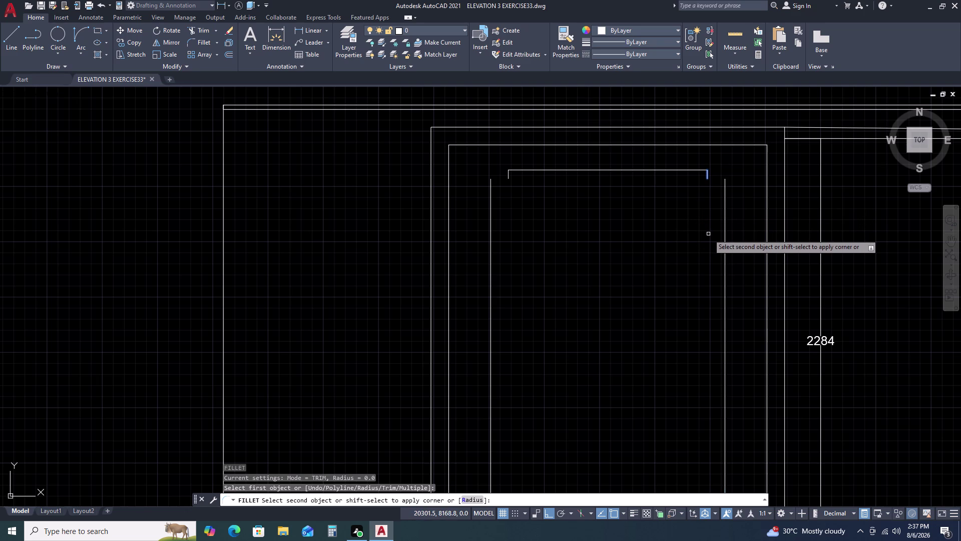
Cancel the corner fillet, then draw a trial two-point circle at the top line's end and delete it.
key(Escape)
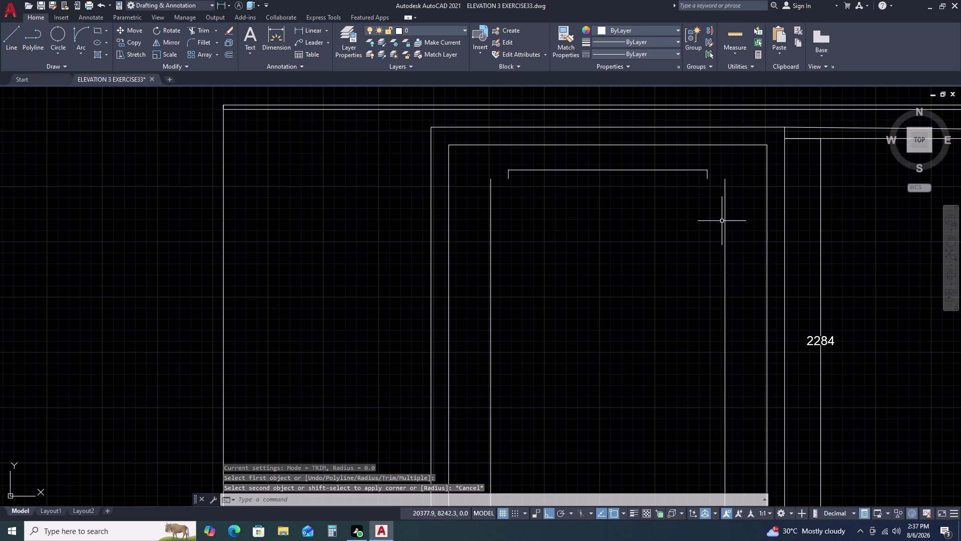
click(57, 35)
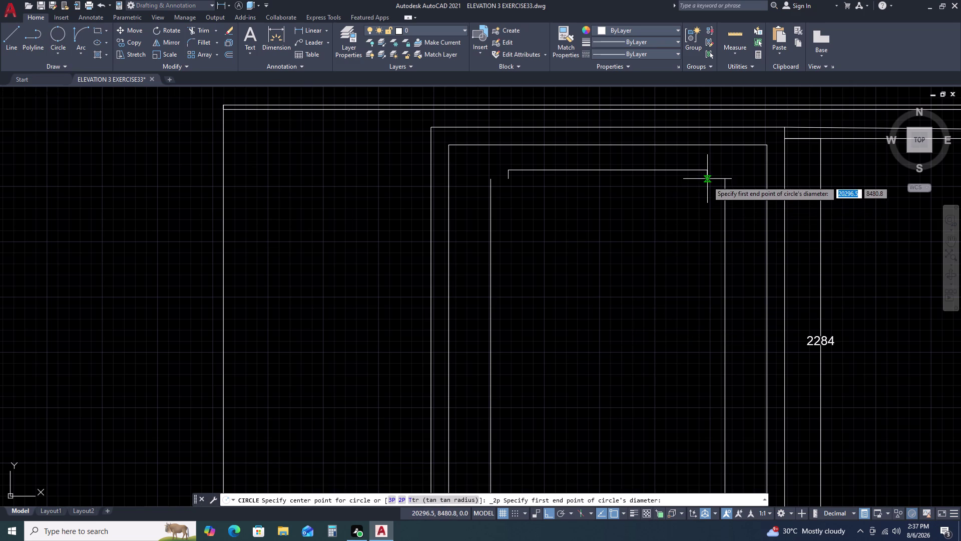
click(708, 181)
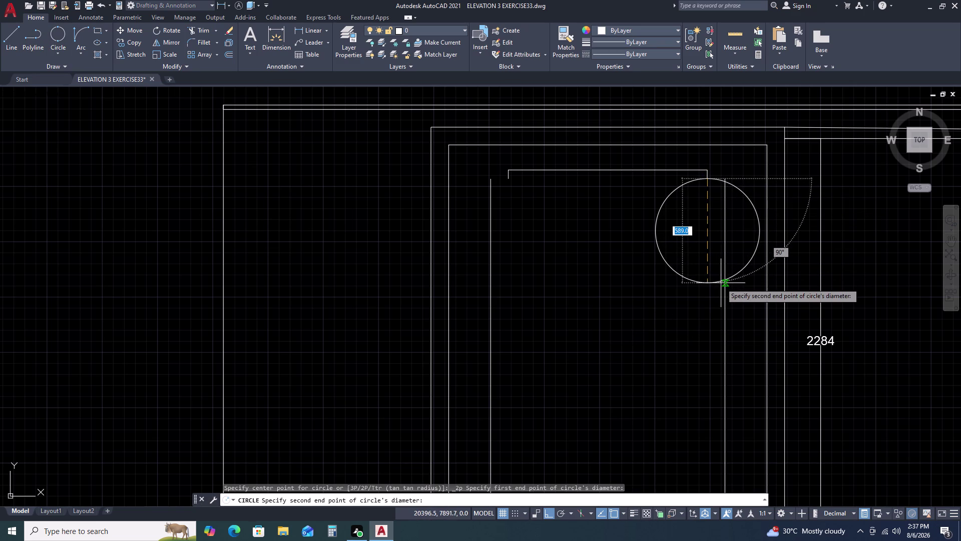
click(699, 290)
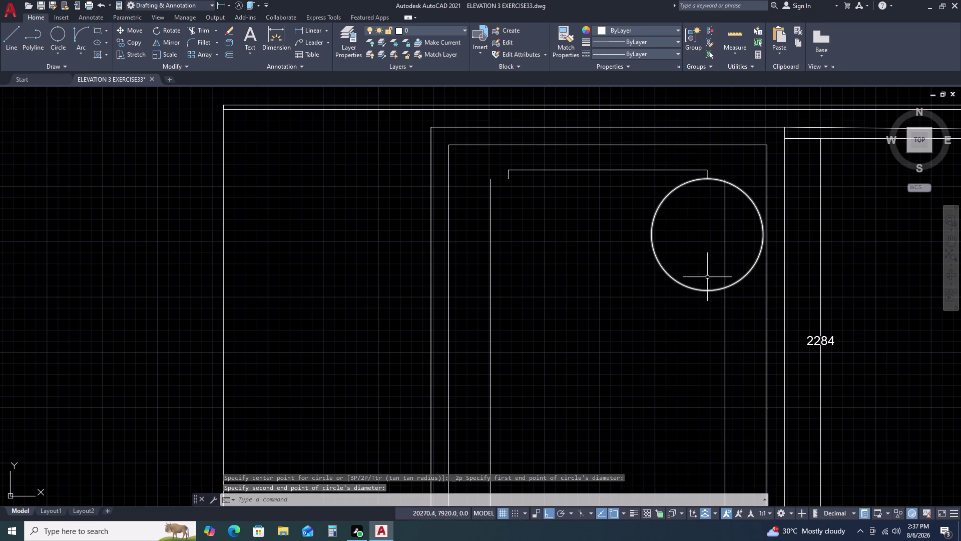
click(746, 188)
click(741, 196)
key(Delete)
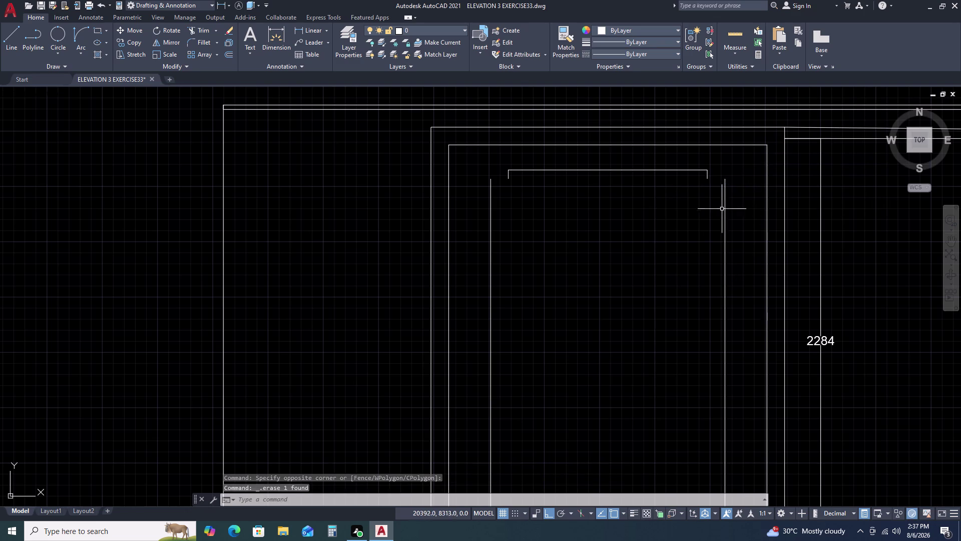
Draw a Start-End-Direction arc curving down from the top line's right endpoint.
click(81, 48)
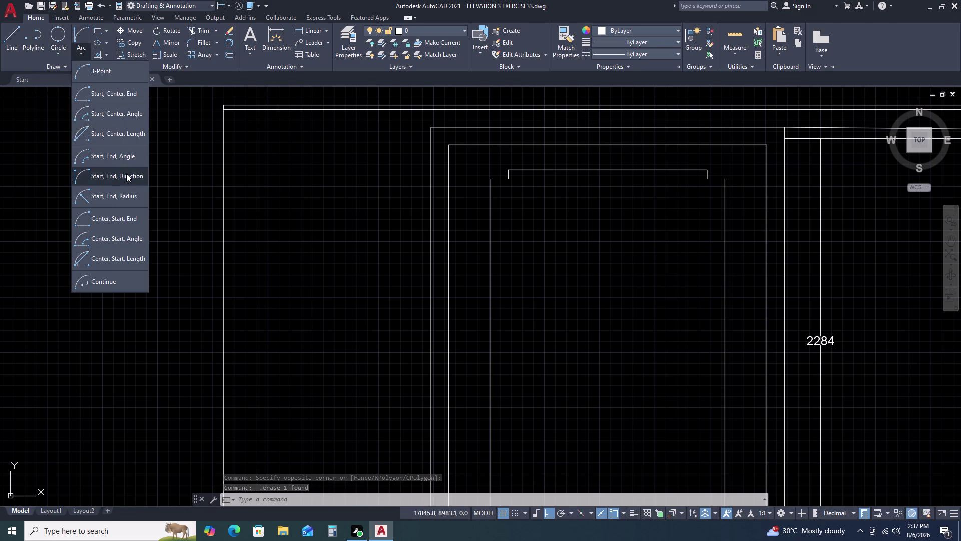
click(126, 173)
click(706, 180)
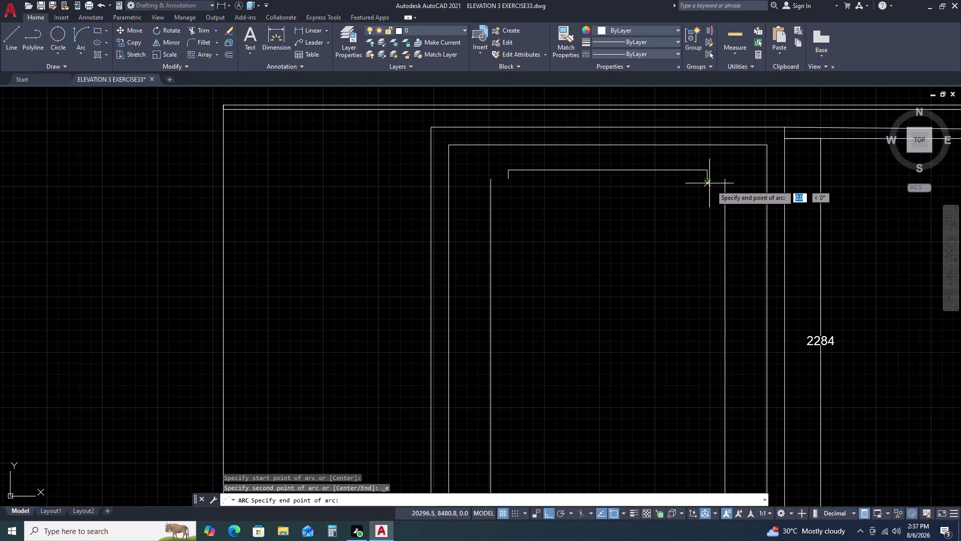
click(741, 255)
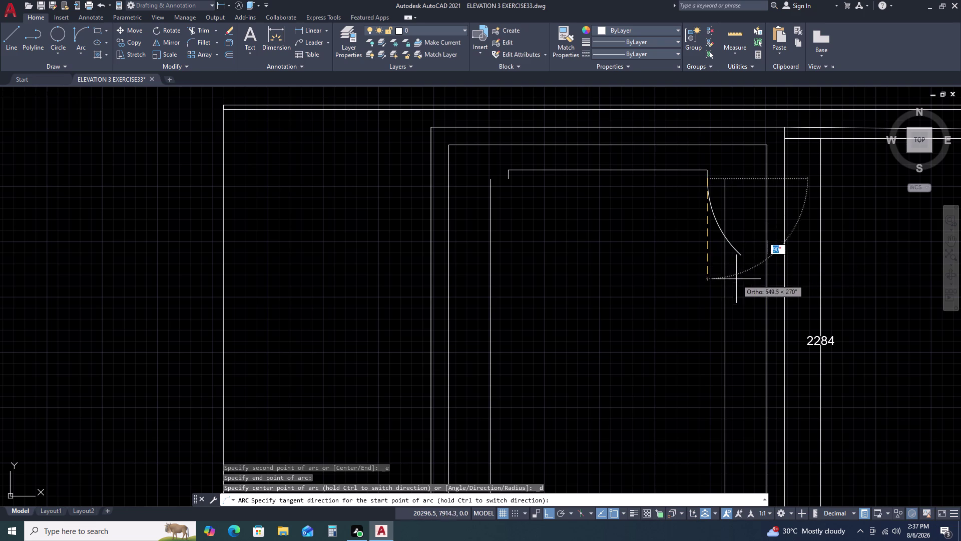
click(678, 298)
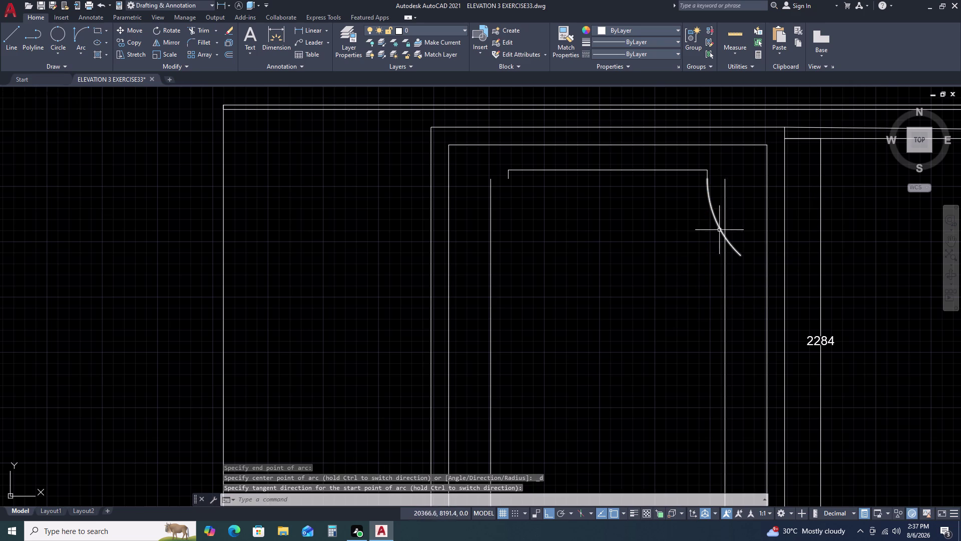
scroll(down, 3)
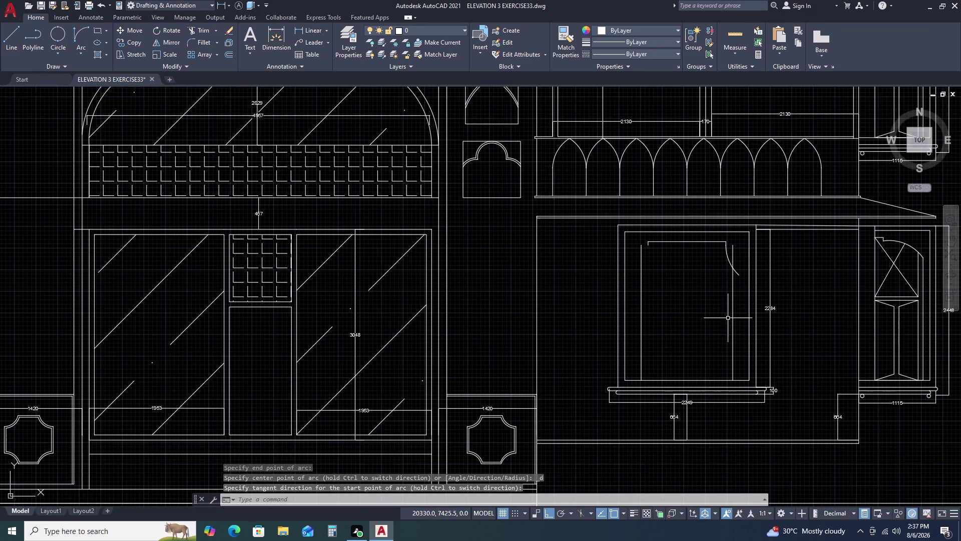
Erase the two stray vertical guide lines beside the niche panel.
middle_click(727, 318)
middle_drag(723, 302, 723, 287)
middle_drag(722, 273, 718, 250)
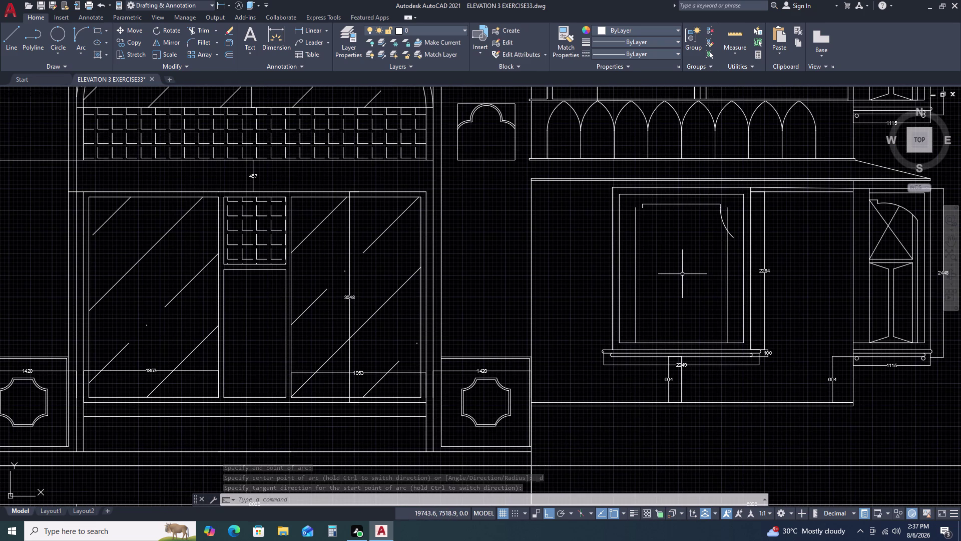
click(741, 252)
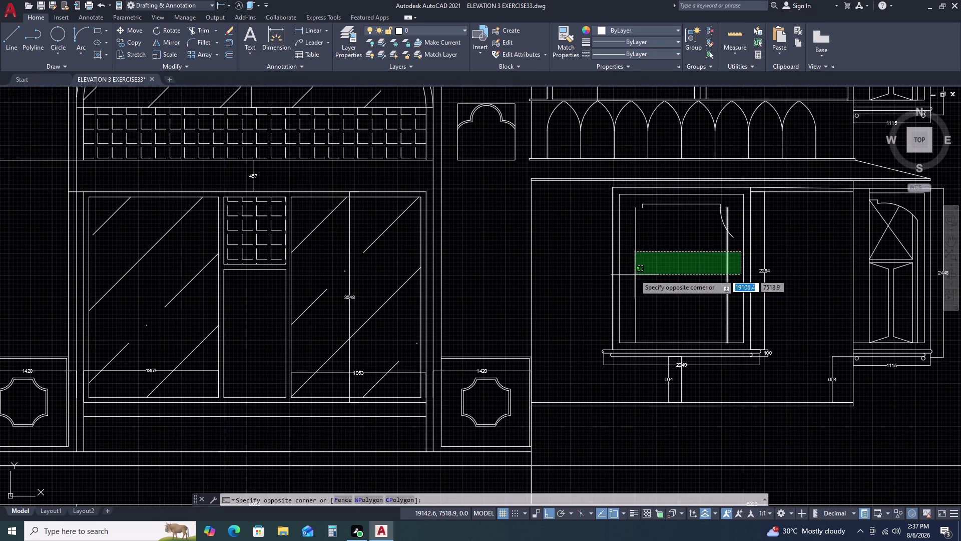
click(632, 276)
key(Delete)
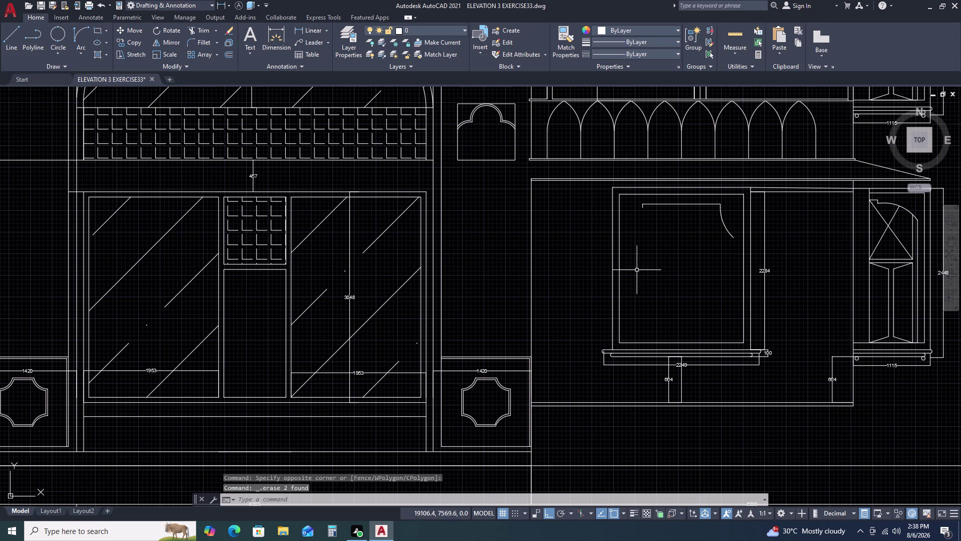
Offset the niche panel rectangle 150 units inward.
click(619, 267)
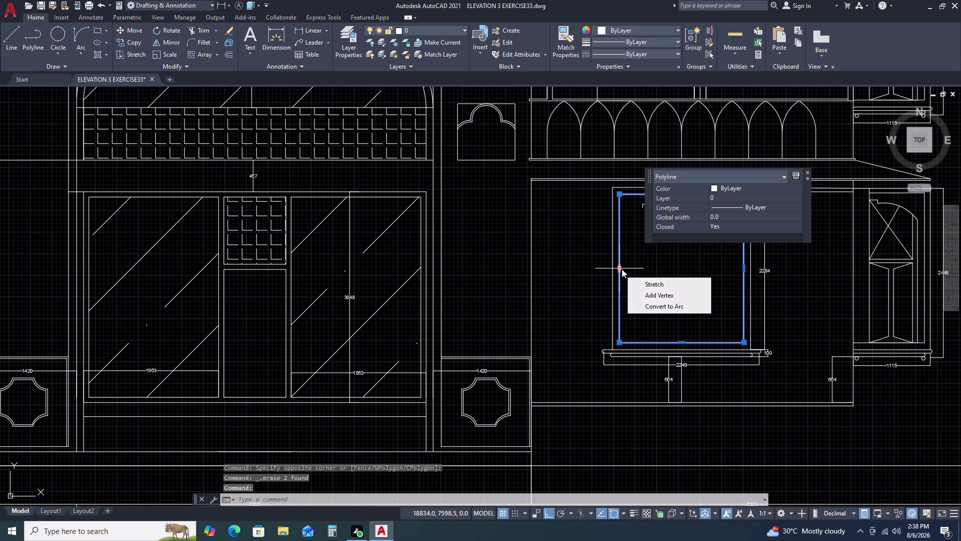
key(o)
key(space)
key(Escape)
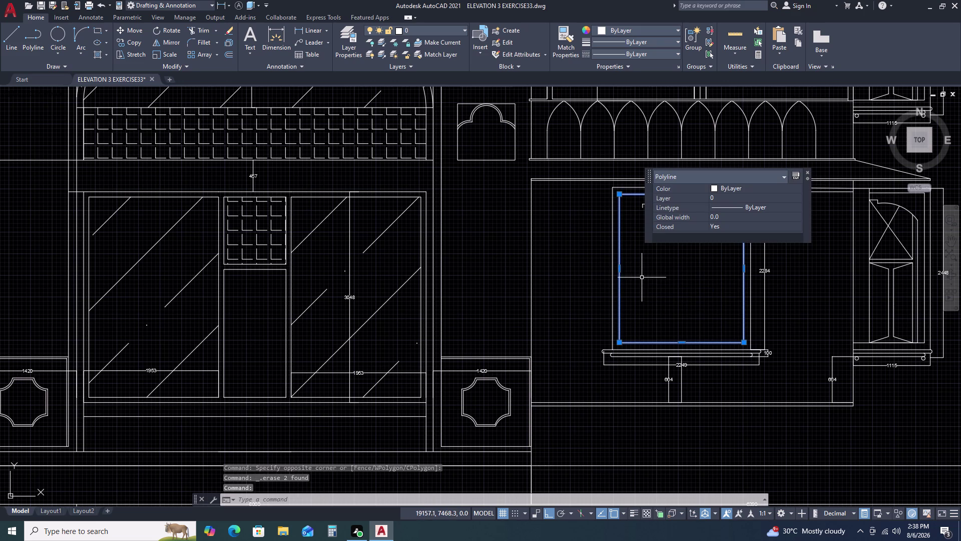
text(O)
key(space)
text(1)
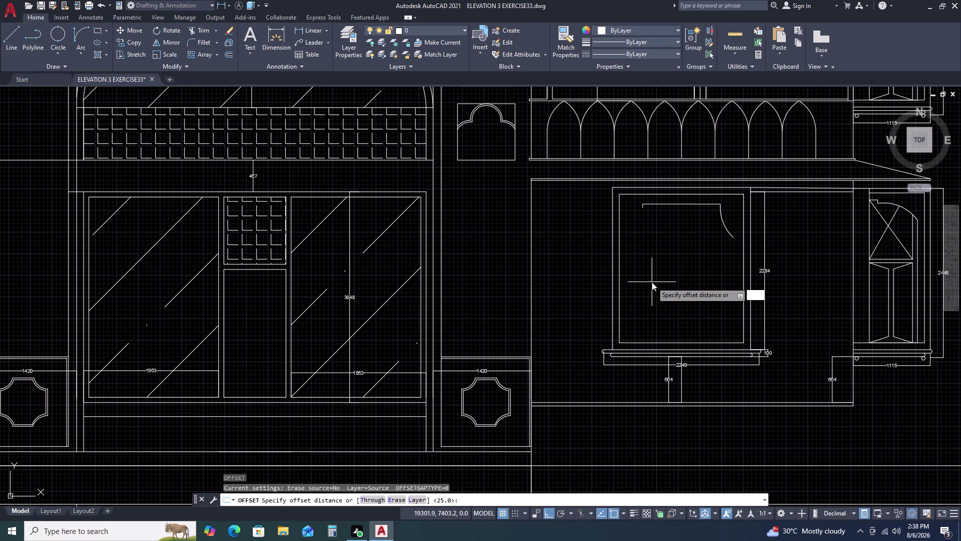
text(5)
key(o)
key(BackSpace)
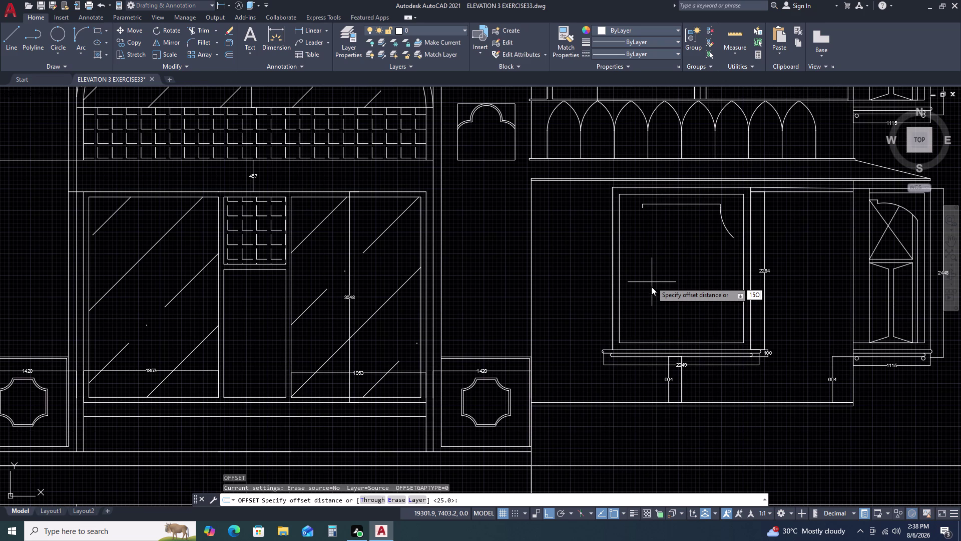
text(0)
key(space)
click(653, 282)
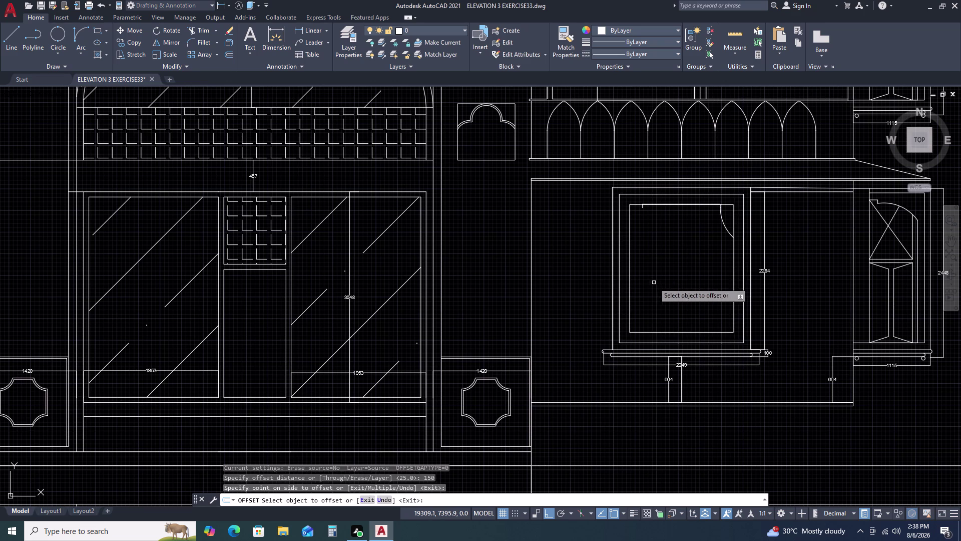
key(Escape)
scroll(up, 3)
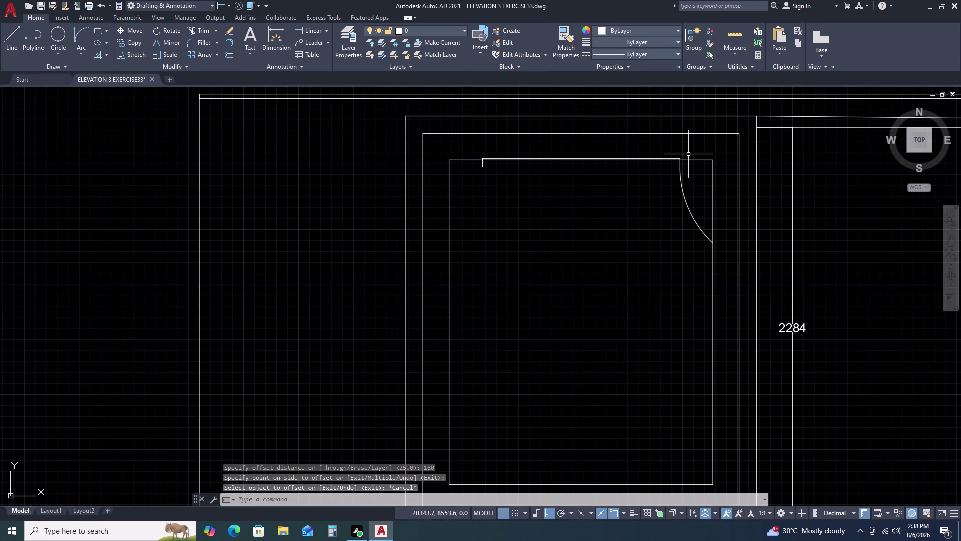
Explode the inner rectangle and erase its top edge.
click(699, 159)
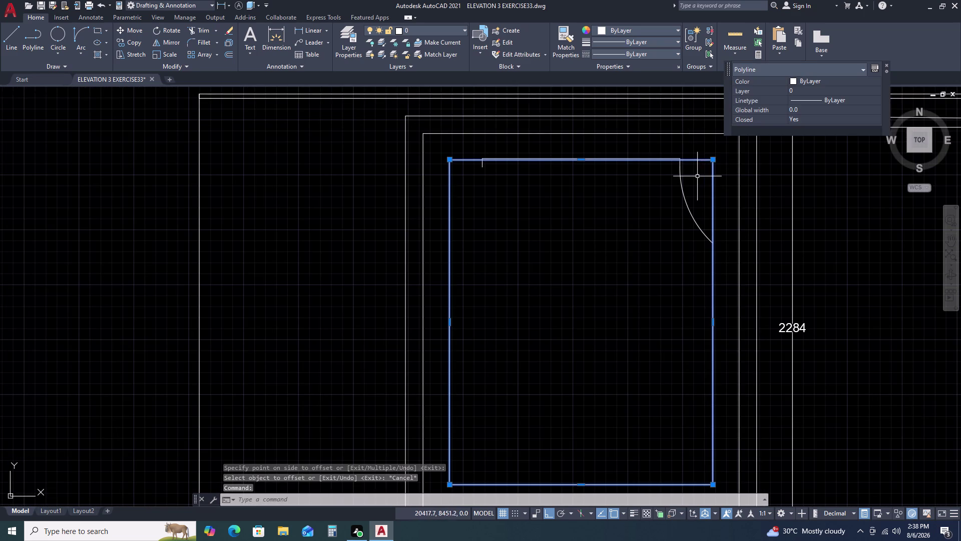
text(X)
key(space)
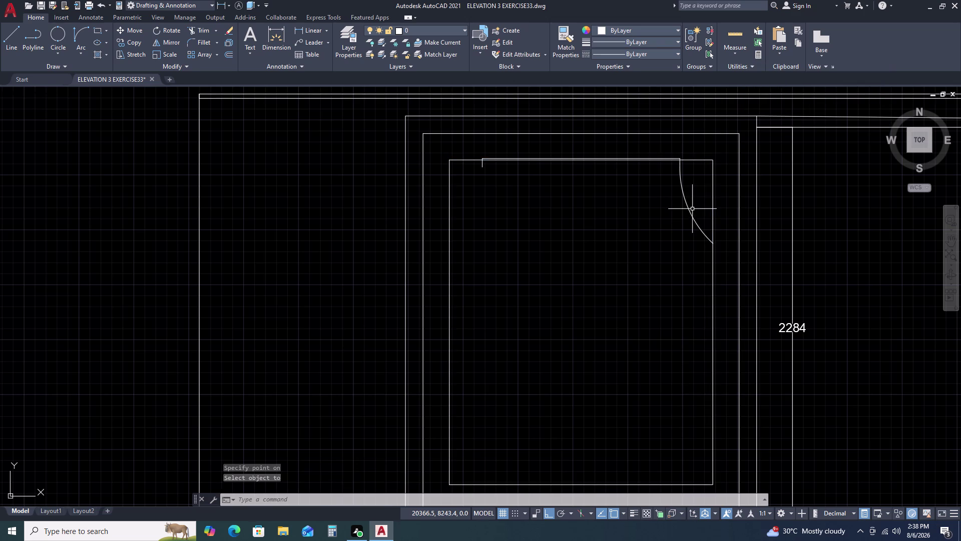
double_click(701, 160)
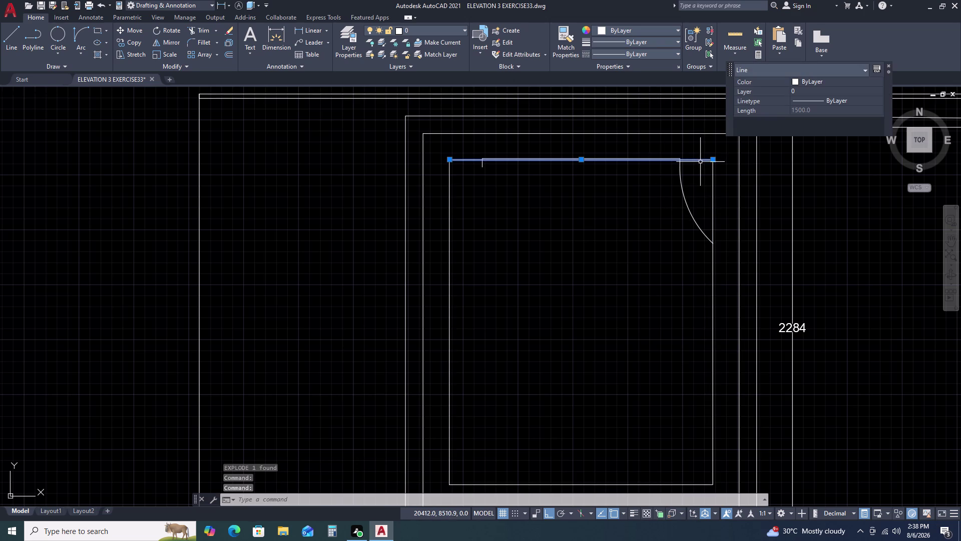
key(Delete)
Trim the inner outline's right side line above the cusp arc.
double_click(715, 177)
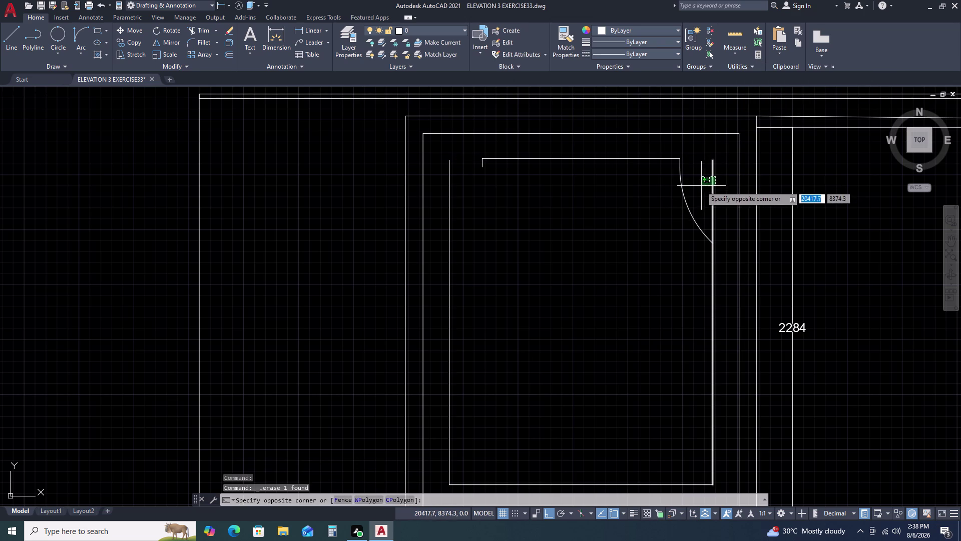
scroll(down, 3)
middle_click(706, 193)
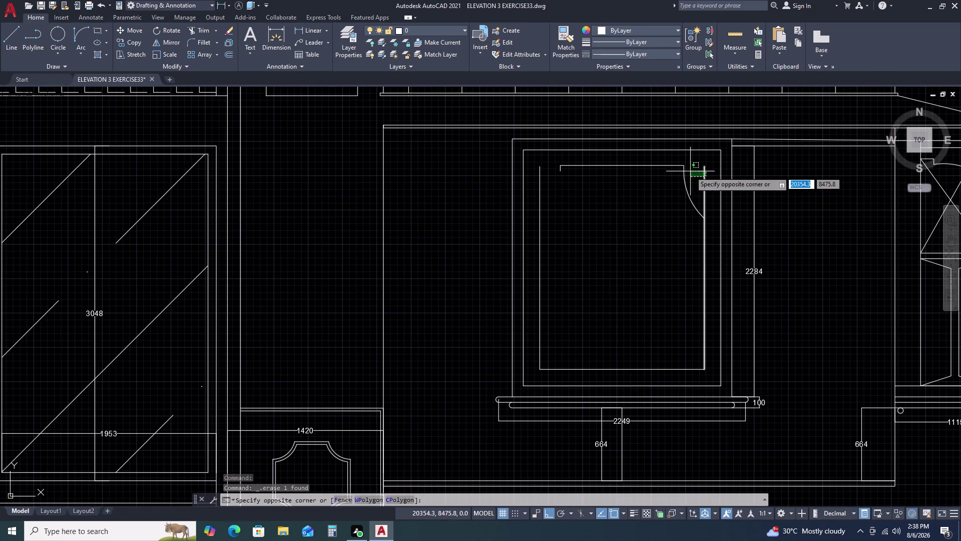
key(Escape)
key(Escape)
text(T)
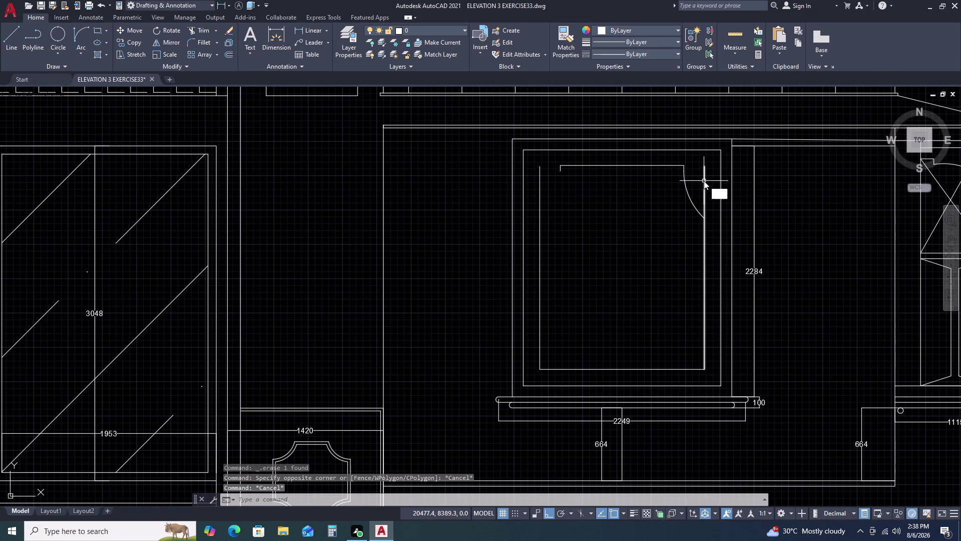
text(R)
key(space)
double_click(703, 181)
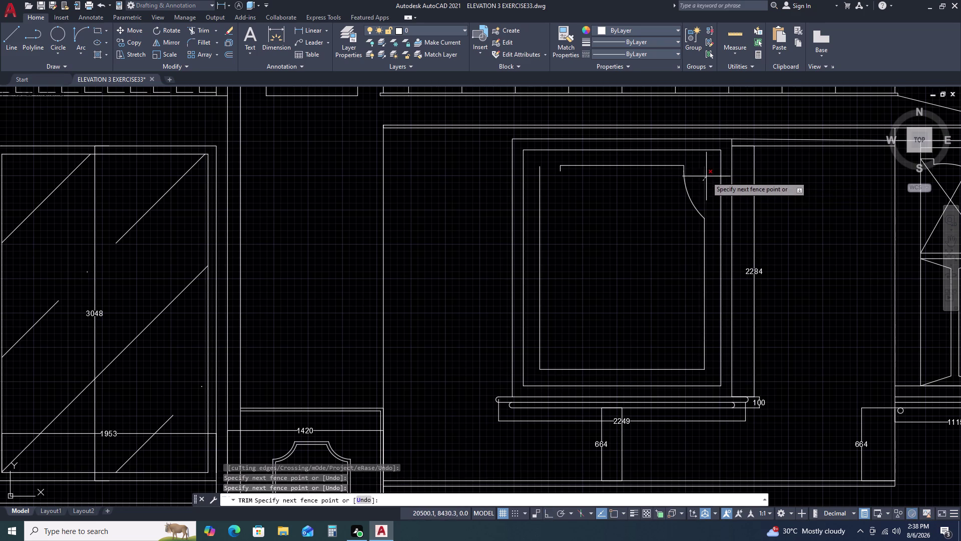
click(706, 175)
key(Escape)
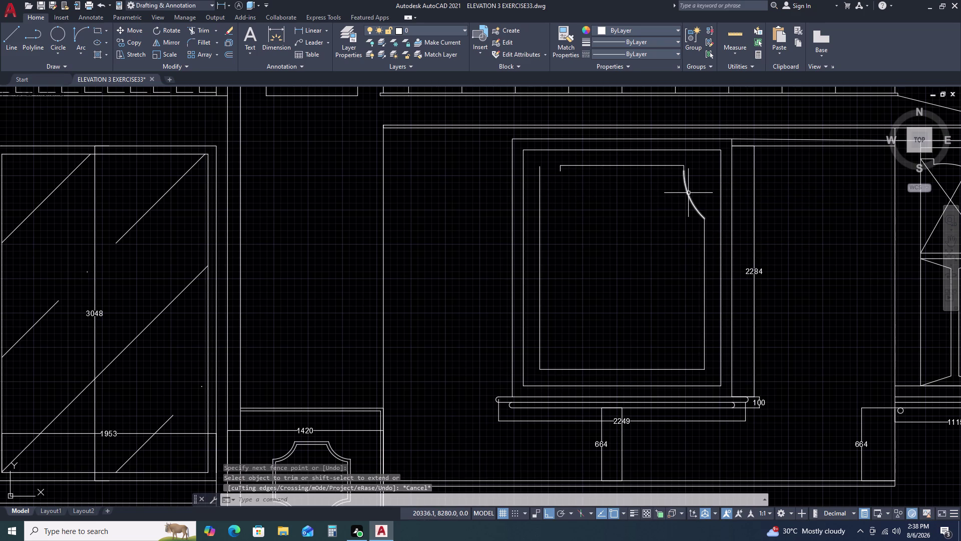
Grip-stretch the cusp arc's midpoint so the arc bulges outward.
click(688, 193)
scroll(up, 3)
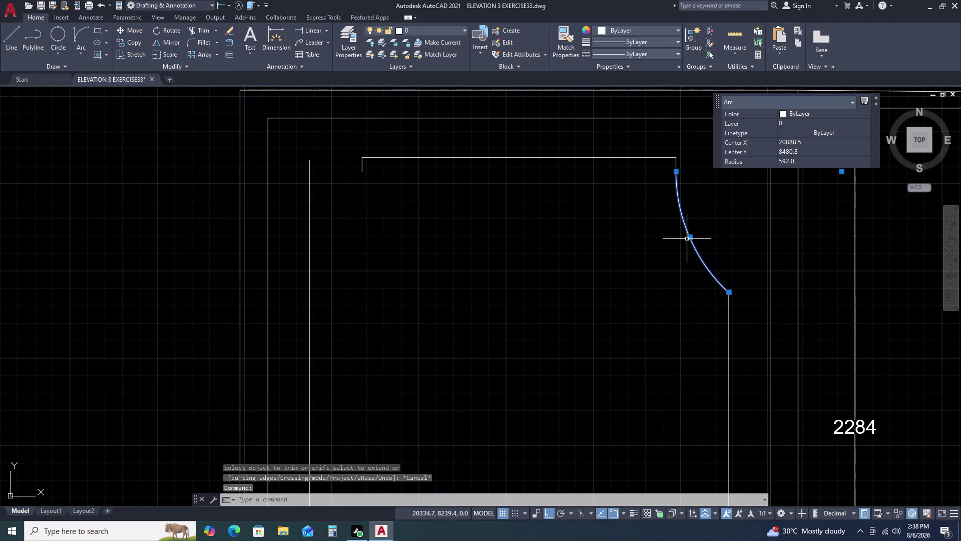
double_click(691, 236)
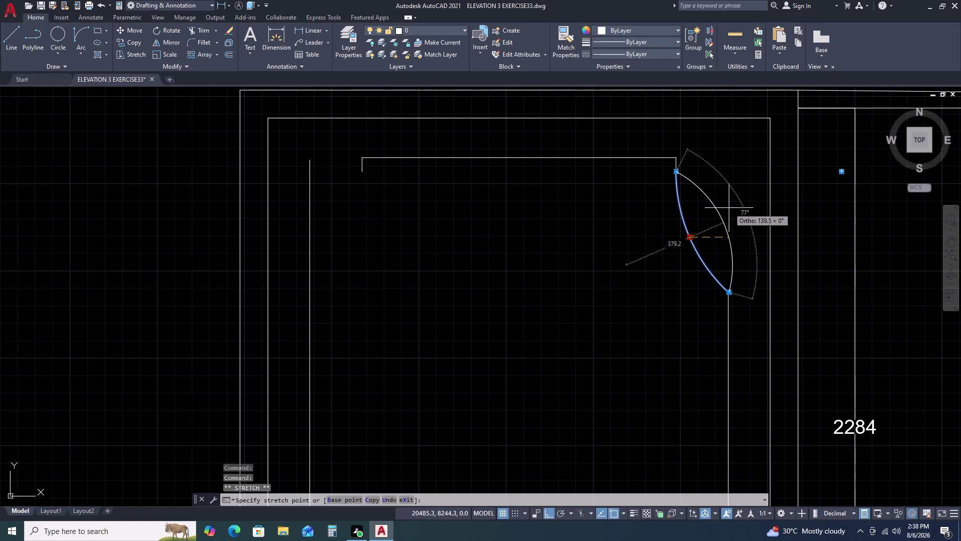
double_click(729, 177)
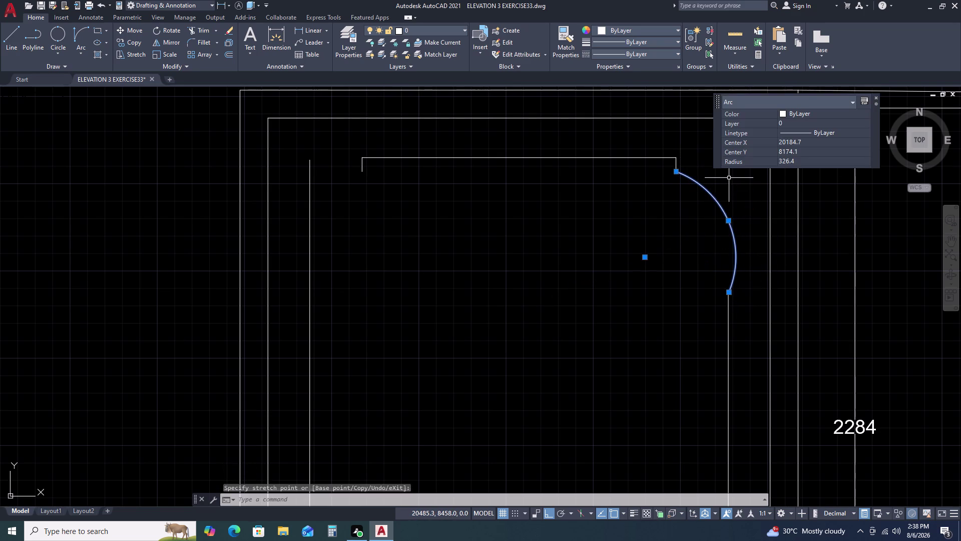
scroll(down, 3)
key(Escape)
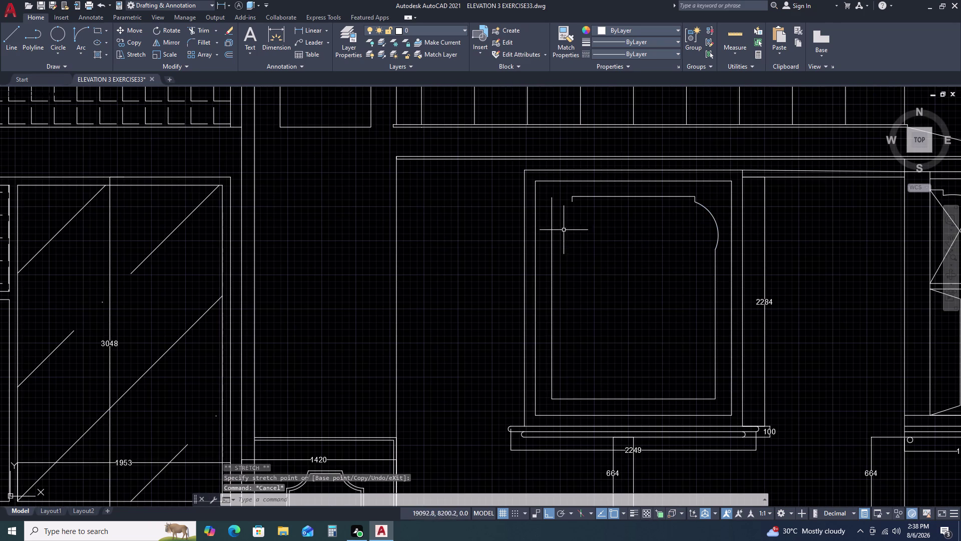
Erase the old top guide lines inside the niche panel.
double_click(660, 197)
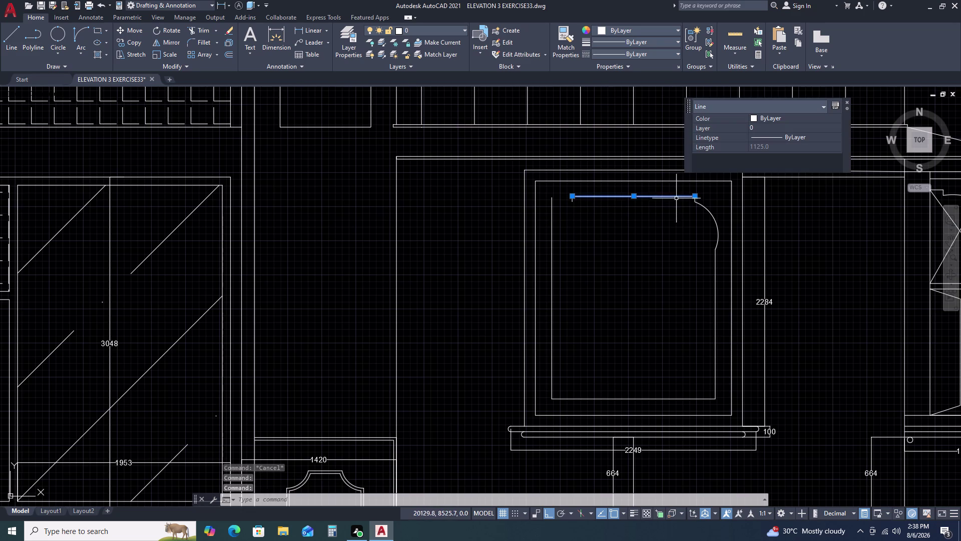
key(Delete)
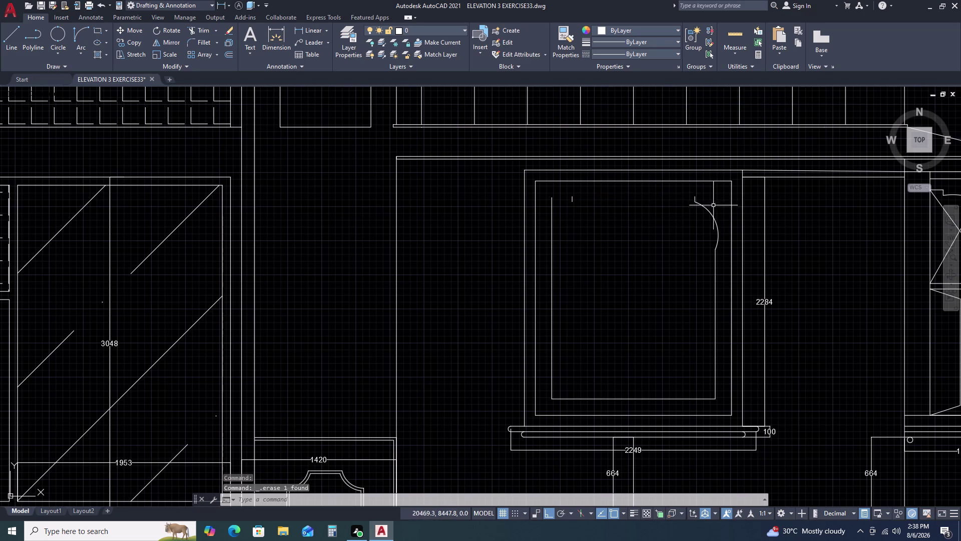
double_click(694, 196)
key(Delete)
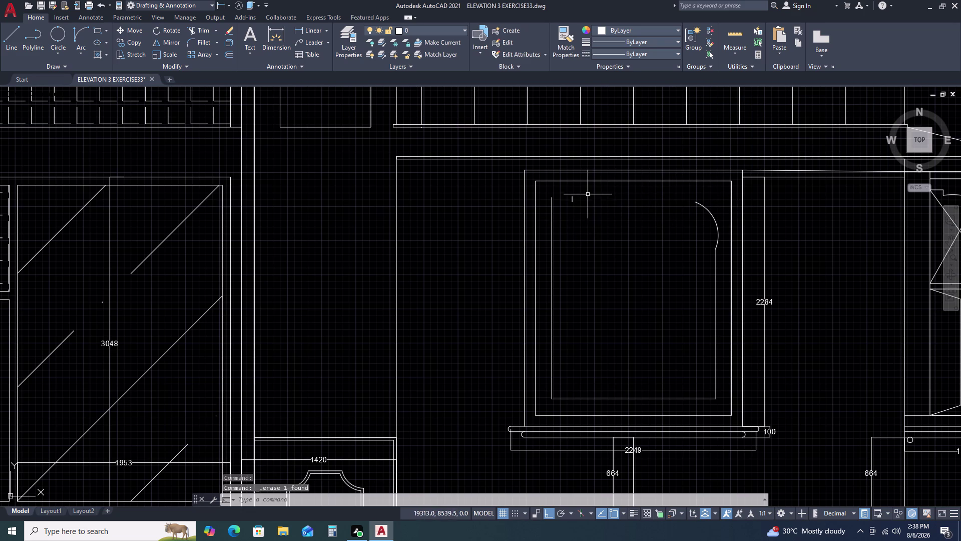
double_click(577, 196)
click(569, 208)
key(Delete)
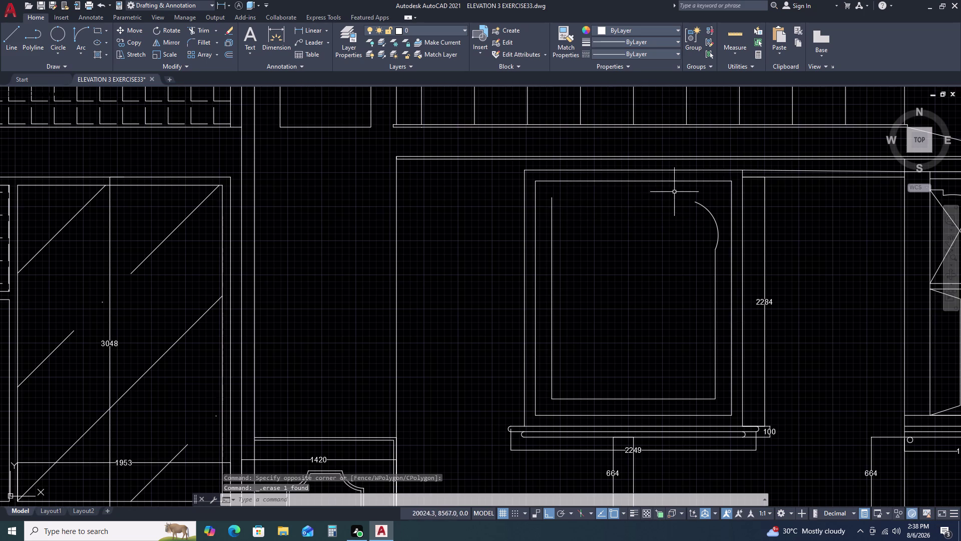
double_click(633, 178)
triple_click(622, 191)
key(Escape)
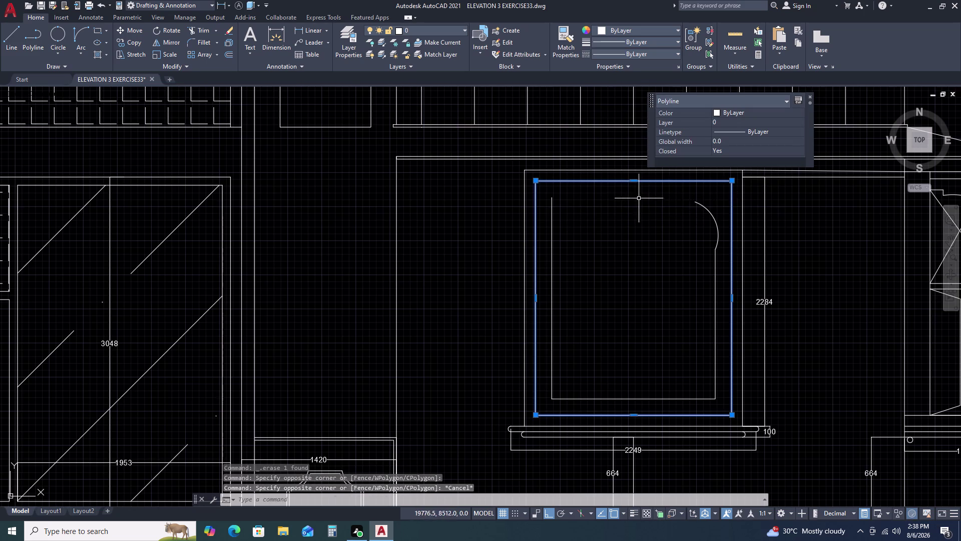
key(Escape)
Draw a new 1000-unit horizontal line across the niche's upper area.
text(L)
key(space)
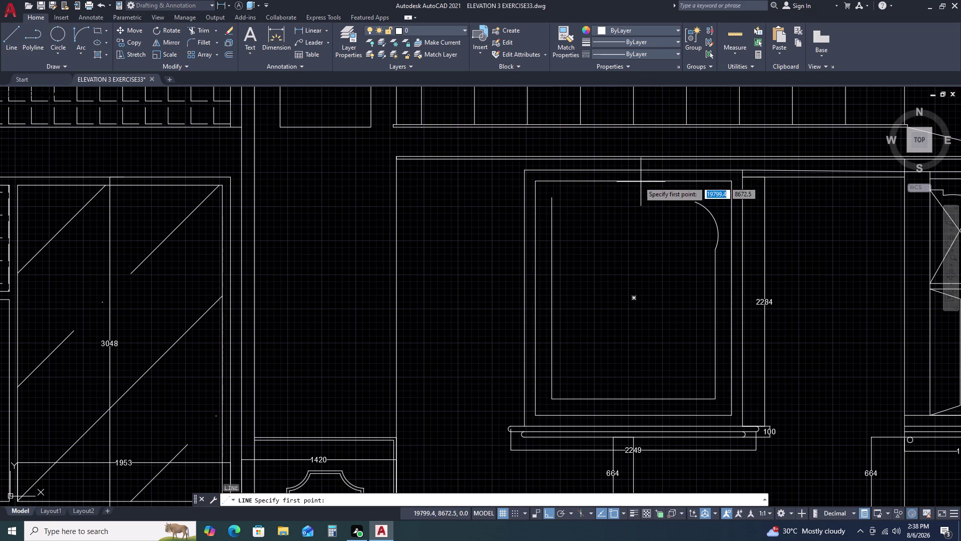
double_click(634, 179)
double_click(637, 214)
key(Escape)
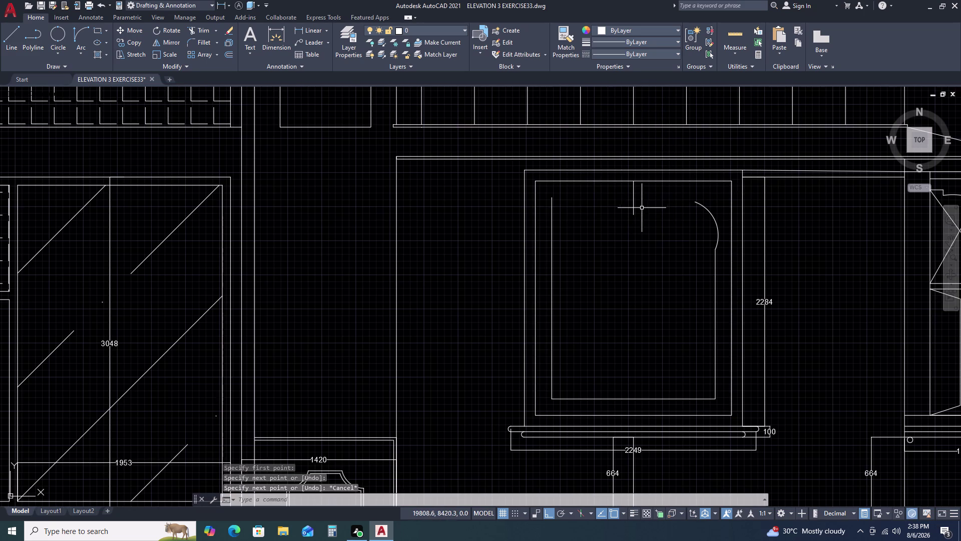
key(l)
key(space)
click(610, 204)
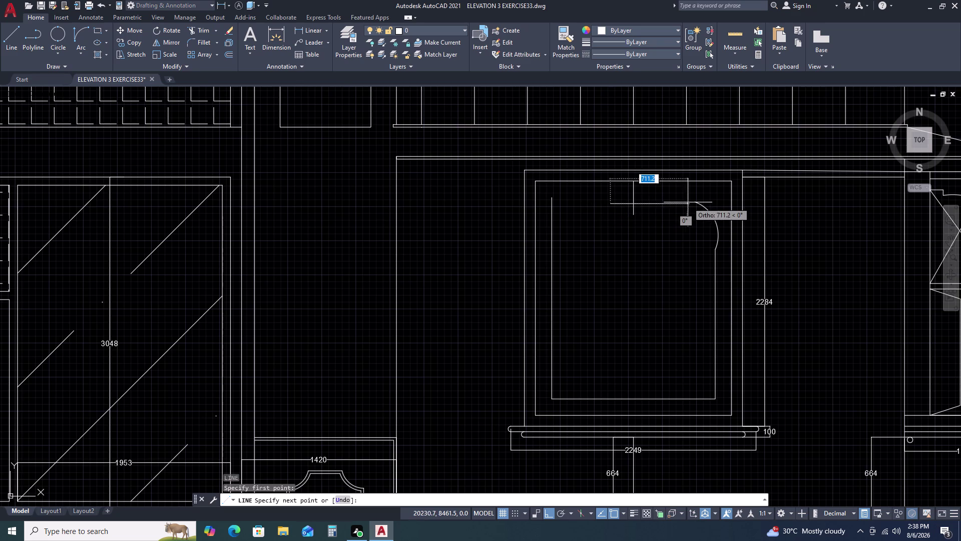
text(1000)
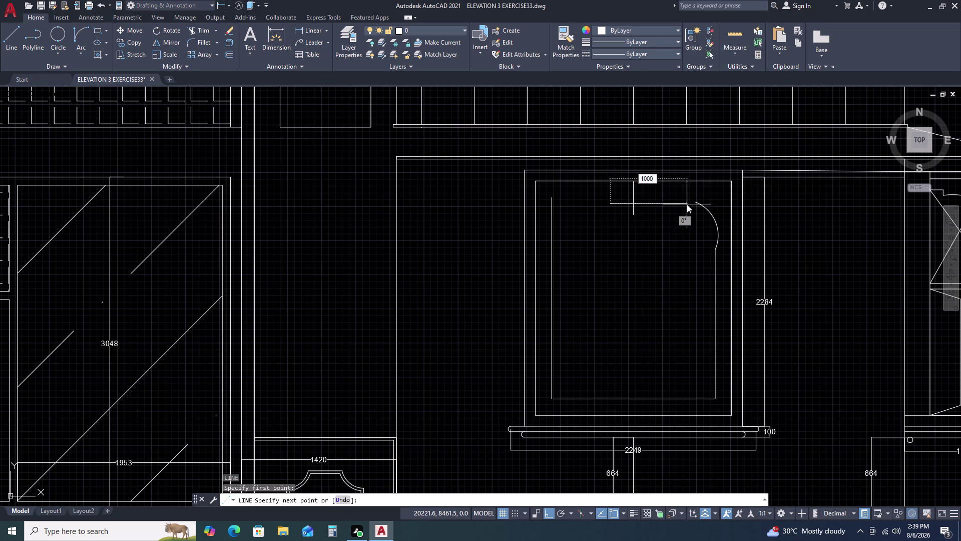
key(space)
key(Escape)
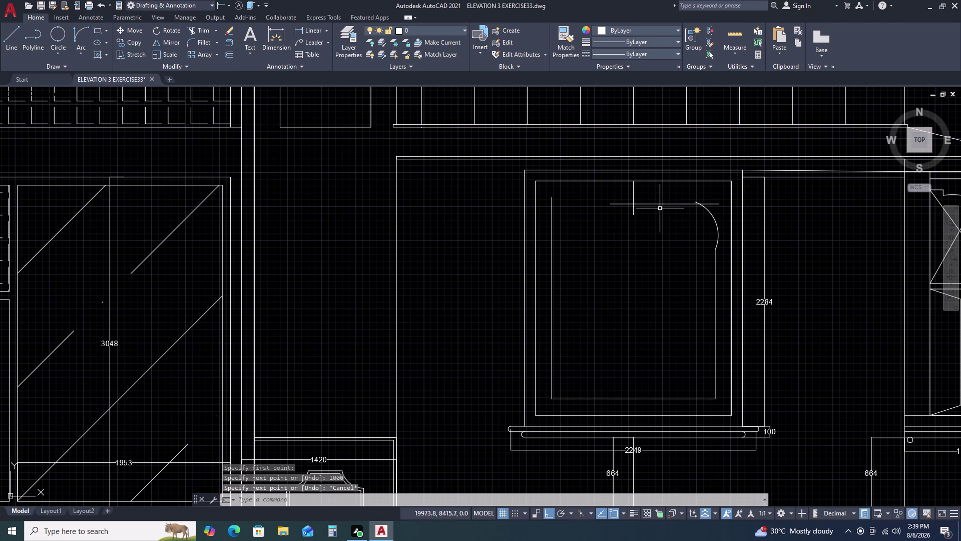
Select the new 1000-long line and start moving it with M.
double_click(663, 201)
click(658, 211)
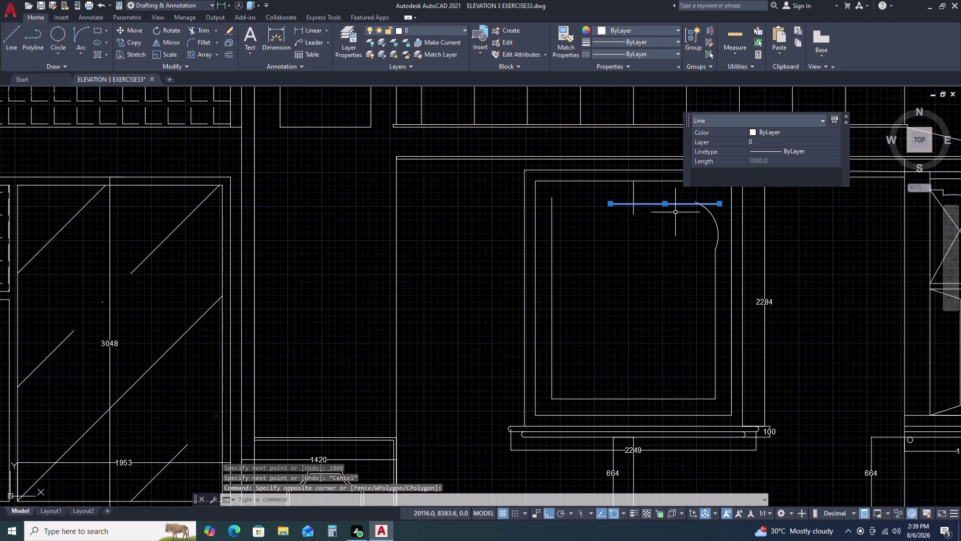
text(M)
key(space)
Place the moved line, then draw a 75-unit vertical line from its midpoint.
double_click(666, 206)
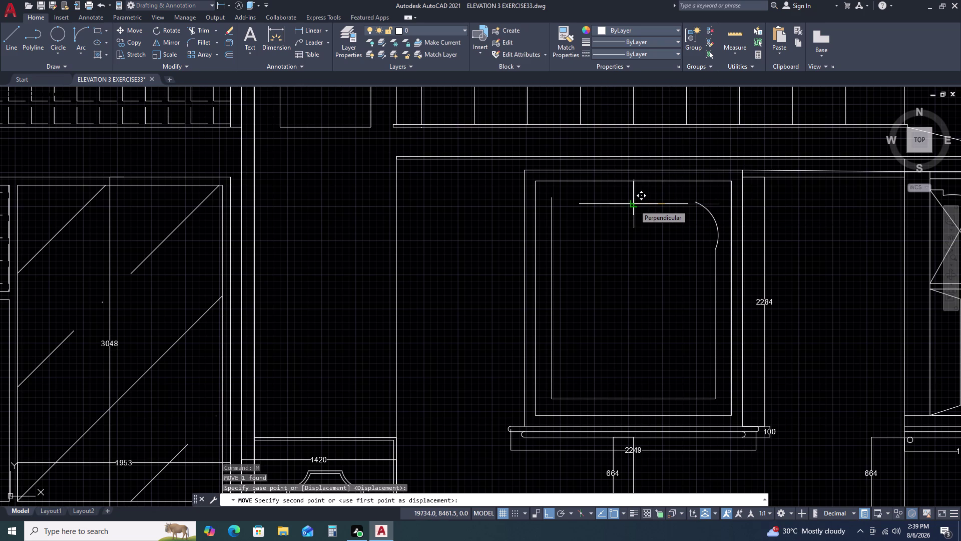
double_click(635, 205)
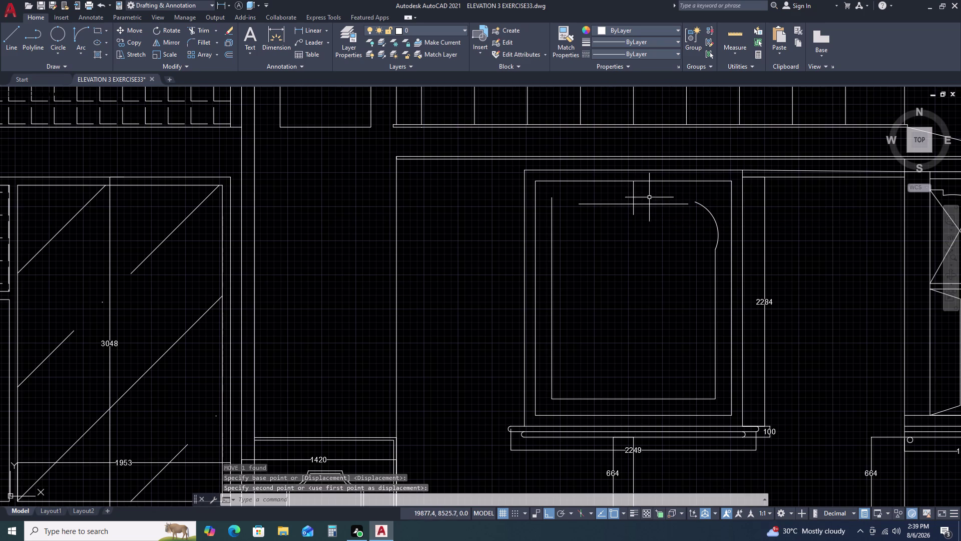
text(L)
key(space)
double_click(636, 180)
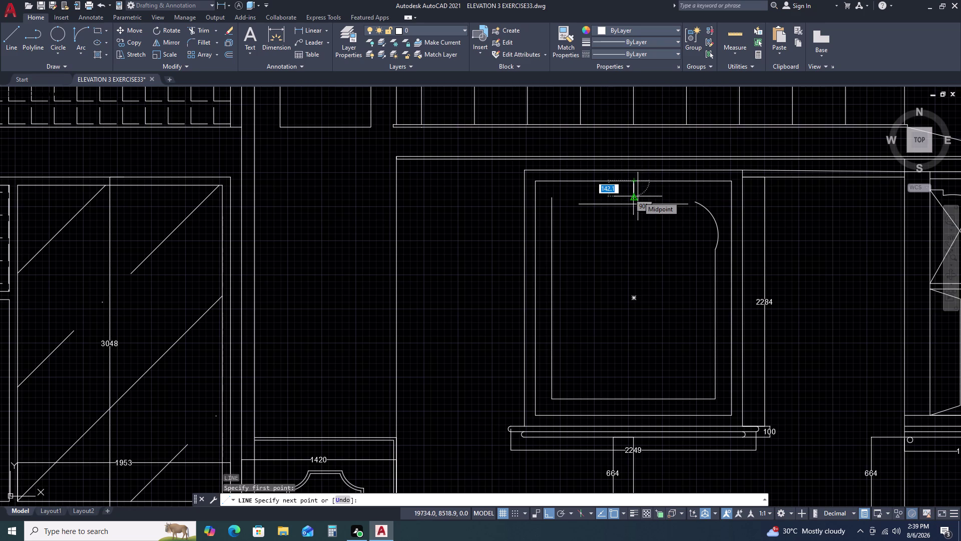
key(7)
key(5)
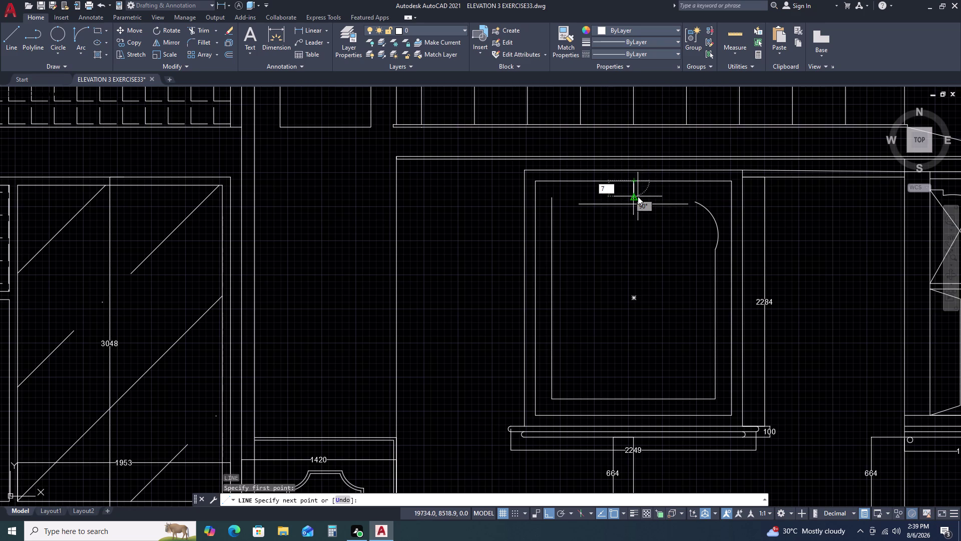
key(space)
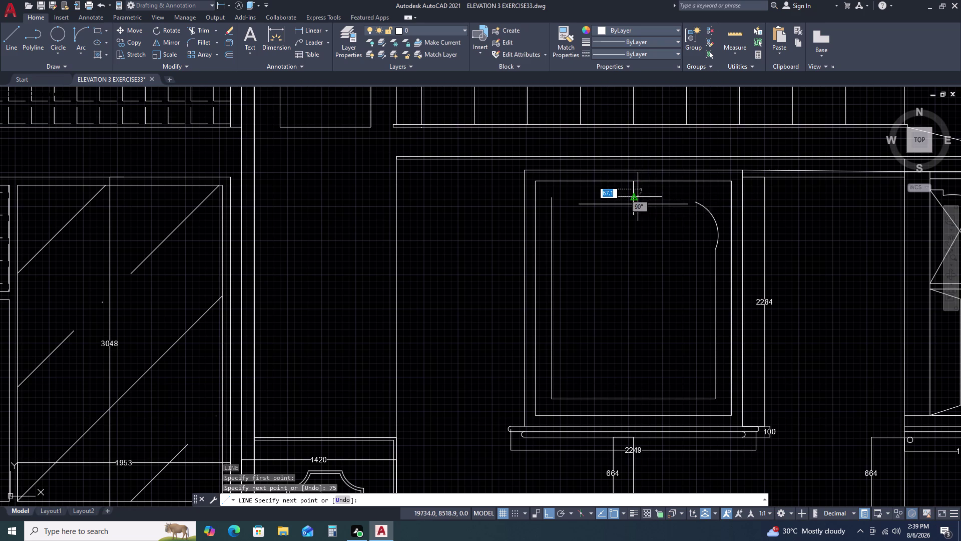
key(Escape)
click(661, 193)
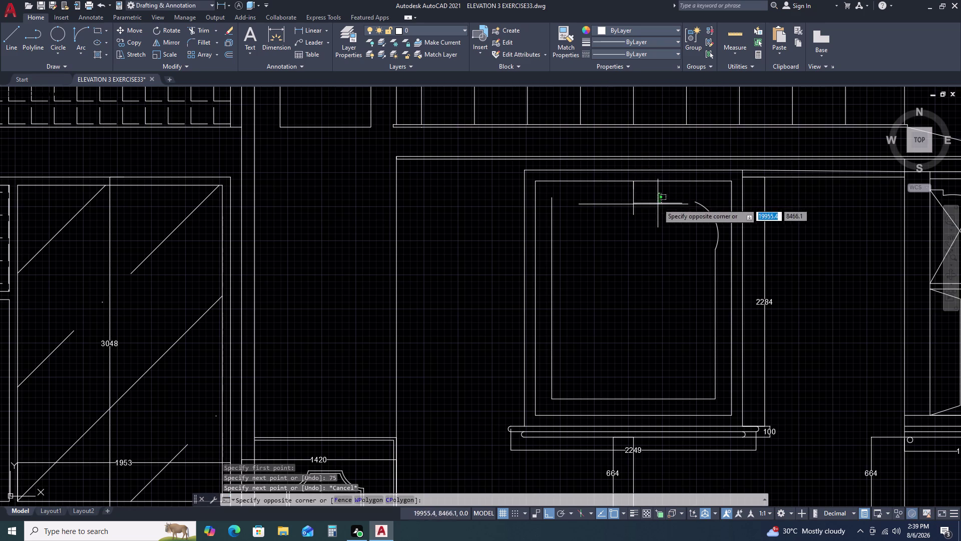
click(656, 210)
key(comma)
key(space)
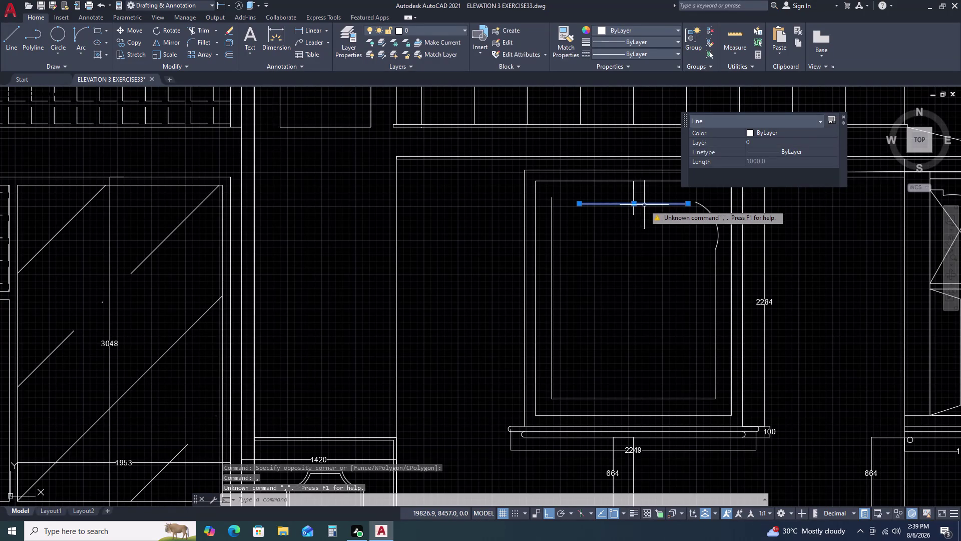
key(Escape)
Move the 1000-long top line 75 units higher.
double_click(652, 203)
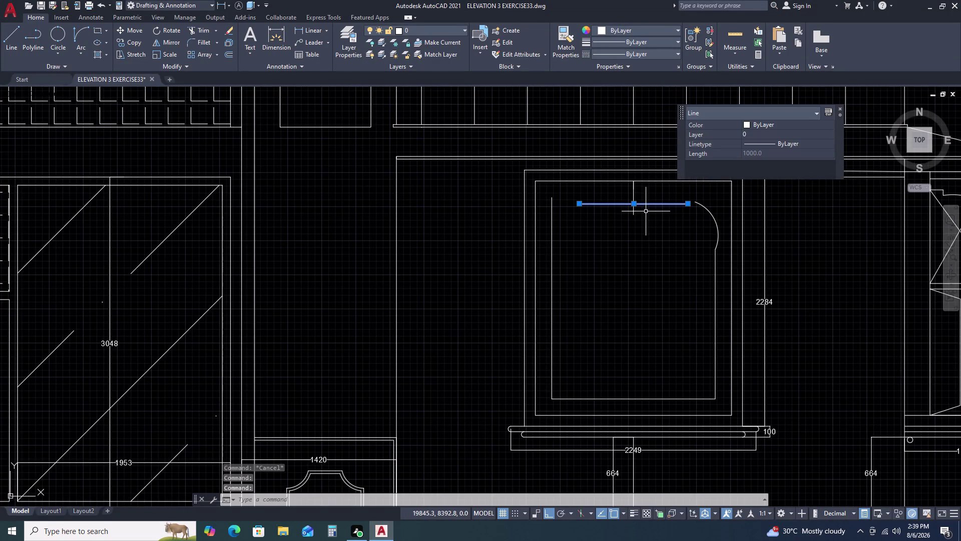
text(M)
key(space)
click(632, 205)
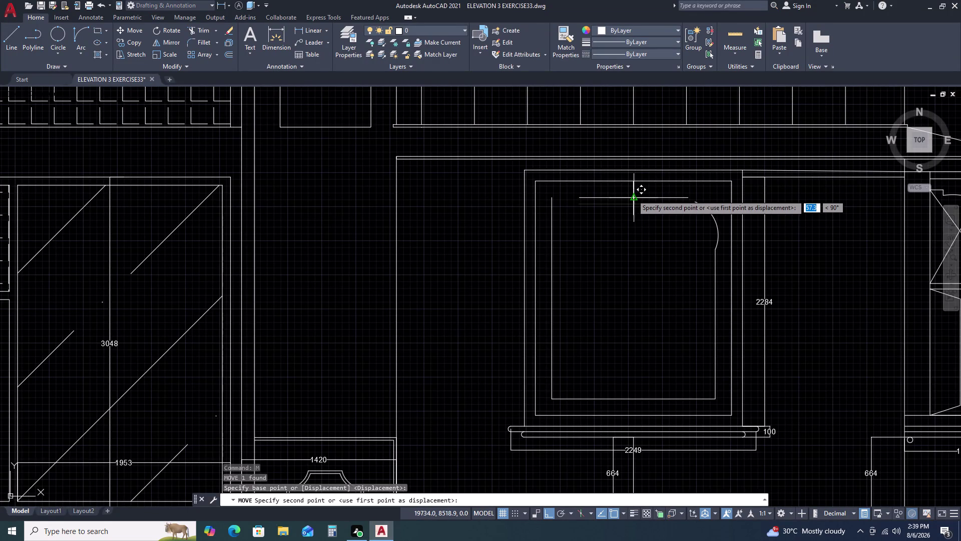
click(632, 191)
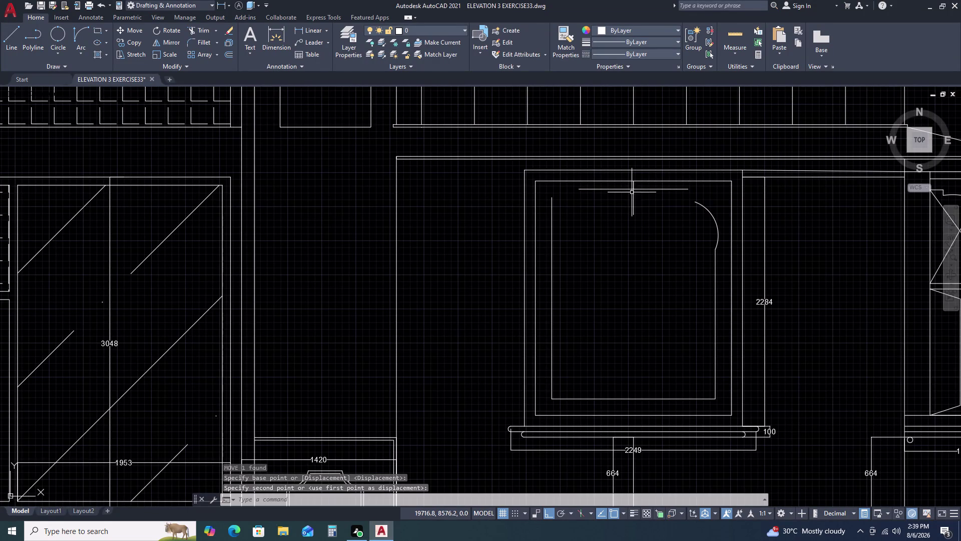
key(Escape)
Delete a stray line and the short vertical guide line.
scroll(up, 3)
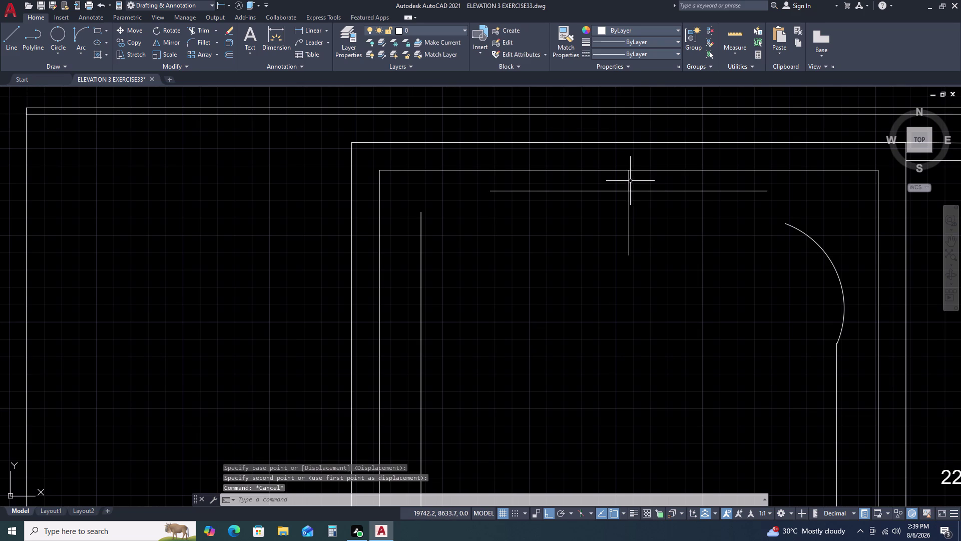
click(629, 182)
key(Delete)
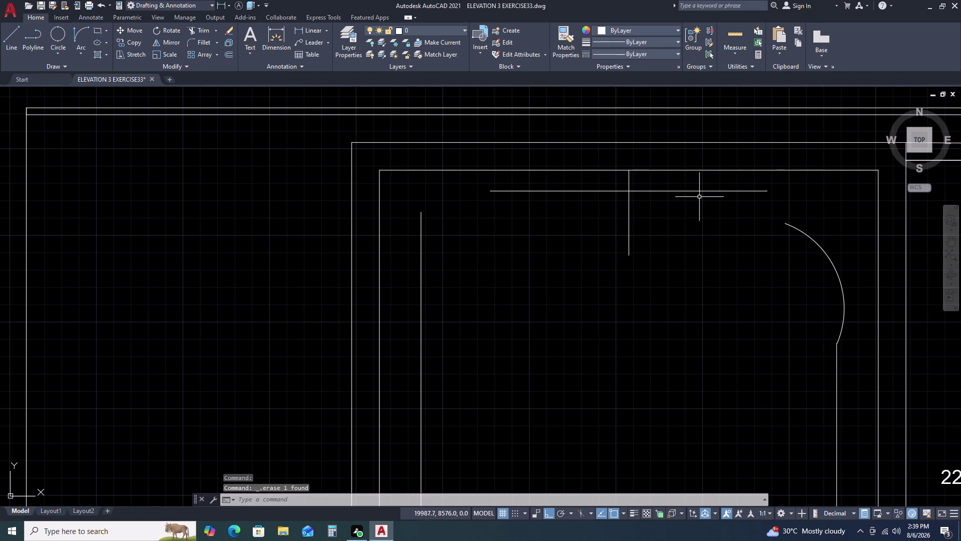
scroll(down, 3)
click(664, 204)
click(643, 216)
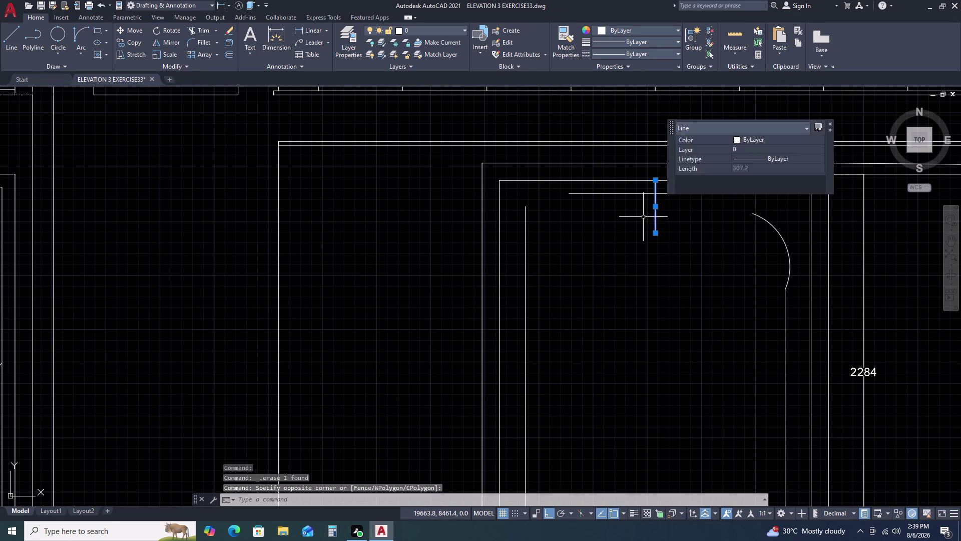
key(Delete)
scroll(down, 3)
middle_drag(725, 240, 718, 241)
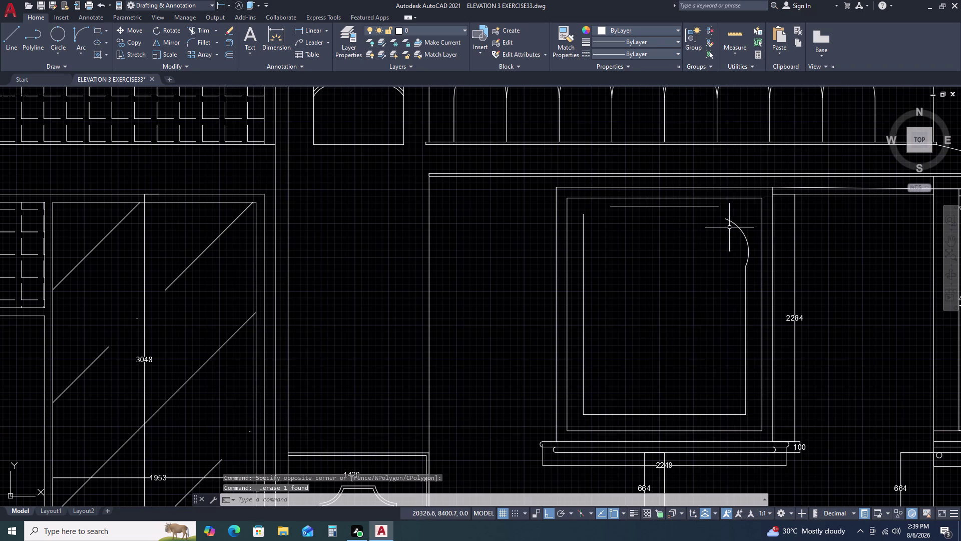
Draw 75-unit vertical legs down from both ends of the top line.
key(l)
key(space)
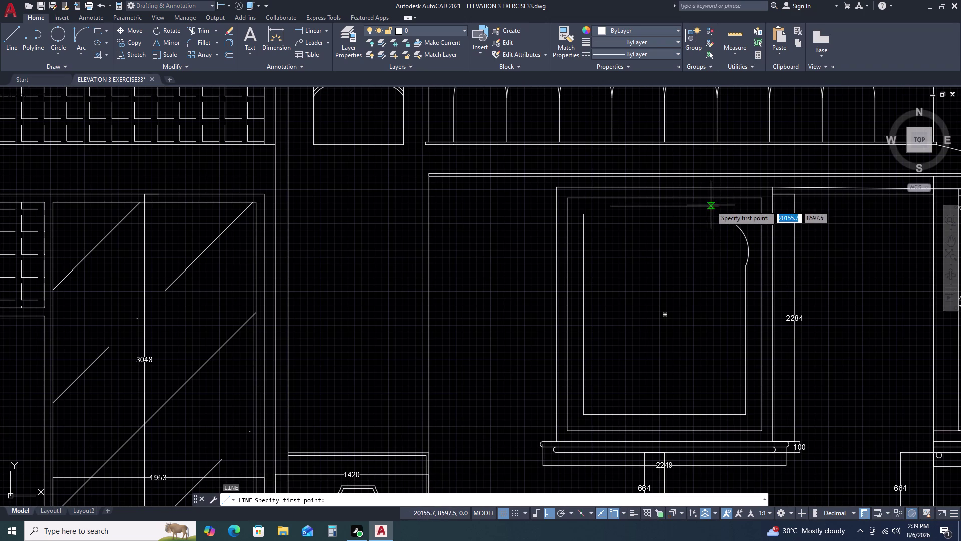
click(717, 205)
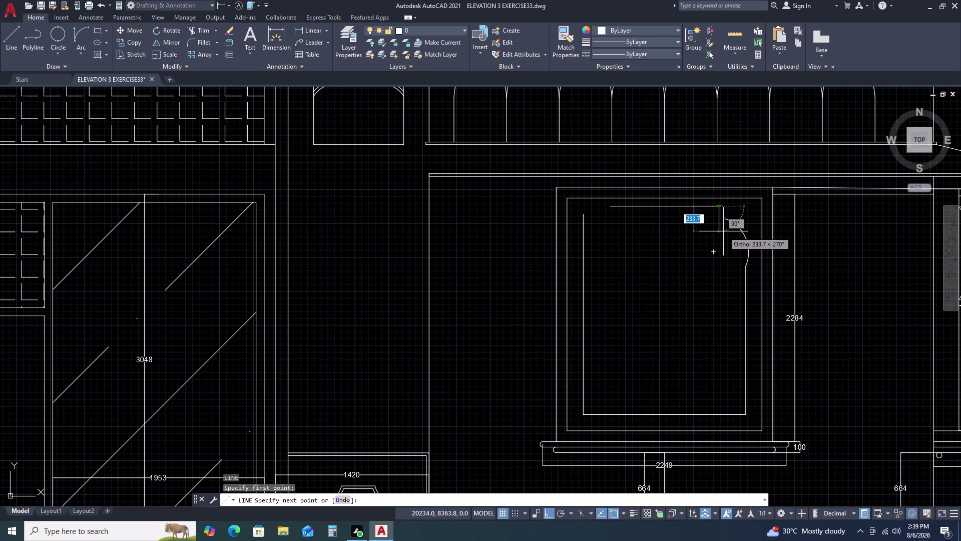
text(75)
key(space)
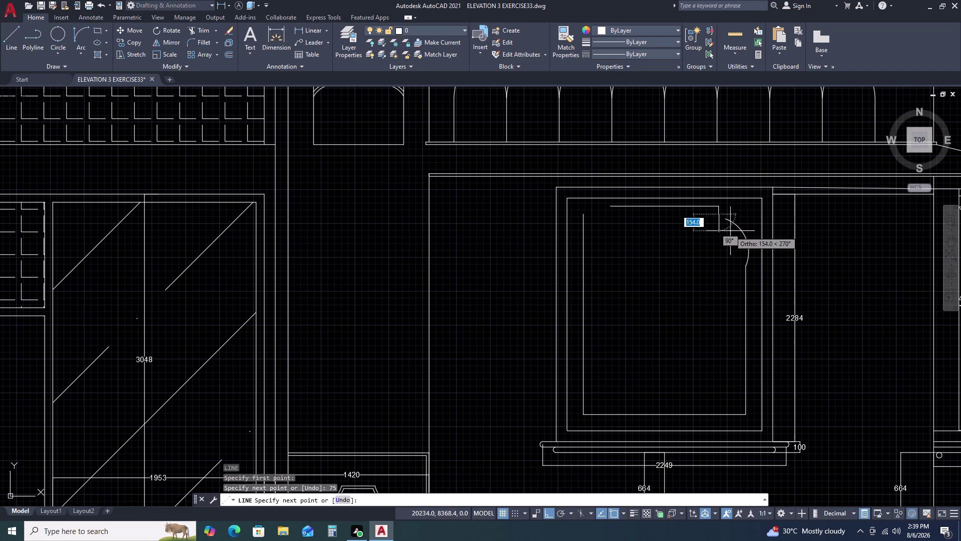
key(Escape)
key(space)
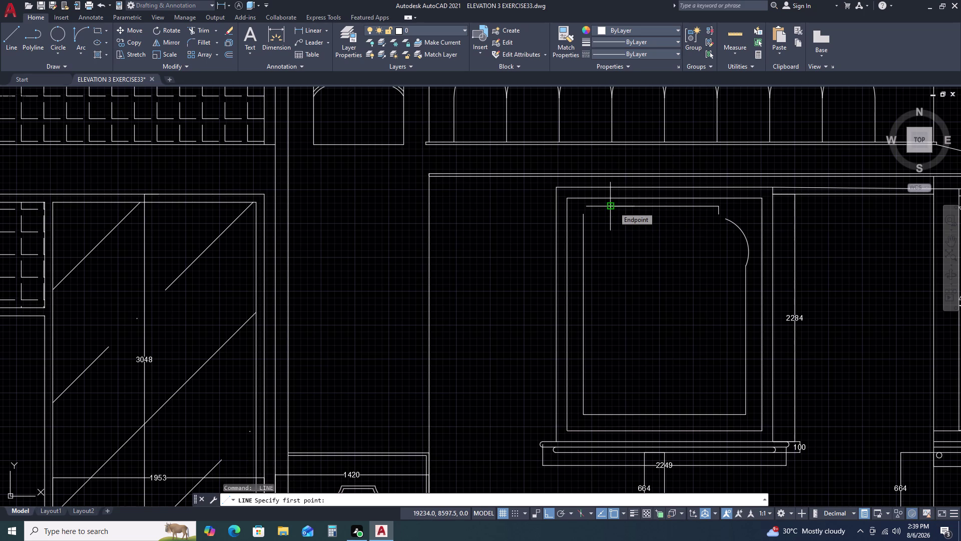
click(613, 207)
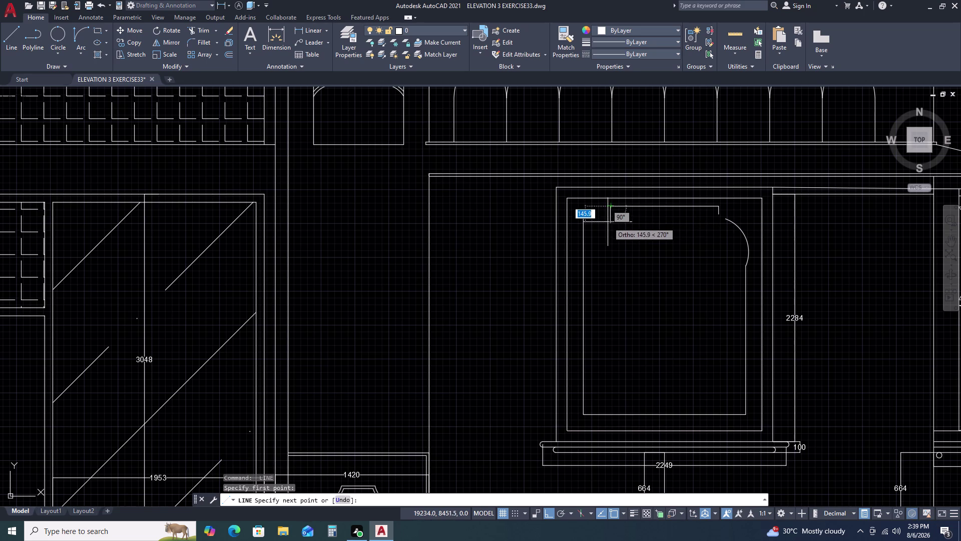
text(7)
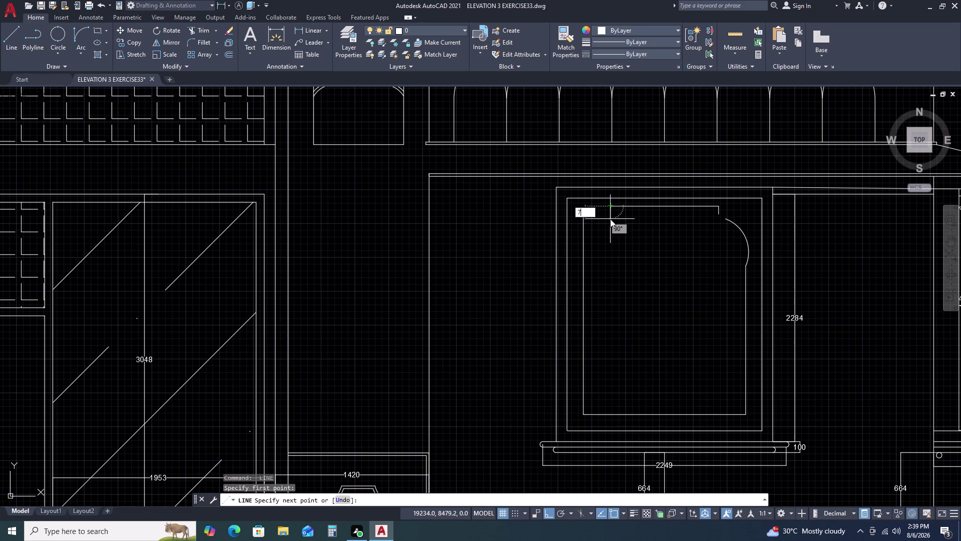
text(5)
key(space)
key(Escape)
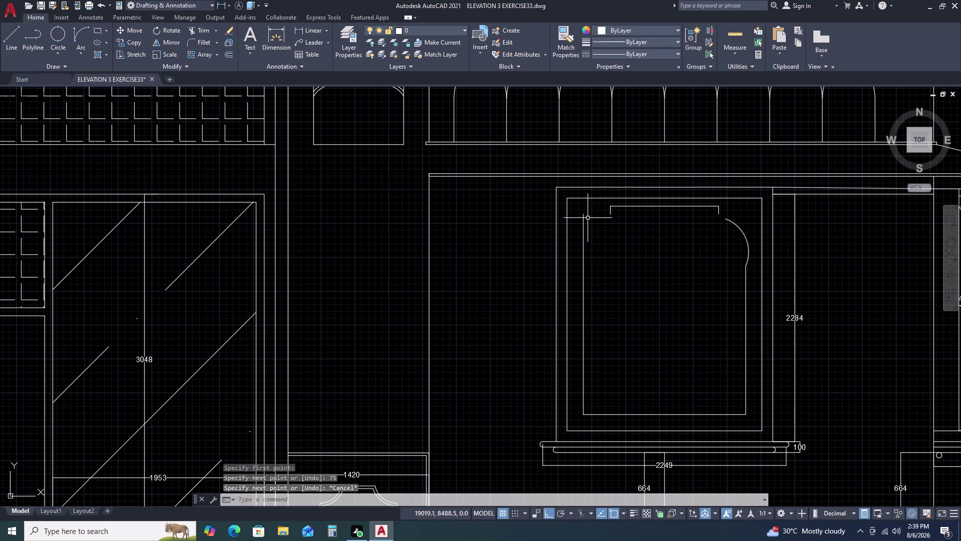
Window-select the three short lines at the top of the inner panel.
drag(719, 206, 711, 207)
click(604, 202)
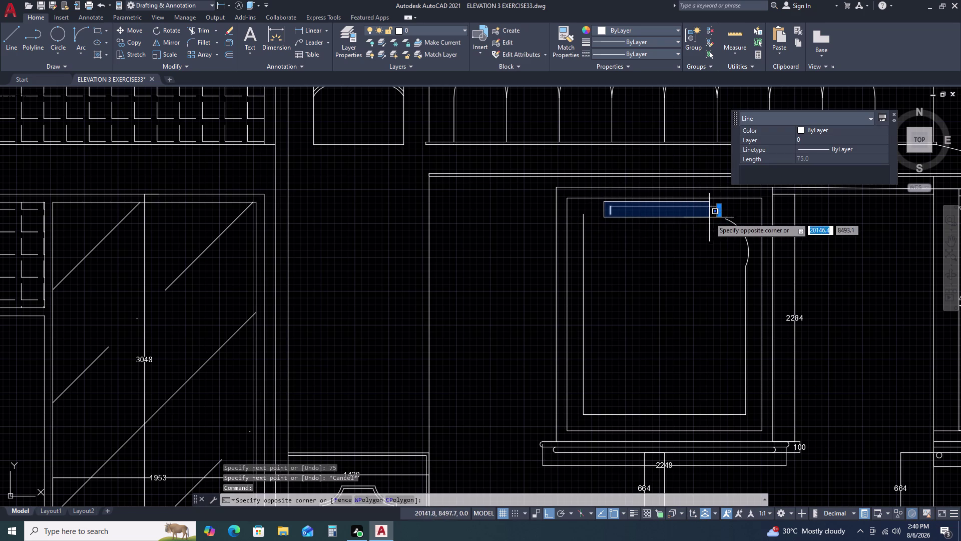
click(737, 221)
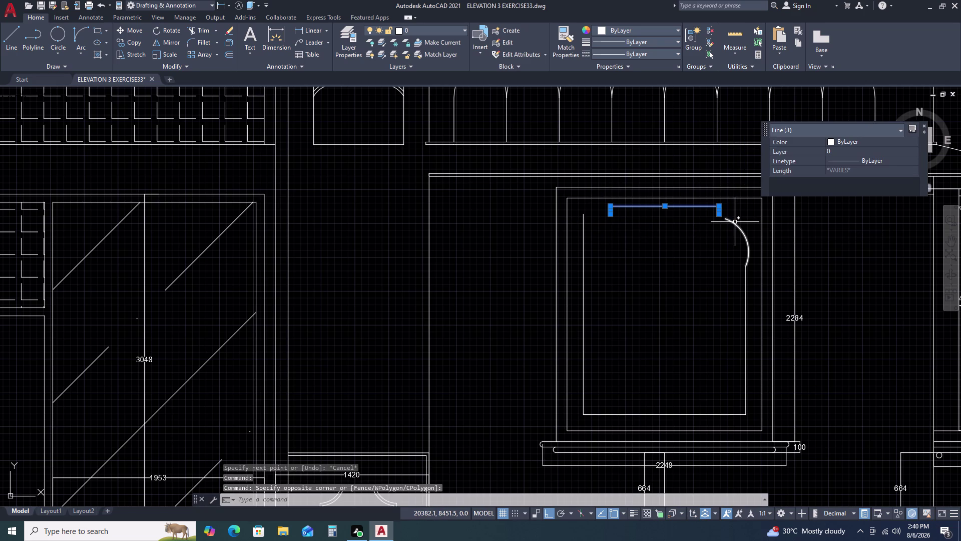
Scale the three short top lines down about the top line's midpoint.
text(SC)
key(space)
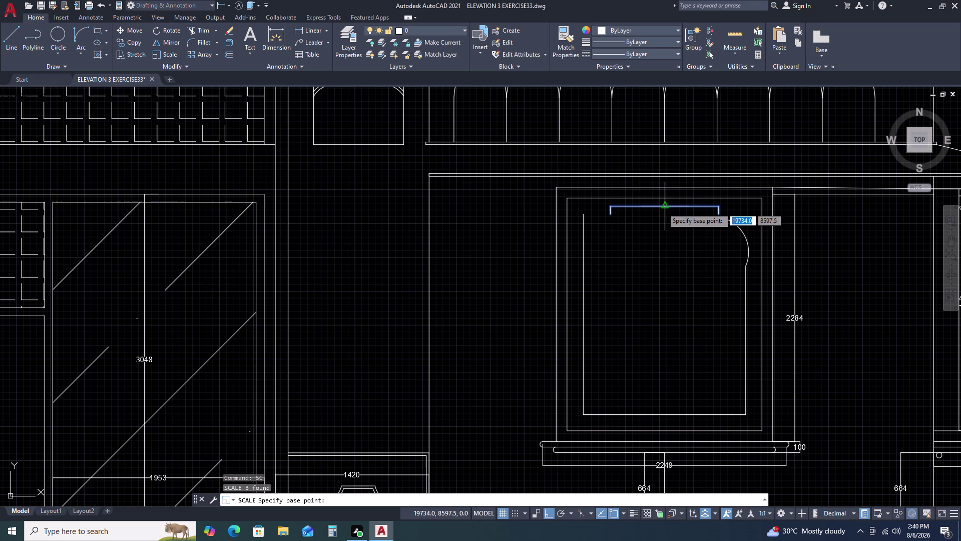
double_click(662, 208)
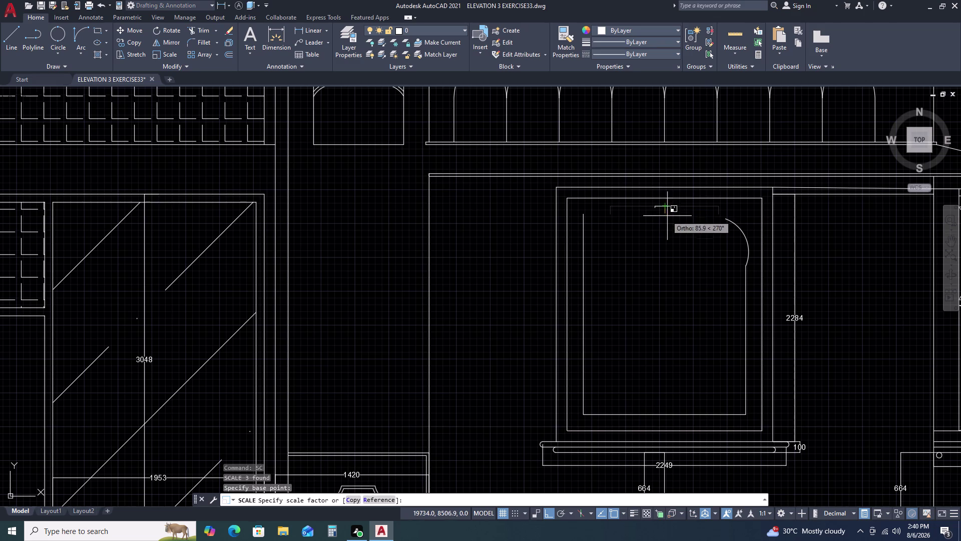
click(668, 255)
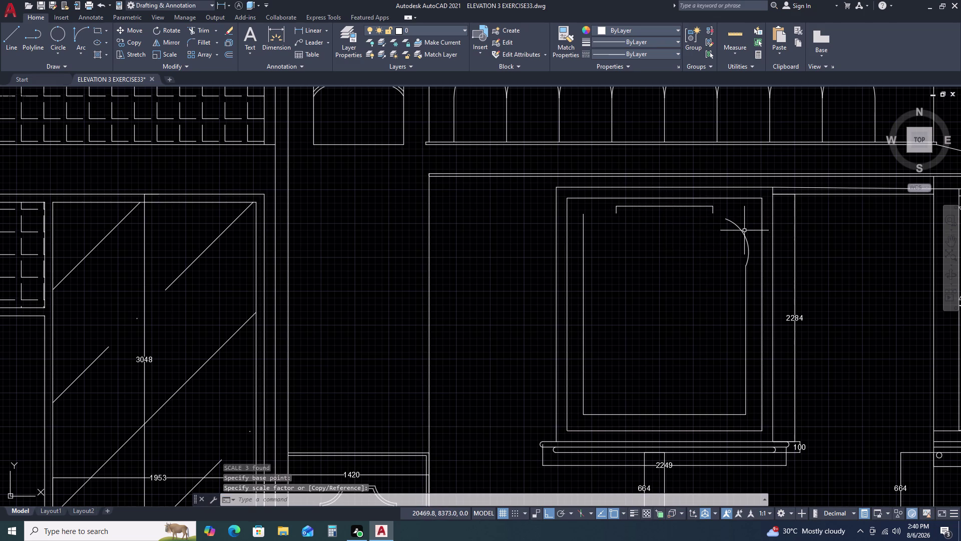
Select the corner arc and try dragging its end-point grip, then cancel.
click(744, 230)
drag(743, 230, 738, 230)
click(720, 235)
double_click(731, 226)
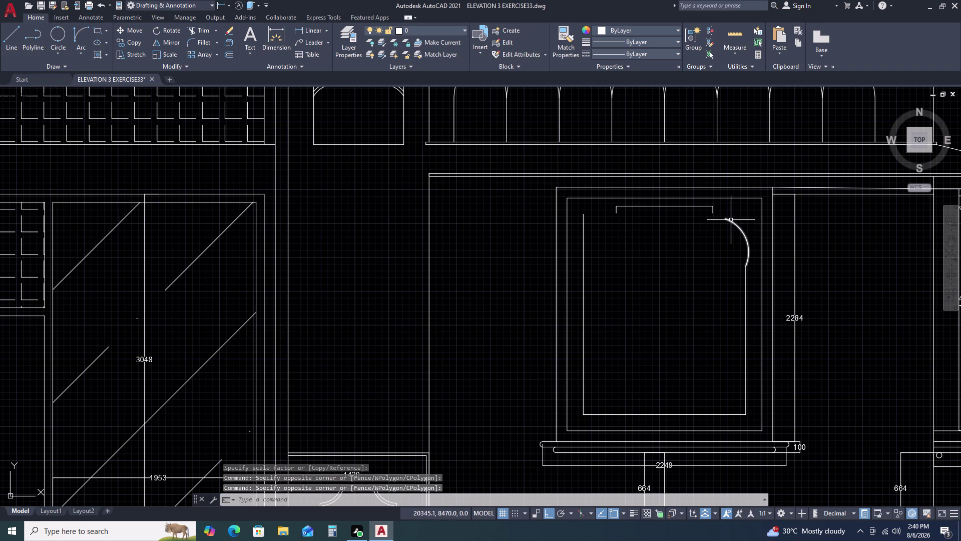
click(731, 220)
click(727, 219)
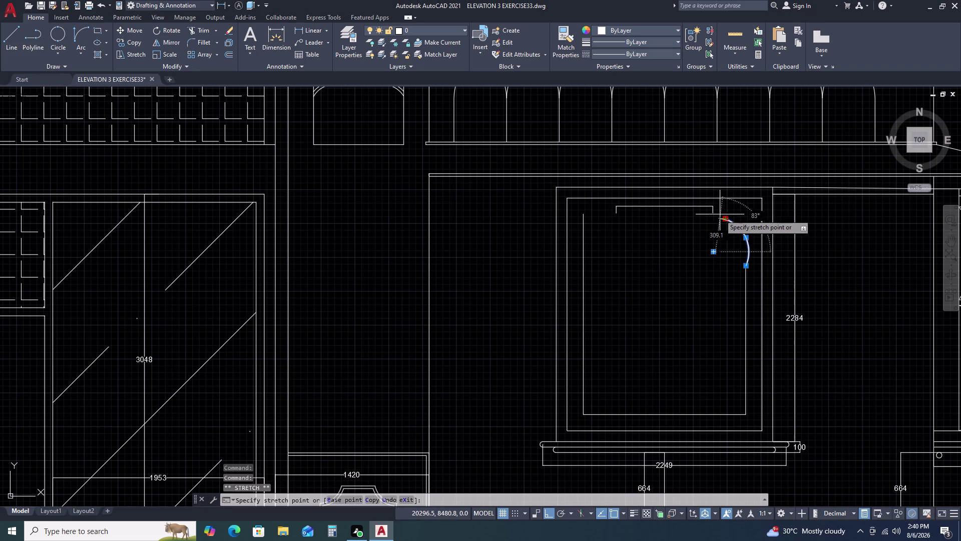
click(716, 213)
key(Escape)
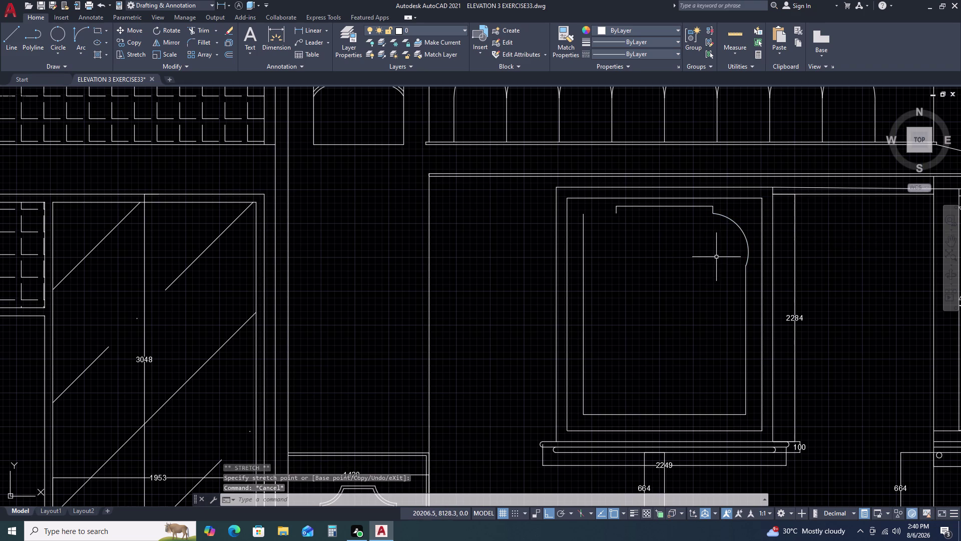
scroll(down, 3)
middle_drag(725, 286, 723, 222)
middle_click(721, 215)
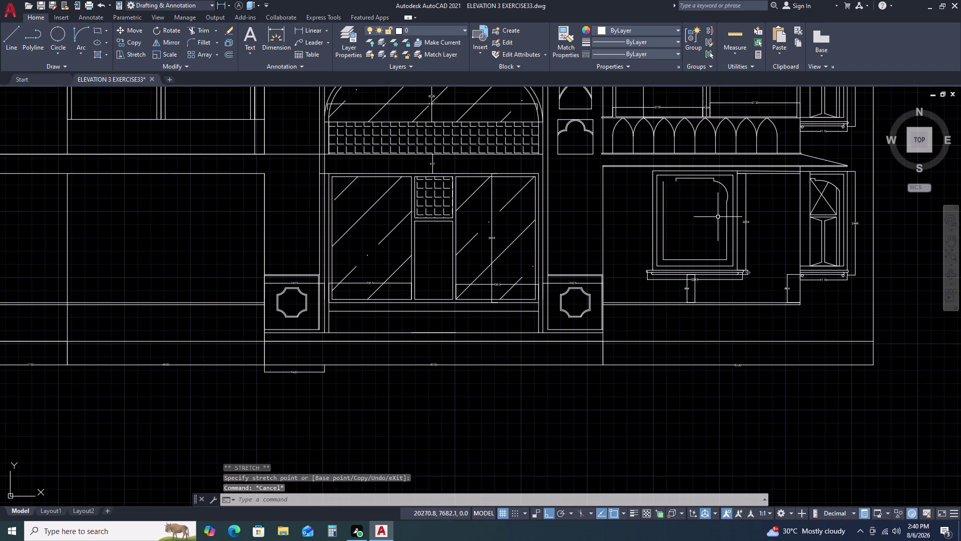
scroll(up, 3)
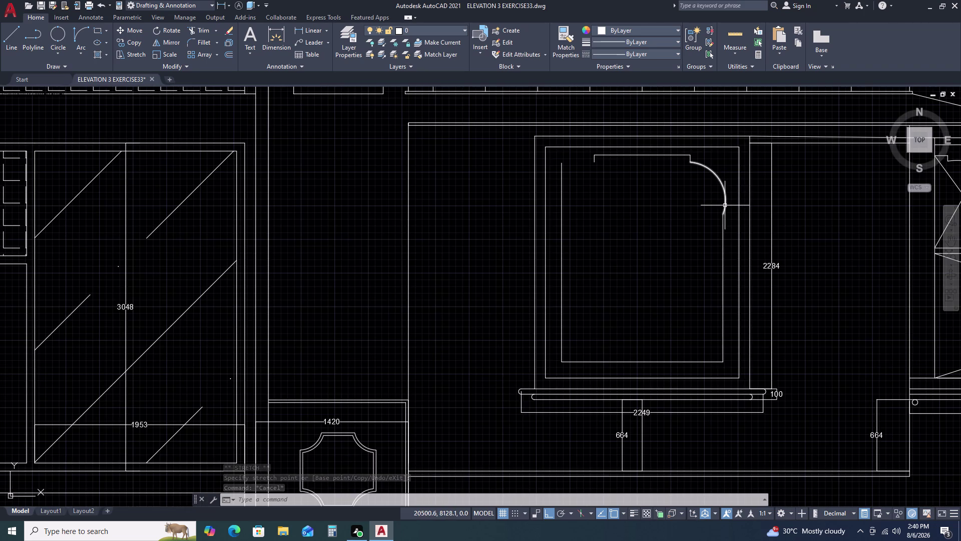
Retry the arc's lower grip, cancel, then erase the corner cusp arc.
click(725, 205)
click(723, 216)
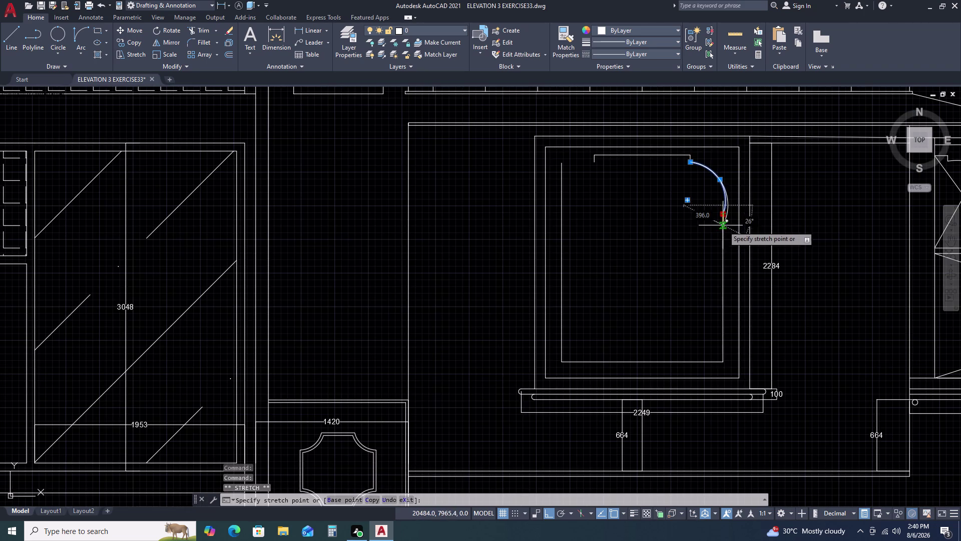
key(Escape)
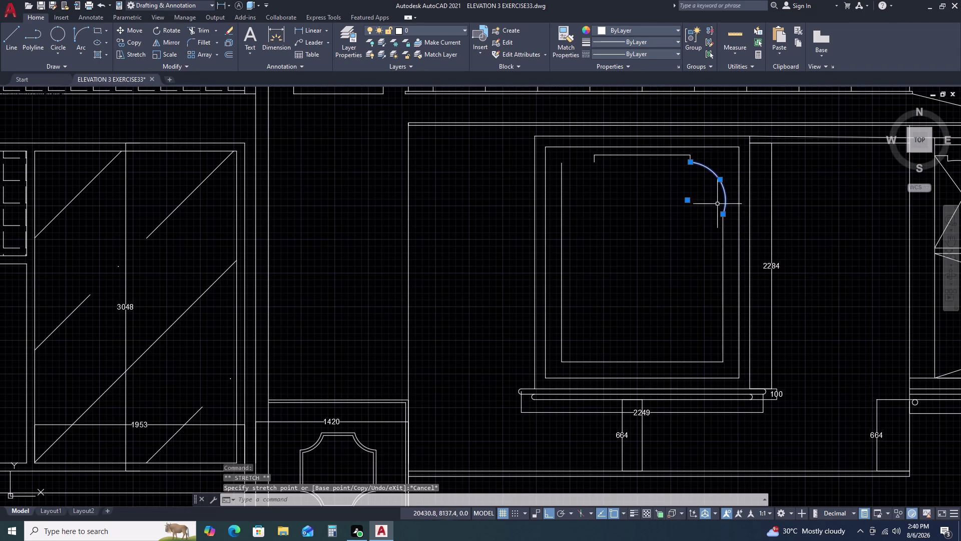
key(Escape)
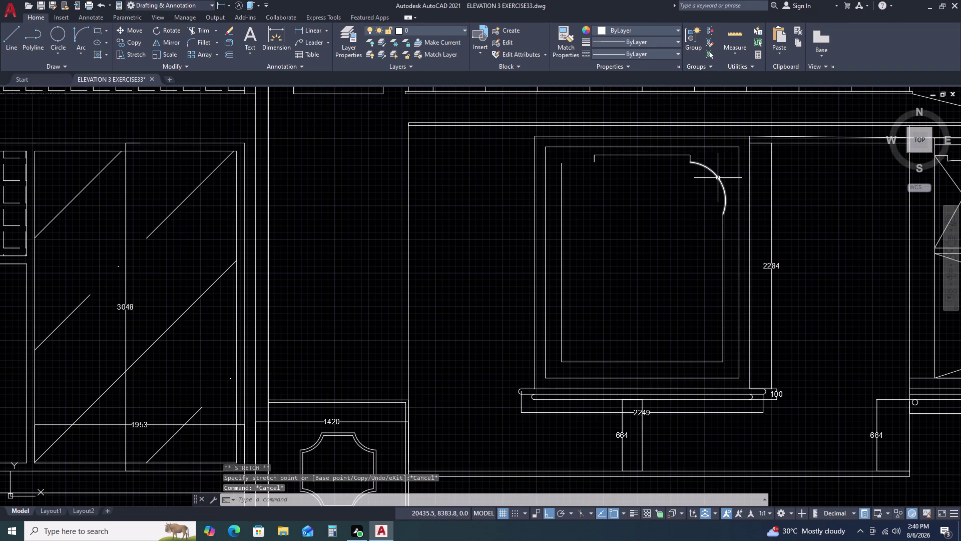
click(718, 177)
key(Delete)
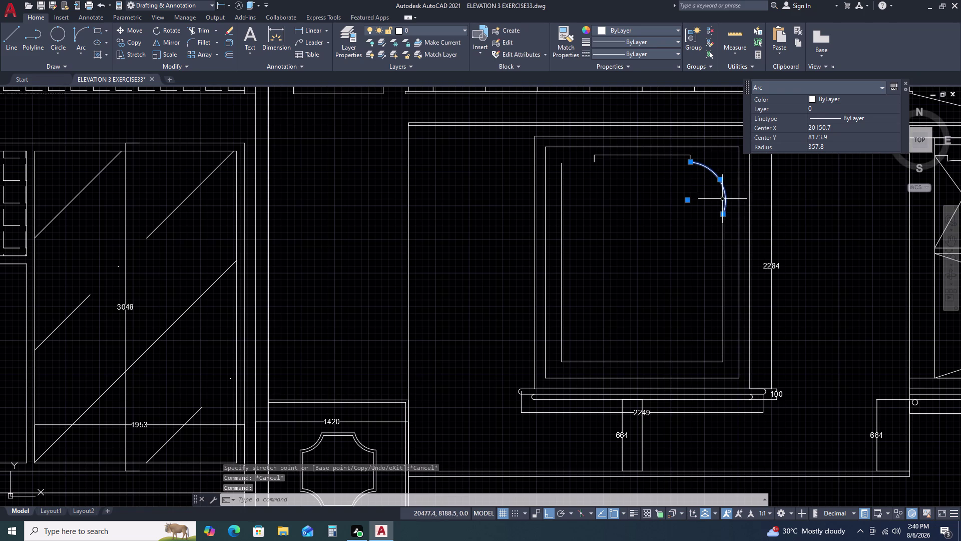
key(Delete)
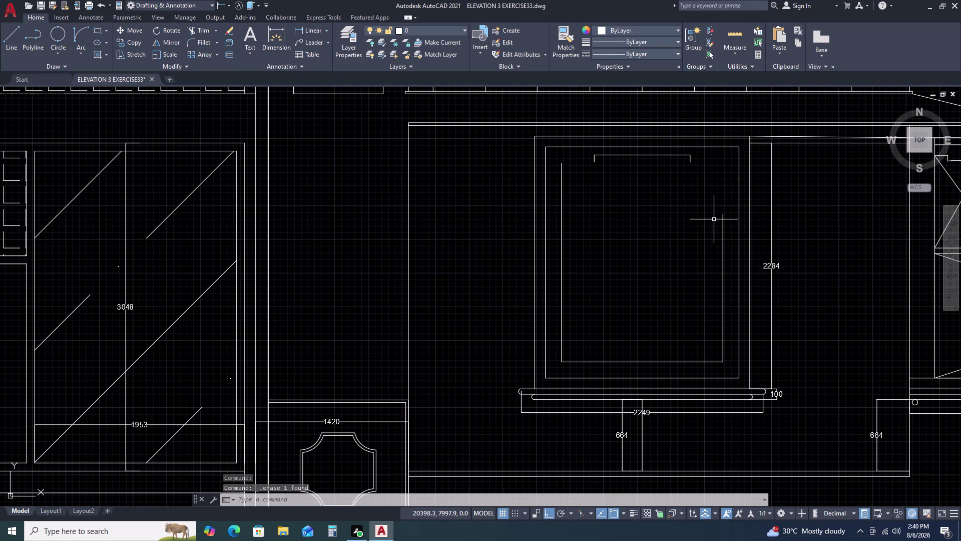
Draw a line from the top line's right end across and down the right side.
key(l)
key(space)
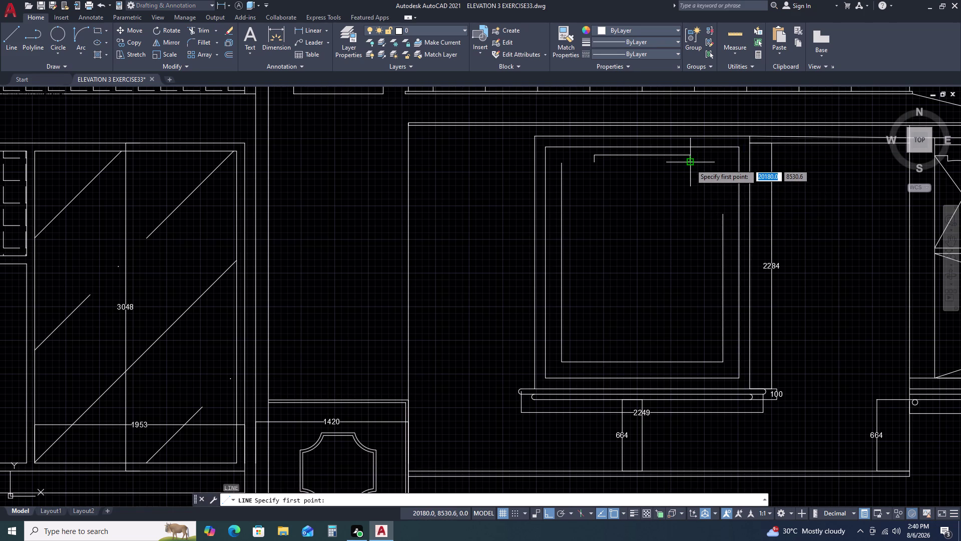
click(690, 163)
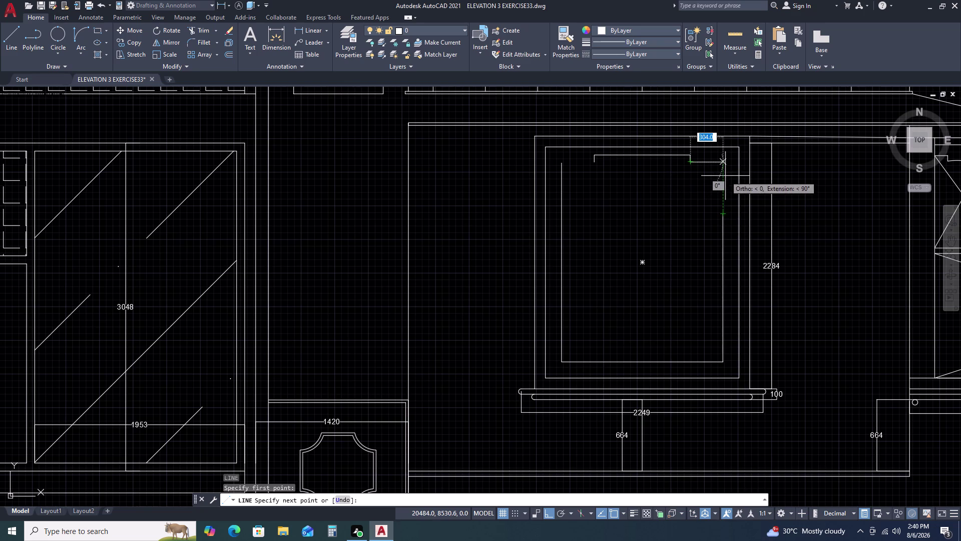
click(723, 162)
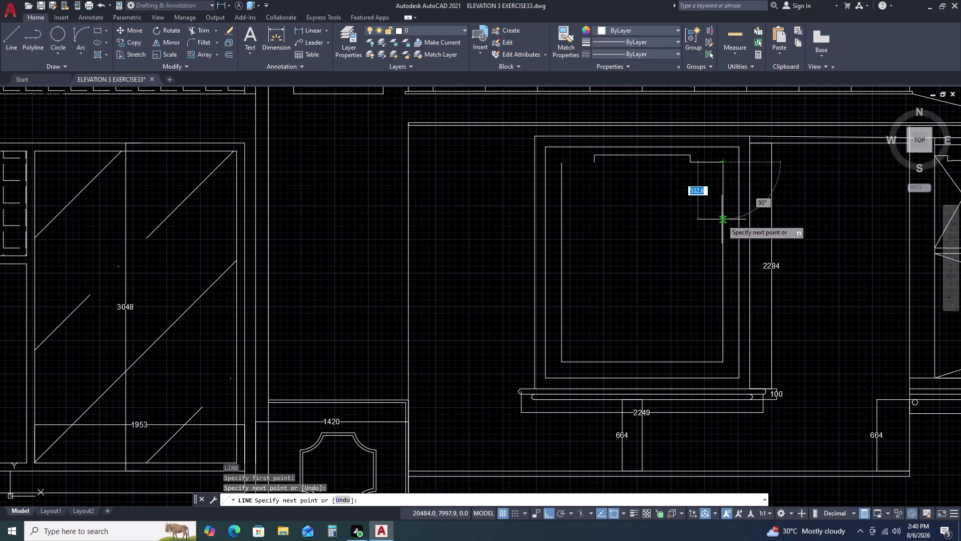
click(722, 219)
key(Escape)
Draw a connecting line from the top line's left end to the left side edge.
key(space)
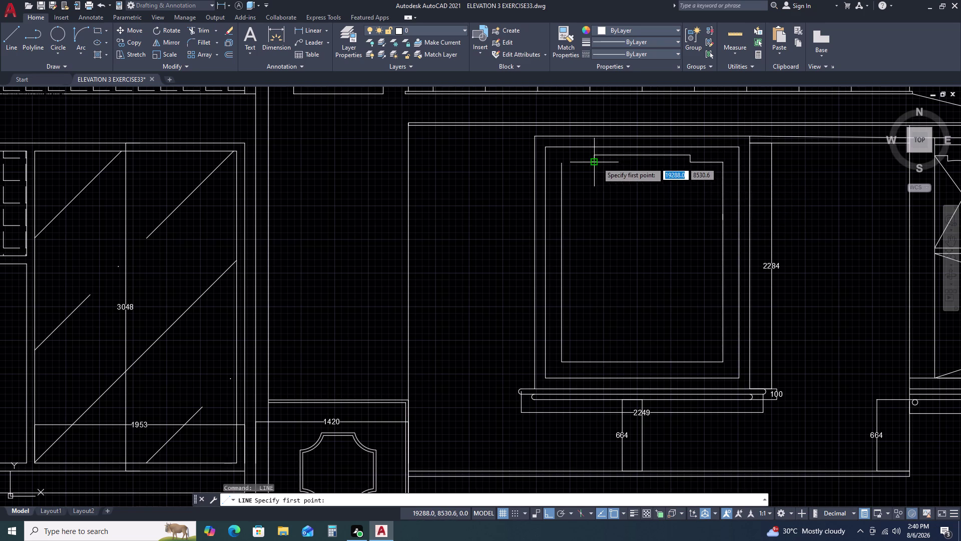
double_click(598, 163)
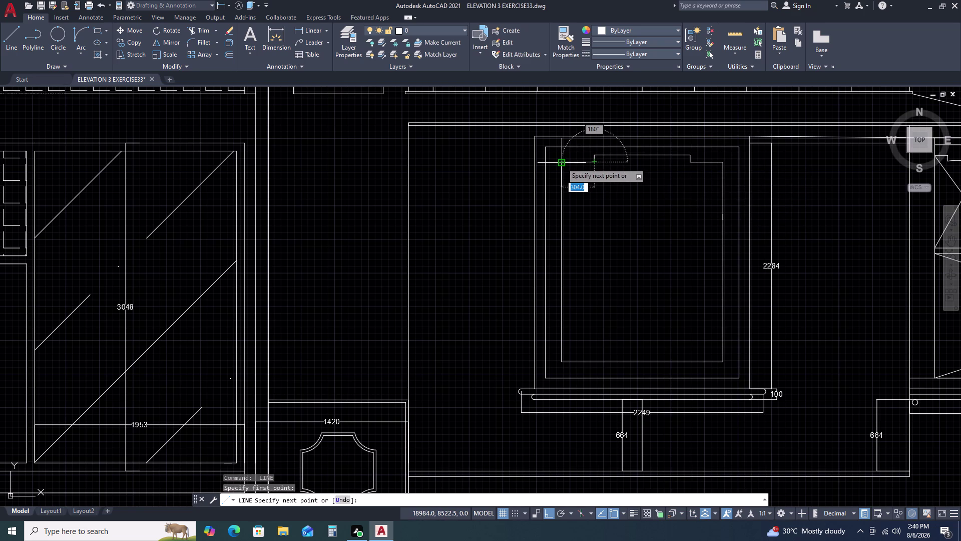
triple_click(561, 163)
key(Escape)
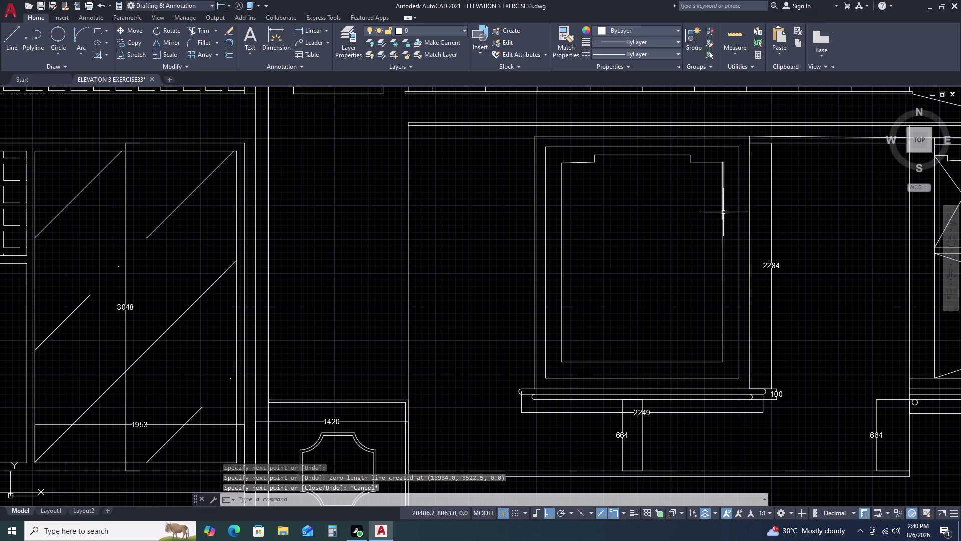
Erase the stray extra line and extend the right side up to the top line.
double_click(724, 211)
key(Delete)
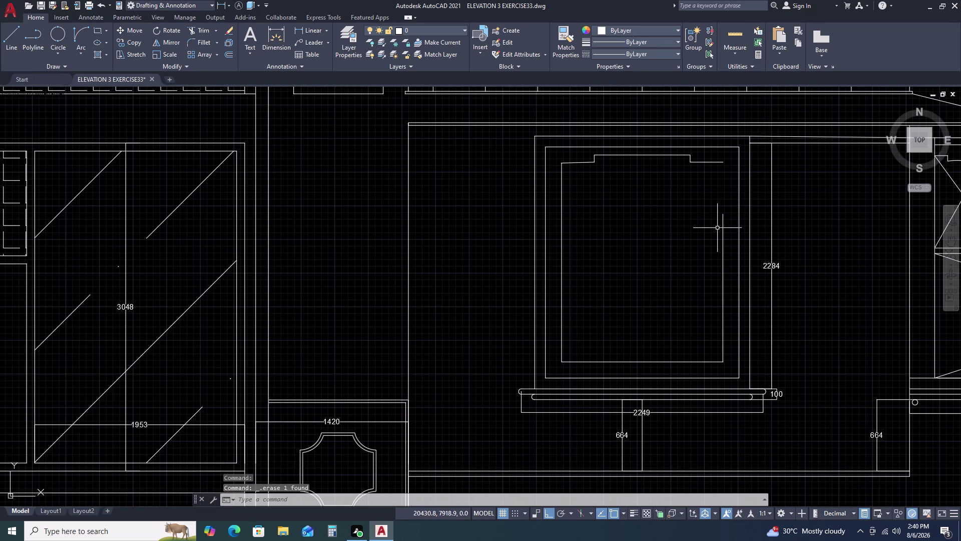
text(EX)
key(space)
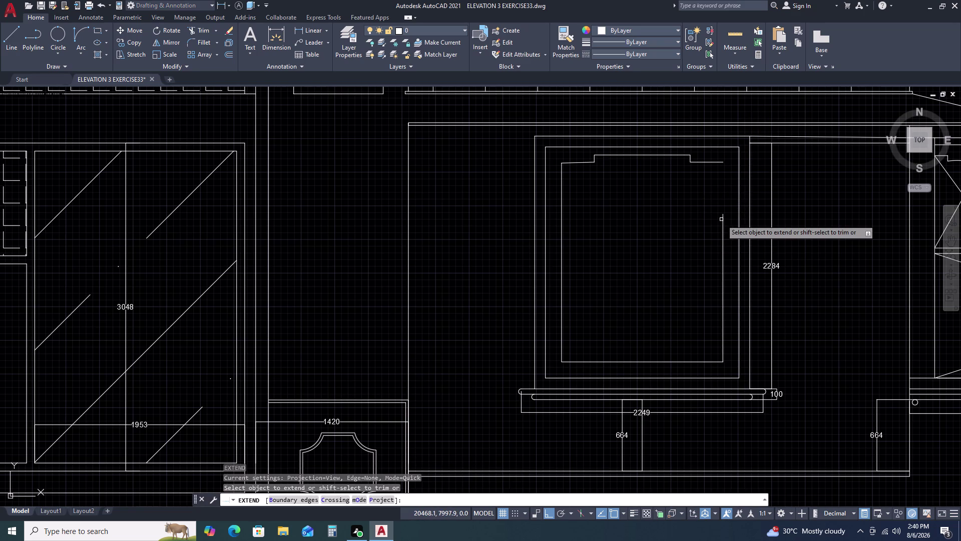
double_click(722, 220)
key(Escape)
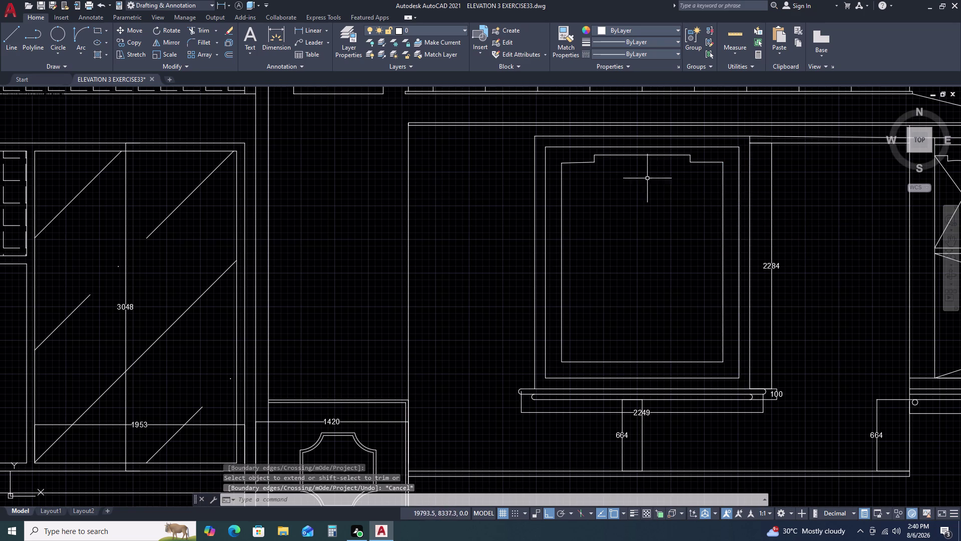
scroll(up, 3)
Start FILLET and set its radius to 200.
text(F)
key(space)
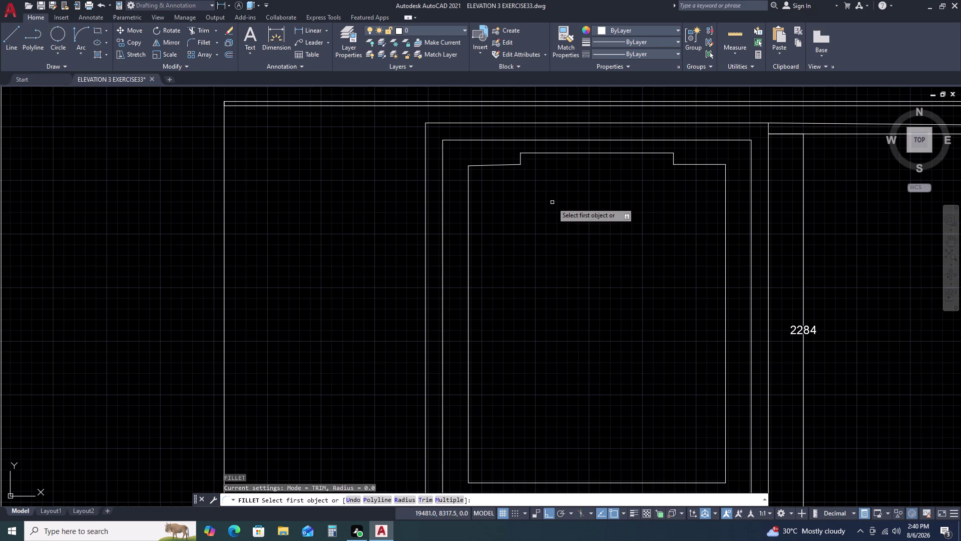
key(r)
key(space)
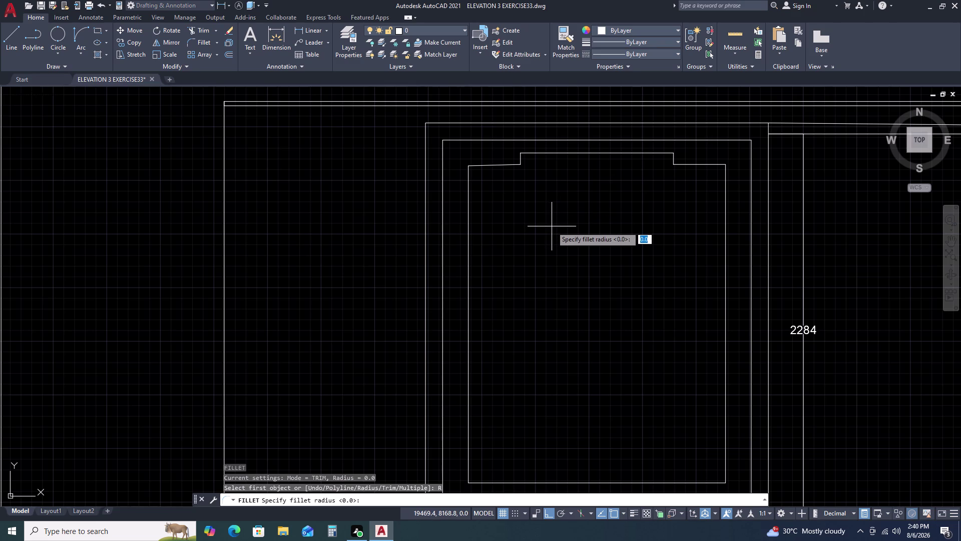
key(1)
key(BackSpace)
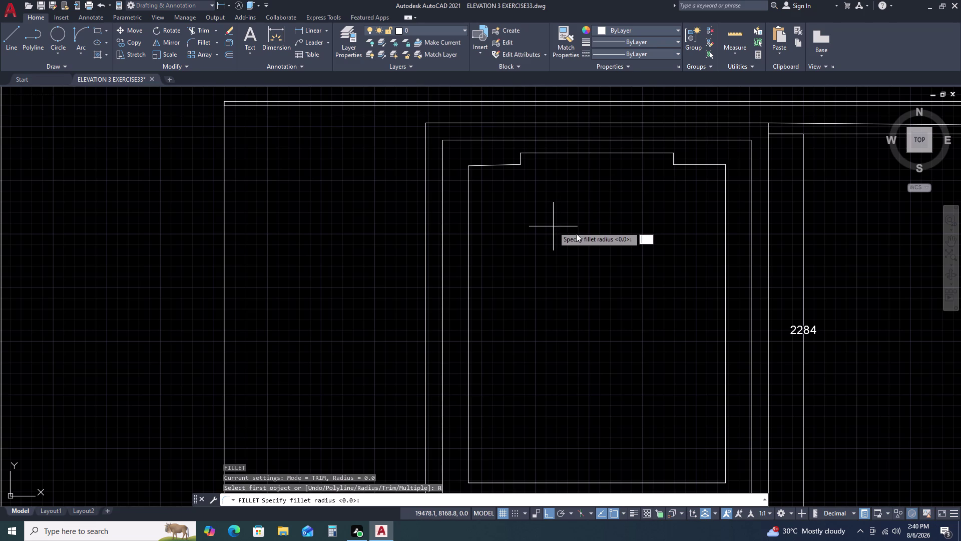
key(2)
key(0)
key(0)
key(space)
Fillet the niche's upper left corner, then the upper right corner onto the side.
double_click(495, 165)
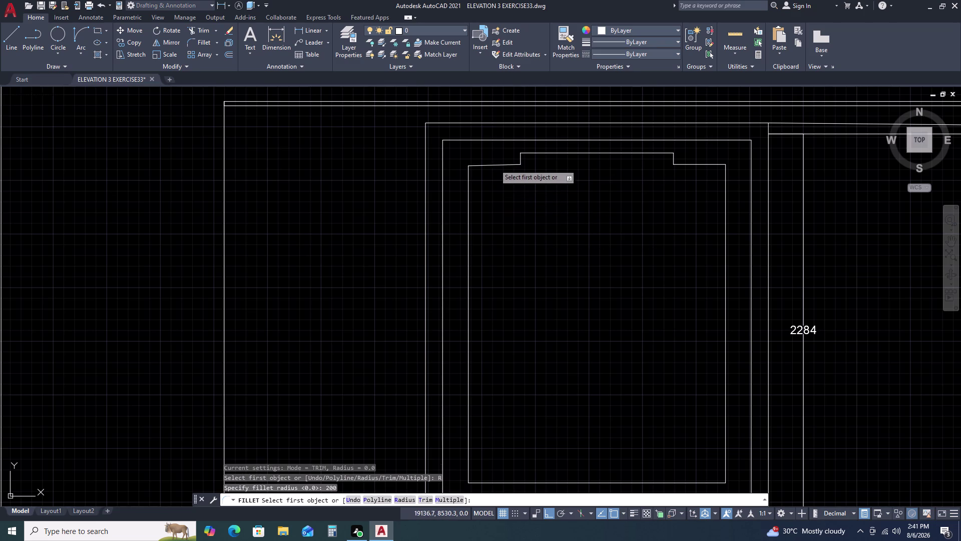
click(468, 224)
key(space)
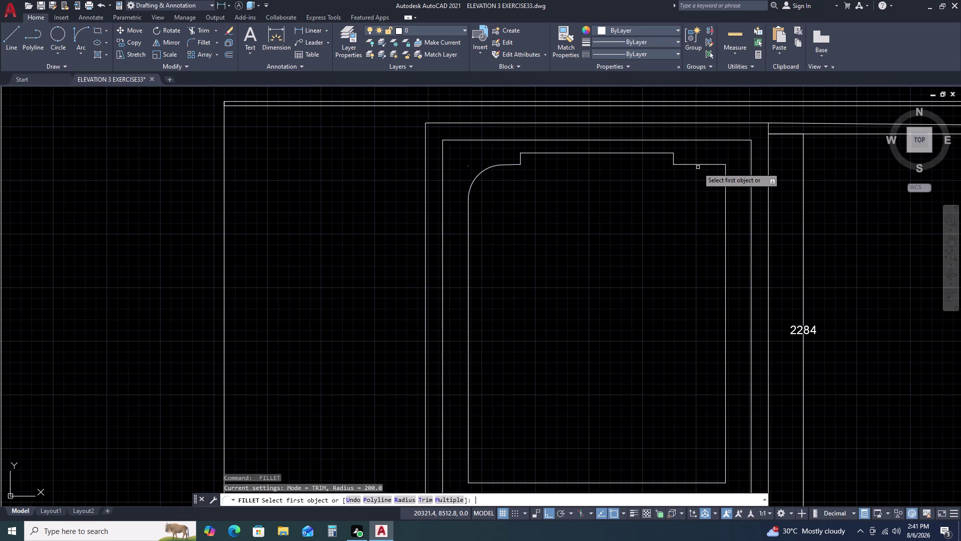
key(space)
key(space)
double_click(699, 164)
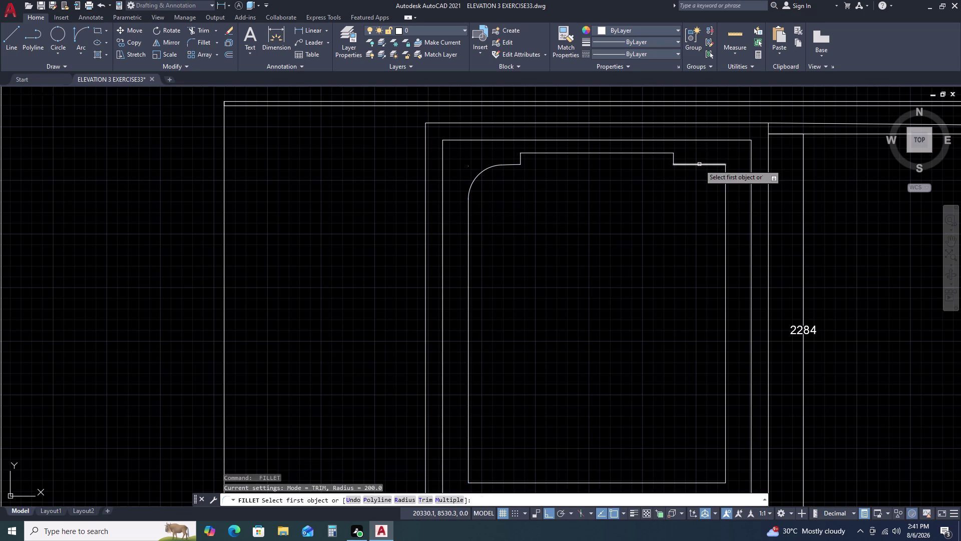
triple_click(726, 213)
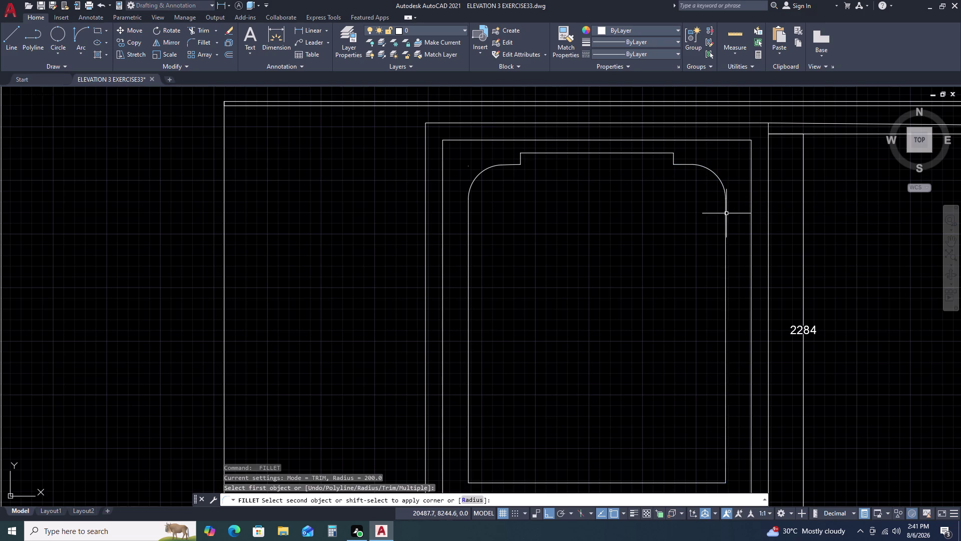
End filleting and pan and zoom onto the right-hand panel's upper section.
key(Escape)
scroll(down, 3)
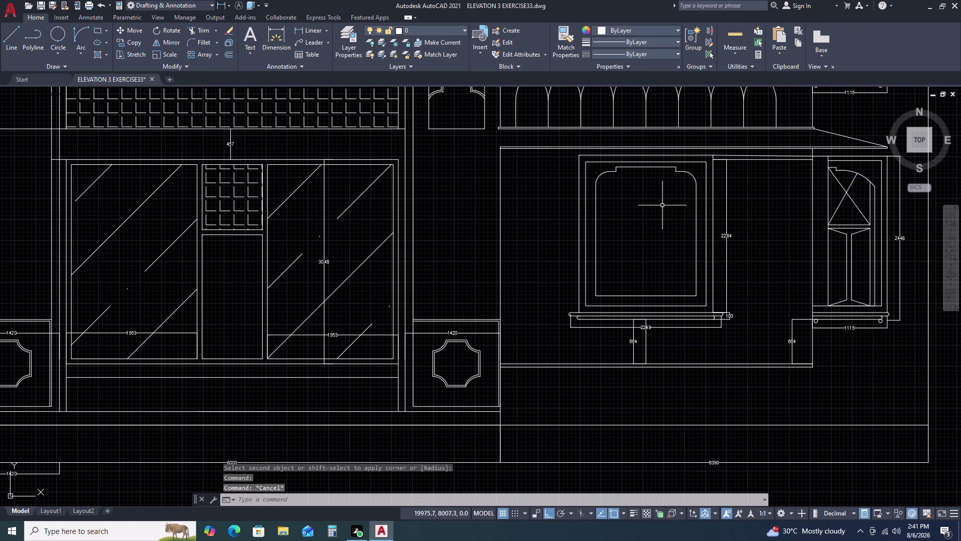
middle_drag(680, 237, 678, 183)
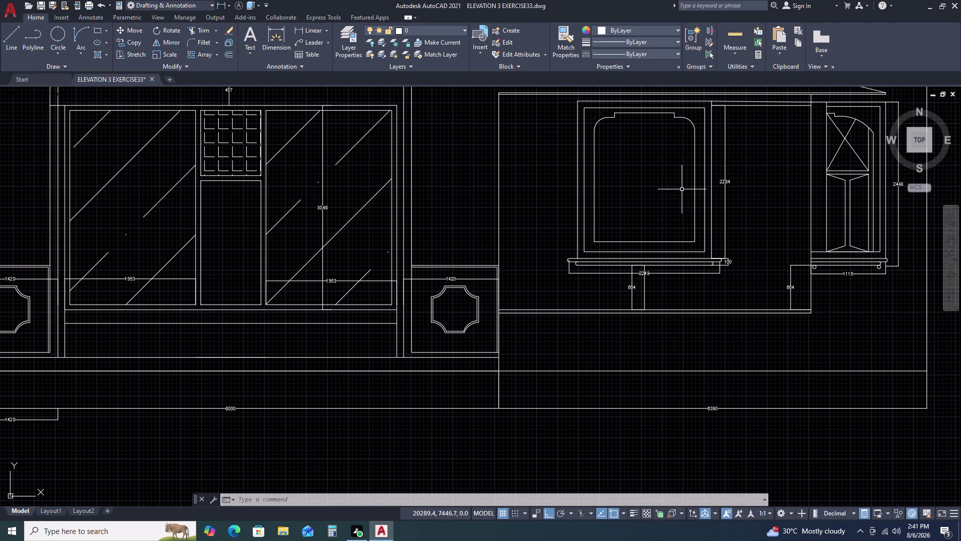
middle_drag(682, 188, 649, 210)
middle_click(641, 215)
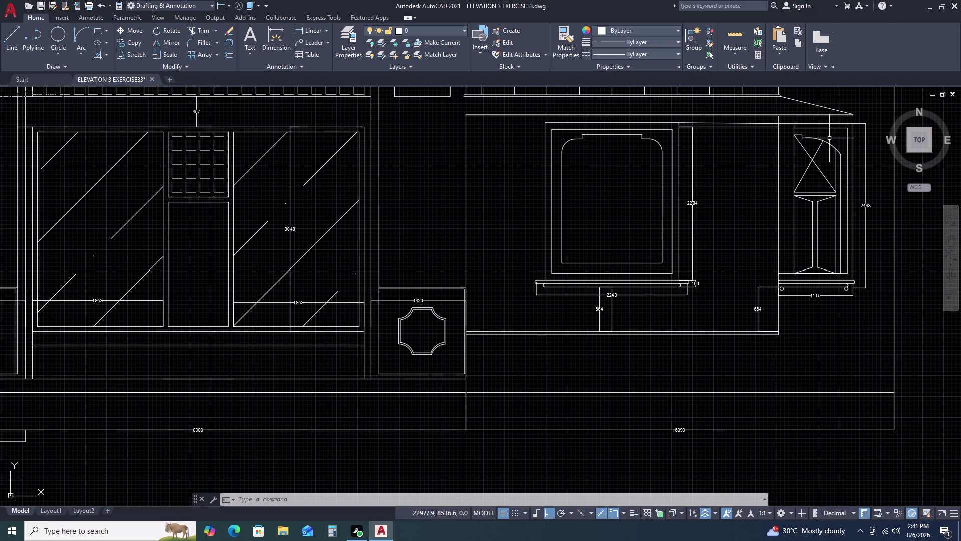
scroll(up, 3)
Erase the arc atop the upper box, then start two lines and abandon them.
click(828, 147)
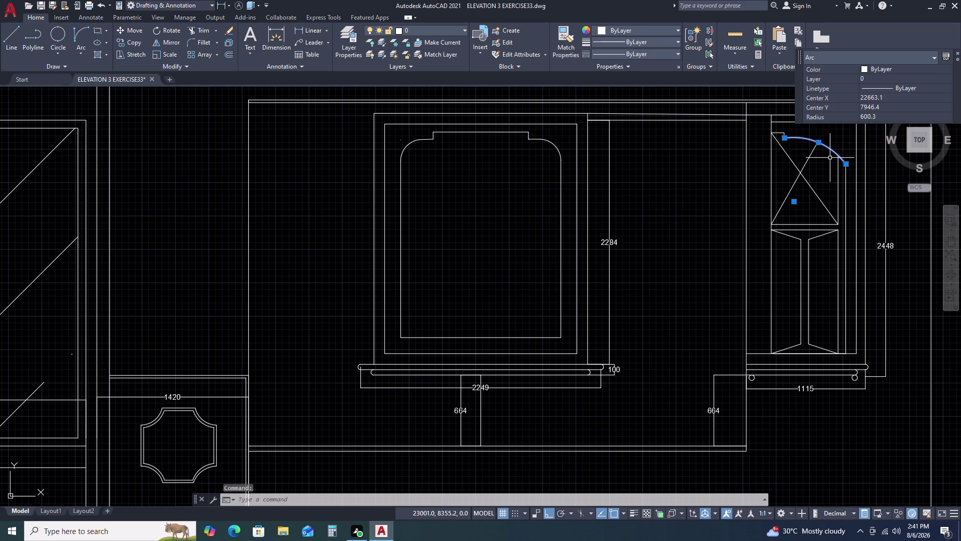
key(Delete)
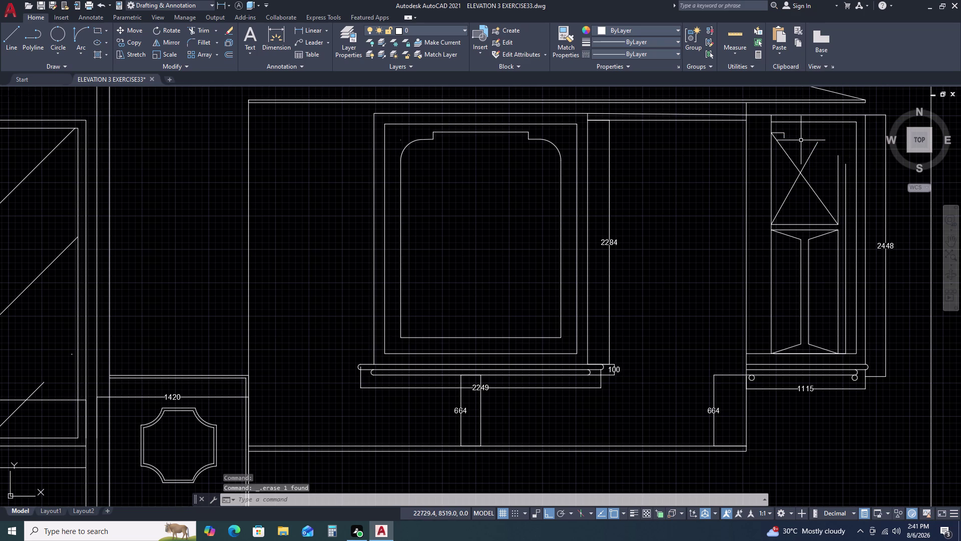
key(l)
key(space)
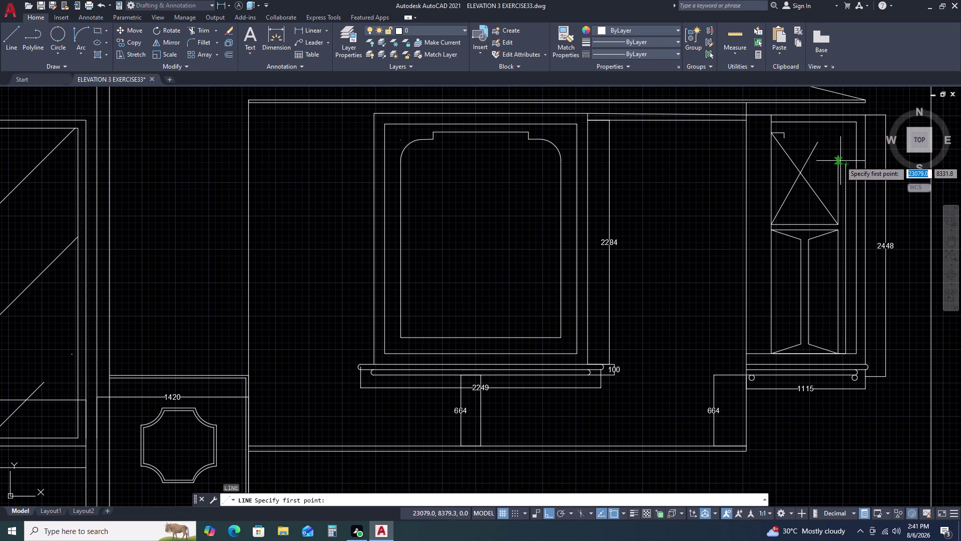
click(844, 168)
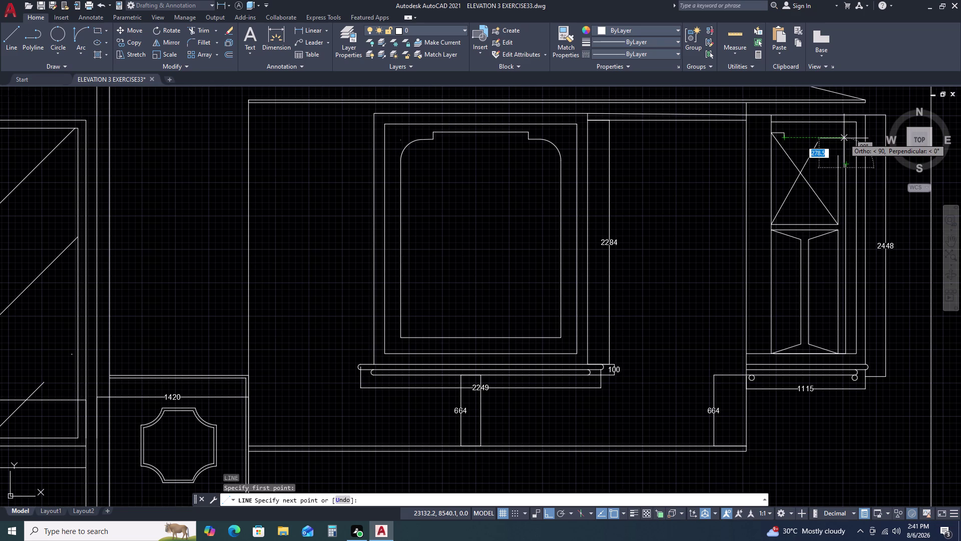
key(Escape)
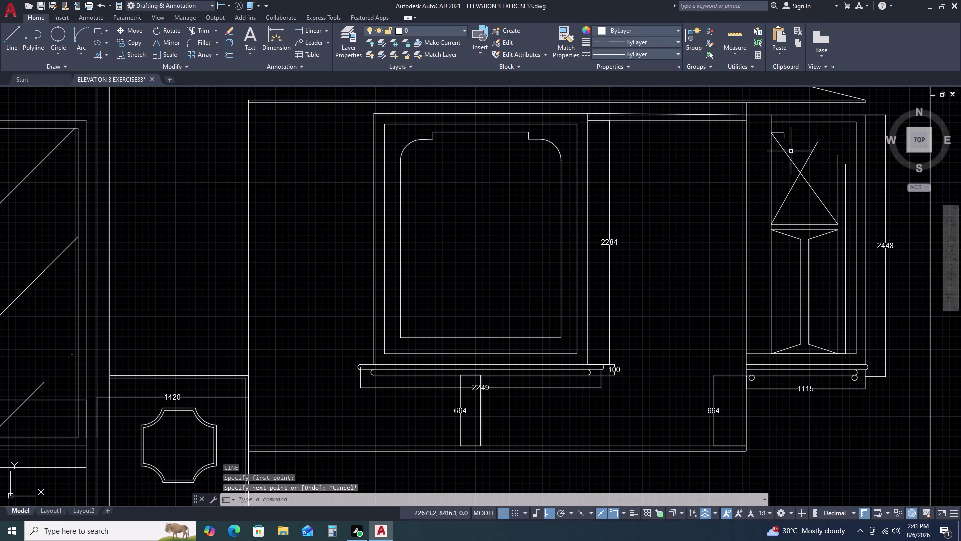
key(space)
click(784, 141)
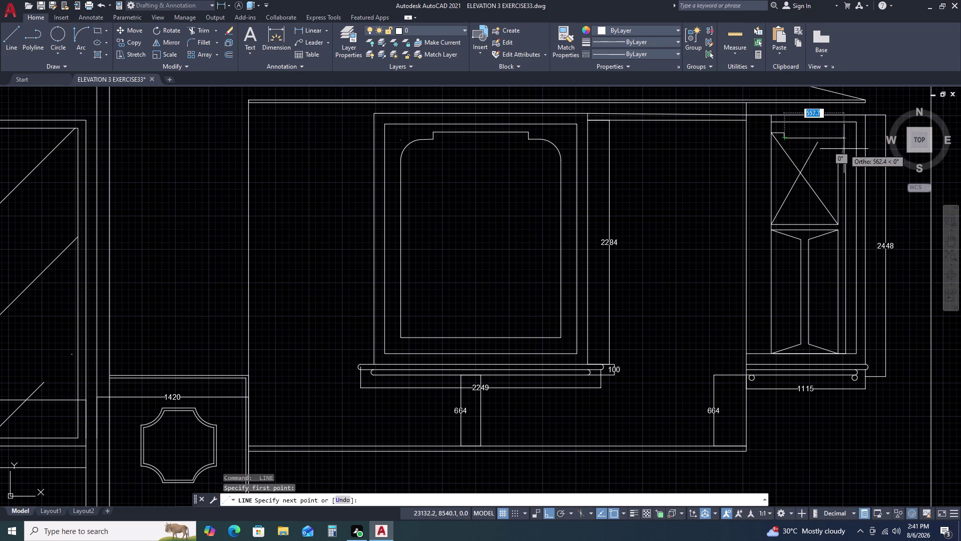
click(838, 136)
key(Escape)
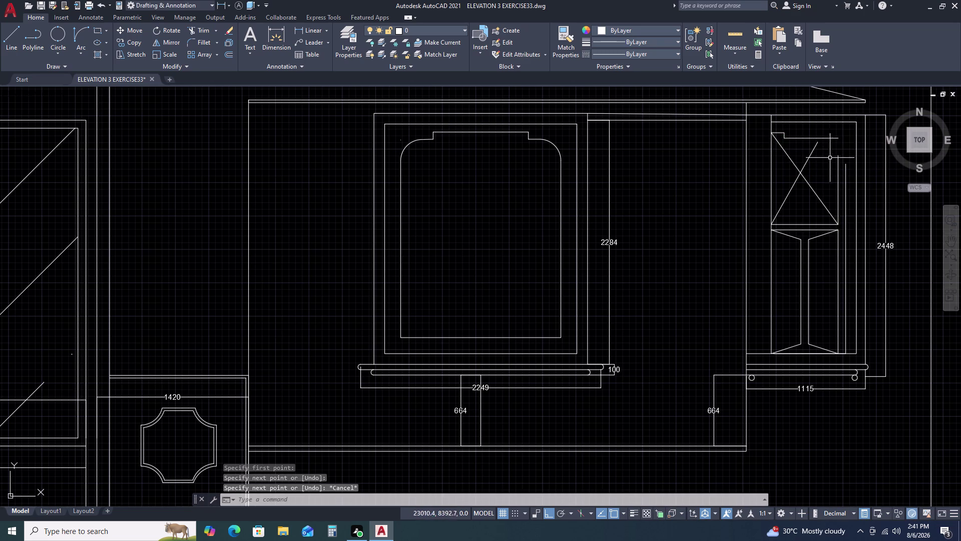
Extend the right edge and fillet the upper box's top-right corner.
text(E)
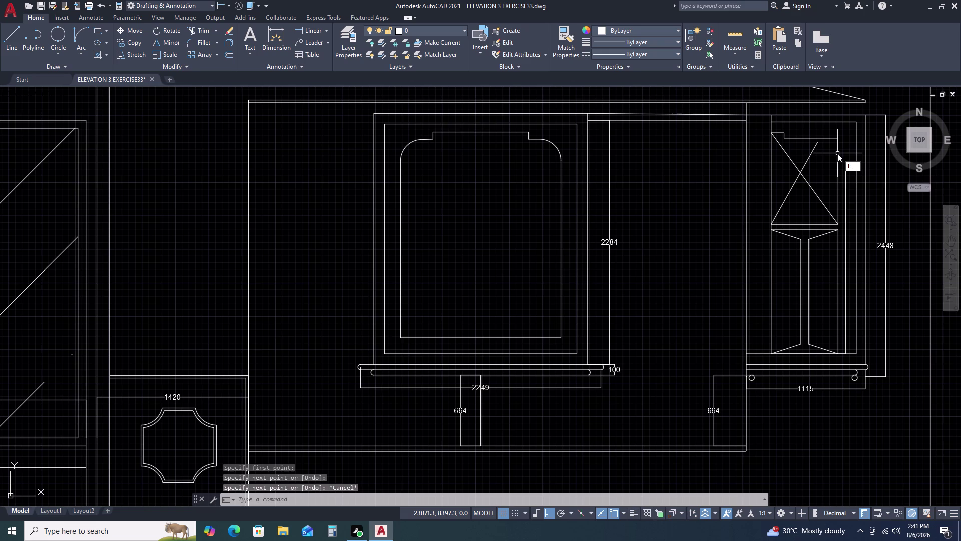
text(X)
key(space)
click(838, 159)
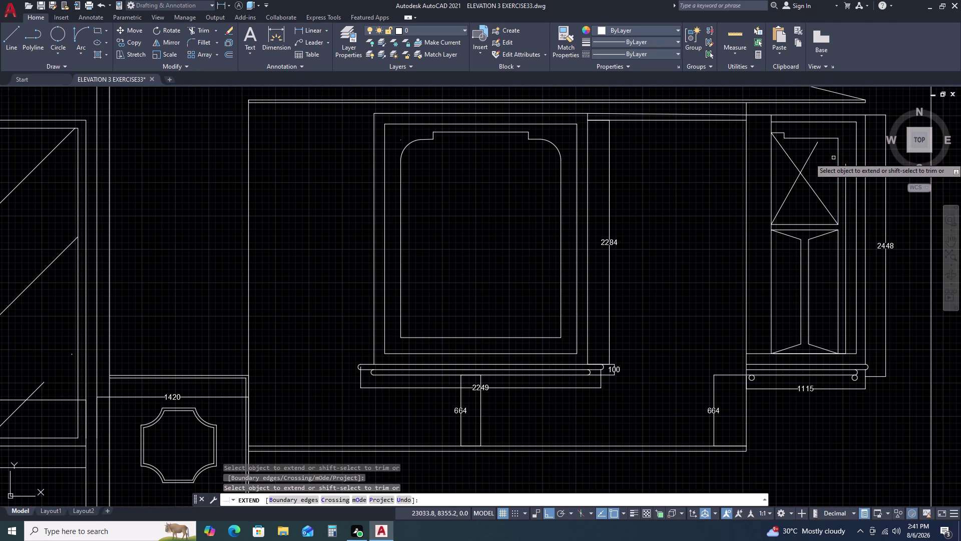
key(Escape)
text(F)
key(space)
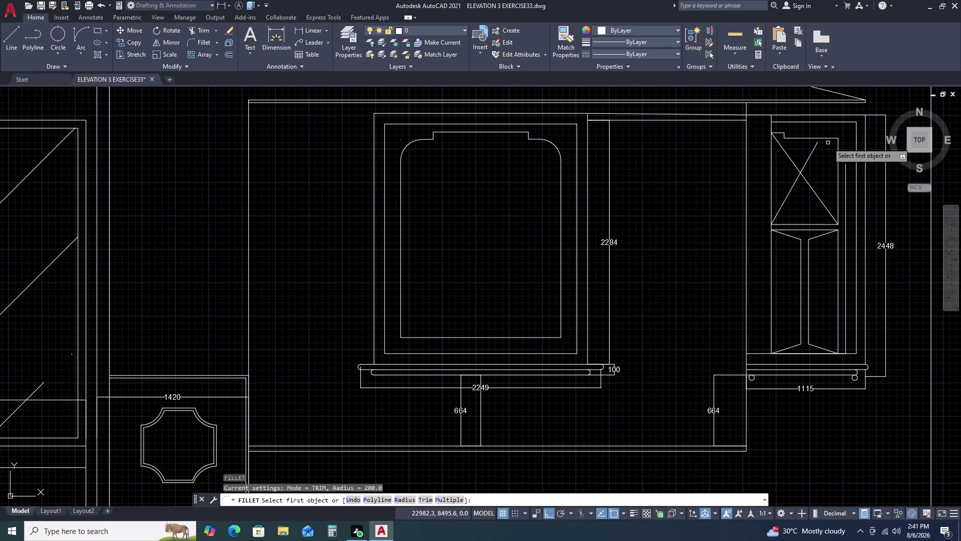
double_click(825, 138)
click(838, 157)
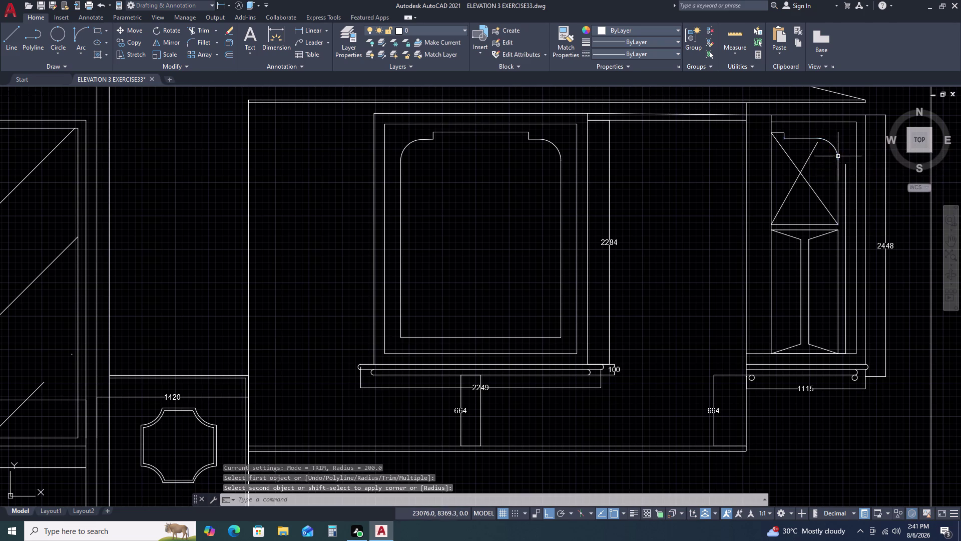
key(Escape)
Select and erase the unwanted cross diagonal in the upper box.
triple_click(806, 156)
double_click(808, 167)
double_click(811, 148)
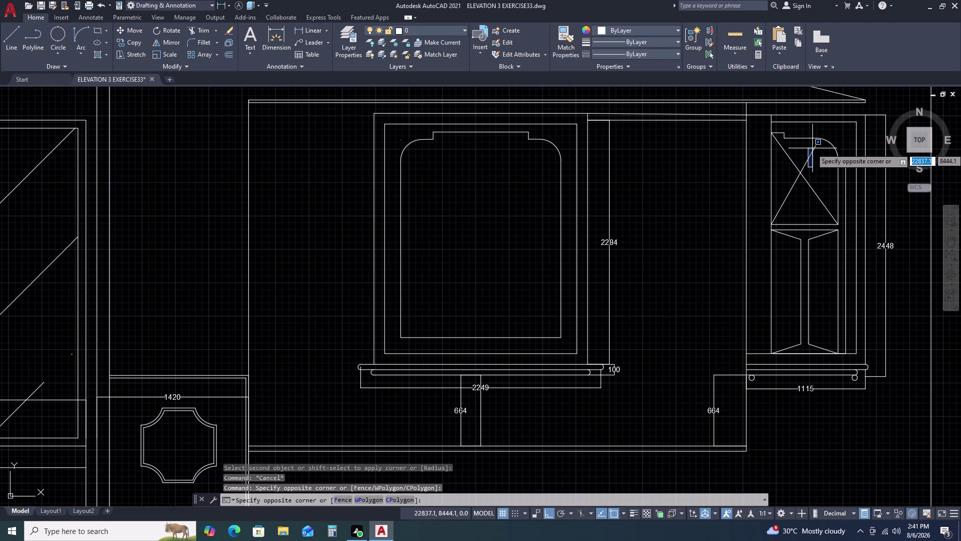
click(811, 155)
triple_click(815, 151)
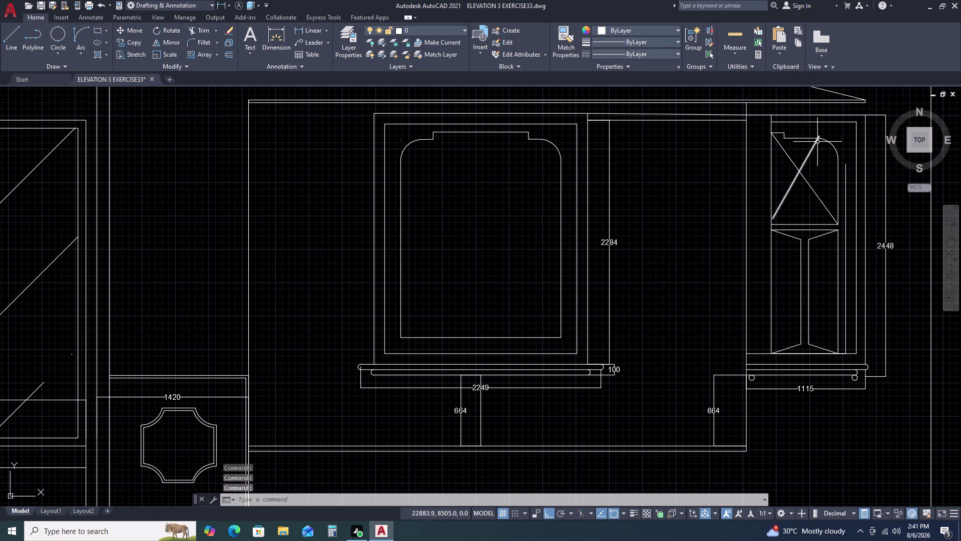
triple_click(805, 150)
double_click(805, 165)
key(Delete)
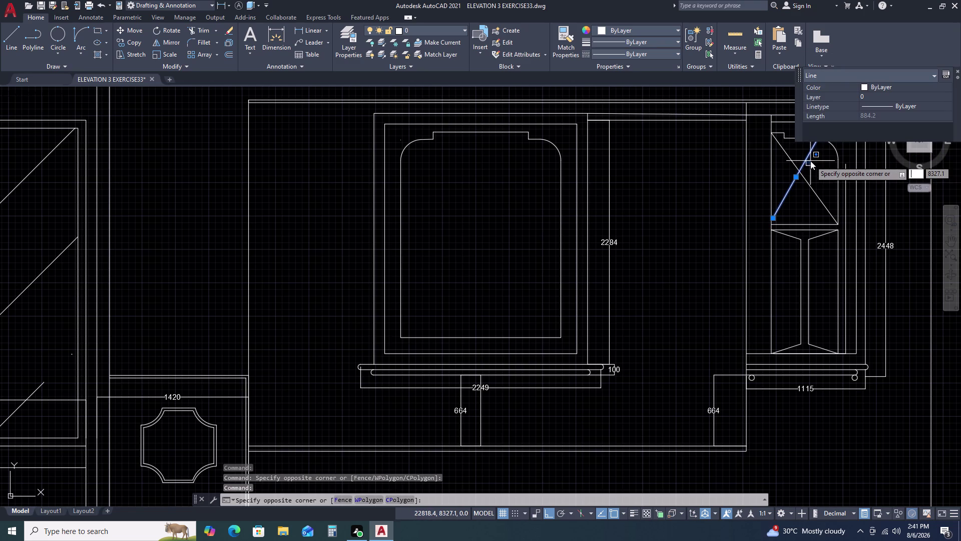
key(Delete)
key(Escape)
key(Escape)
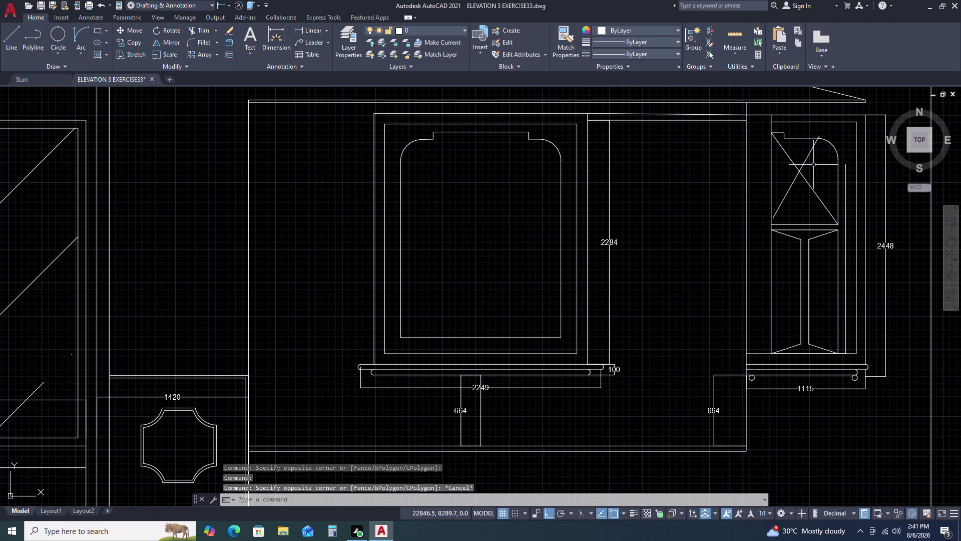
double_click(809, 152)
key(Delete)
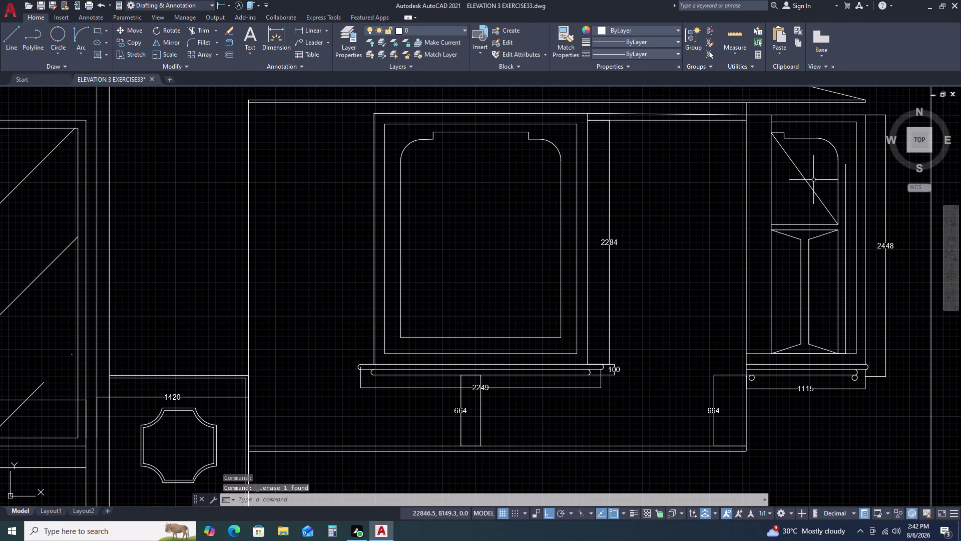
Start a line from the lower left up toward the corner, then abandon it.
text(L)
key(space)
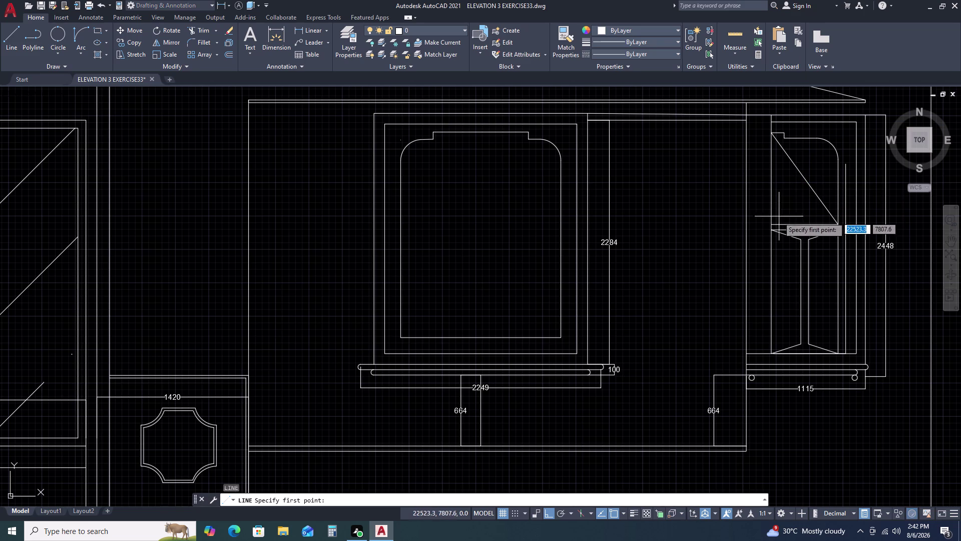
double_click(771, 224)
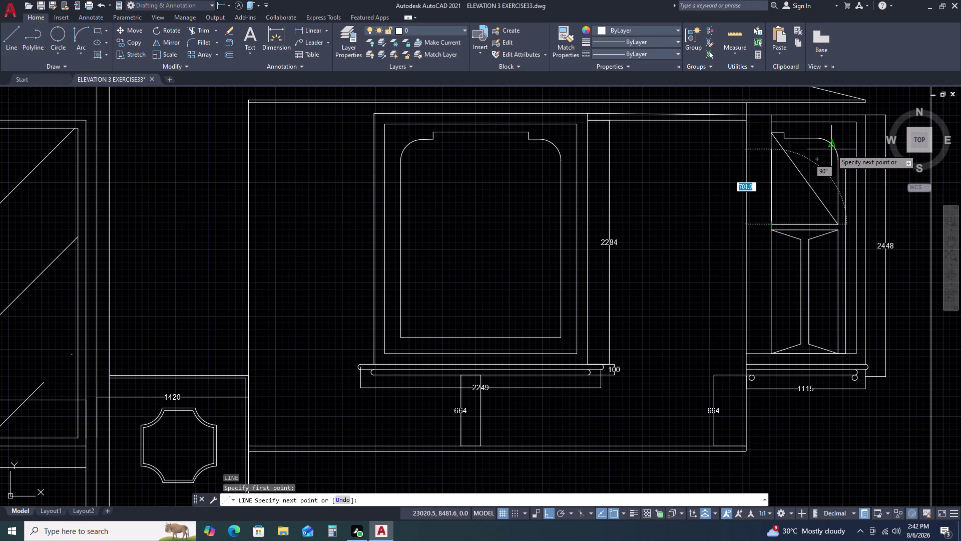
double_click(831, 149)
key(Escape)
scroll(down, 3)
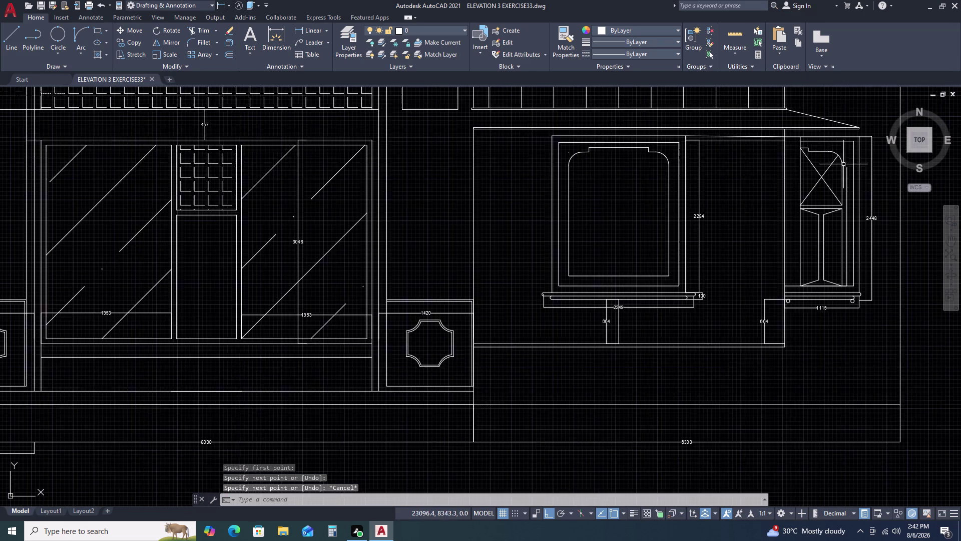
Try reshaping the rounded corner arc from its endpoint grip, then cancel.
scroll(up, 3)
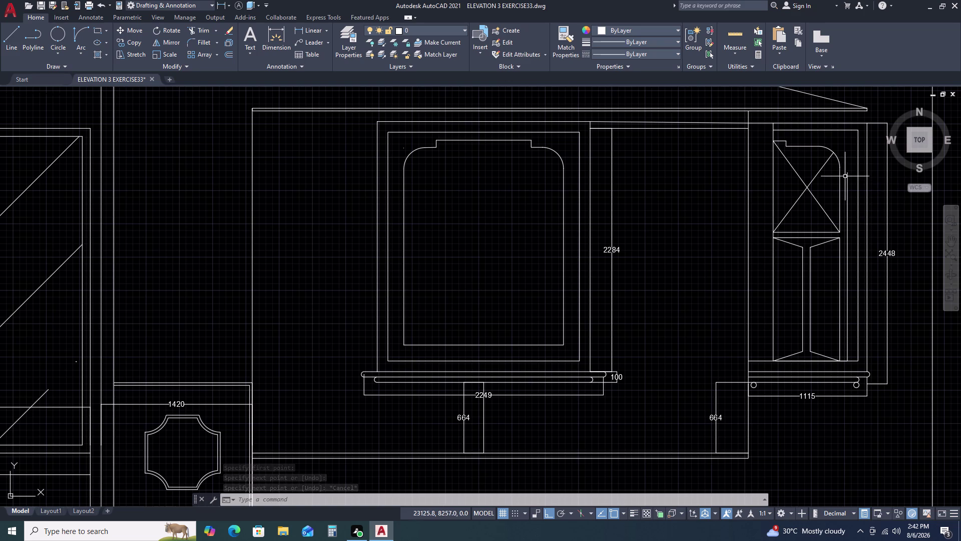
double_click(840, 164)
double_click(840, 168)
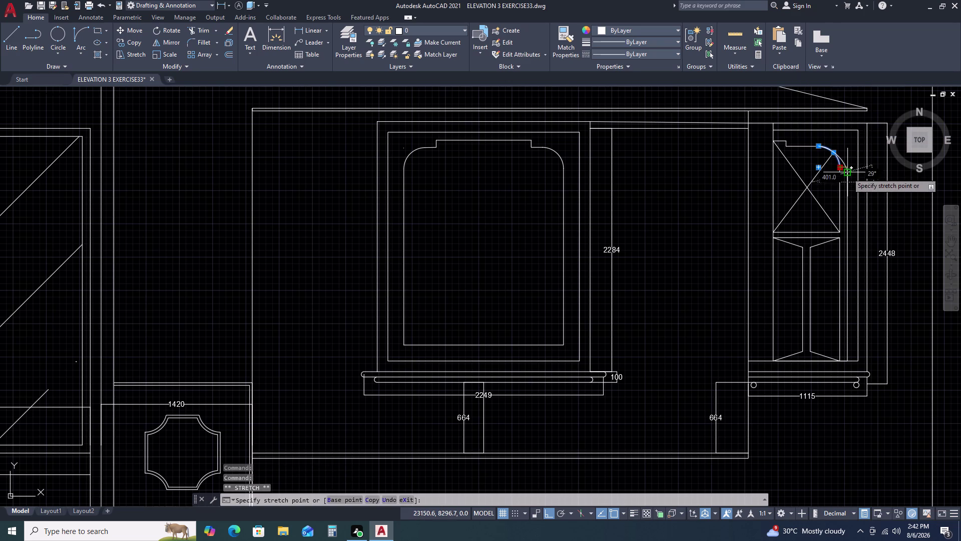
double_click(848, 174)
key(Escape)
key(Escape)
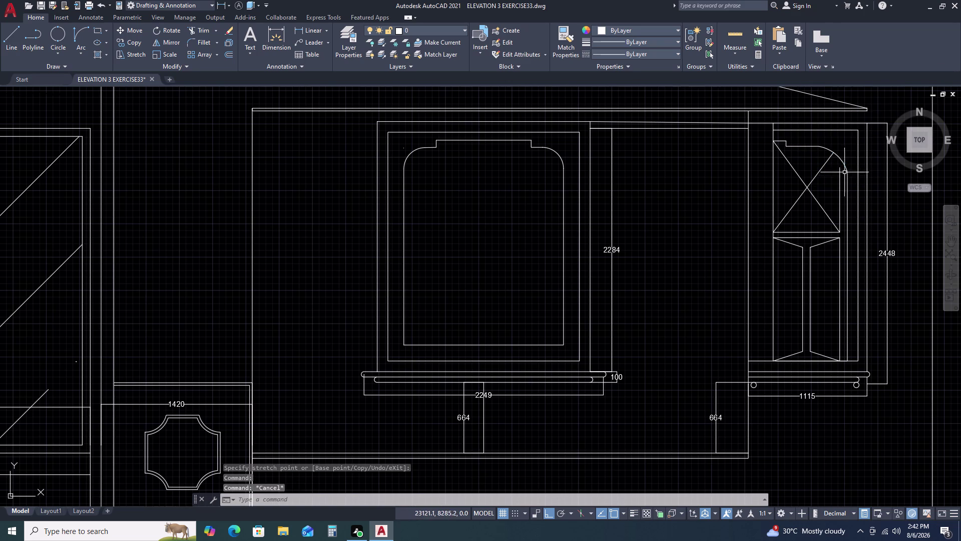
Try stretching the right vertical edge upward, then undo the last three changes.
double_click(838, 169)
double_click(839, 179)
double_click(838, 170)
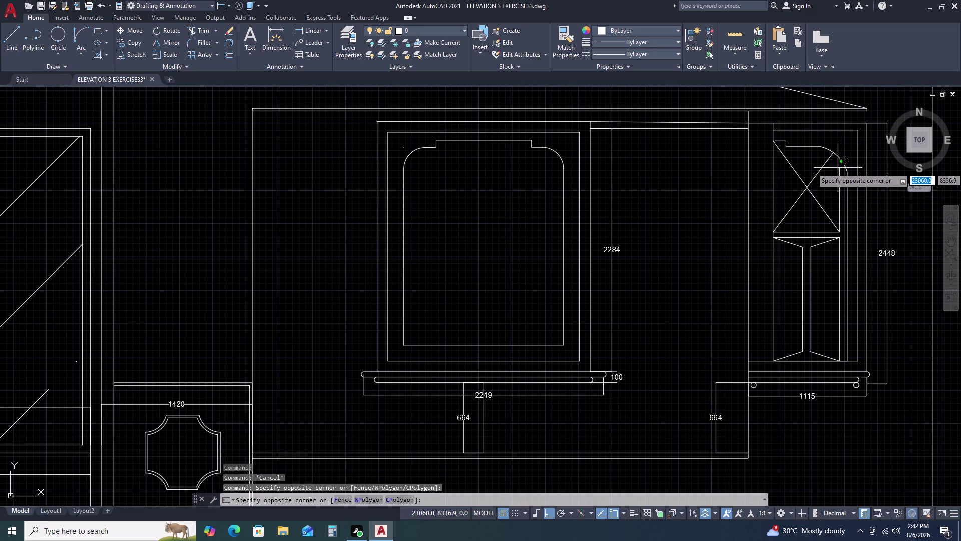
triple_click(843, 180)
double_click(838, 173)
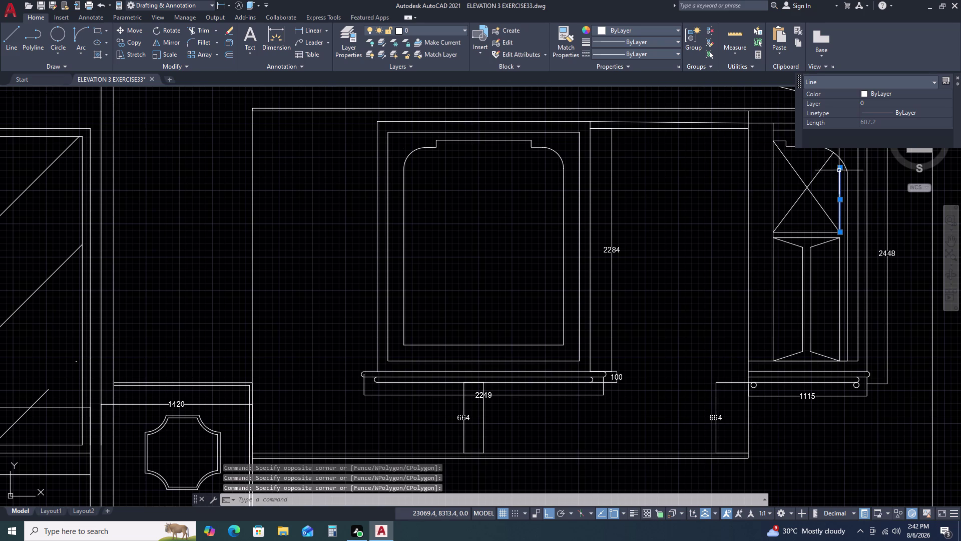
triple_click(839, 169)
double_click(840, 166)
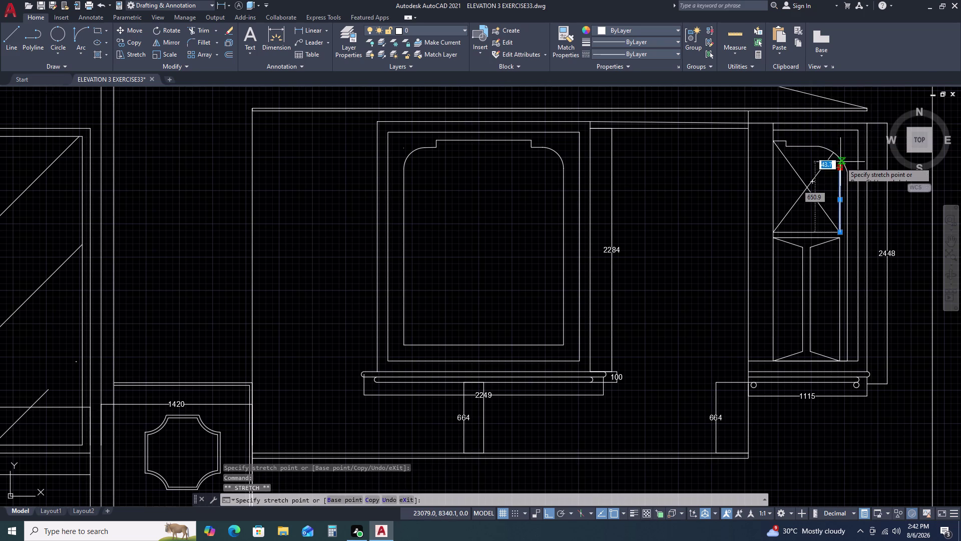
double_click(841, 161)
key(Escape)
scroll(up, 3)
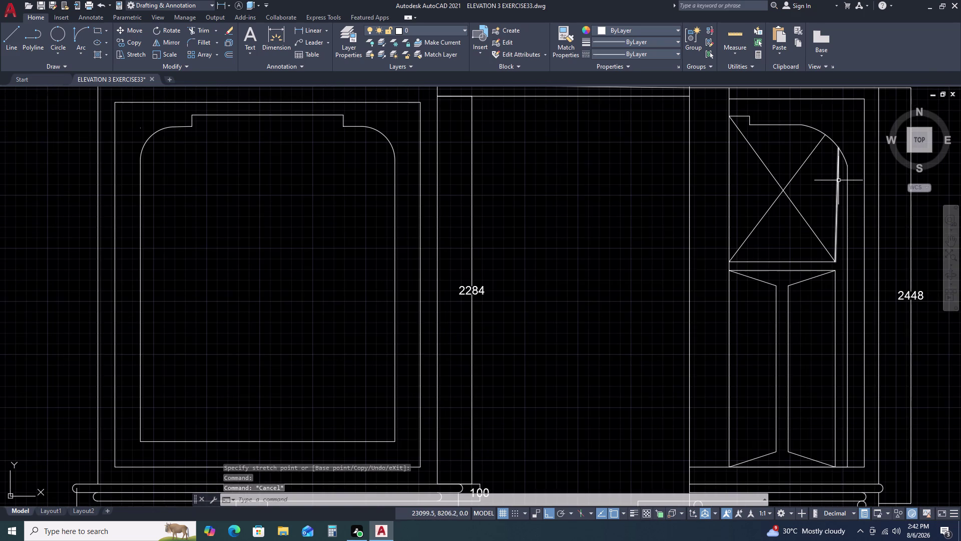
key(ctrl+z)
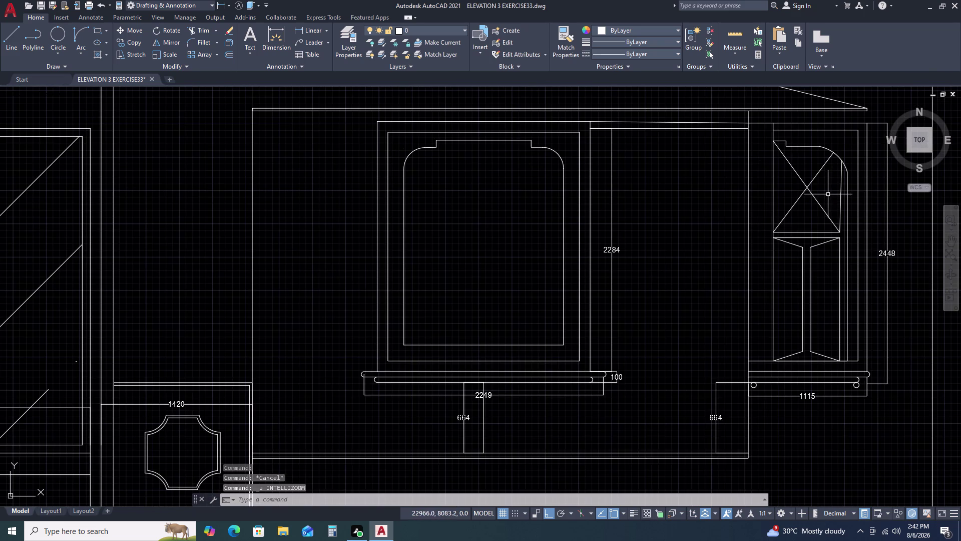
key(ctrl+z)
key(ctrl+z)
Stretch the right vertical edge up to the arc and save ELEVATION 3 EXERCISE33.dwg.
double_click(841, 177)
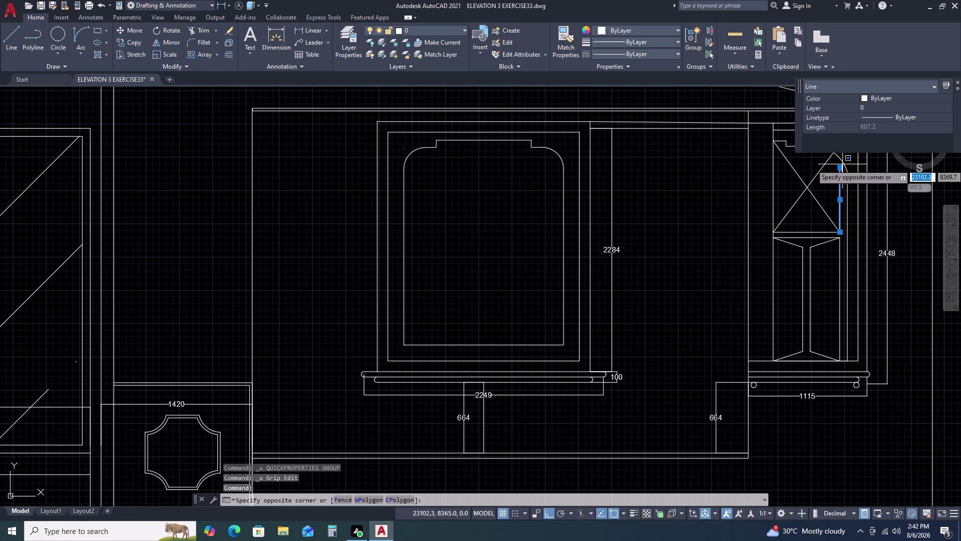
scroll(up, 3)
double_click(831, 174)
double_click(830, 176)
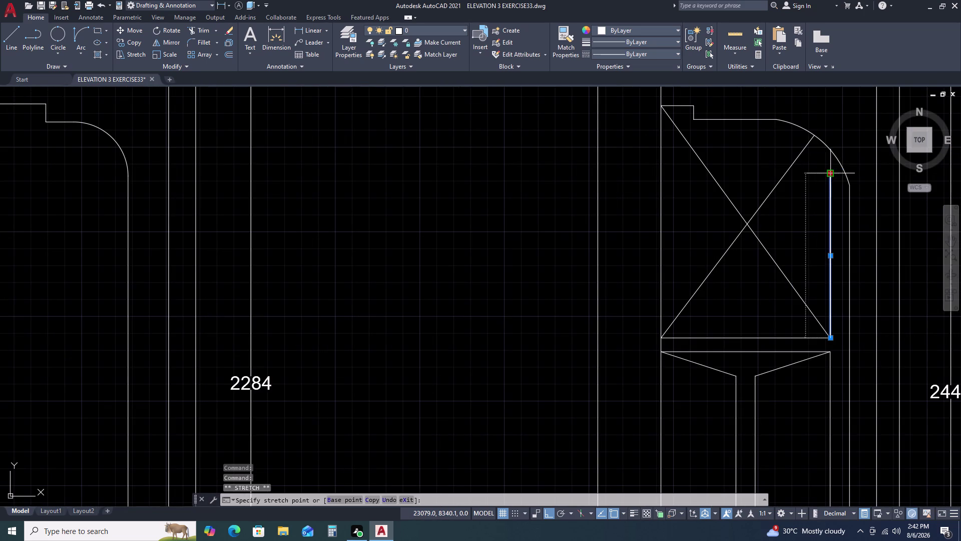
double_click(830, 151)
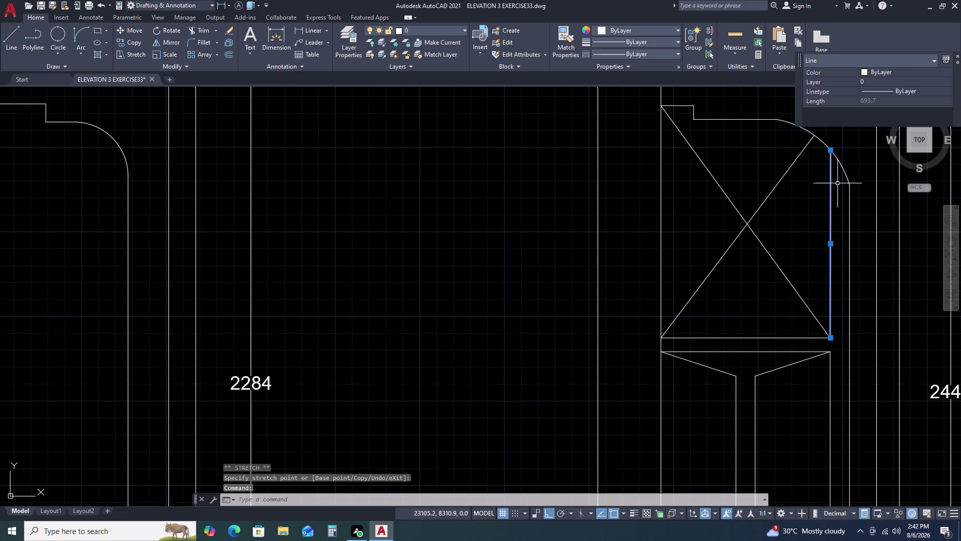
key(Escape)
key(ctrl+s)
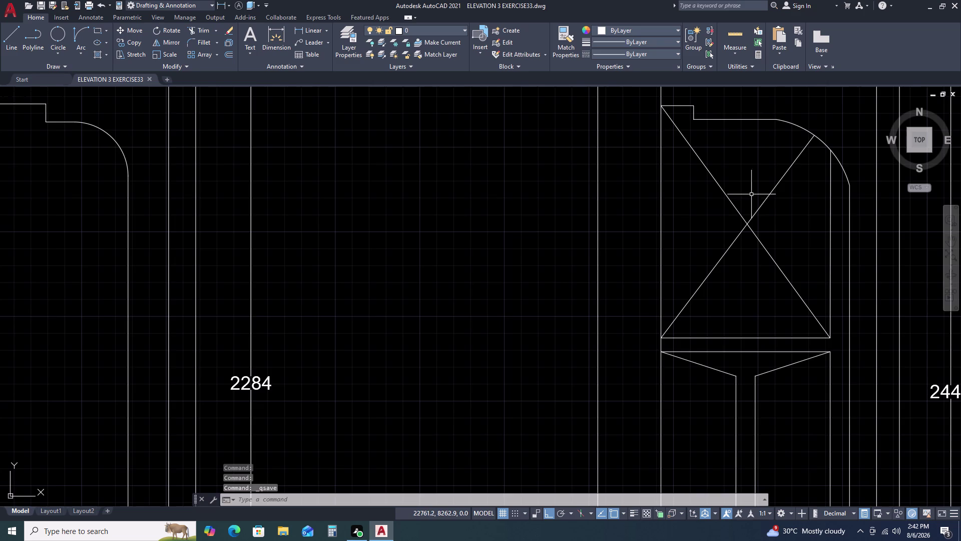
scroll(down, 3)
scroll(down, 3)
middle_drag(697, 179, 690, 232)
Delete the old arc at the right niche panel's corner.
scroll(down, 3)
middle_drag(733, 157, 703, 240)
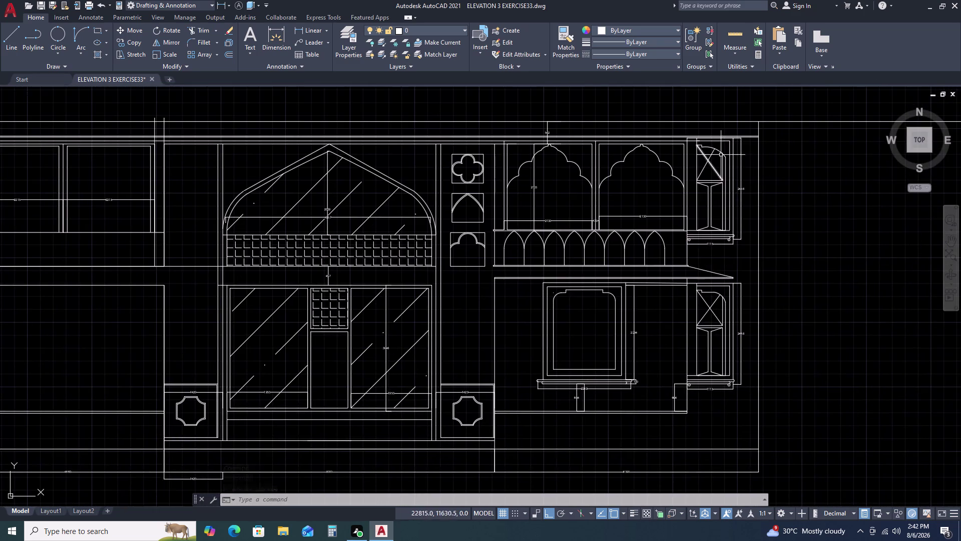
scroll(up, 3)
double_click(701, 156)
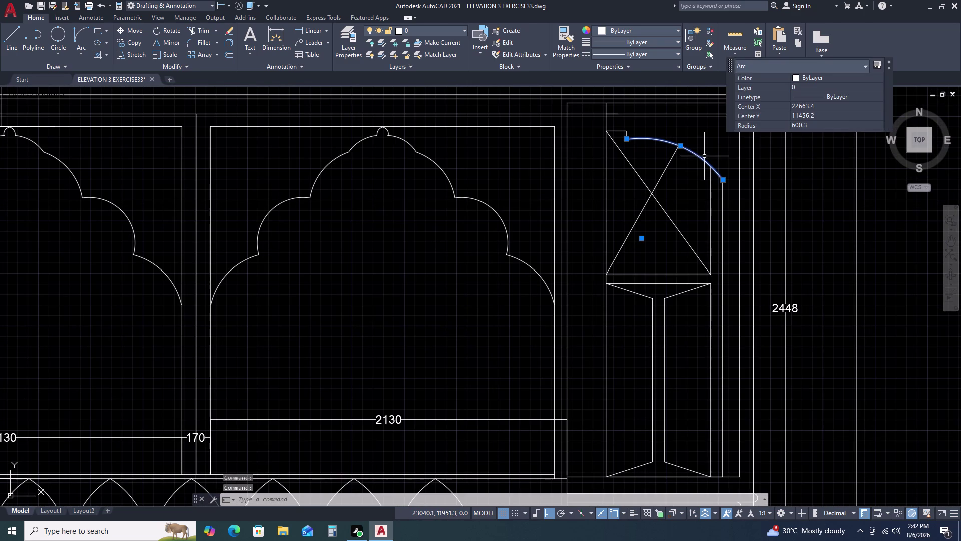
key(Delete)
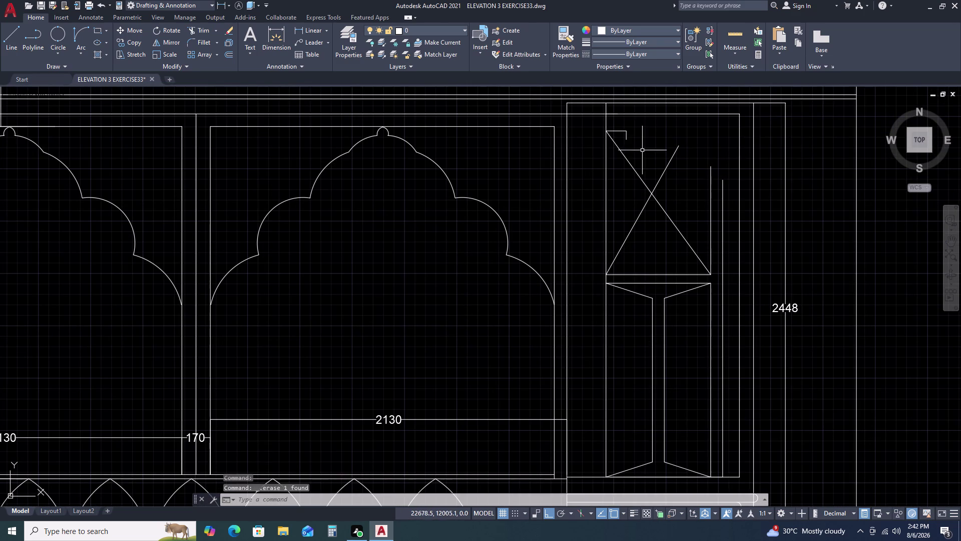
Draw a new top line across to the right and down the panel's right side.
text(L)
key(space)
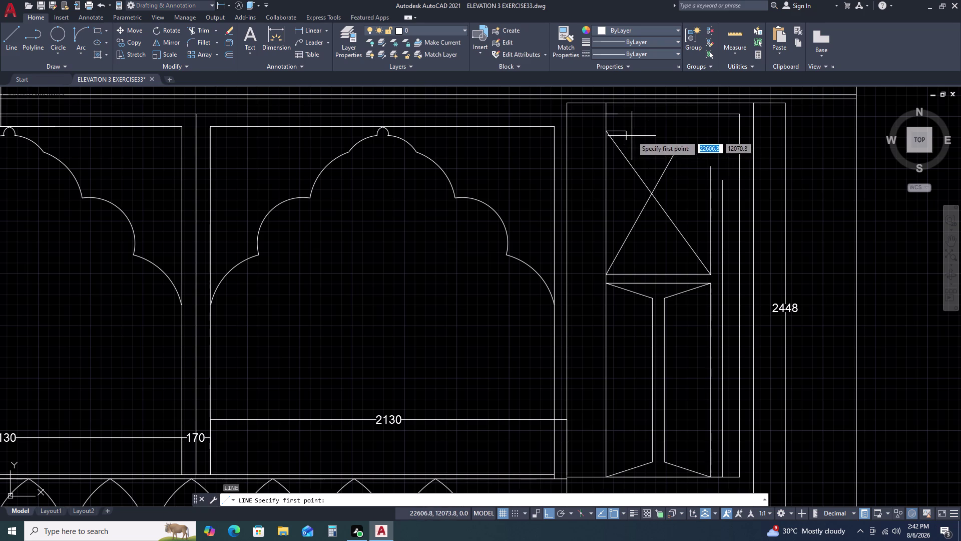
triple_click(627, 140)
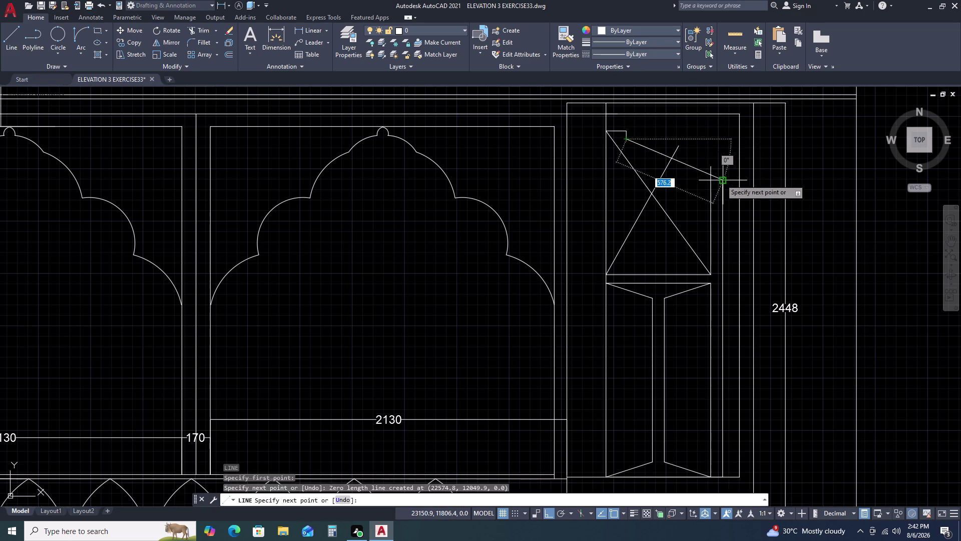
click(724, 138)
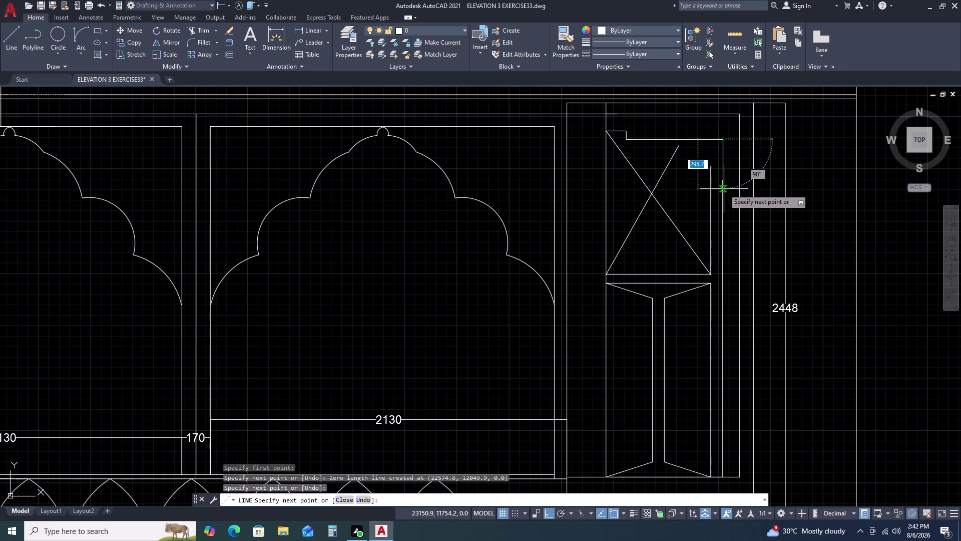
click(723, 189)
key(Escape)
Fillet the new top line and right vertical into a rounded corner.
text(F)
key(space)
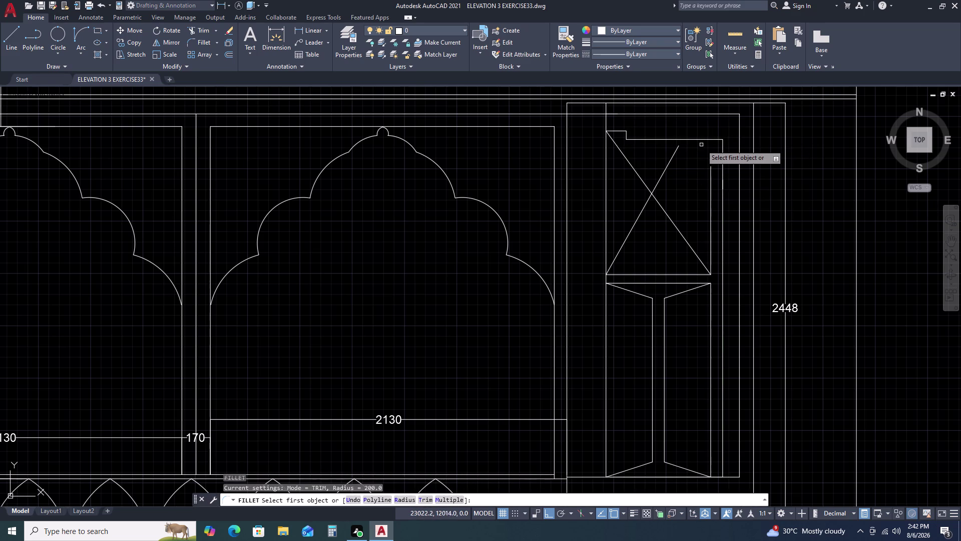
double_click(702, 140)
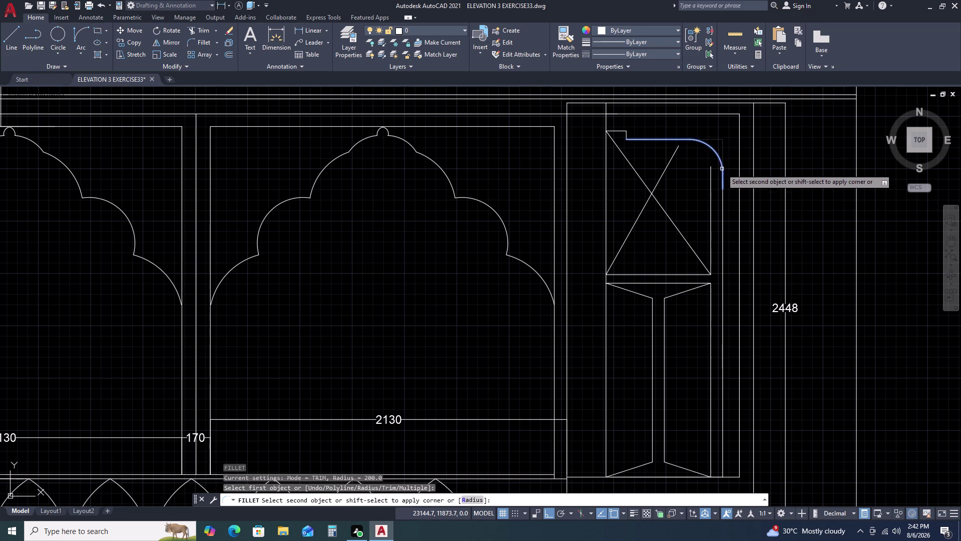
double_click(722, 169)
key(Escape)
Stretch the inner vertical line's top end upward.
triple_click(710, 172)
double_click(711, 167)
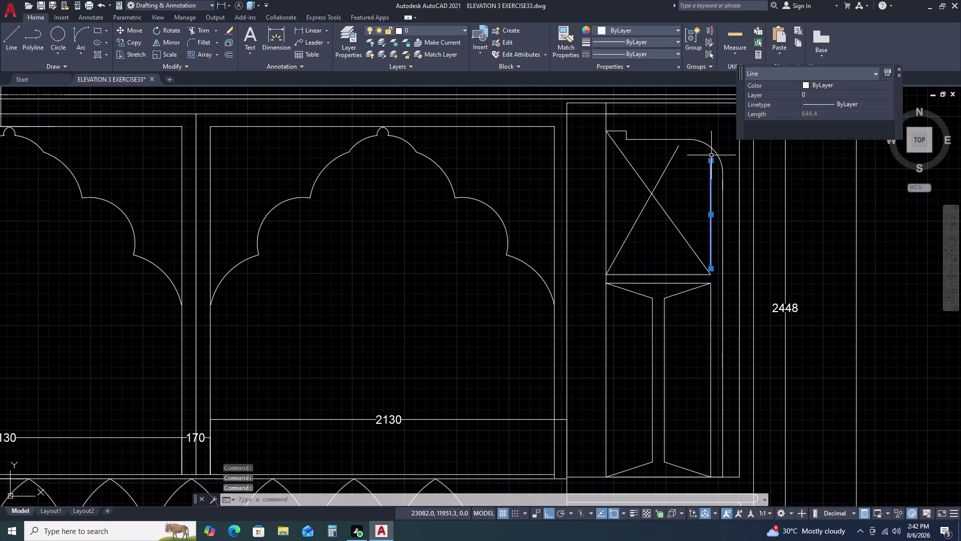
double_click(712, 159)
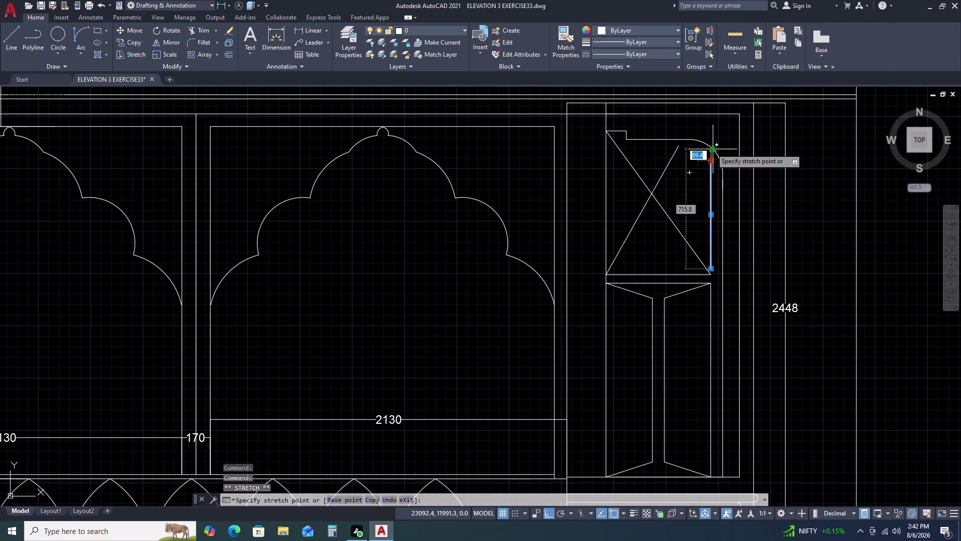
double_click(710, 144)
key(Escape)
Replace the cross diagonal with a line from the bottom-left corner to the rounded corner.
triple_click(675, 150)
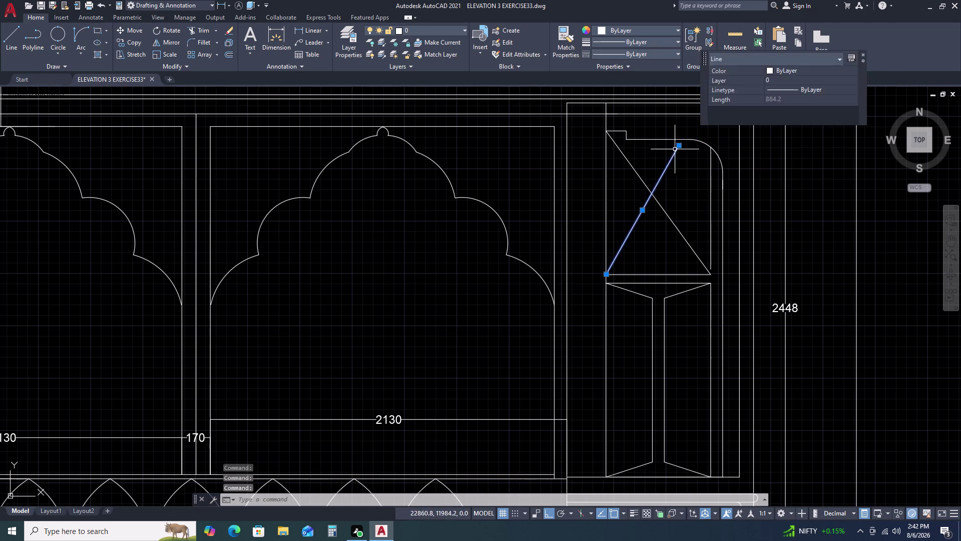
double_click(677, 145)
key(Escape)
double_click(676, 149)
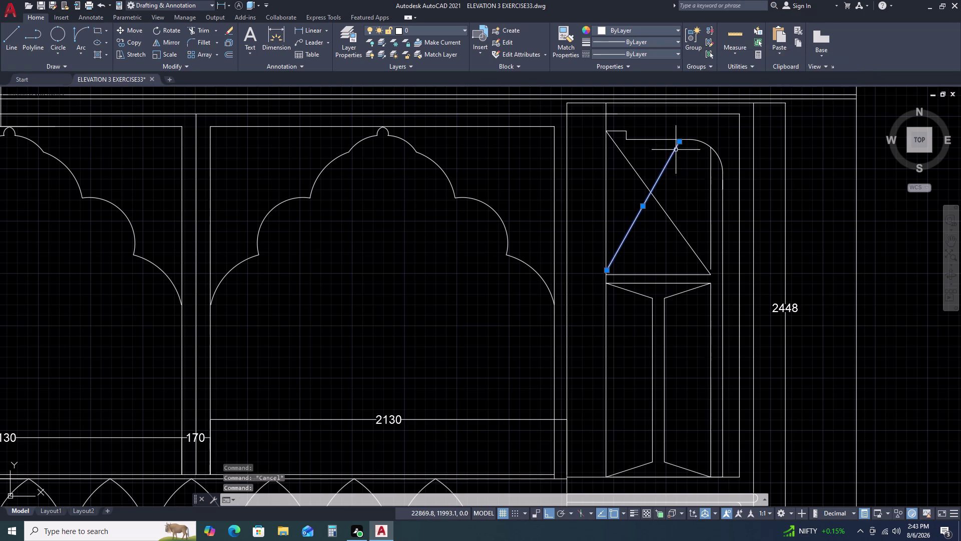
key(Delete)
text(L)
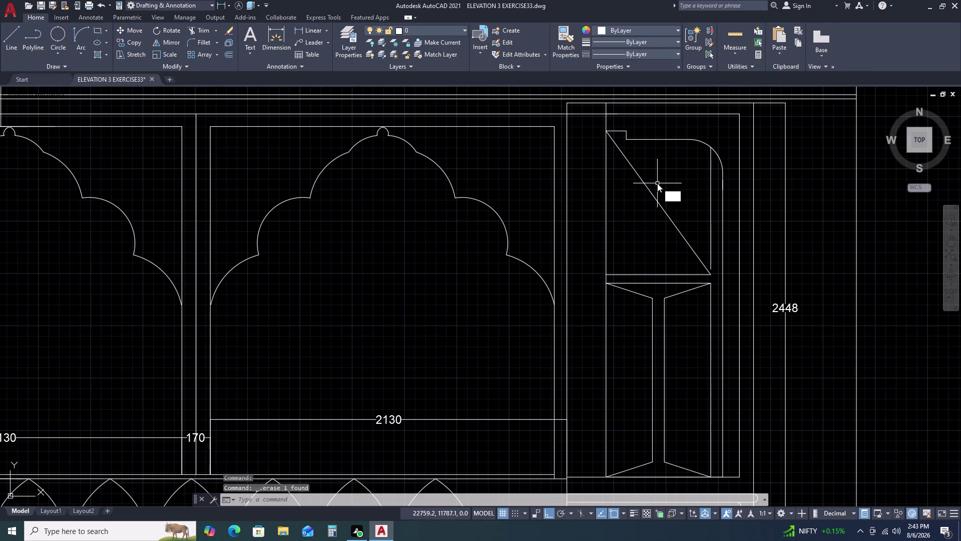
key(space)
double_click(603, 275)
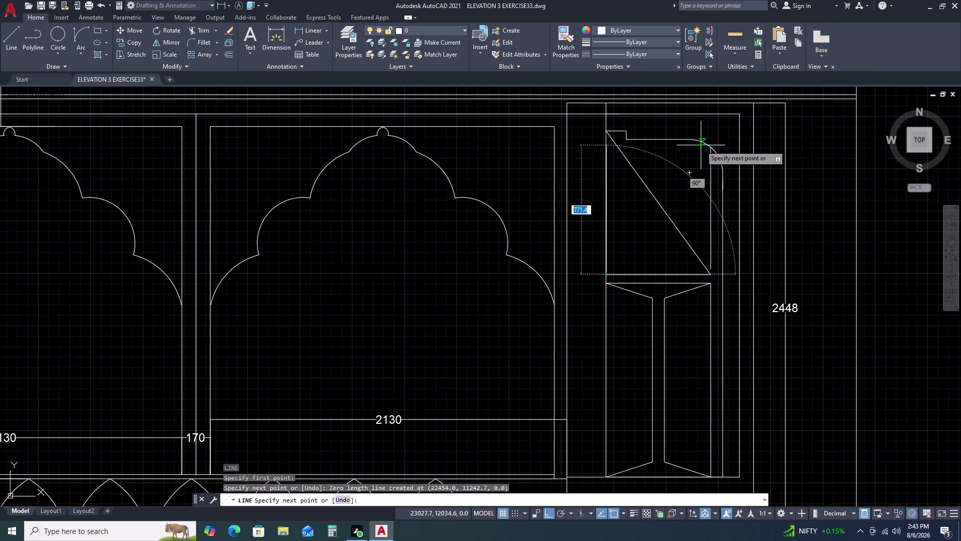
double_click(707, 146)
key(Escape)
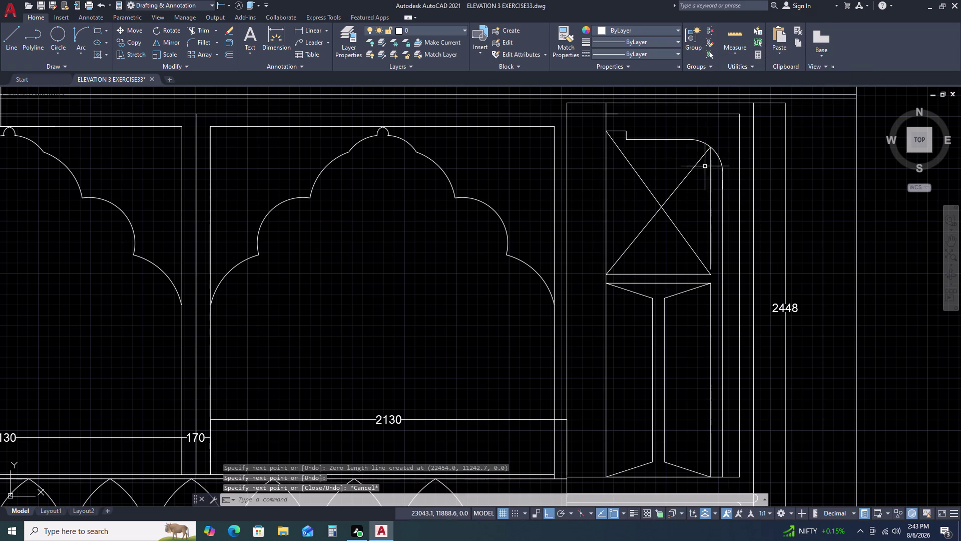
Pan down the panel and select the vertical line beside the cross, then cancel.
click(707, 210)
middle_drag(704, 208, 656, 153)
middle_click(648, 134)
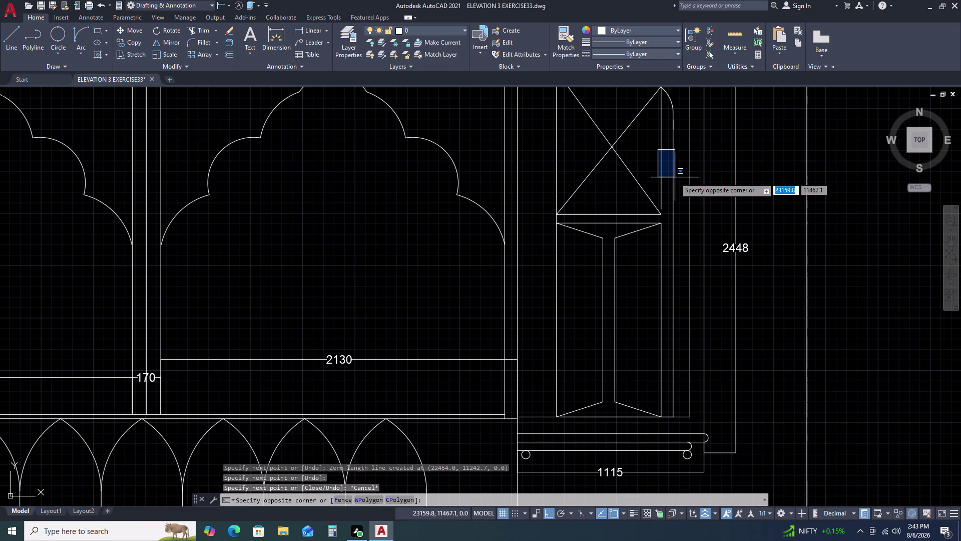
key(Escape)
click(663, 175)
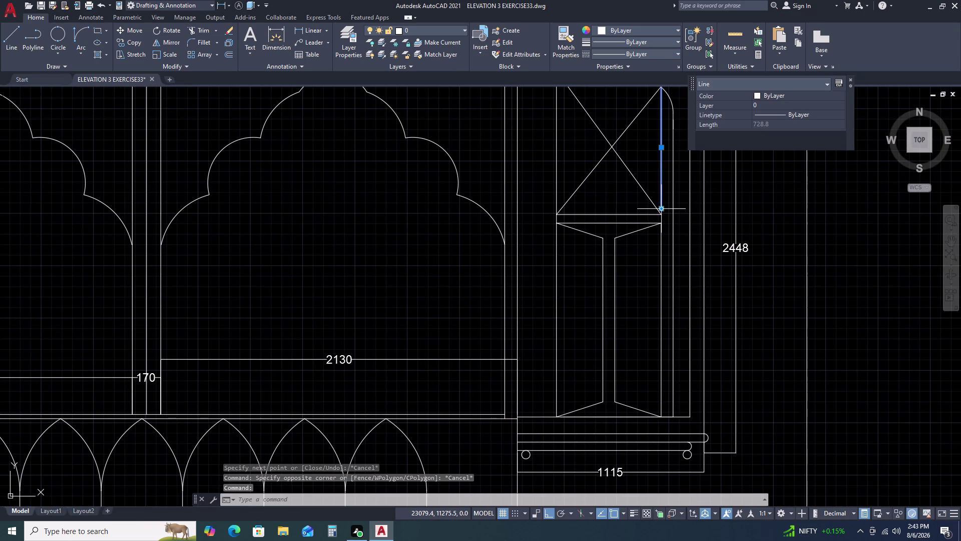
double_click(663, 208)
click(661, 215)
key(Escape)
scroll(down, 3)
scroll(down, 3)
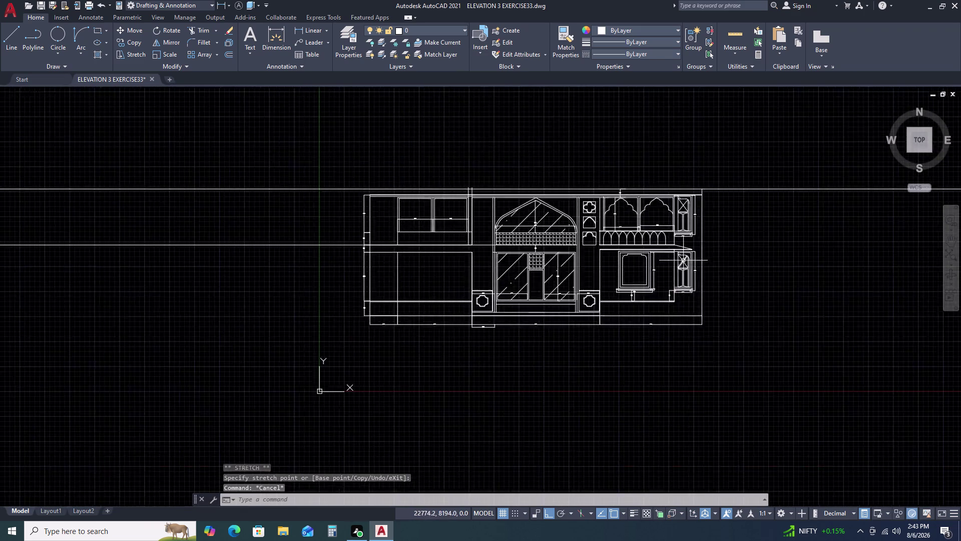
scroll(up, 3)
middle_drag(682, 254, 684, 220)
scroll(up, 3)
drag(685, 192, 680, 194)
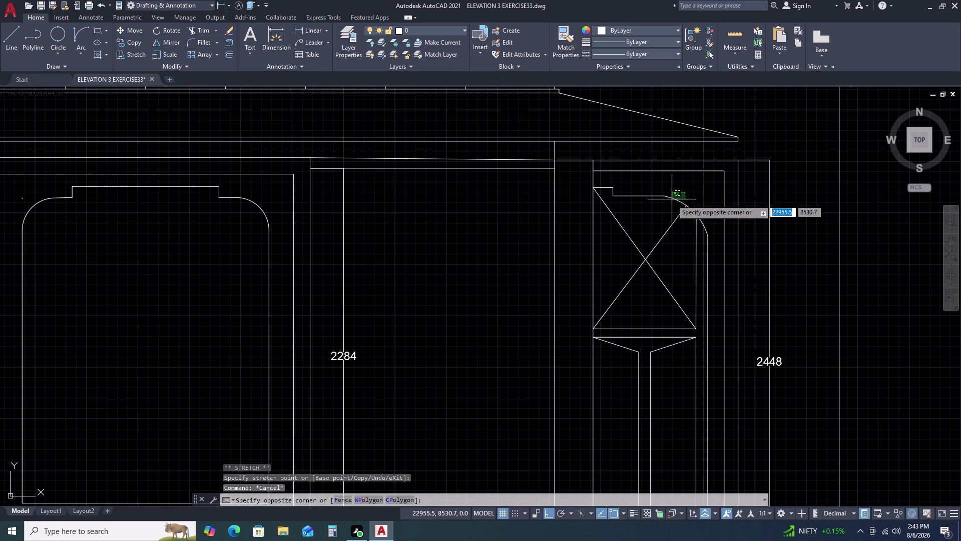
click(670, 201)
key(Delete)
key(l)
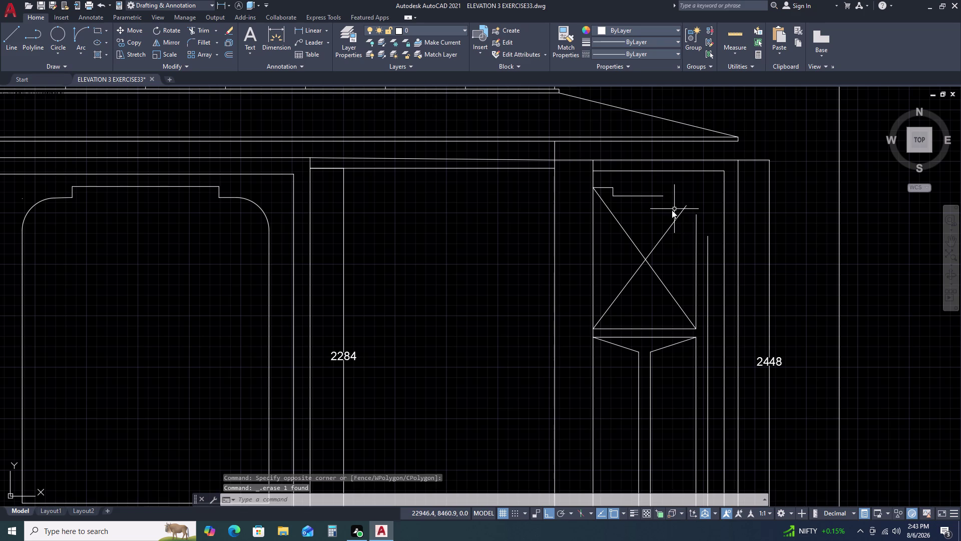
key(space)
double_click(663, 197)
key(Escape)
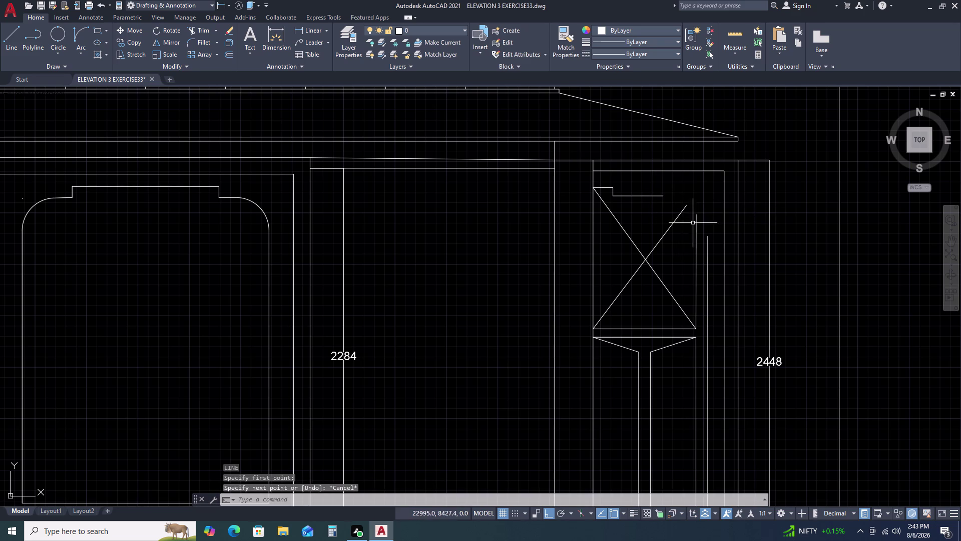
click(709, 236)
double_click(709, 235)
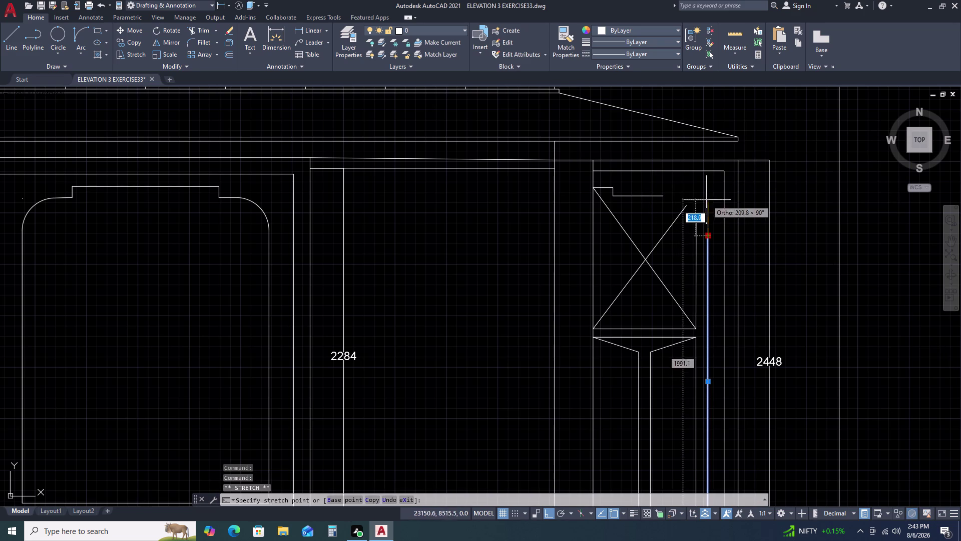
double_click(705, 188)
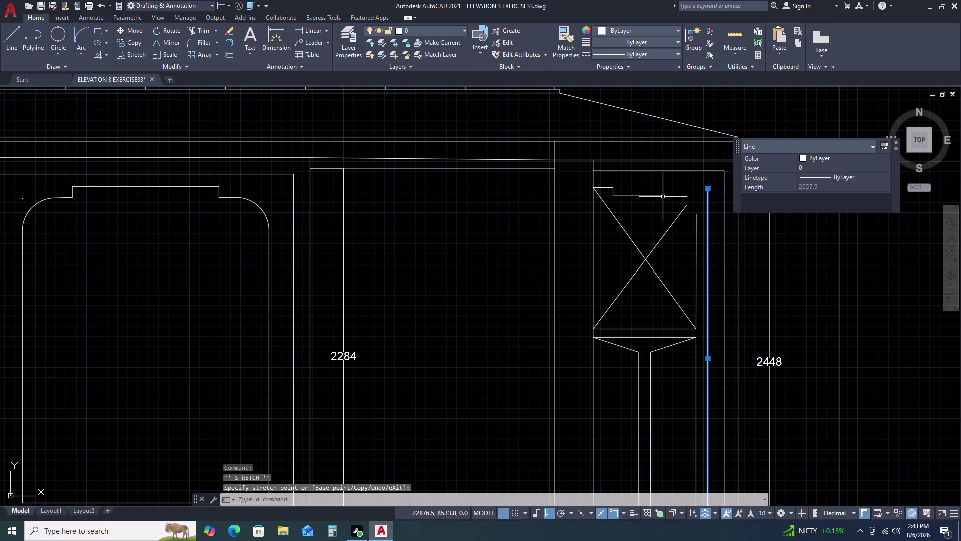
double_click(662, 197)
triple_click(661, 195)
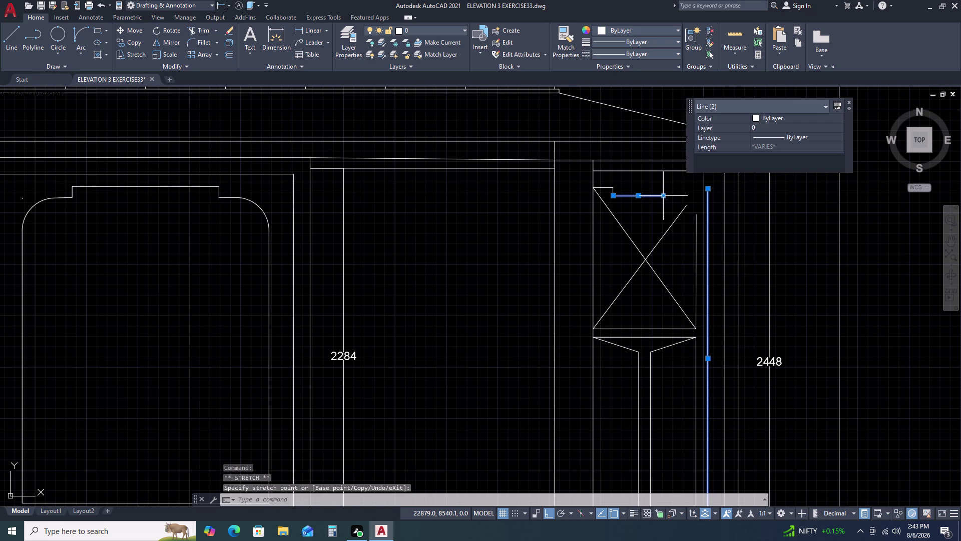
double_click(664, 197)
double_click(704, 199)
key(Escape)
scroll(up, 3)
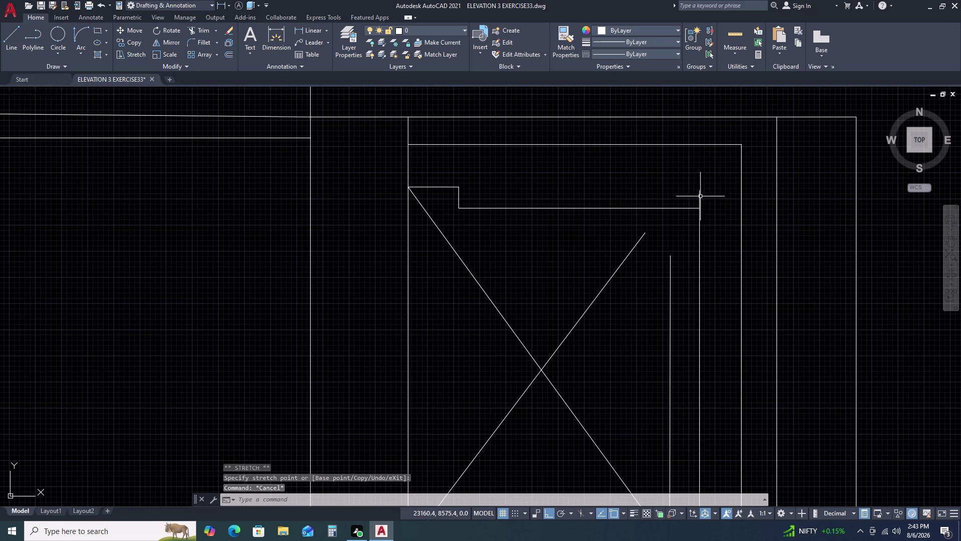
double_click(697, 197)
triple_click(700, 194)
click(701, 195)
double_click(699, 192)
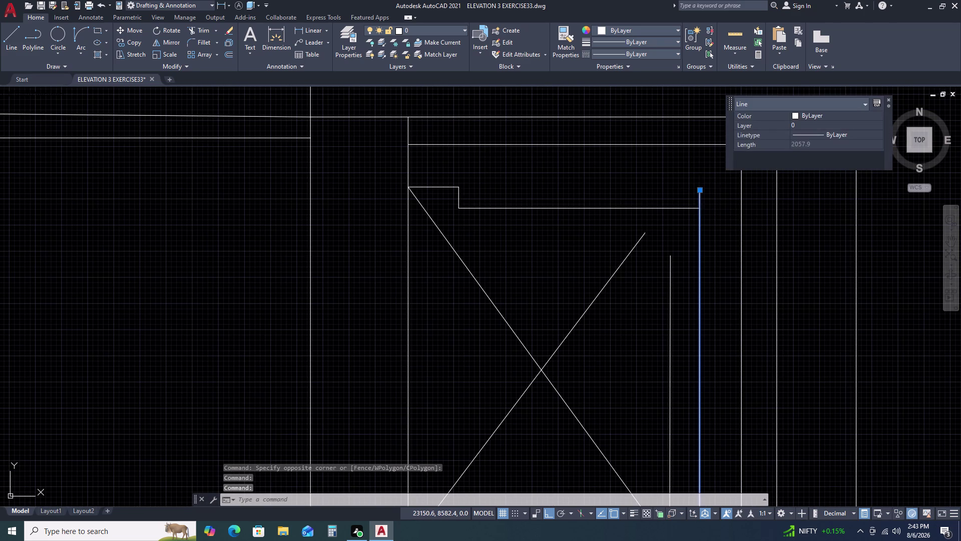
click(698, 208)
key(Escape)
key(f)
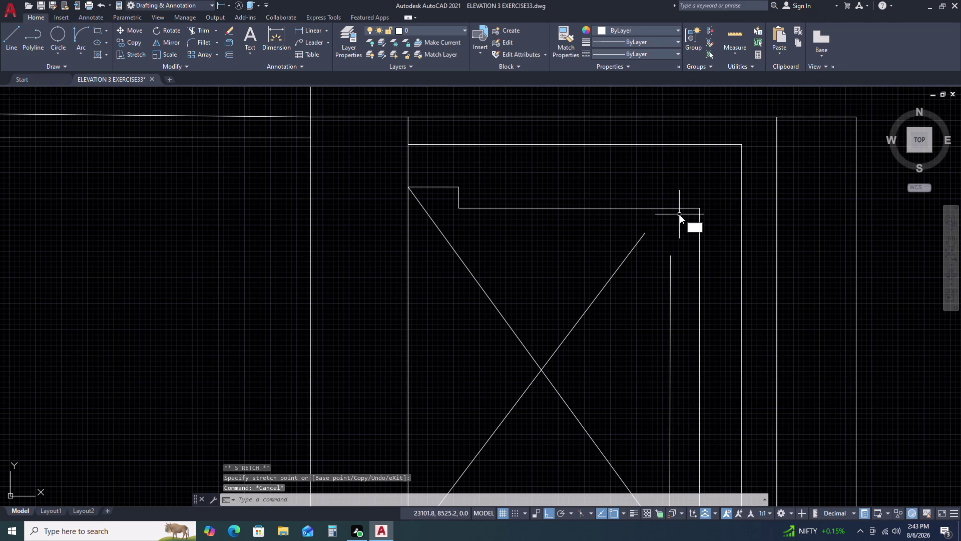
key(space)
double_click(664, 206)
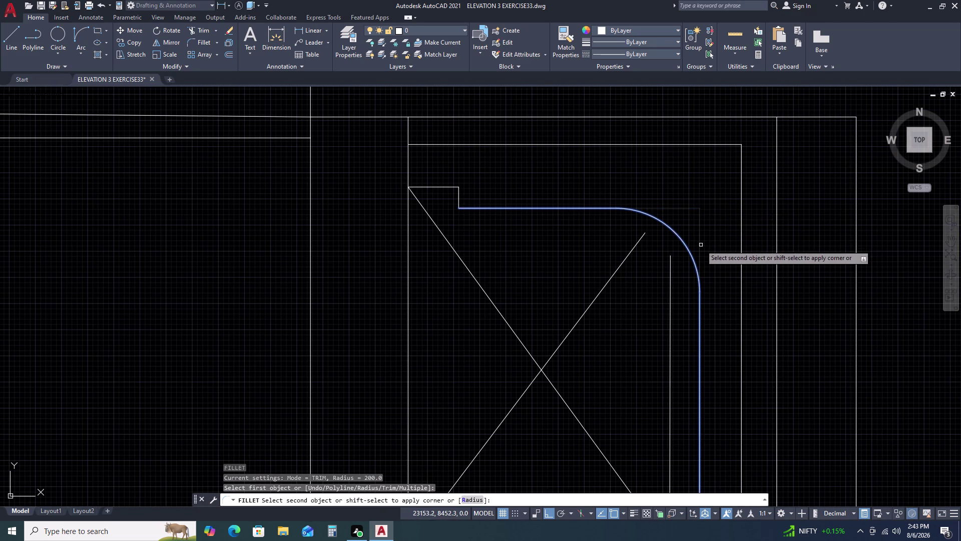
double_click(700, 245)
double_click(627, 241)
click(638, 237)
key(Escape)
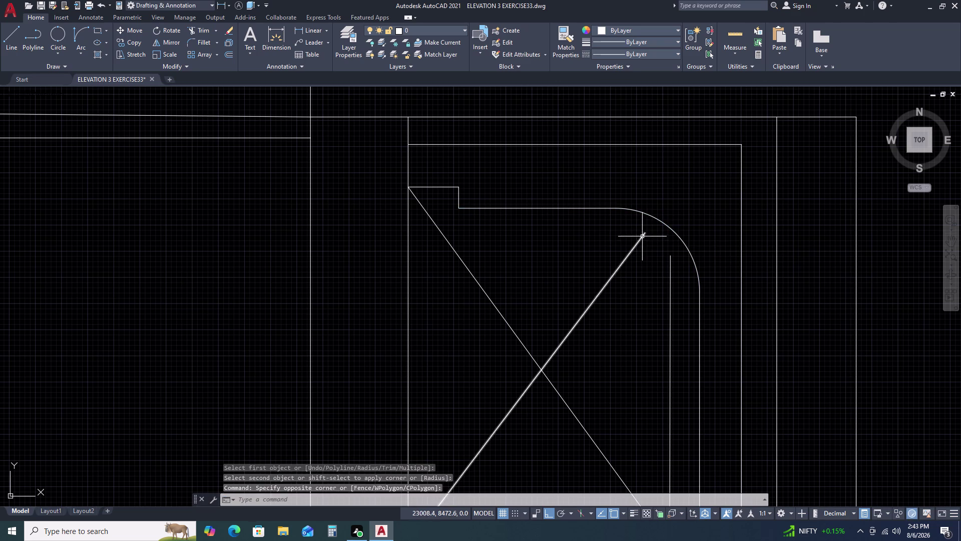
click(642, 235)
click(646, 232)
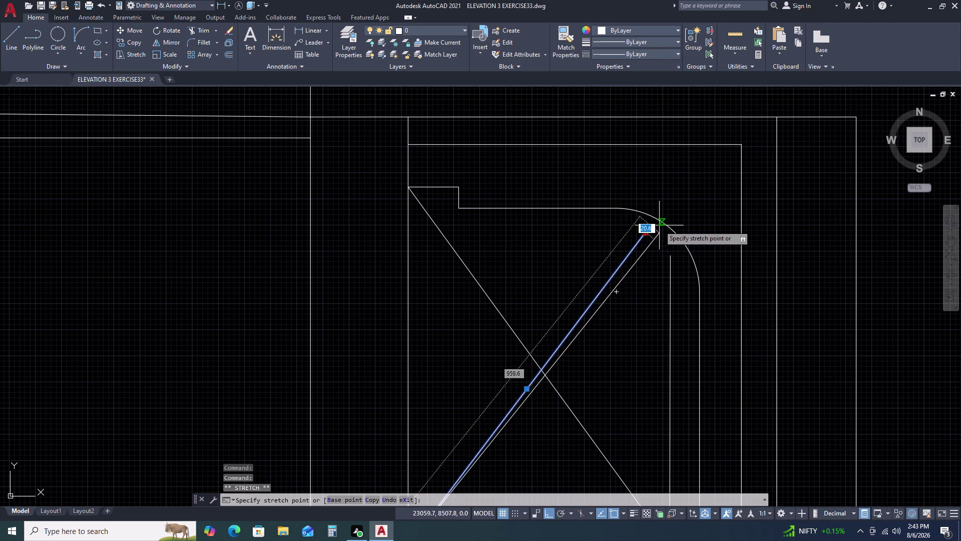
double_click(660, 225)
double_click(674, 261)
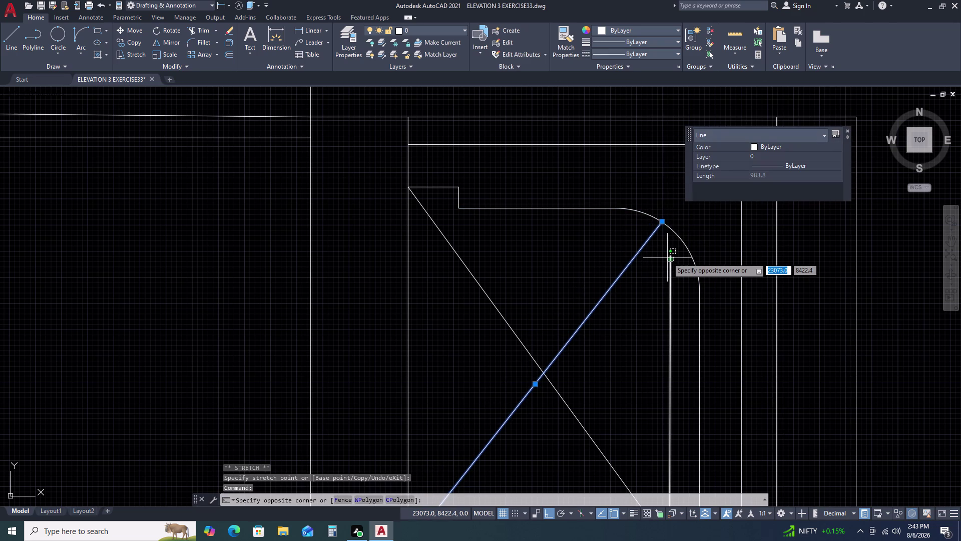
click(667, 257)
scroll(down, 3)
middle_drag(680, 278, 677, 244)
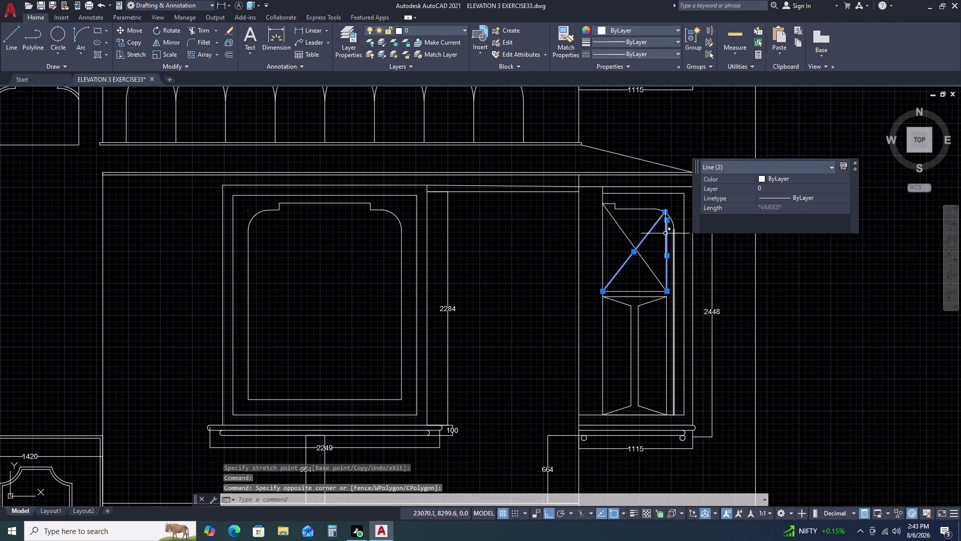
scroll(up, 3)
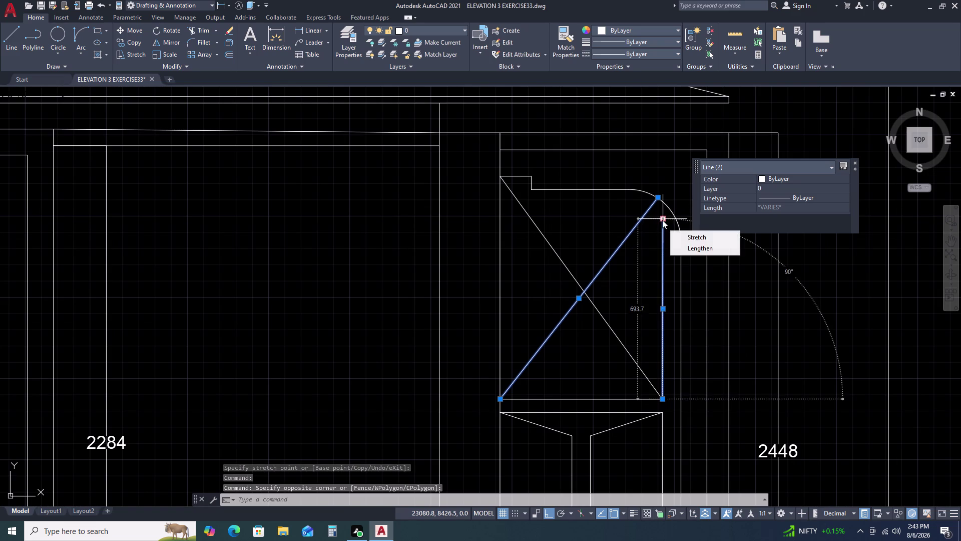
click(662, 220)
click(664, 204)
key(Escape)
scroll(down, 3)
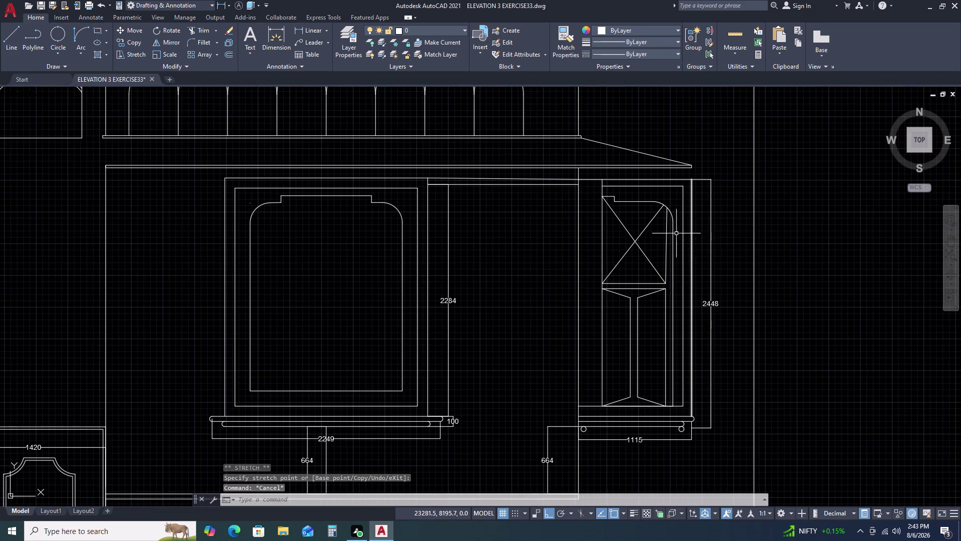
scroll(down, 3)
middle_drag(672, 193, 650, 266)
scroll(down, 3)
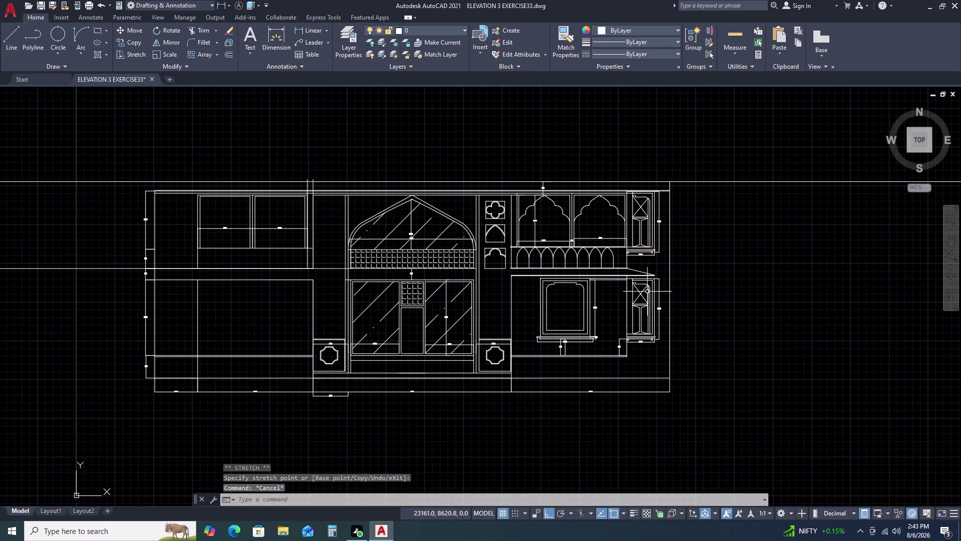
Delete the stray vertical line beside the crossed box after an abandoned stretch.
scroll(up, 3)
scroll(up, 3)
click(657, 230)
click(646, 233)
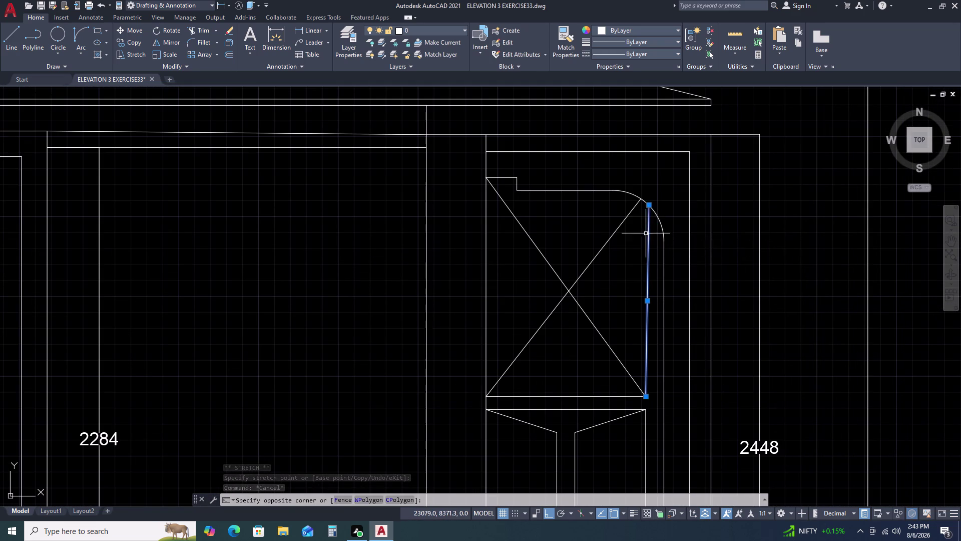
click(650, 207)
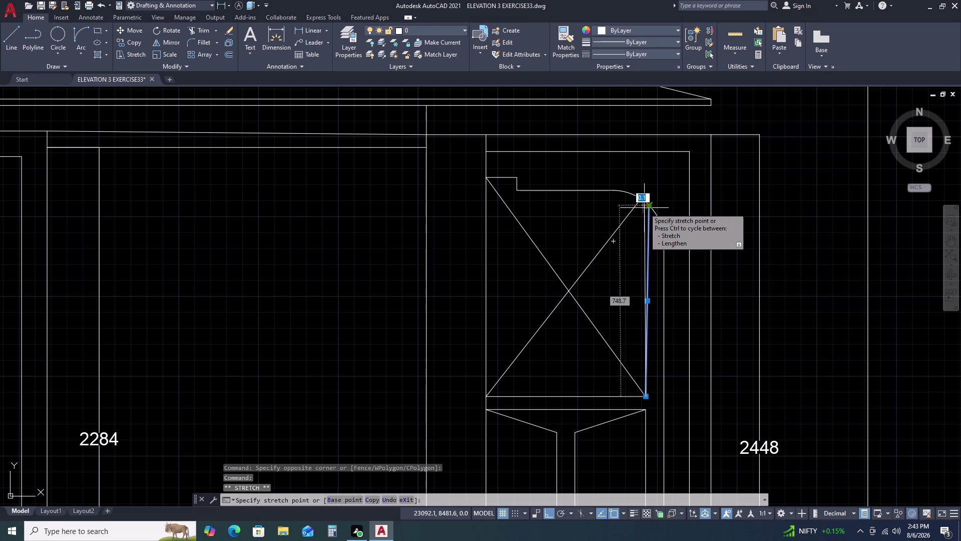
click(645, 206)
key(Escape)
scroll(down, 3)
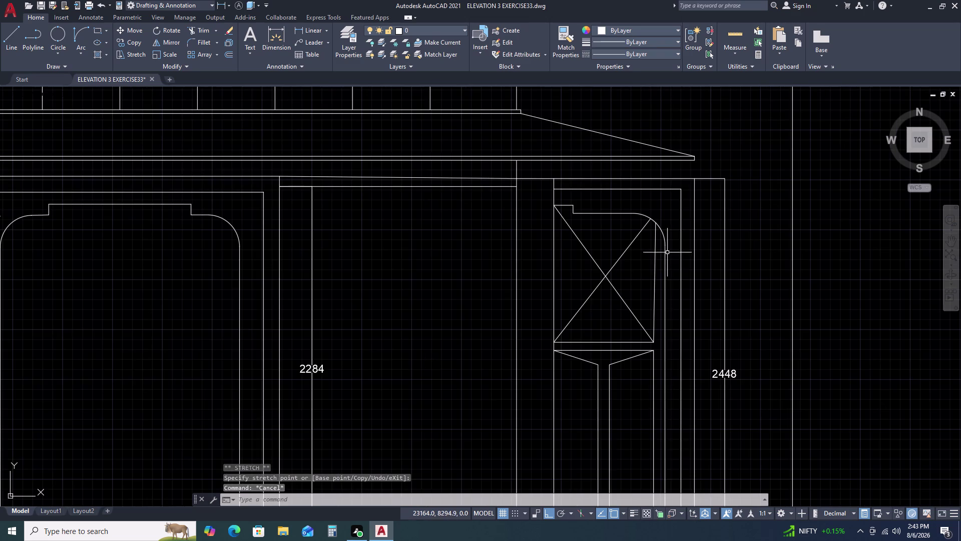
click(655, 247)
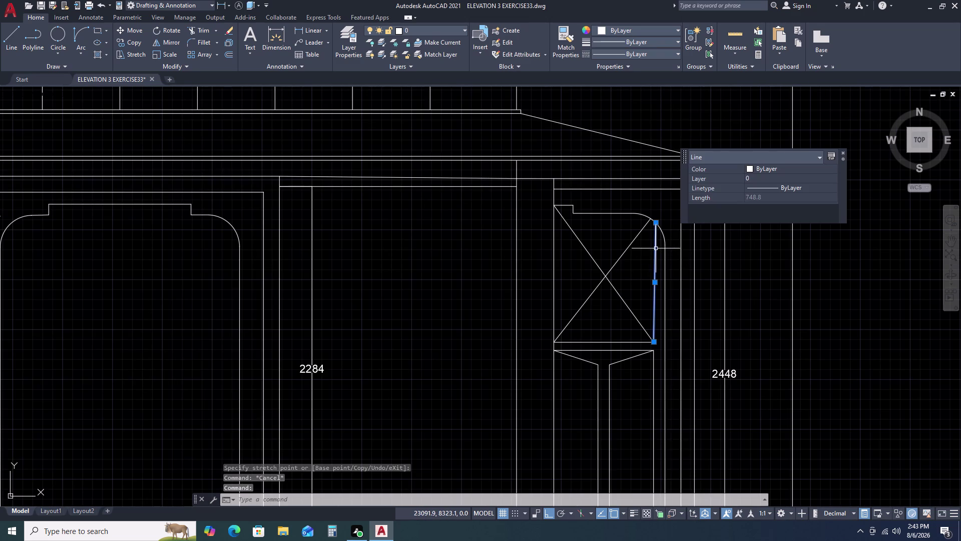
key(Delete)
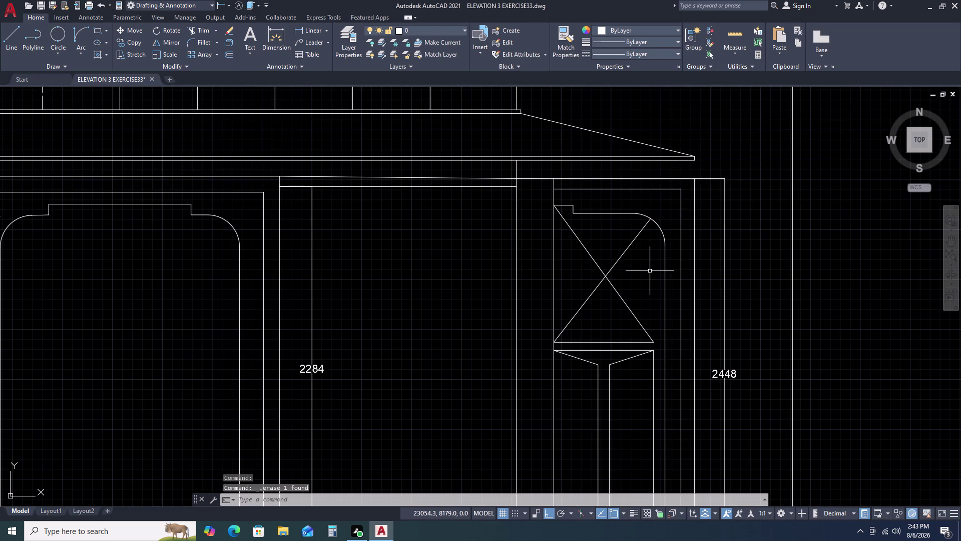
Start a new line and abandon it.
text(L)
key(space)
drag(655, 340, 655, 333)
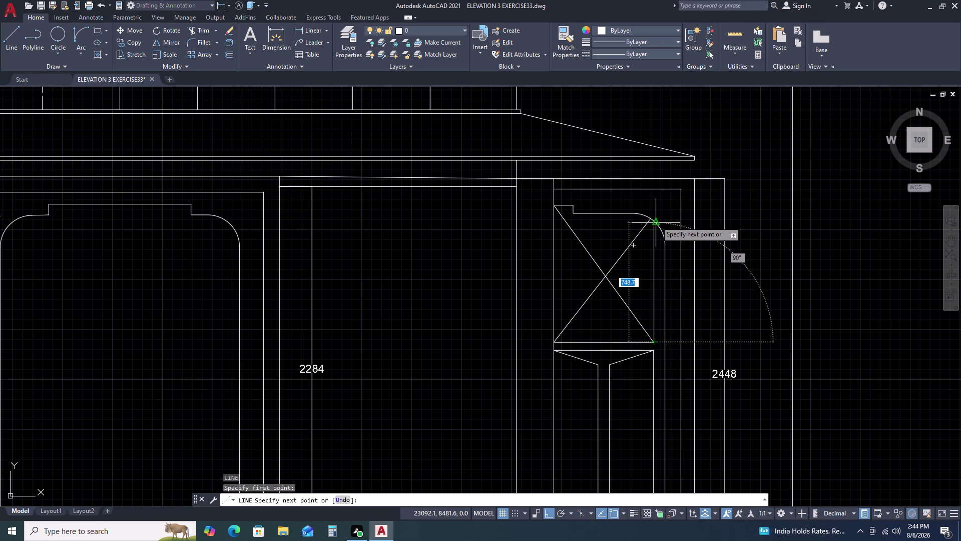
click(656, 221)
key(Escape)
Zoom out and pan to bring the central window panel into view.
scroll(down, 3)
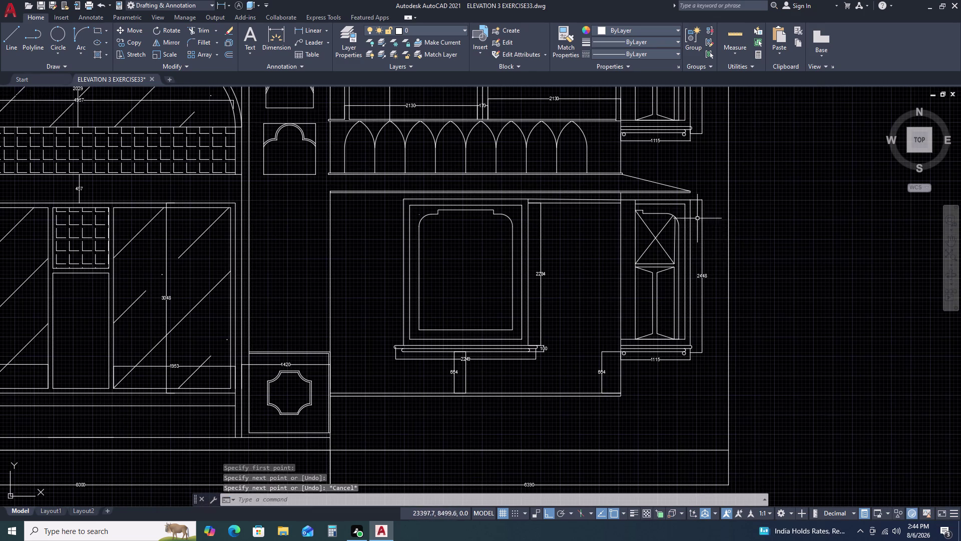
scroll(down, 3)
middle_drag(666, 234, 663, 257)
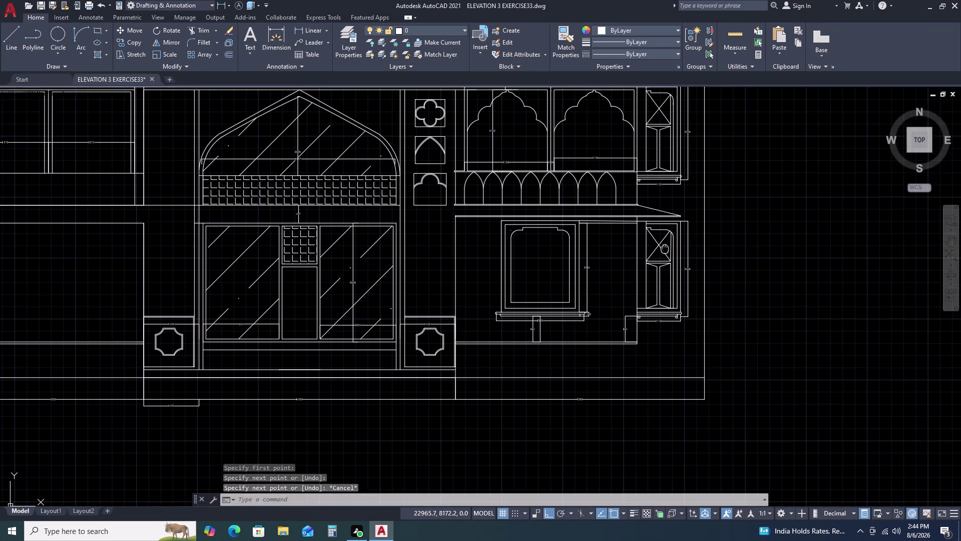
middle_drag(662, 257, 661, 263)
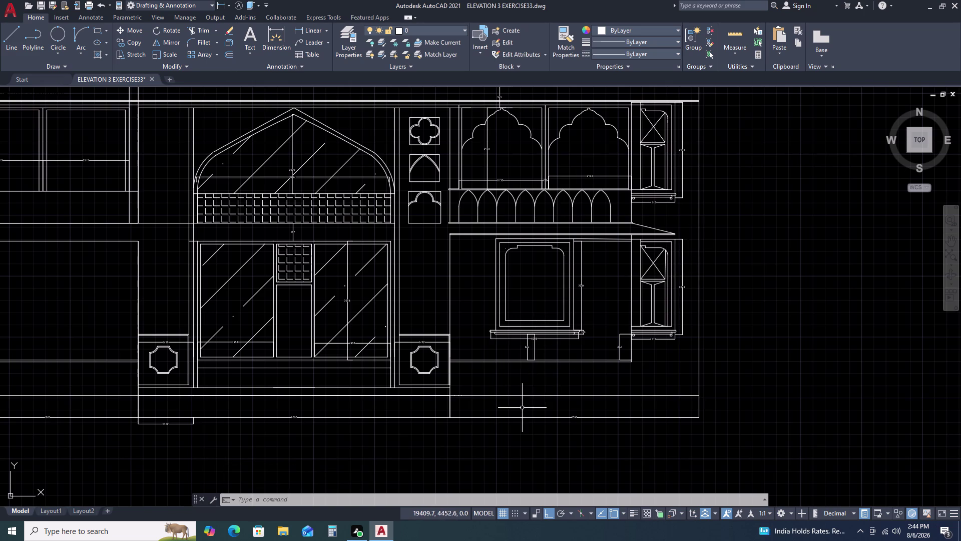
middle_drag(526, 366, 529, 341)
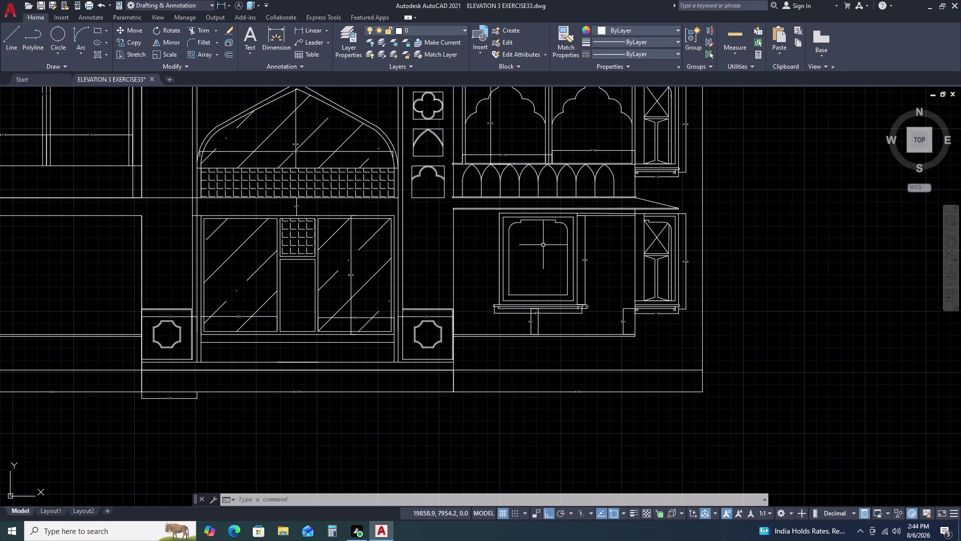
Draw a horizontal line from the panel's left midpoint to its right side.
text(L)
key(space)
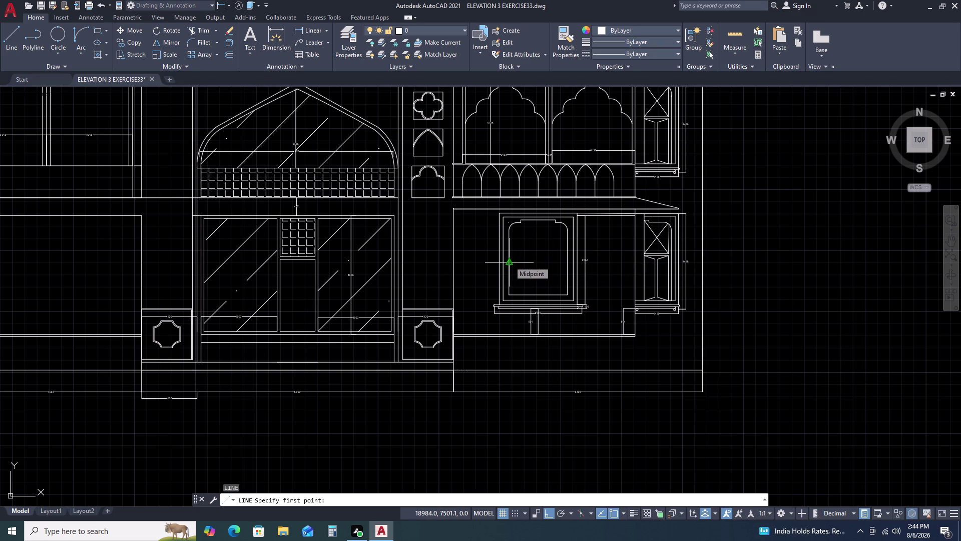
click(509, 261)
scroll(up, 3)
click(557, 267)
key(Escape)
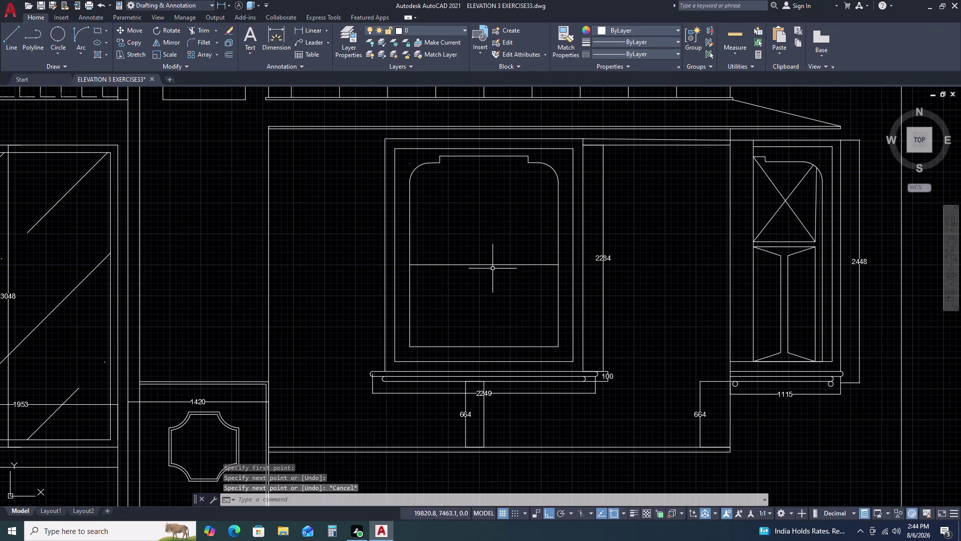
Offset the mid-height line 50 units upward.
click(500, 264)
text(O)
key(space)
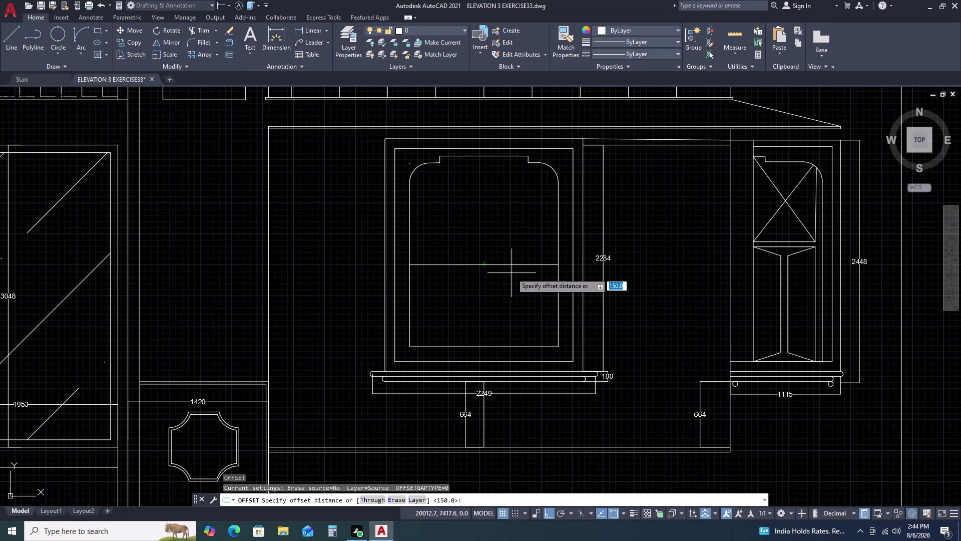
key(5)
text(0)
key(space)
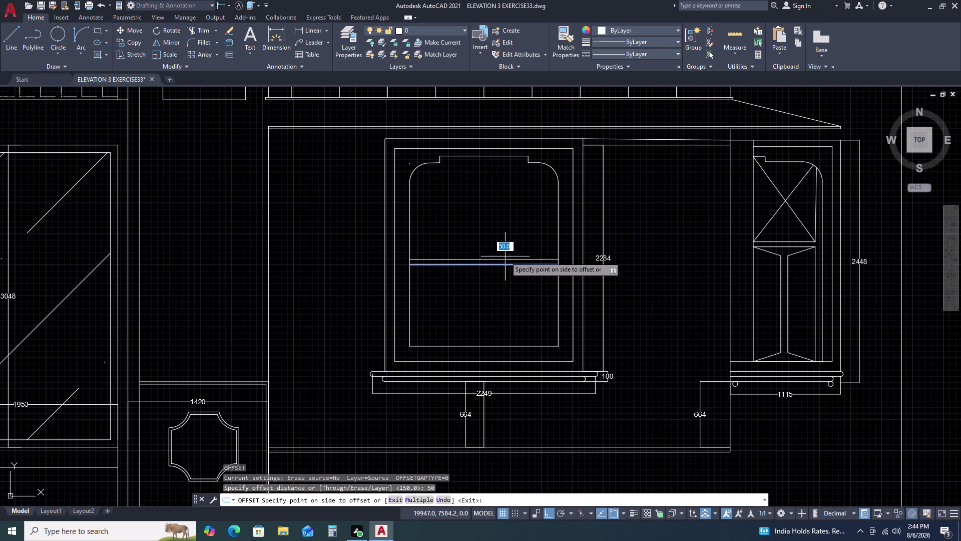
click(505, 254)
key(Escape)
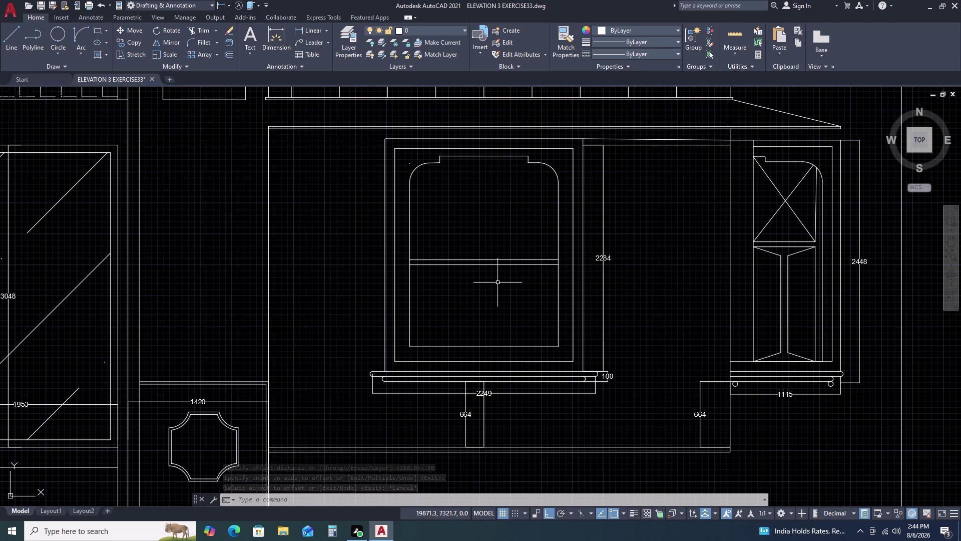
Restart OFFSET for another parallel copy.
click(558, 275)
key(o)
key(space)
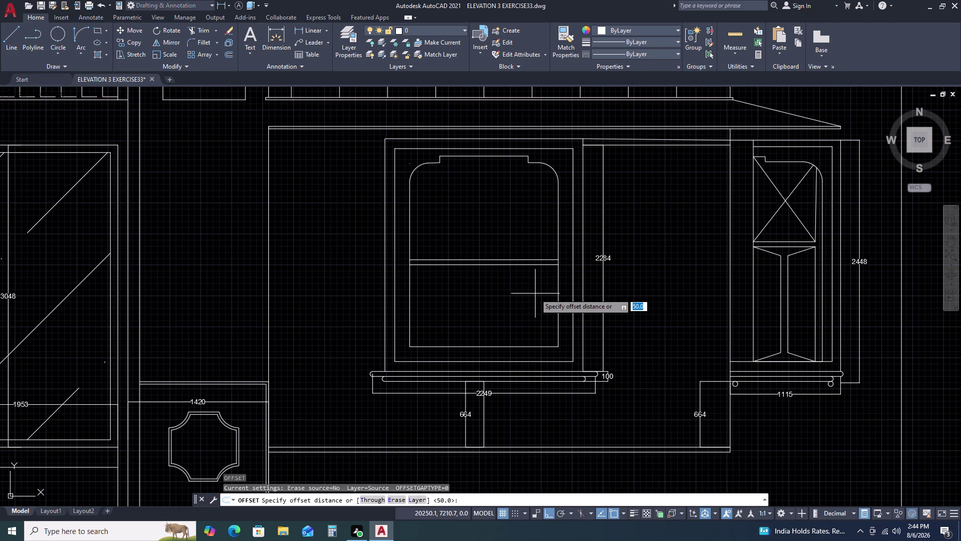
Offset the lower panel's right and left edges 200 units inward.
key(2)
key(0)
text(0)
key(space)
click(513, 297)
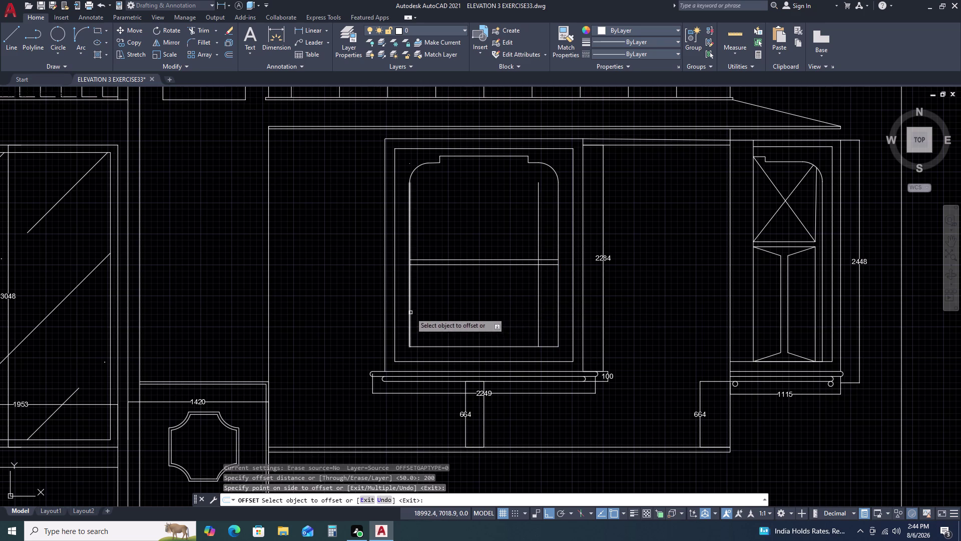
click(410, 312)
double_click(480, 310)
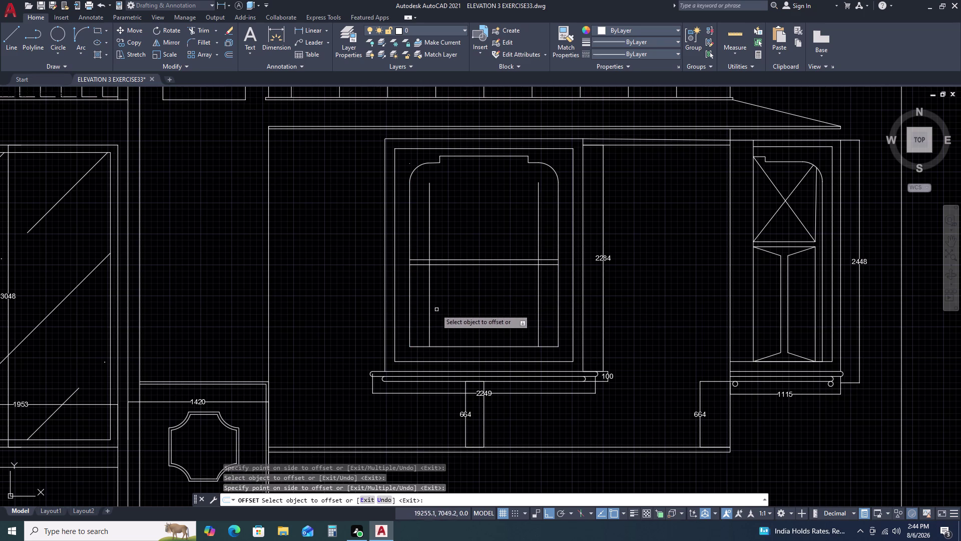
key(Escape)
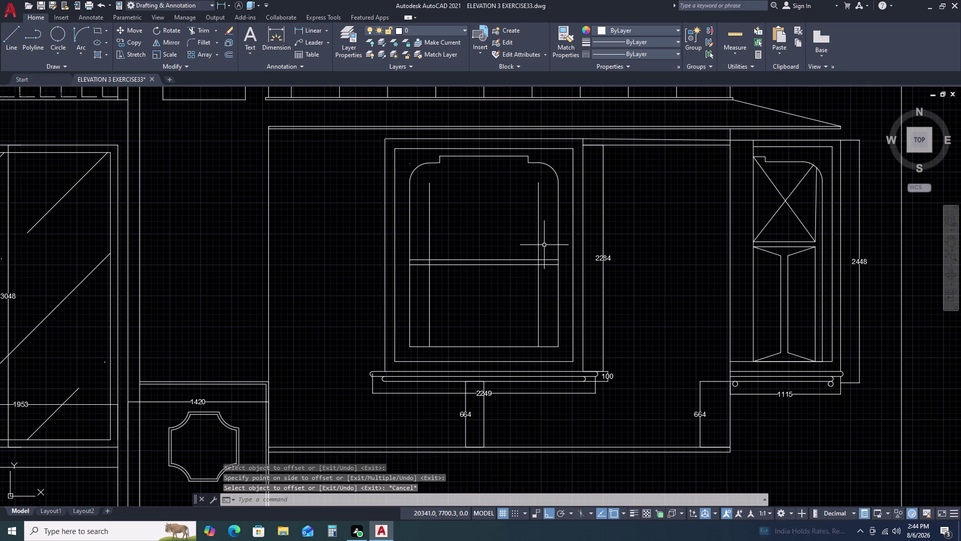
Trim the vertical lines away above the horizontal band.
key(t)
key(r)
key(space)
click(542, 237)
click(521, 232)
click(506, 230)
click(498, 230)
double_click(425, 234)
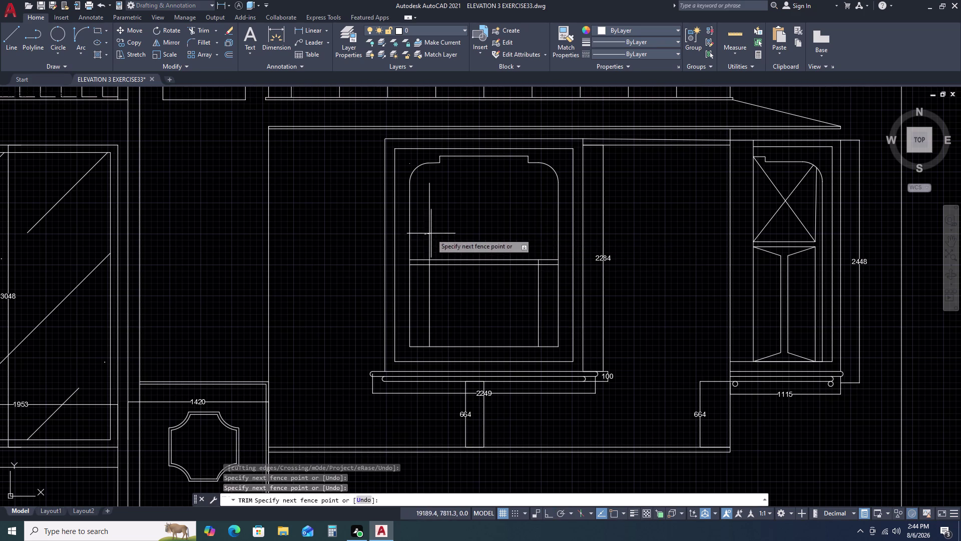
double_click(436, 232)
key(Escape)
Offset the right and left vertical lines 50 units inward.
click(542, 291)
click(519, 292)
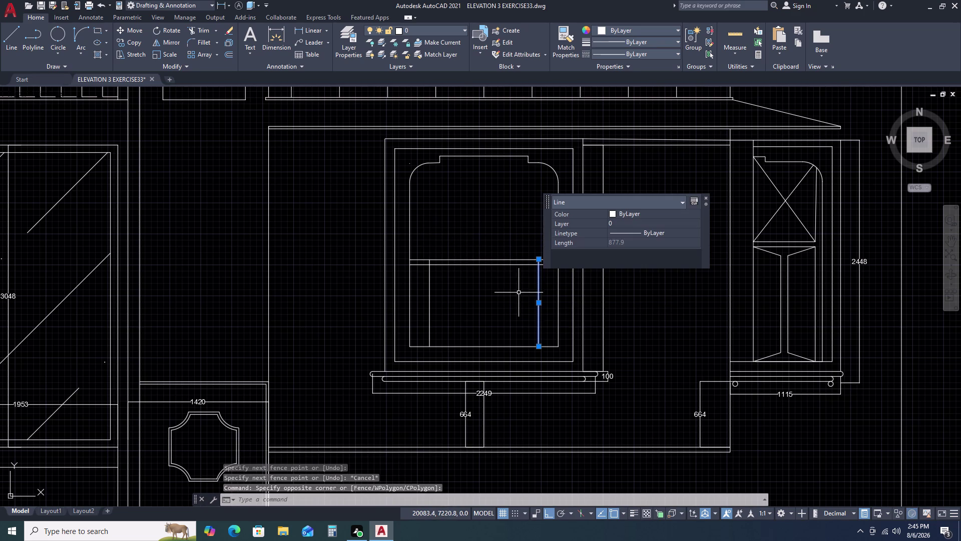
text(O)
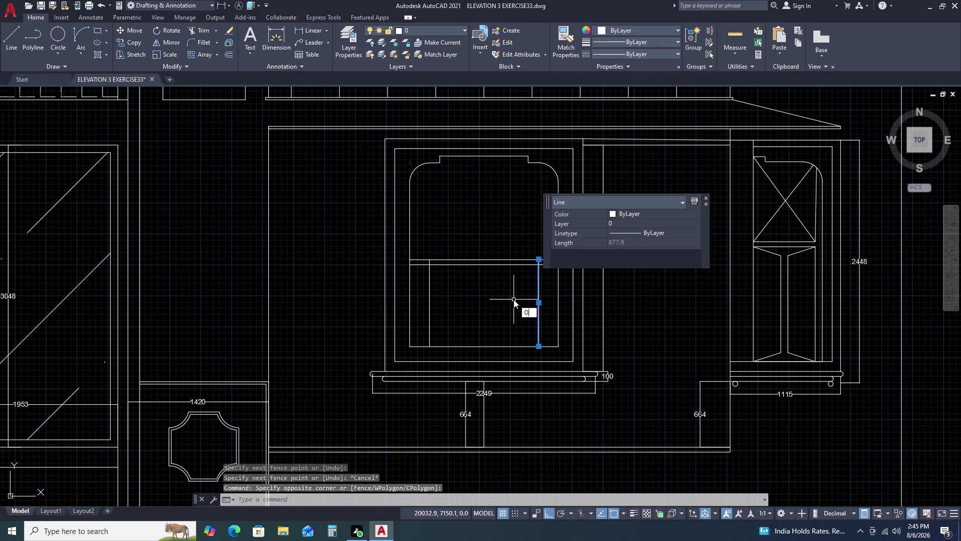
key(space)
key(5)
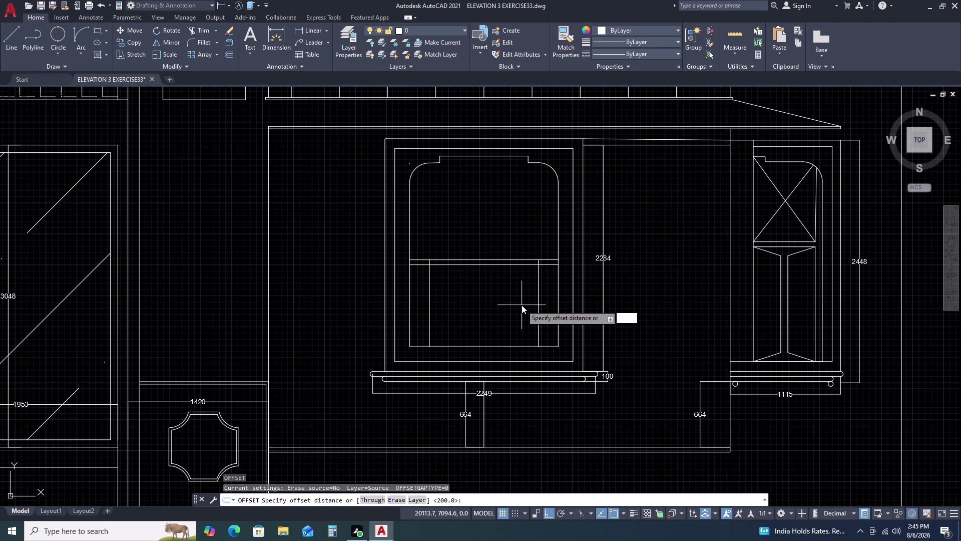
key(0)
key(space)
click(509, 306)
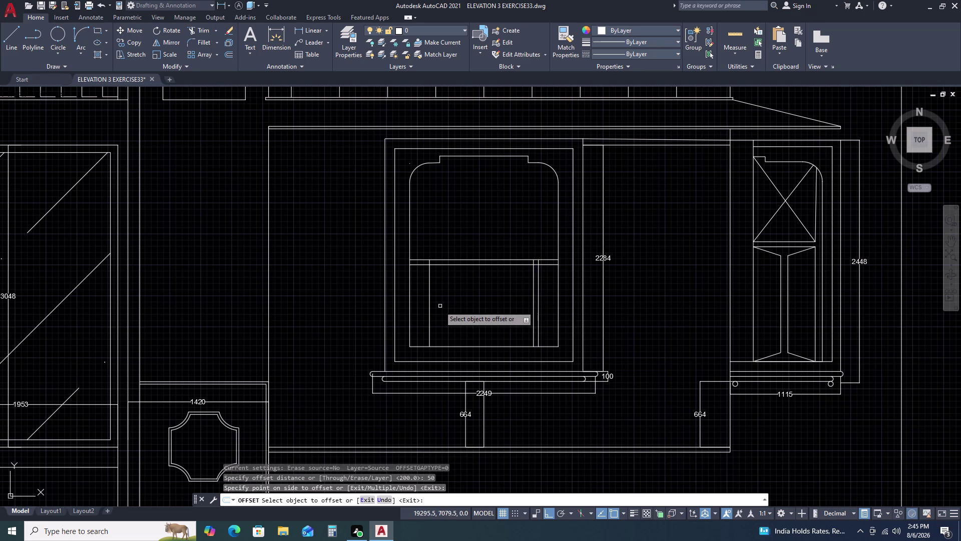
click(430, 308)
double_click(464, 309)
key(Escape)
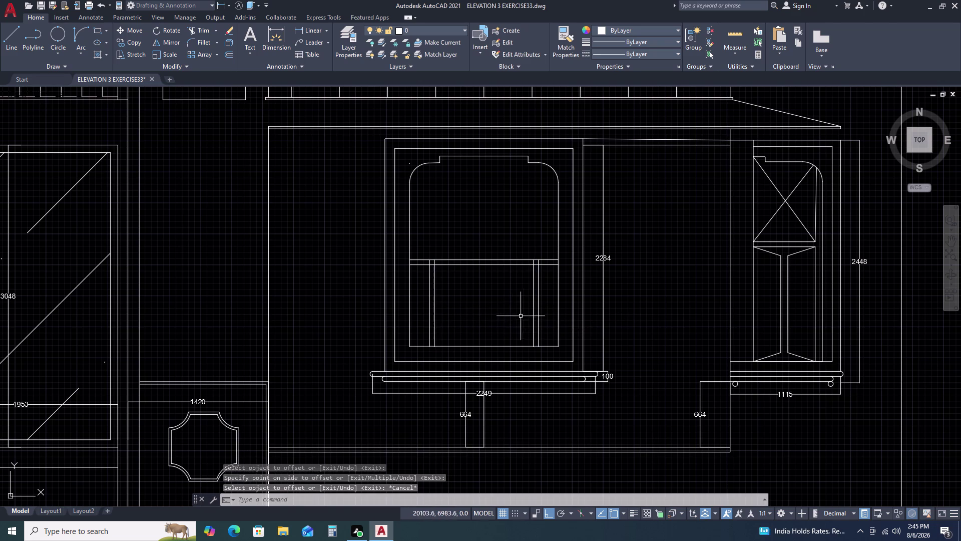
Try filleting a corner, then undo the fillet and the last offset.
key(f)
key(space)
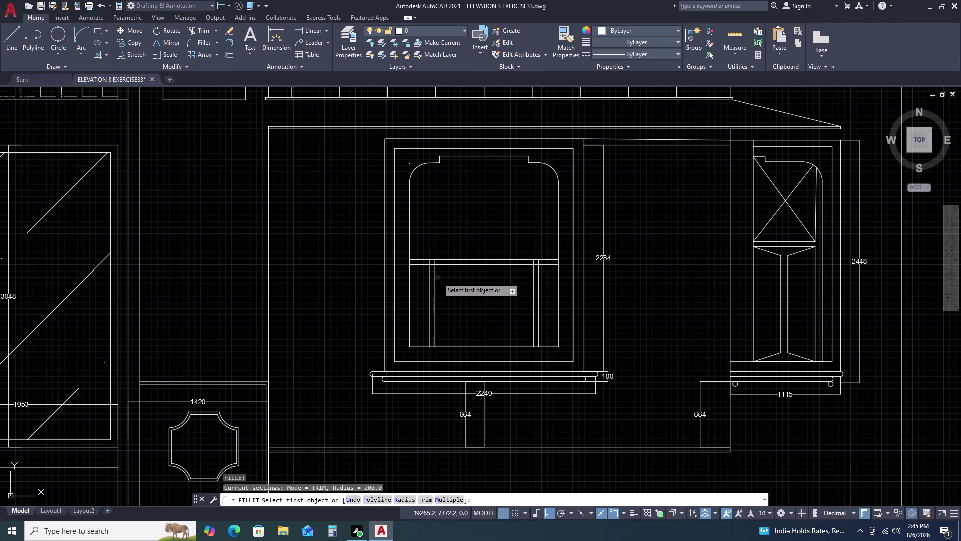
click(434, 273)
click(443, 265)
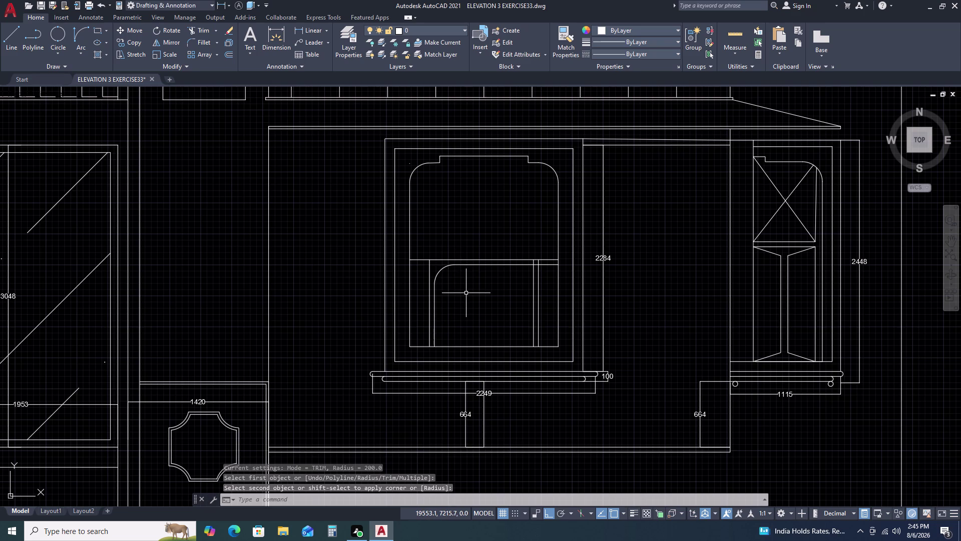
key(ctrl+x)
key(ctrl+z)
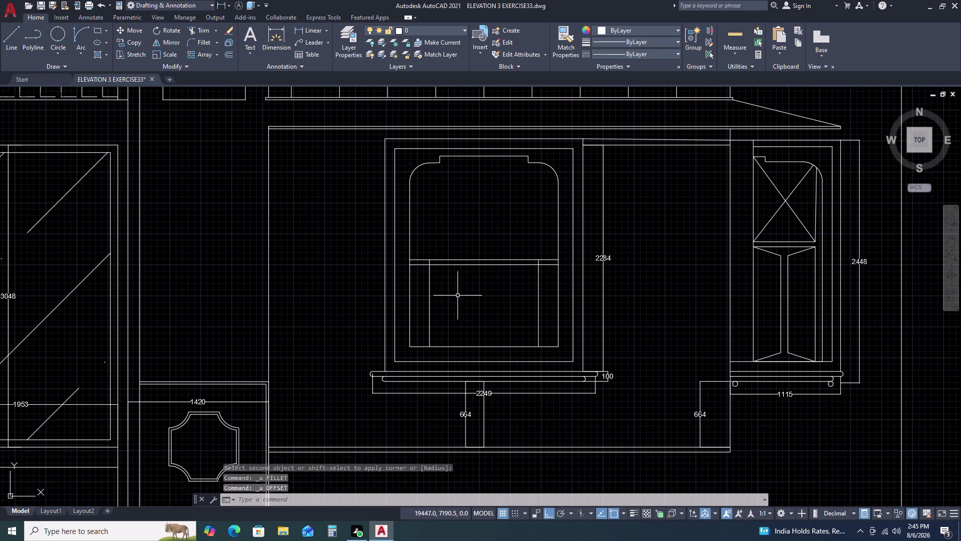
Offset the lower panel's two vertical edges 50 units inside the panel again.
drag(552, 288, 548, 287)
click(512, 291)
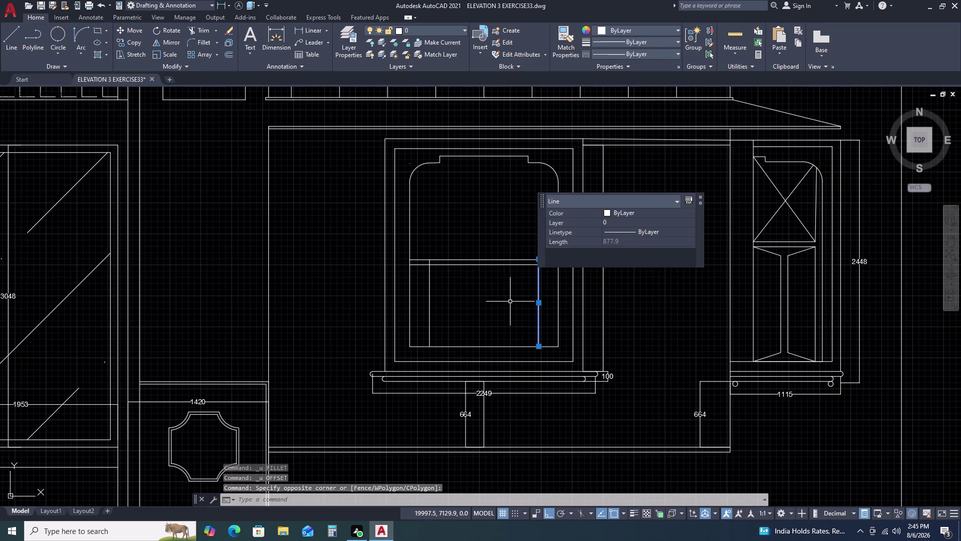
text(O)
key(space)
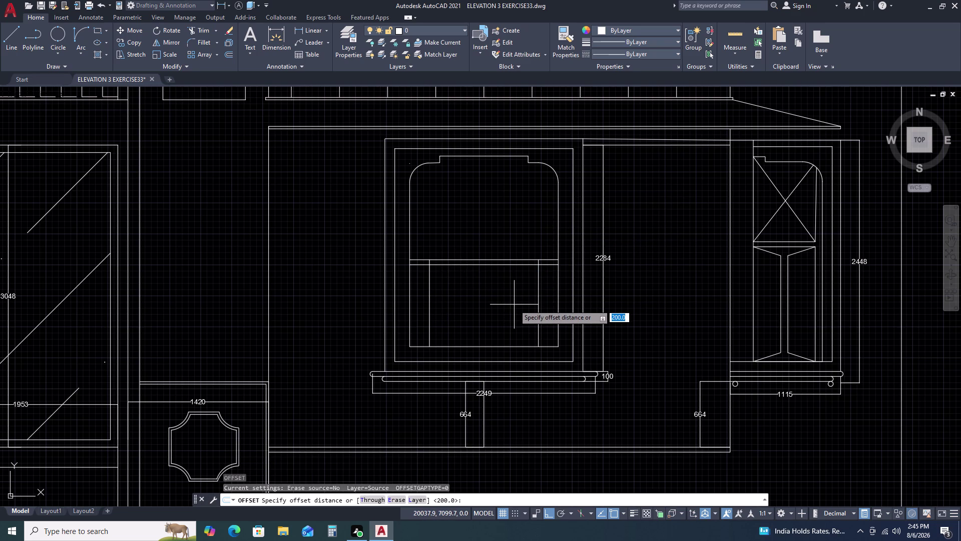
key(5)
key(0)
key(space)
click(509, 305)
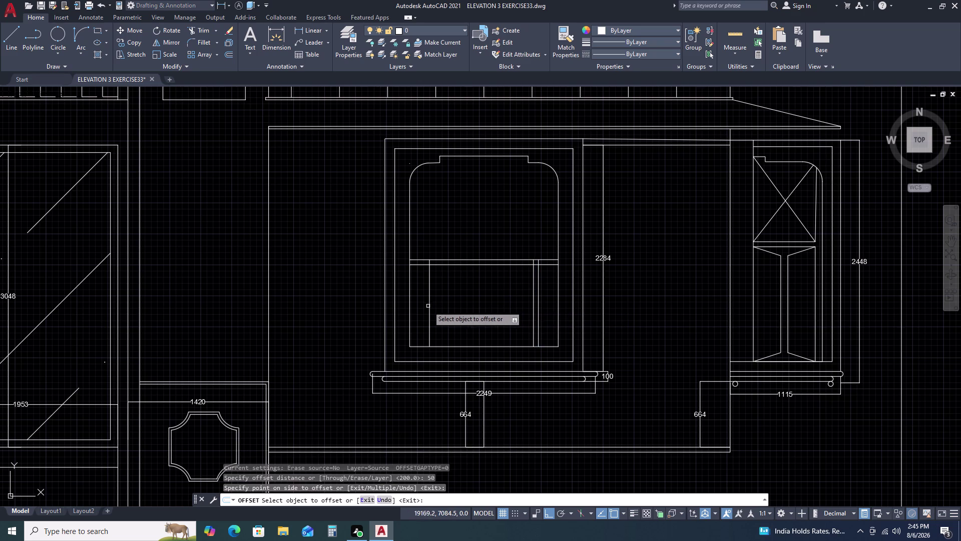
click(431, 305)
click(428, 298)
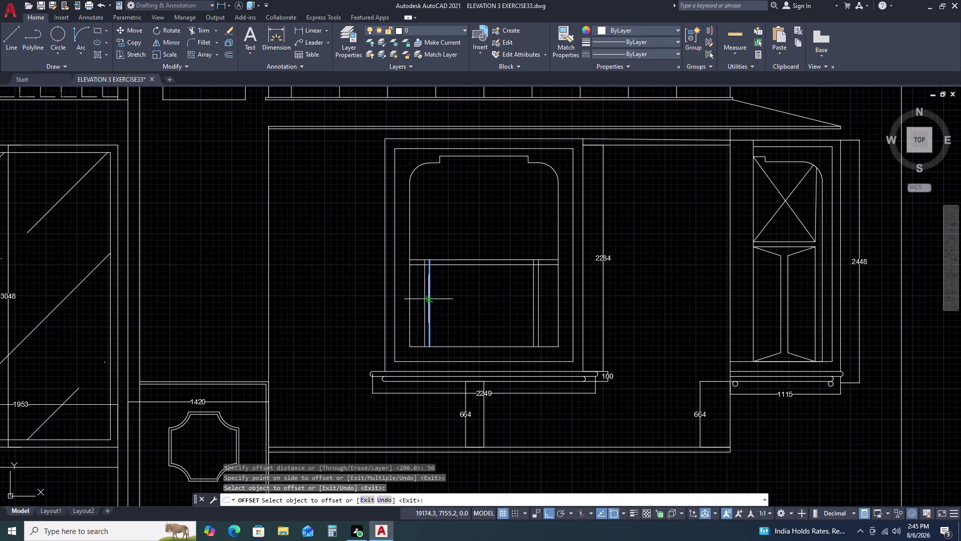
click(450, 299)
key(Escape)
Fillet two inner-outline corners at radius 0, then undo both joins.
key(f)
key(space)
key(r)
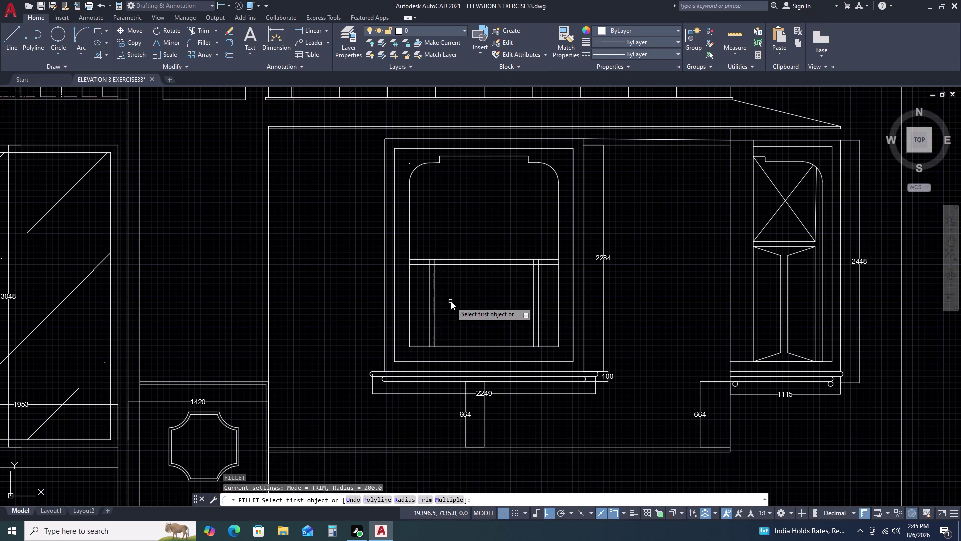
key(space)
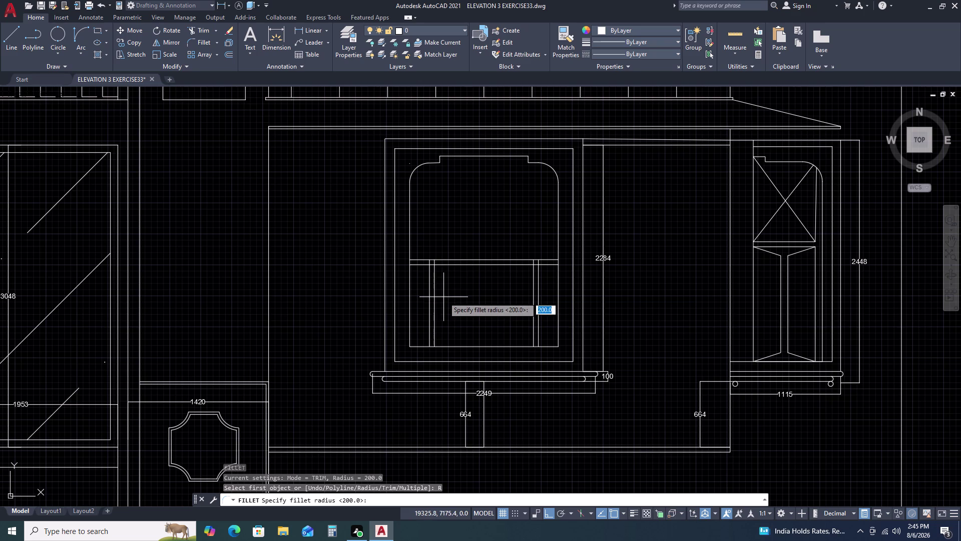
key(0)
key(space)
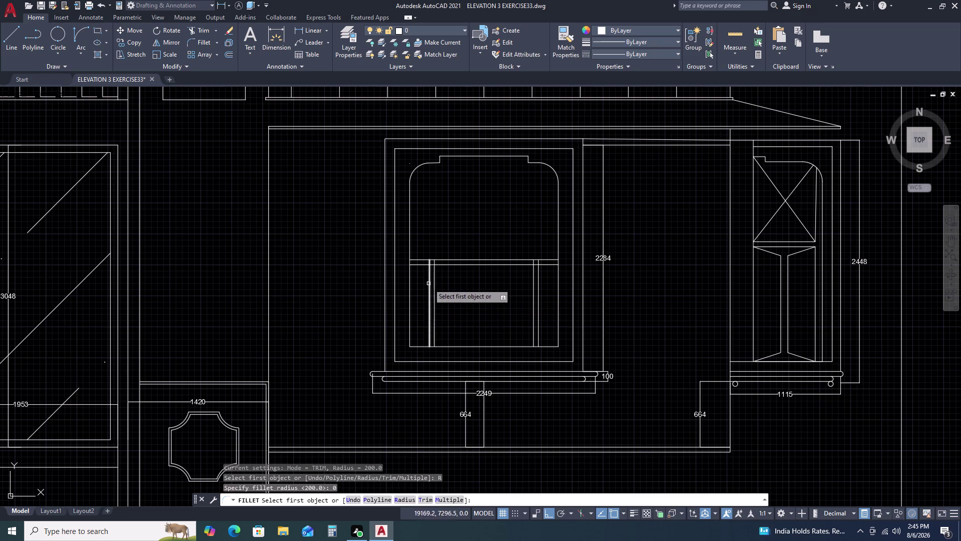
click(434, 275)
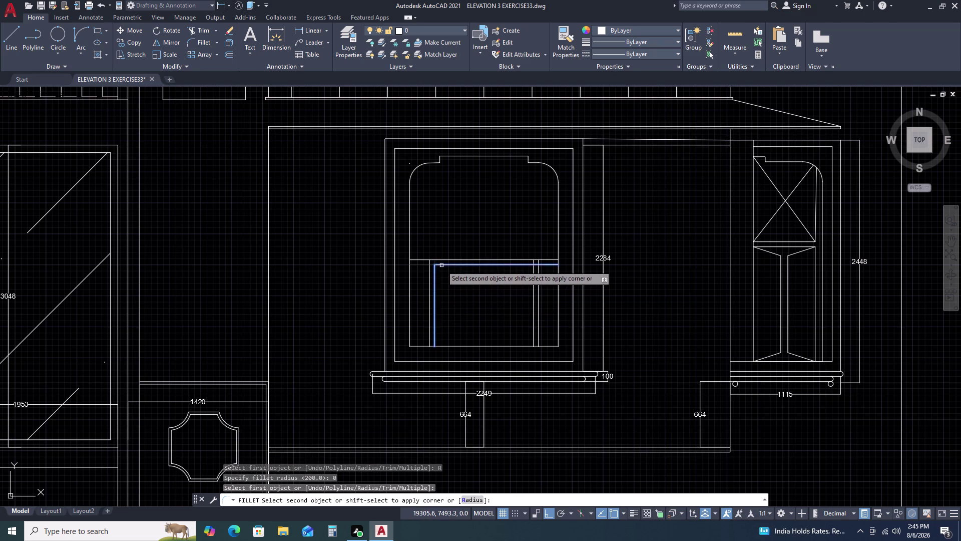
double_click(442, 266)
key(space)
click(533, 268)
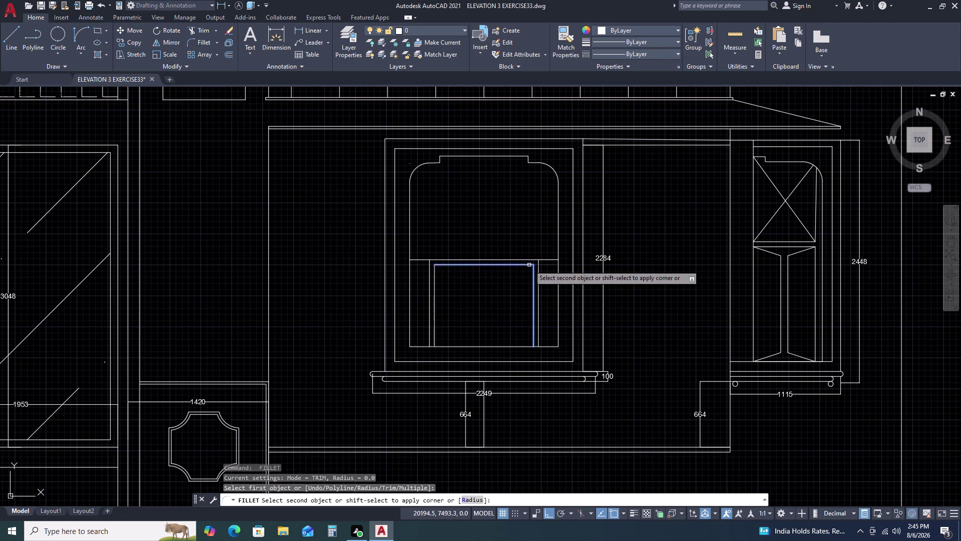
click(529, 265)
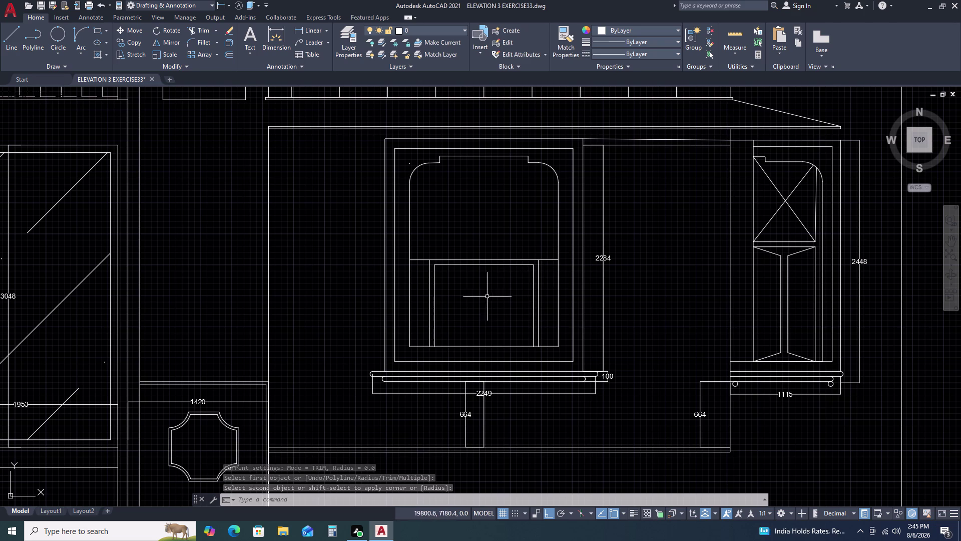
key(ctrl+z)
key(ctrl+z)
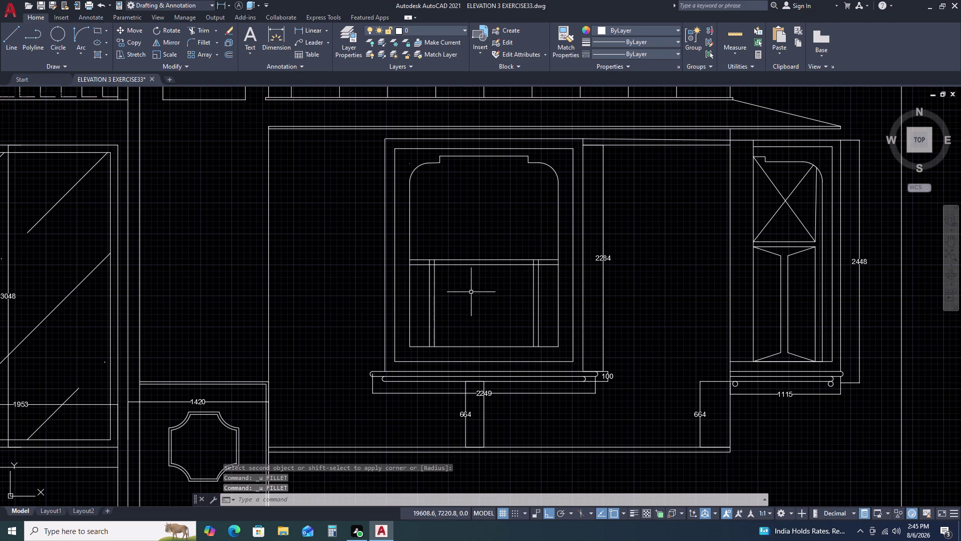
Start trimming the line ends with TR.
key(t)
key(r)
key(space)
scroll(up, 3)
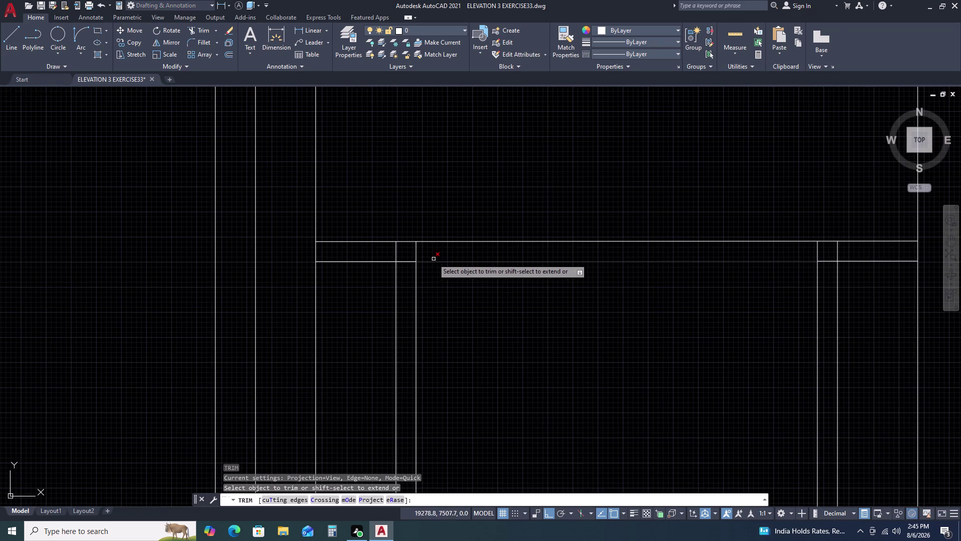
Trim the first overhanging line ends and stubs below the horizontal band.
click(427, 252)
double_click(402, 269)
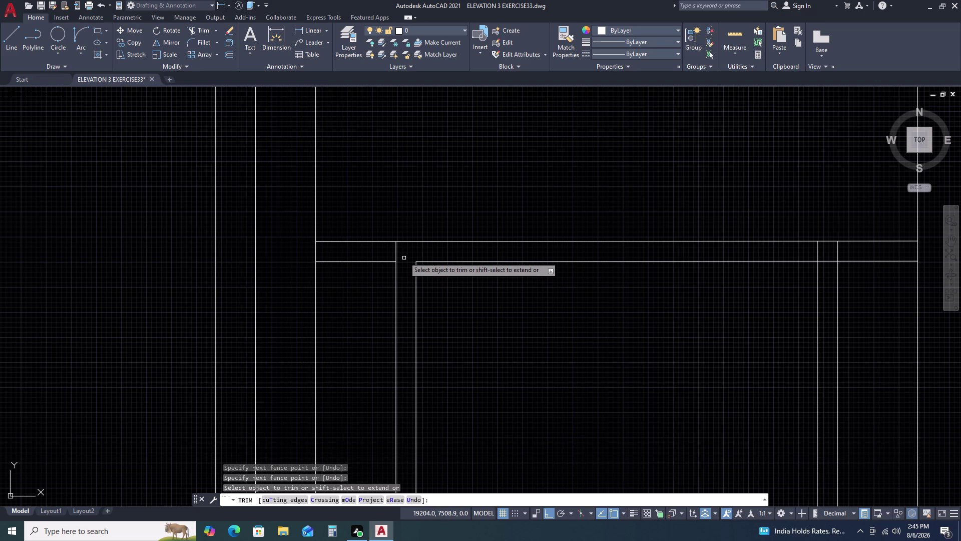
double_click(404, 256)
double_click(385, 252)
scroll(down, 3)
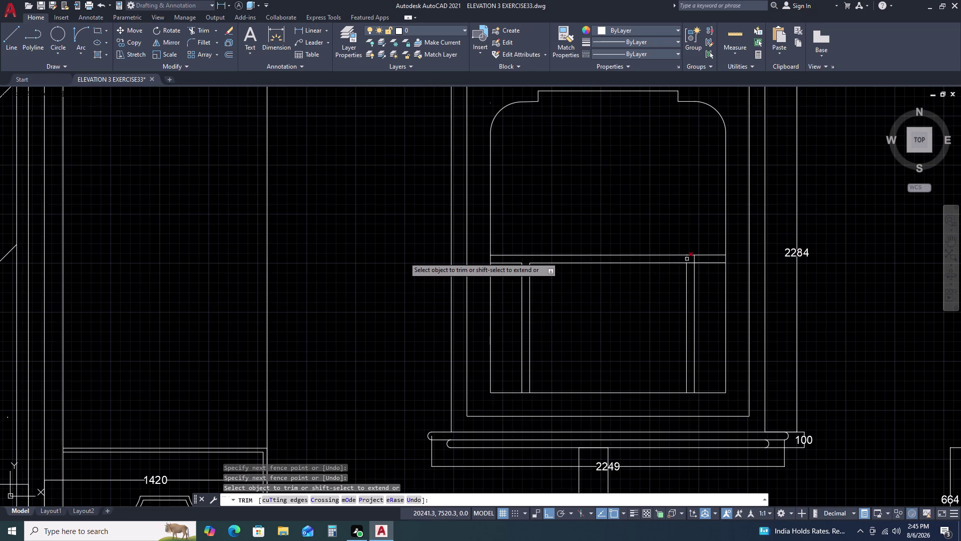
scroll(up, 3)
double_click(706, 260)
click(661, 260)
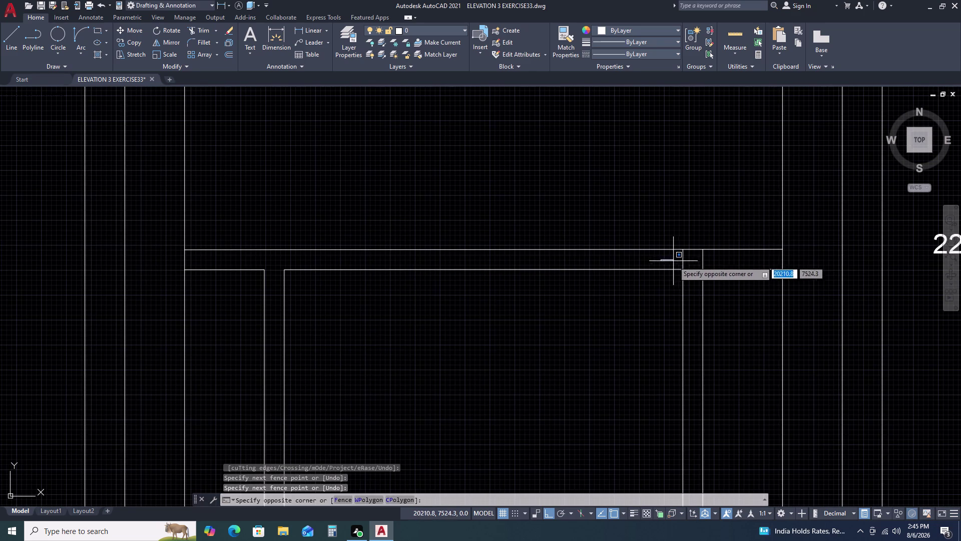
key(Escape)
Restart TRIM (TR) and fence away the remaining overlapping line ends at the corner.
text(TR)
key(space)
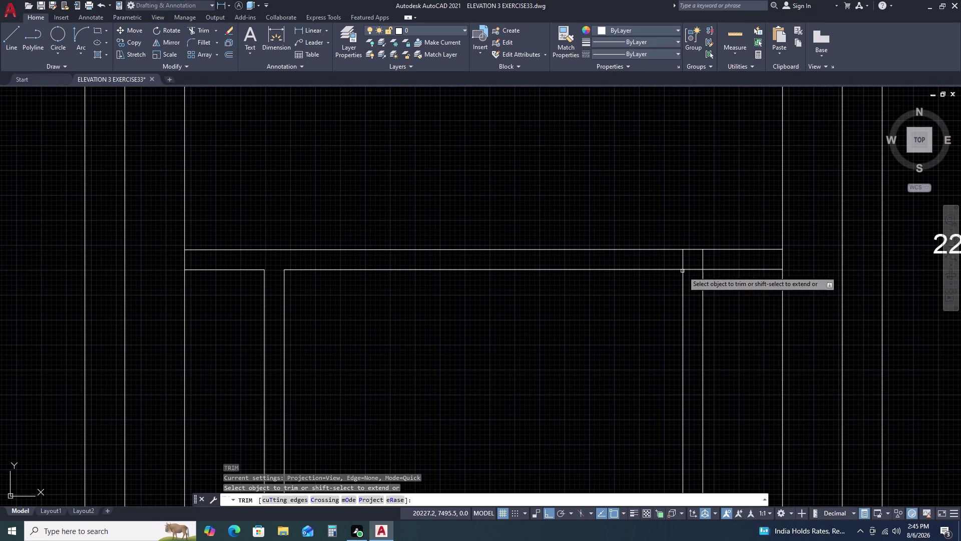
double_click(712, 258)
triple_click(662, 257)
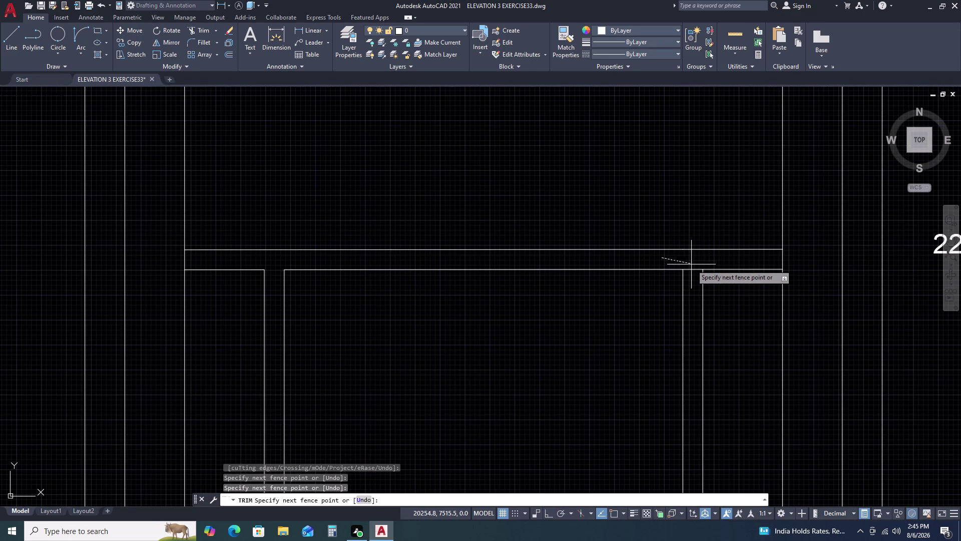
double_click(696, 273)
scroll(down, 3)
key(Escape)
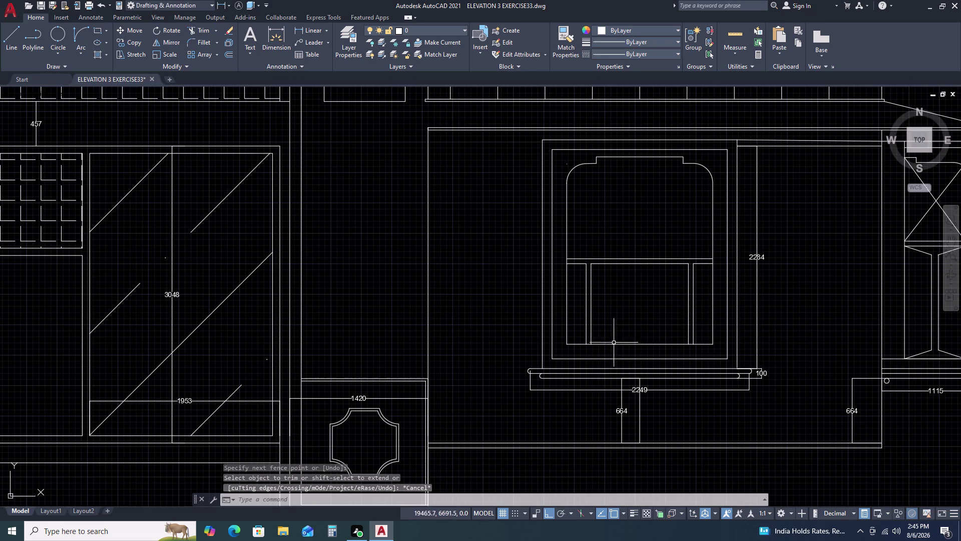
middle_drag(690, 356, 676, 321)
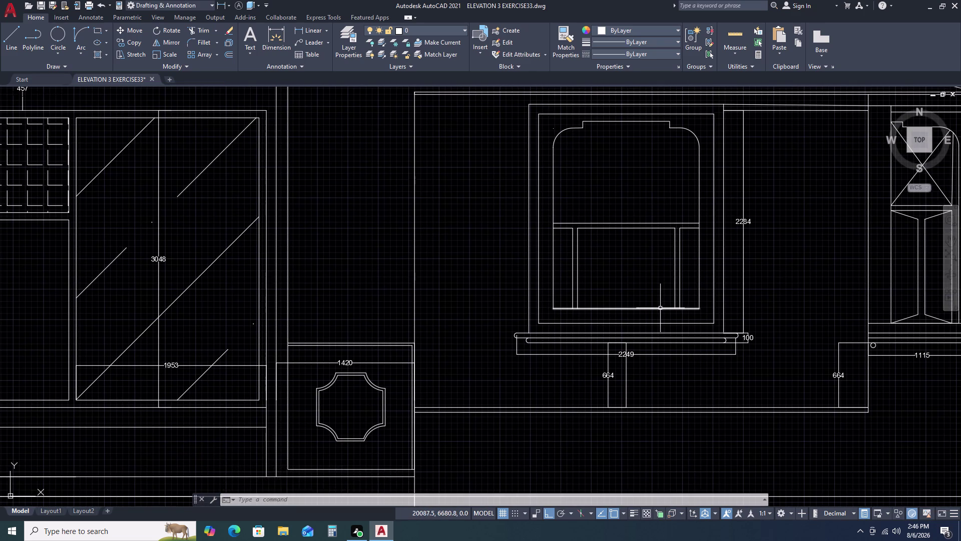
Move the right pair of vertical lines 50 units inward from their bottom point.
click(682, 260)
click(655, 263)
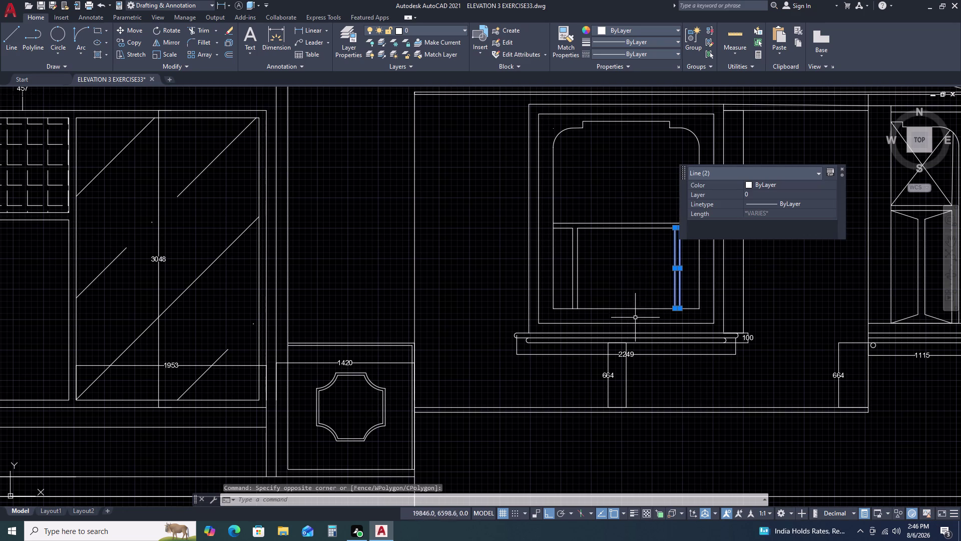
key(m)
key(space)
scroll(up, 3)
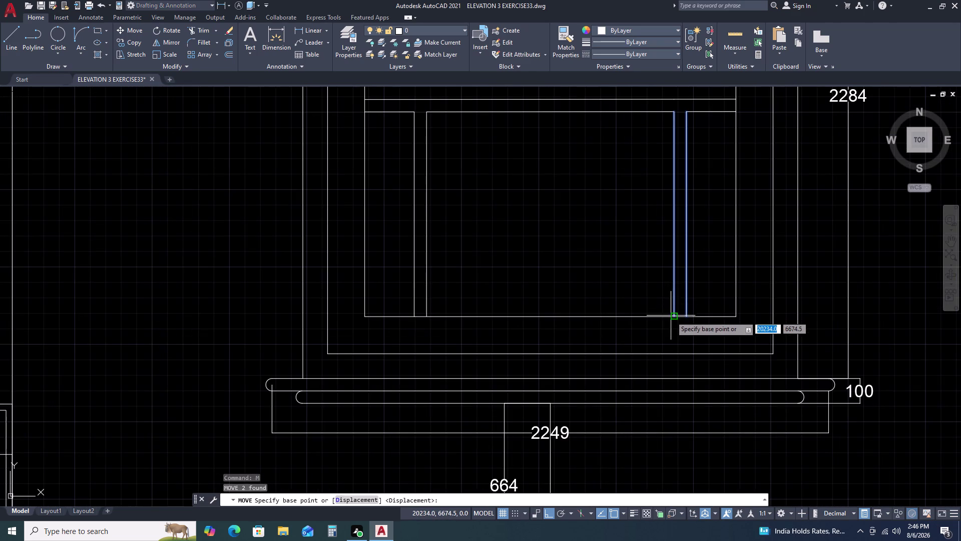
click(673, 316)
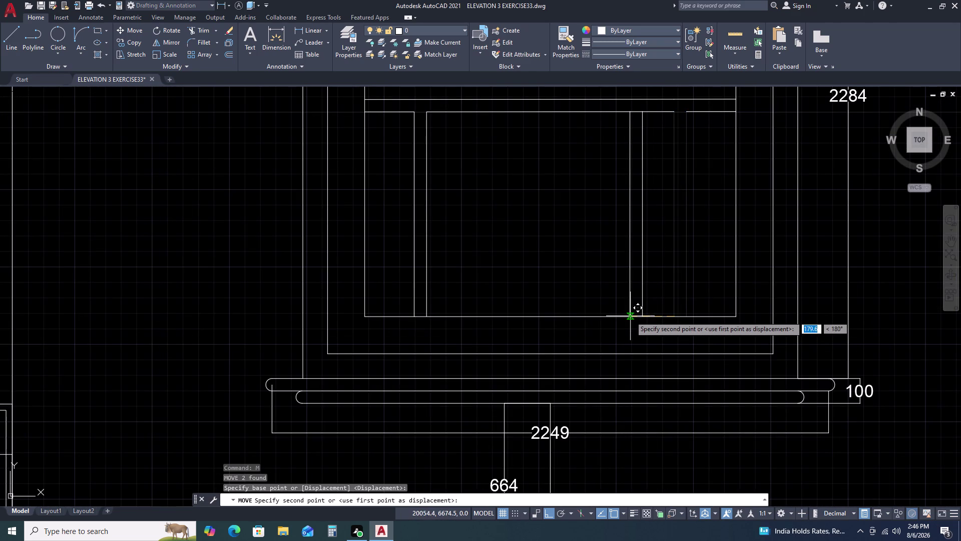
text(50)
key(space)
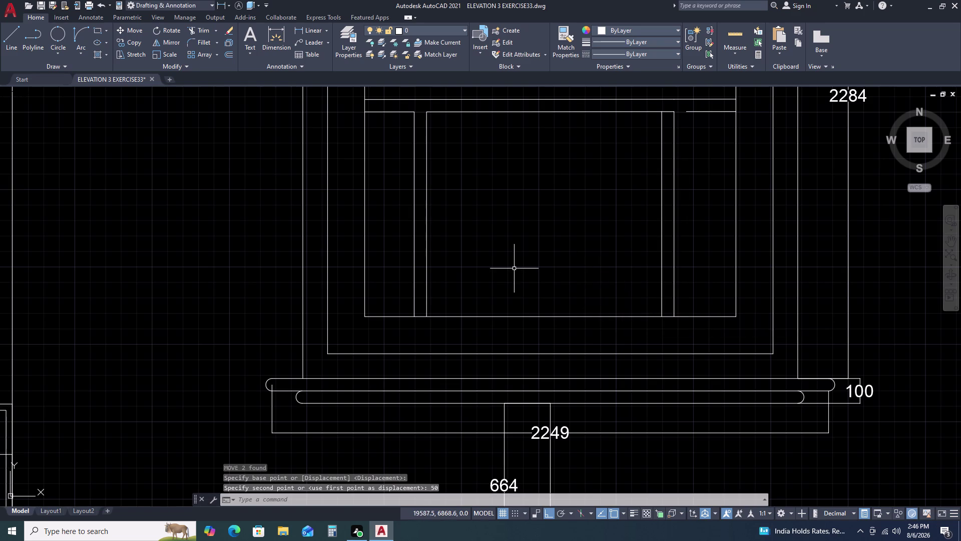
Move the left pair of vertical lines 50 units inward from their bottom point.
drag(510, 268, 492, 270)
click(395, 270)
key(m)
key(space)
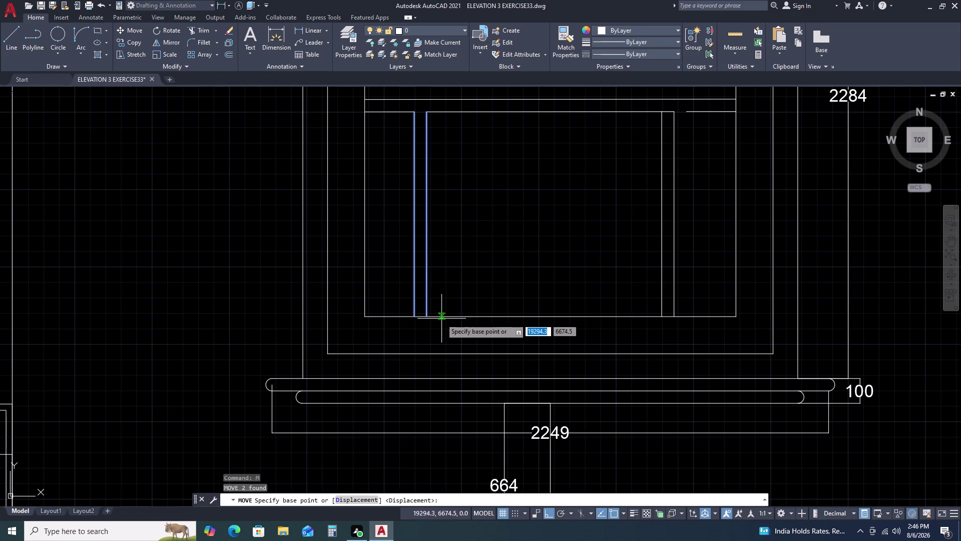
click(424, 315)
key(5)
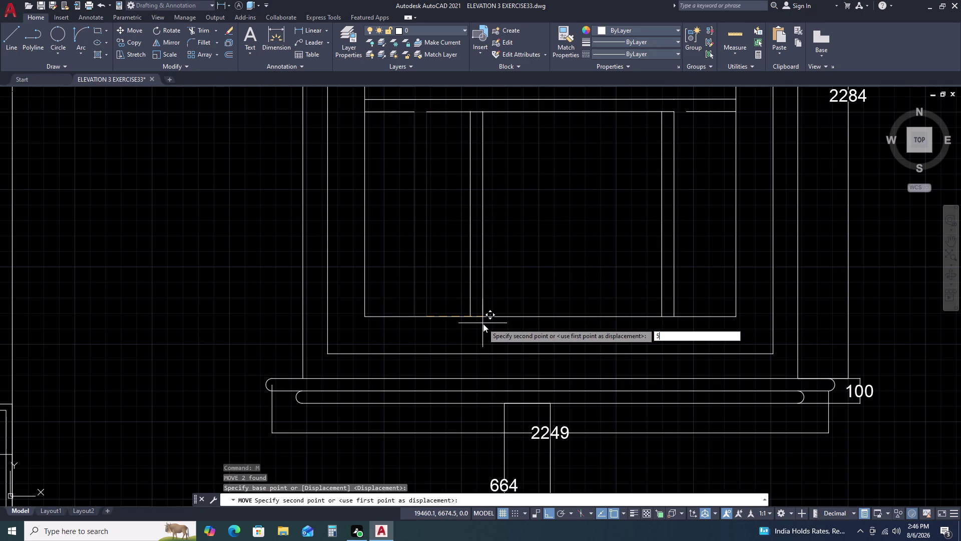
key(0)
key(space)
scroll(down, 3)
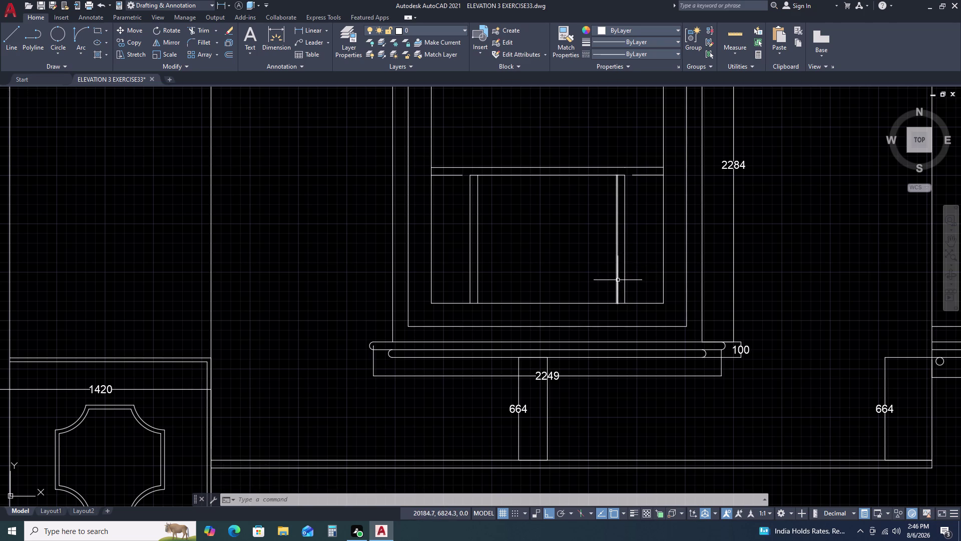
scroll(down, 3)
scroll(up, 3)
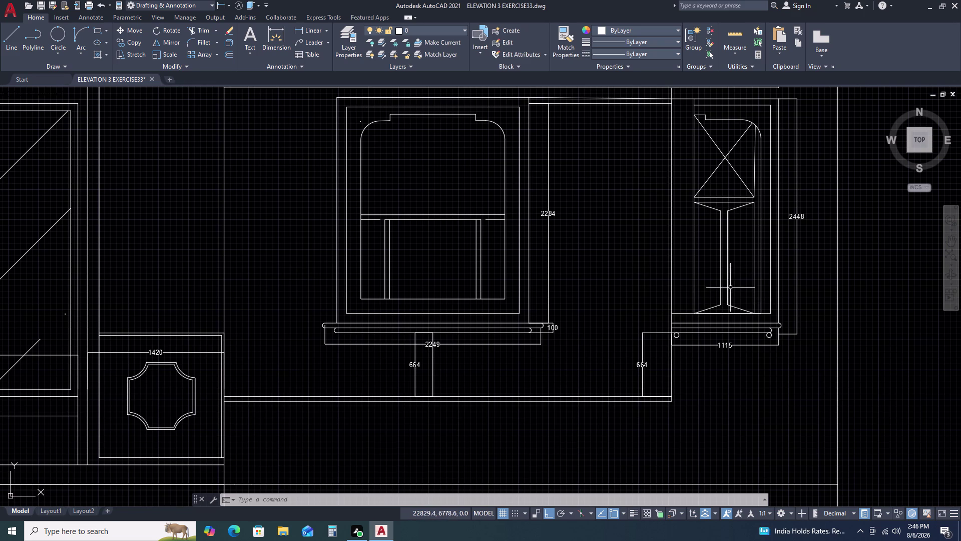
scroll(down, 3)
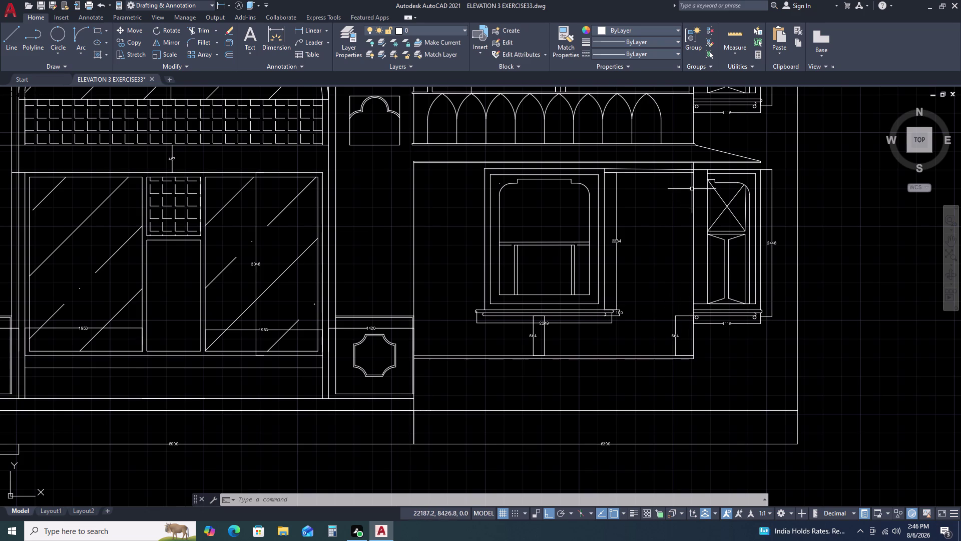
click(667, 156)
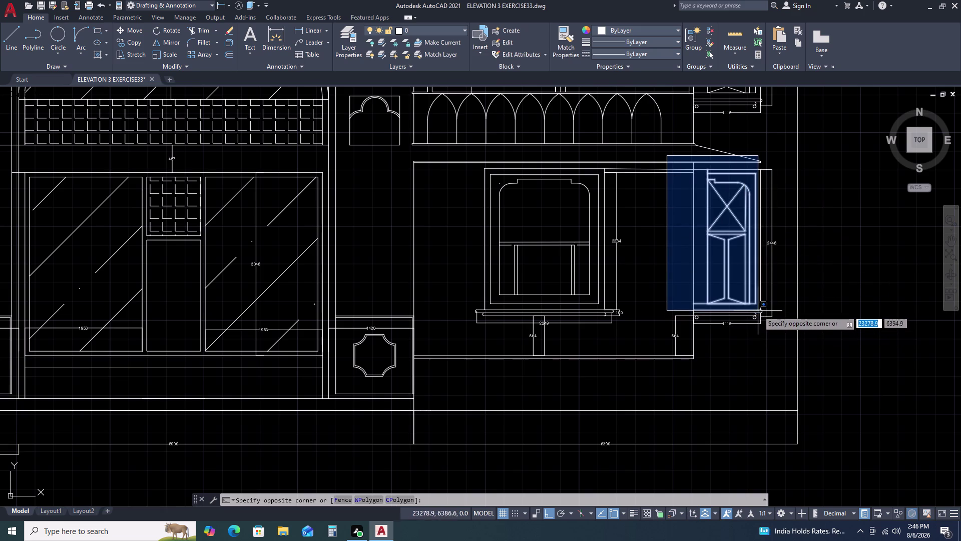
Select the side niche panel, dropping the stray roof lines from the selection.
click(764, 314)
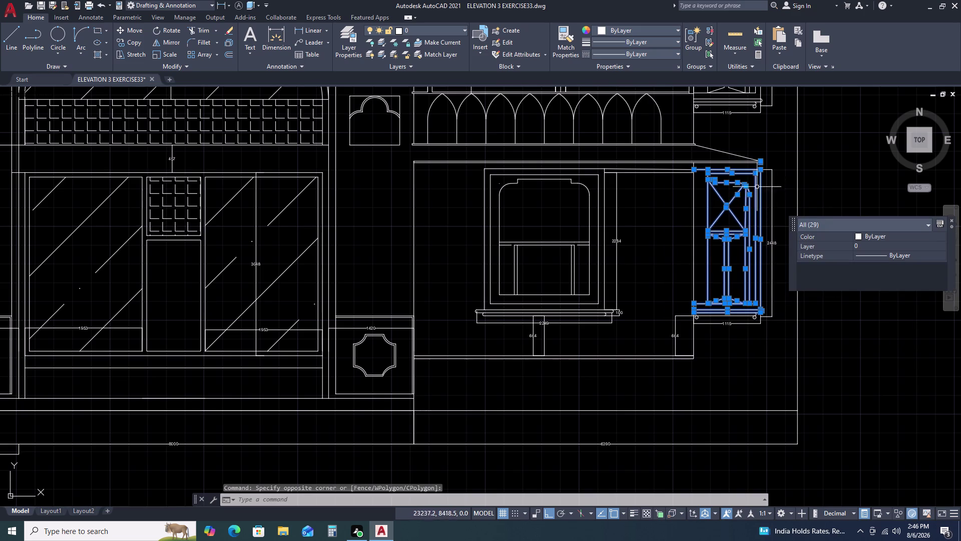
scroll(up, 3)
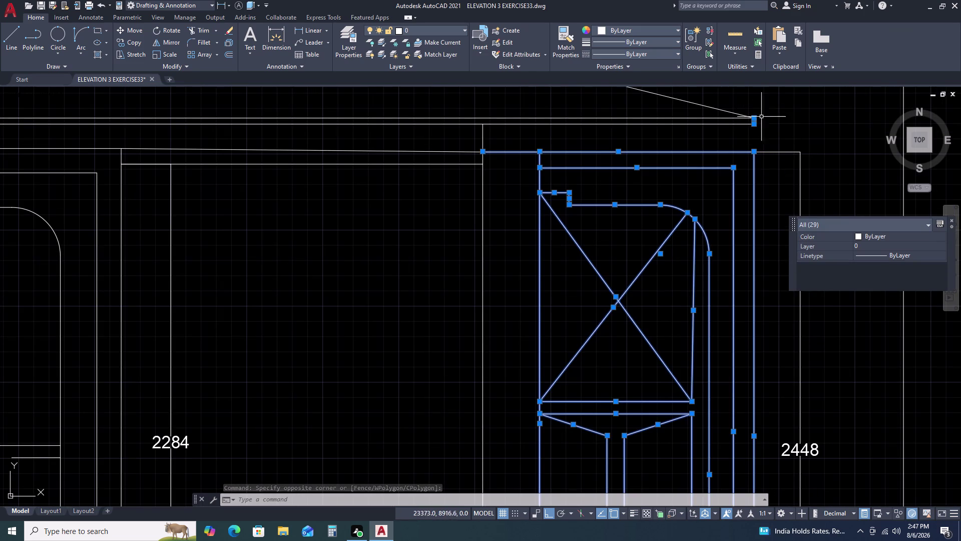
click(775, 112)
click(738, 135)
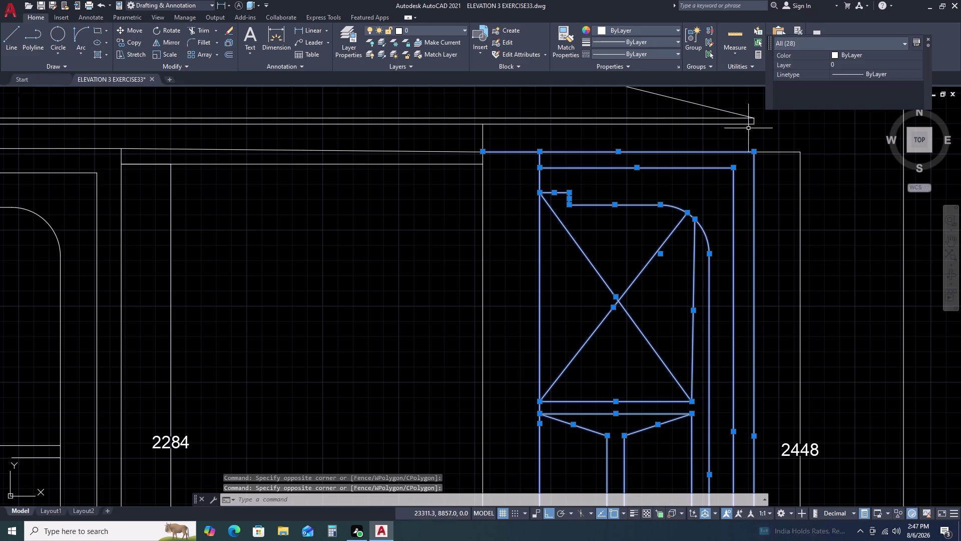
click(512, 140)
click(503, 165)
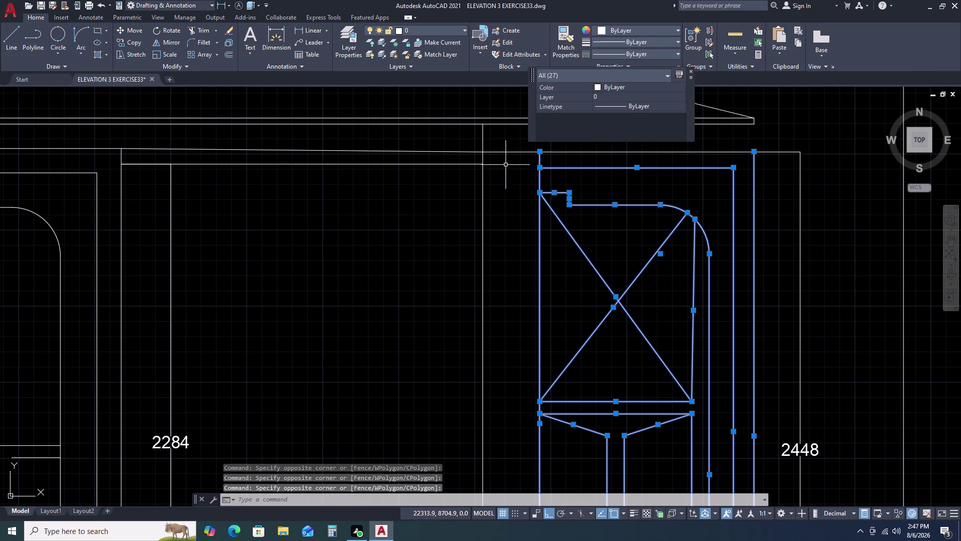
scroll(down, 3)
middle_drag(708, 255, 672, 196)
scroll(down, 3)
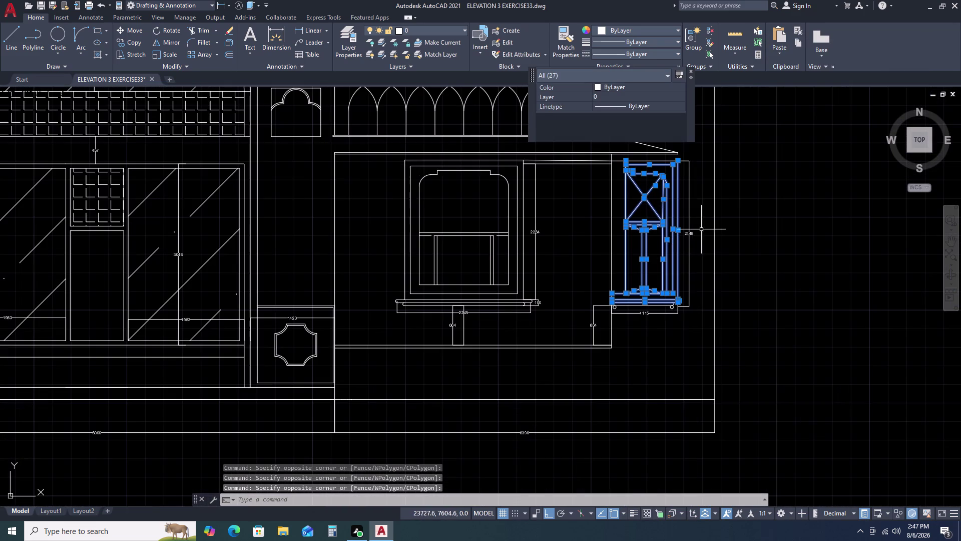
Copy the niche panel from its bottom corner to the right of the elevation.
key(c)
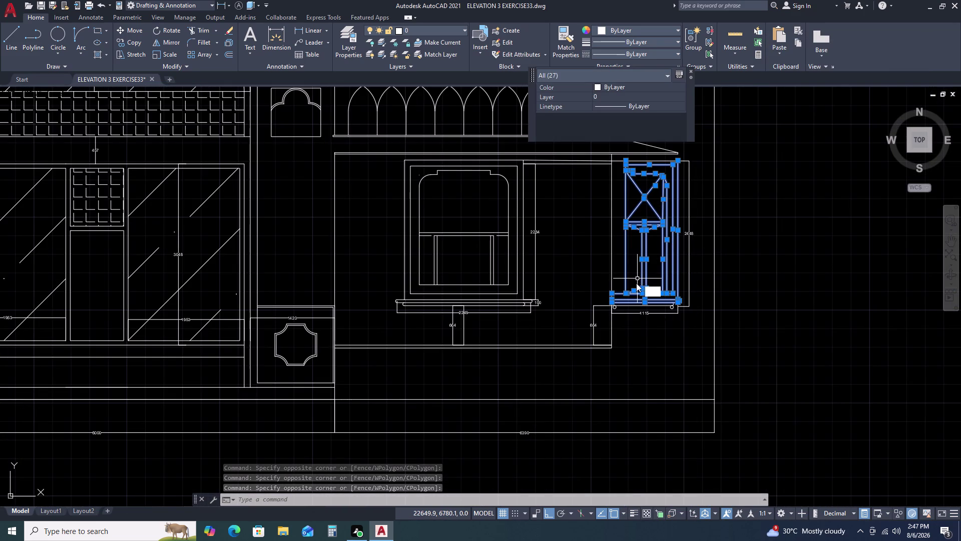
key(o)
key(space)
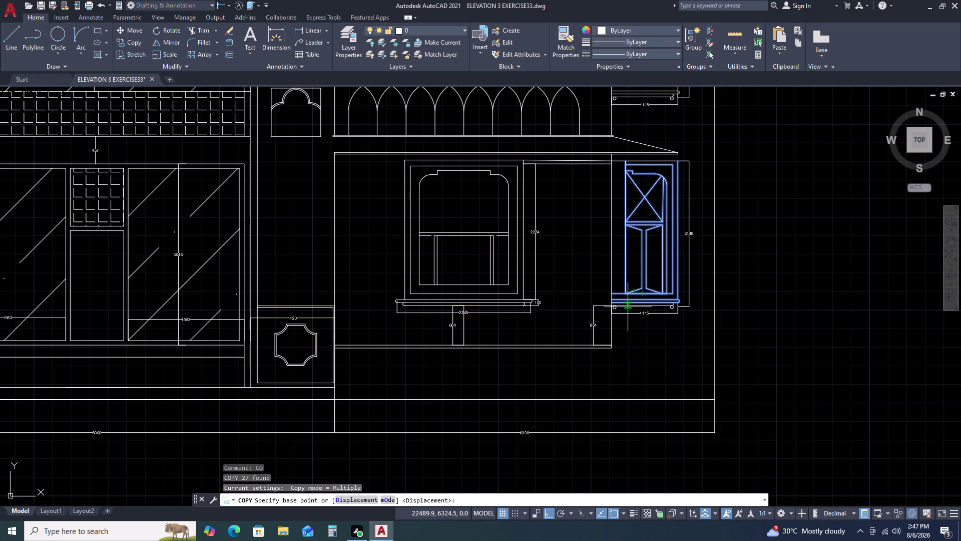
click(619, 275)
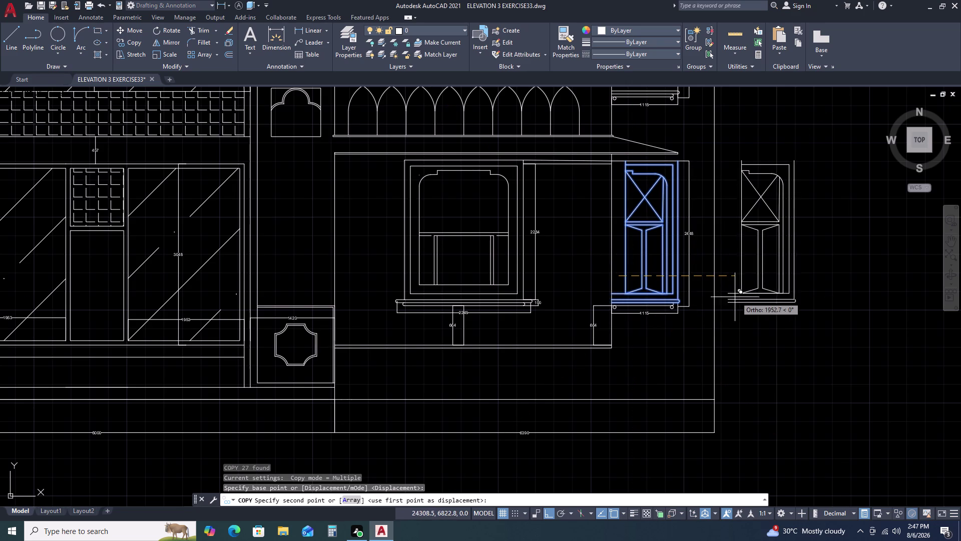
click(744, 299)
key(Escape)
scroll(down, 3)
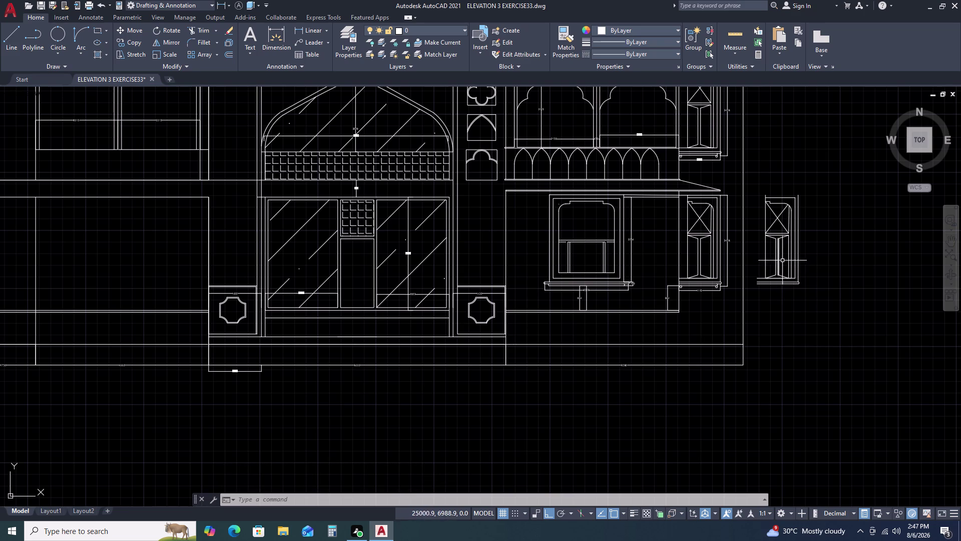
Select the copied panel and begin moving it from a base point, then cancel.
click(820, 184)
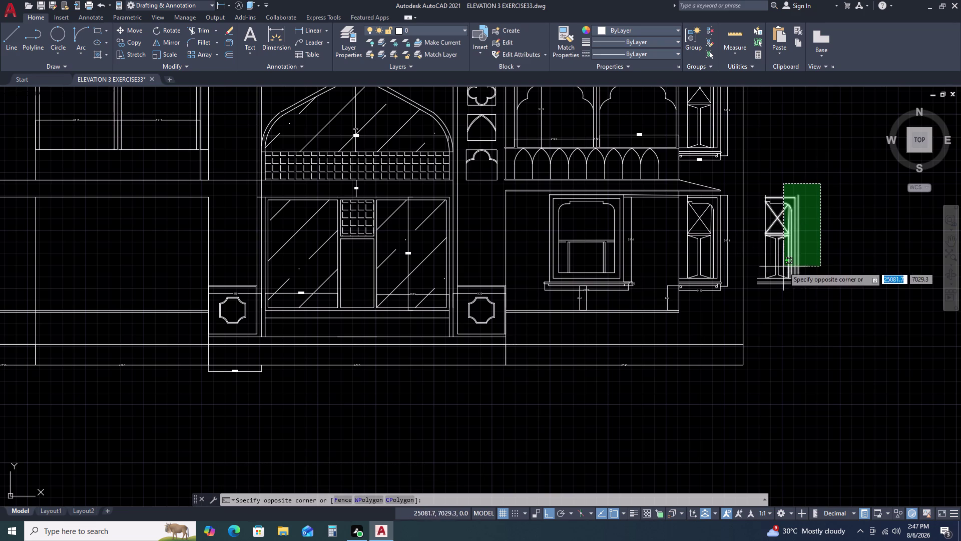
click(746, 312)
key(m)
key(space)
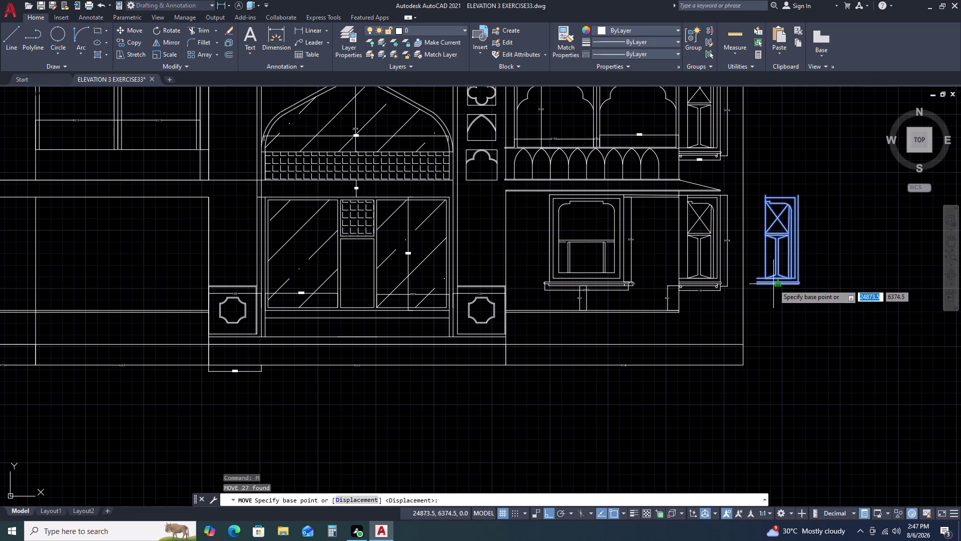
click(774, 284)
scroll(up, 3)
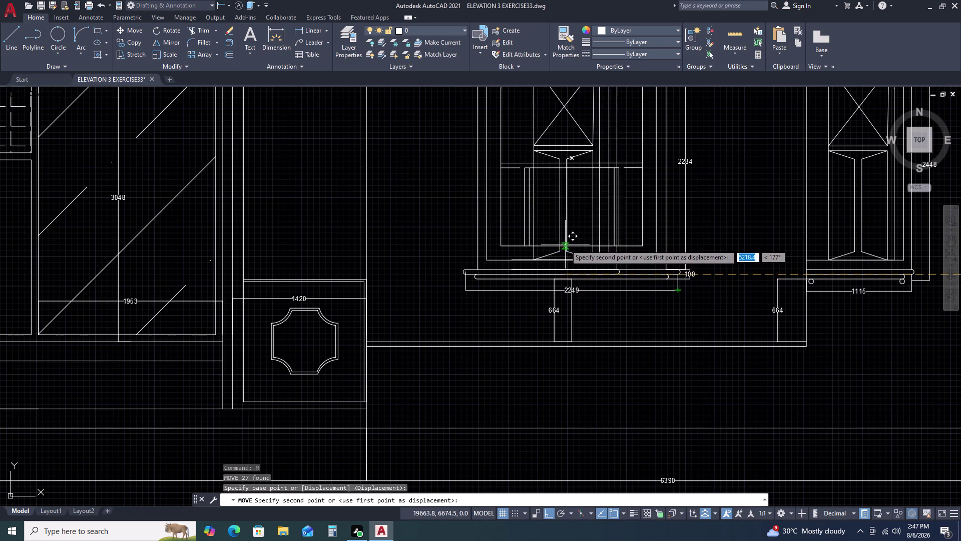
scroll(down, 3)
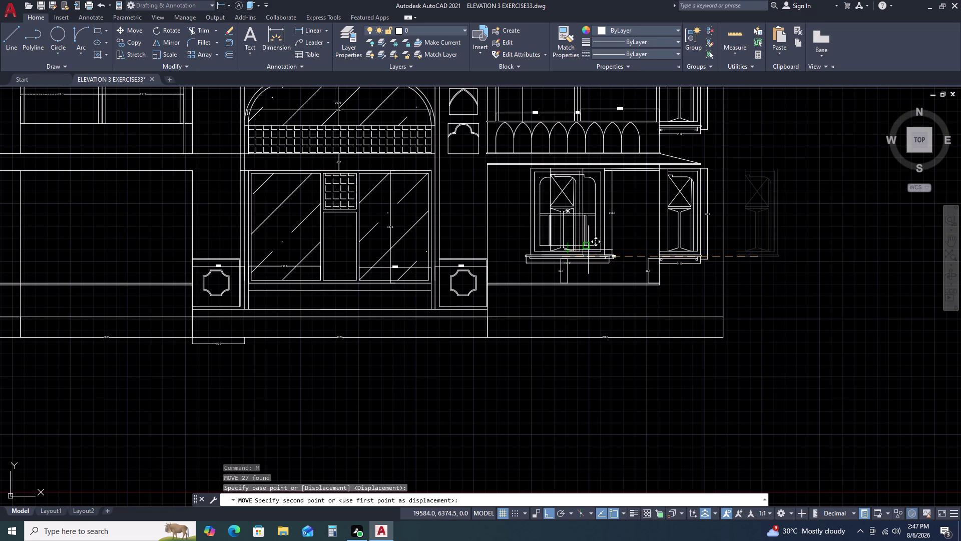
key(Escape)
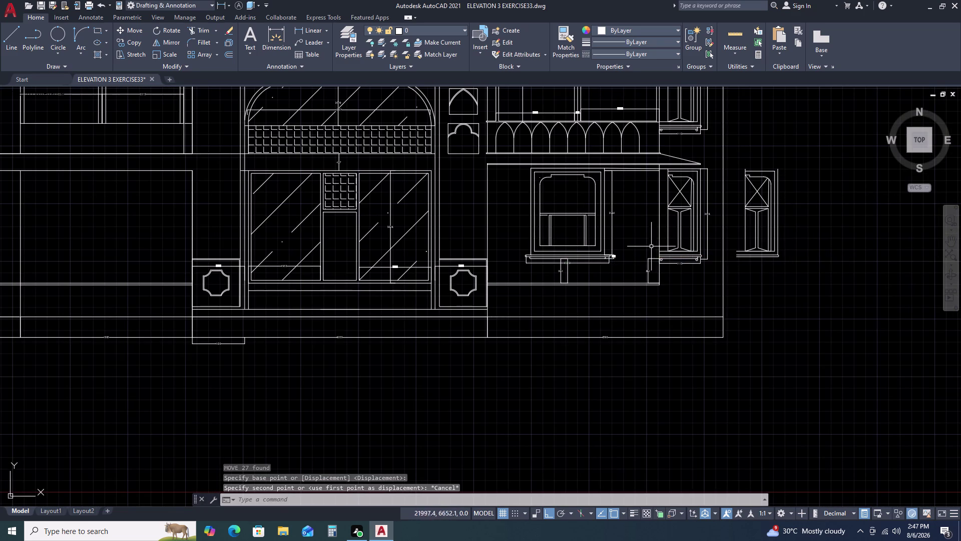
scroll(up, 3)
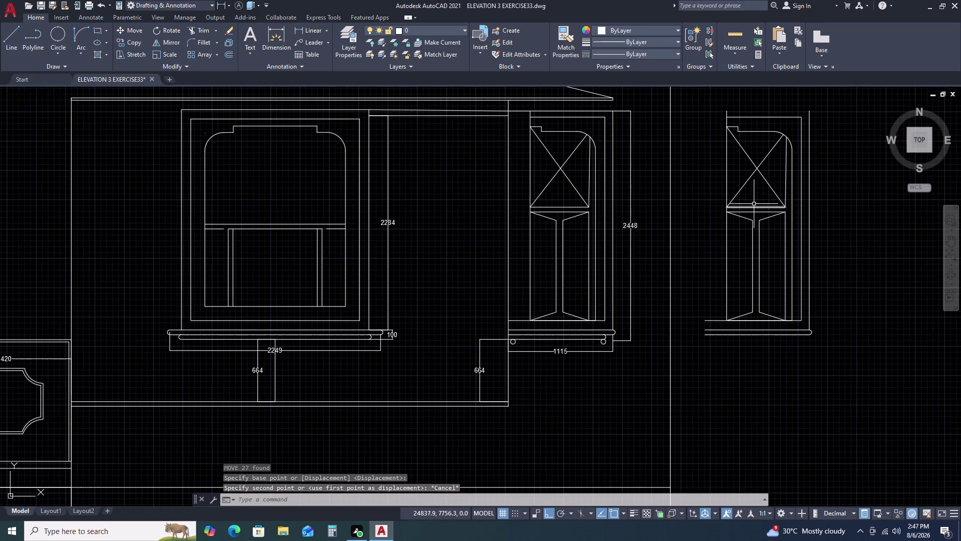
Select the copy's corner arc, then crossing-select its right edge and delete the copied panel.
scroll(down, 3)
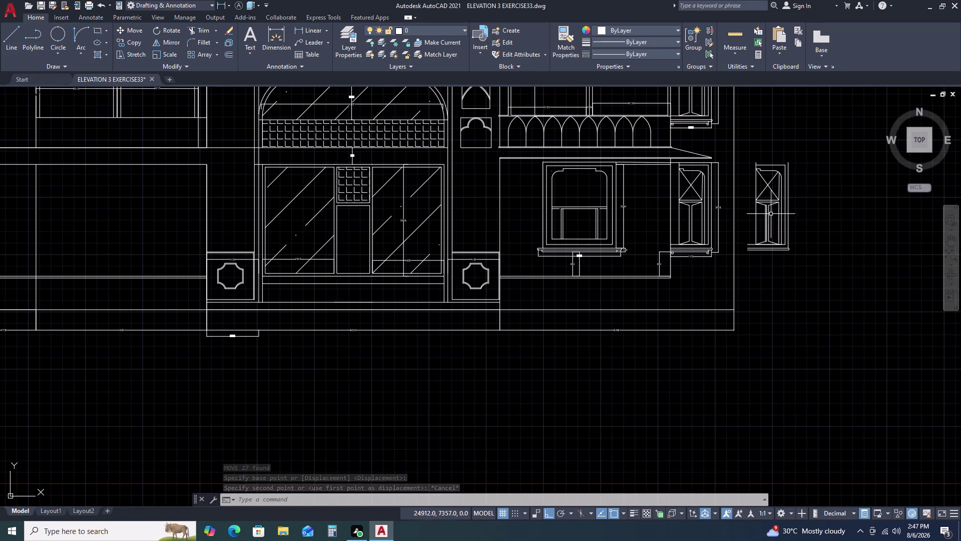
scroll(up, 3)
click(774, 173)
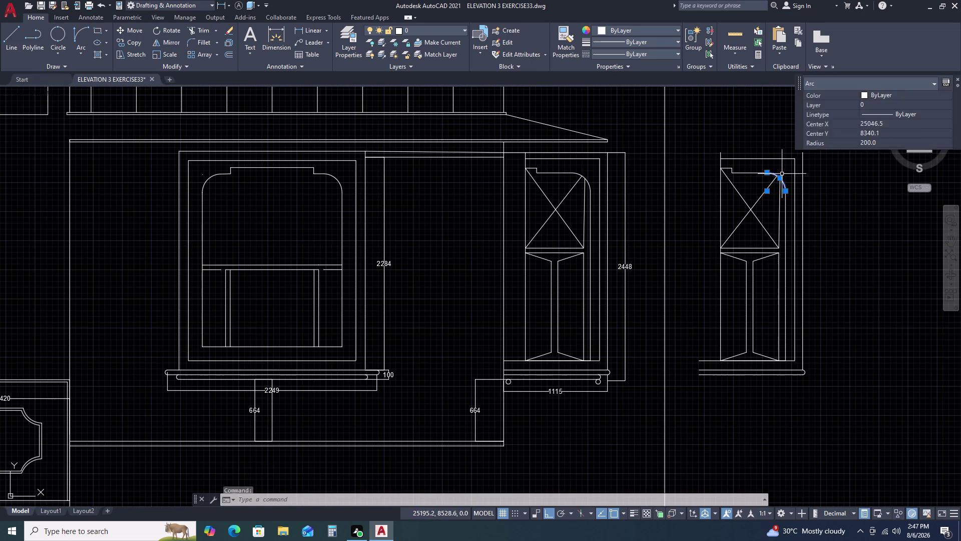
key(Escape)
scroll(down, 3)
click(803, 154)
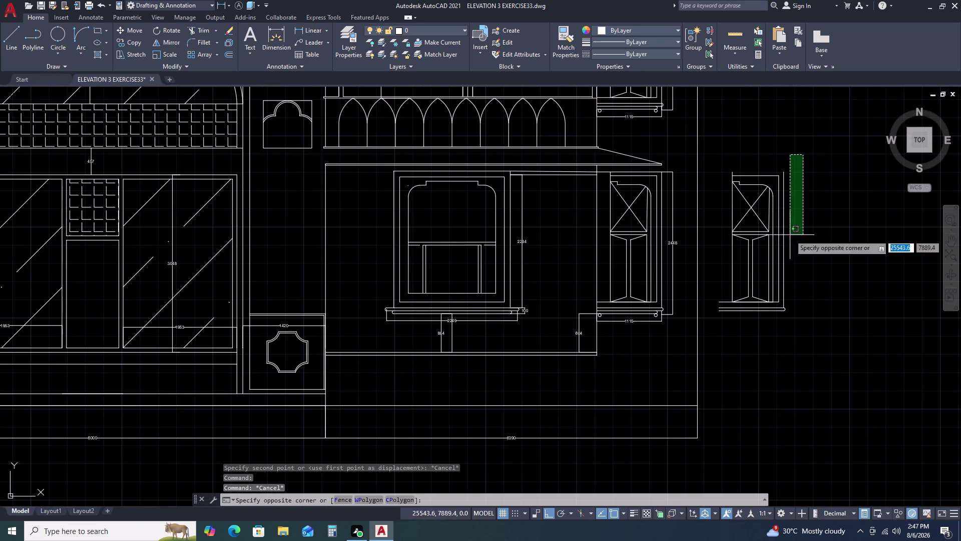
click(723, 325)
key(Delete)
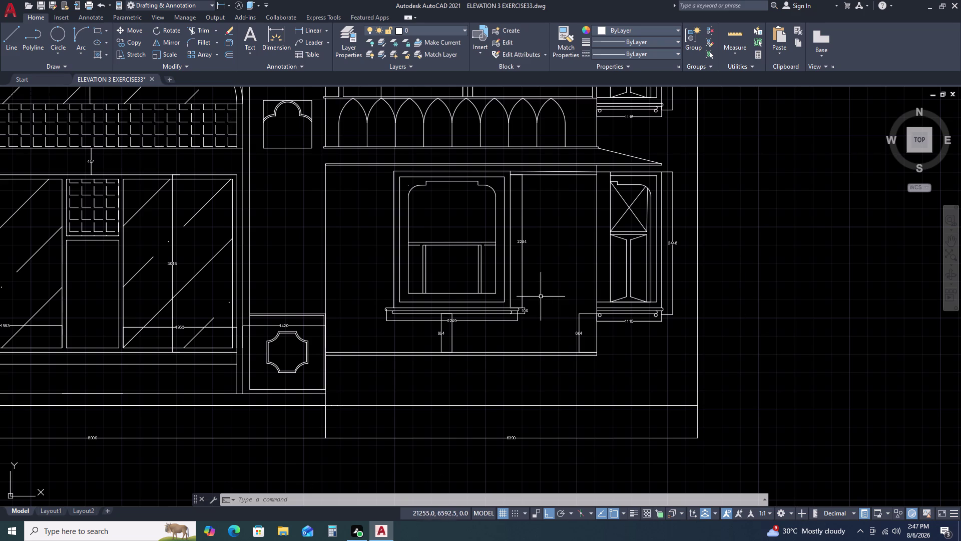
Select the corner's horizontal line and grab its endpoint, then cancel the stretch.
scroll(up, 3)
scroll(up, 3)
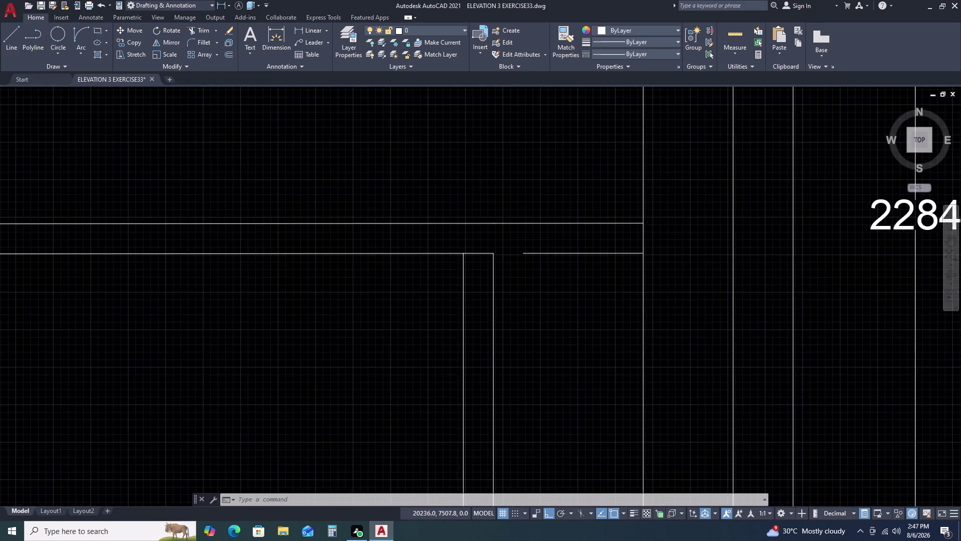
click(480, 257)
click(487, 253)
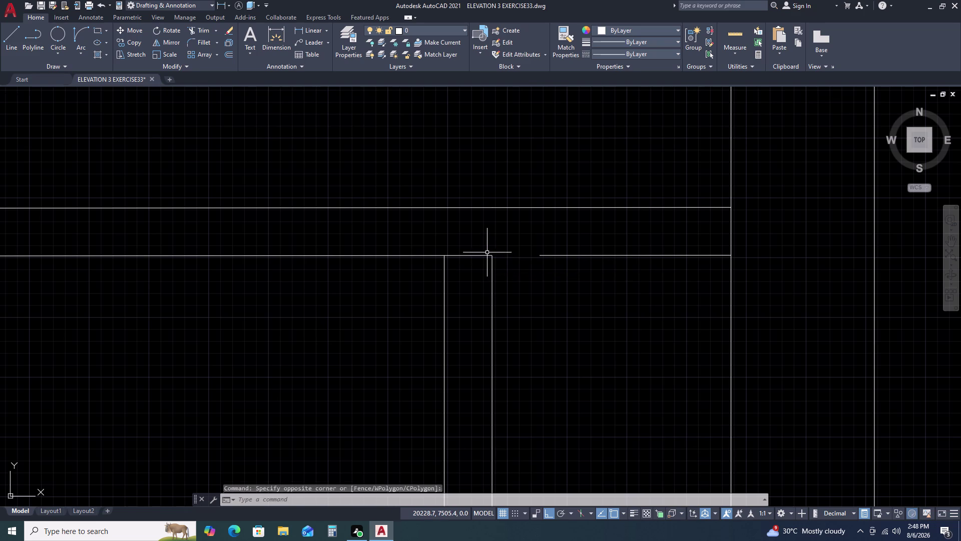
click(484, 256)
click(490, 255)
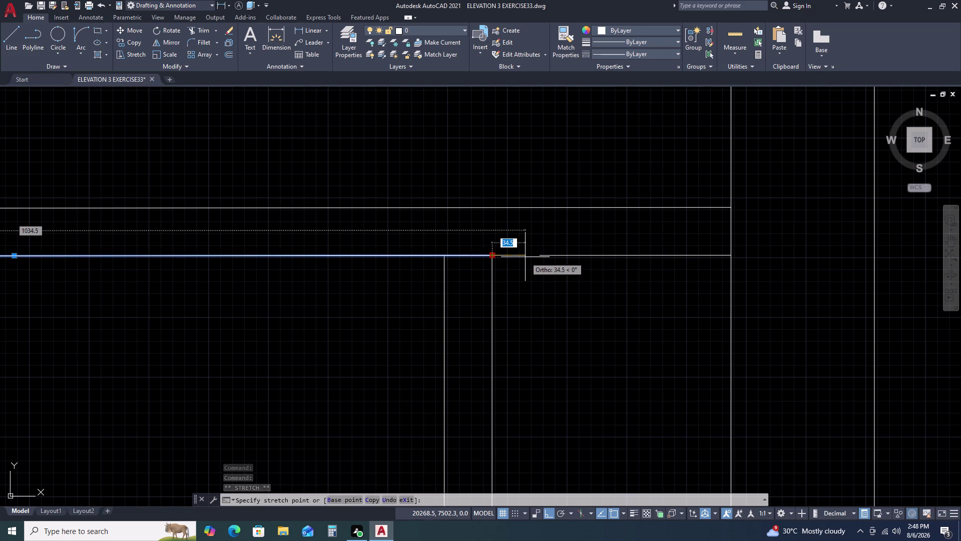
key(Escape)
key(Escape)
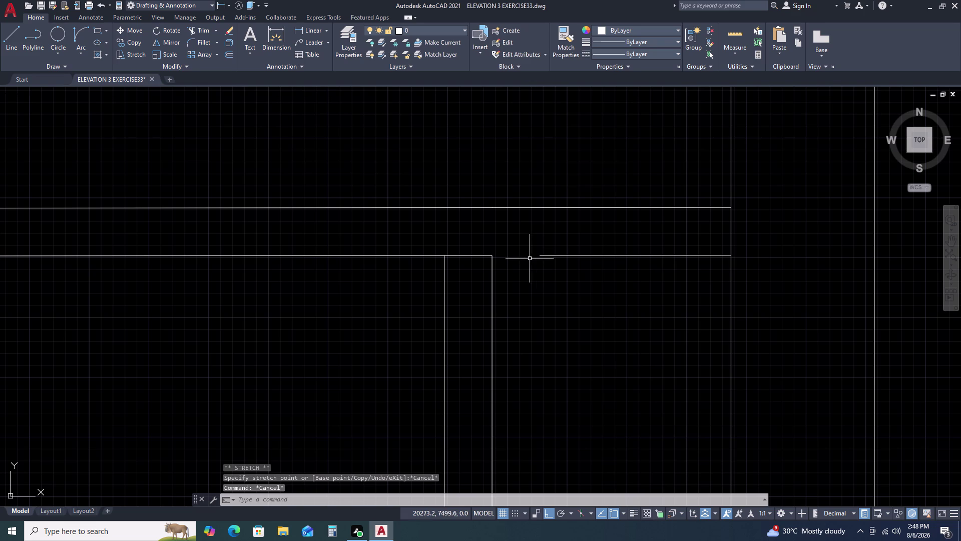
Select the two short leftover line pieces at the corner and delete them.
click(625, 239)
click(587, 285)
scroll(down, 3)
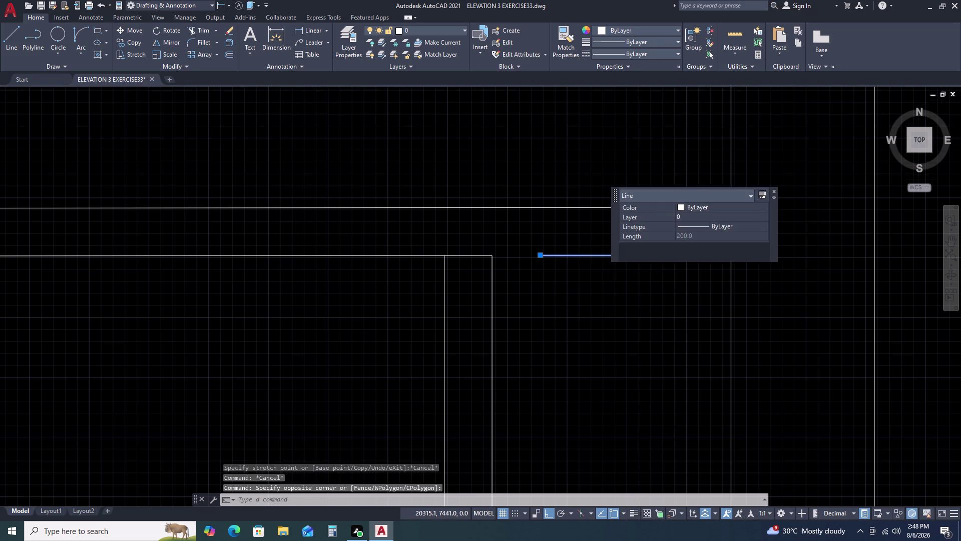
scroll(down, 3)
scroll(up, 3)
scroll(up, 3)
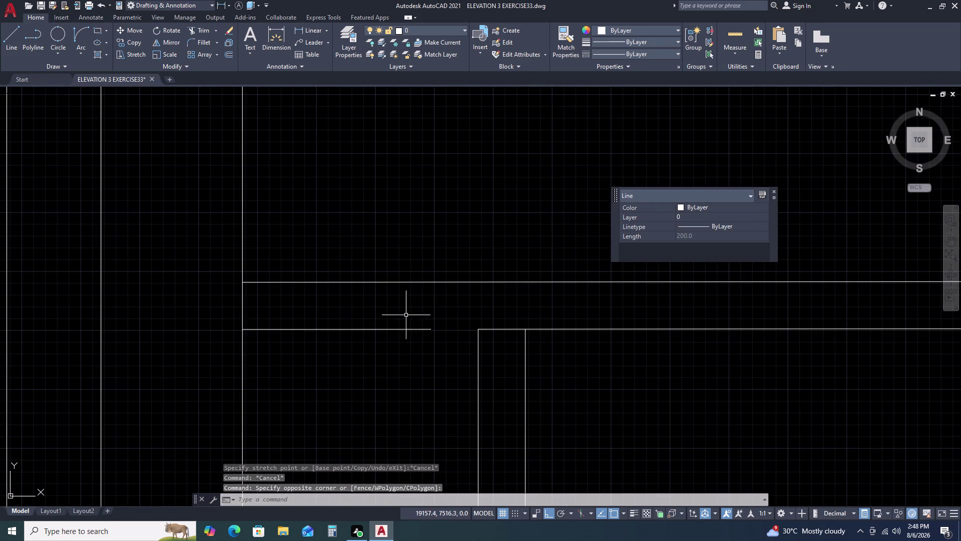
click(412, 313)
double_click(389, 345)
key(Delete)
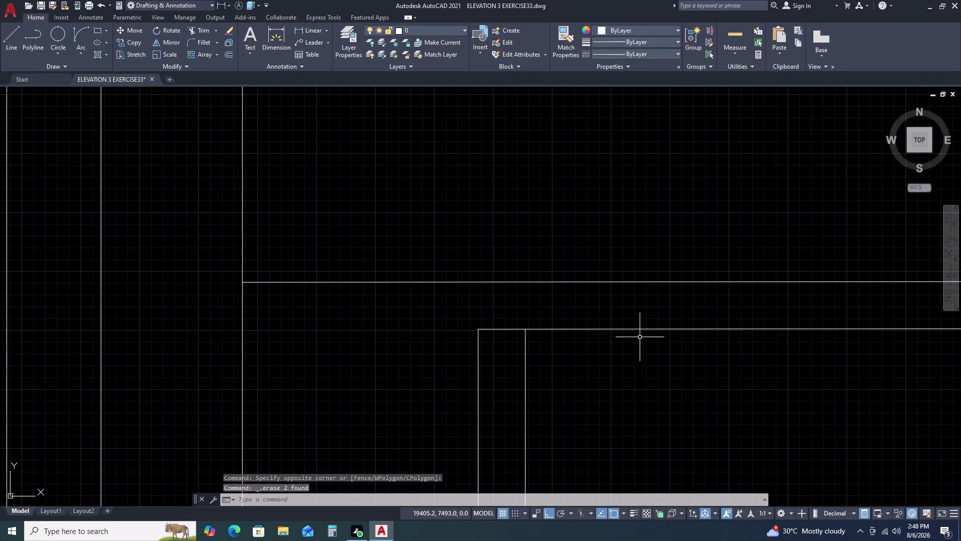
scroll(down, 3)
middle_drag(706, 383, 560, 300)
scroll(down, 3)
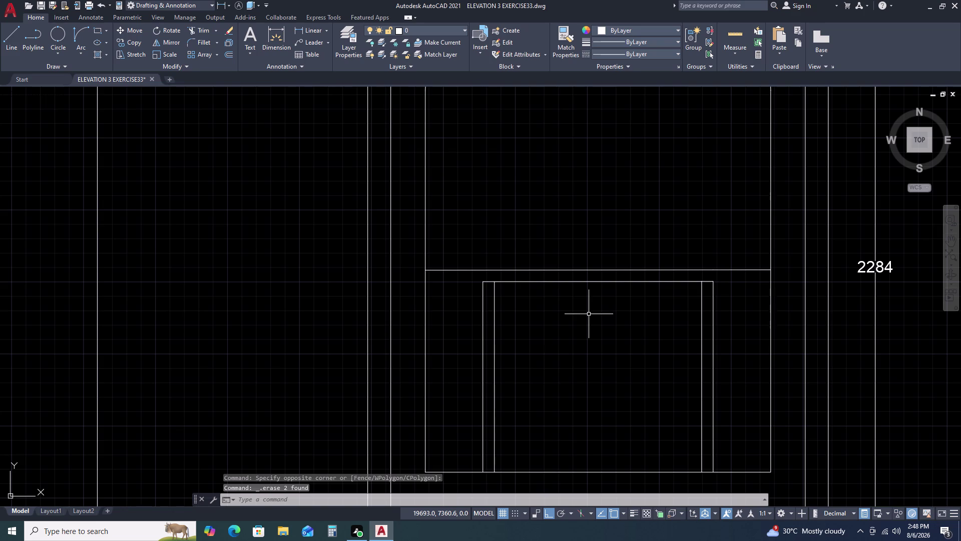
Start entering the EXTEND command alias, correcting a mistyped letter.
text(E)
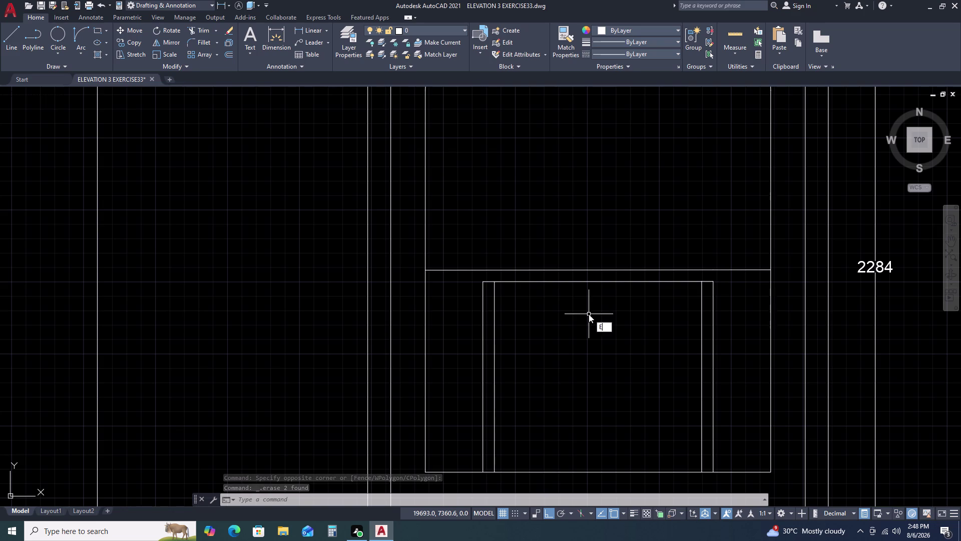
text(C)
key(BackSpace)
Extend the inner frame's top line to its boundary.
text(X)
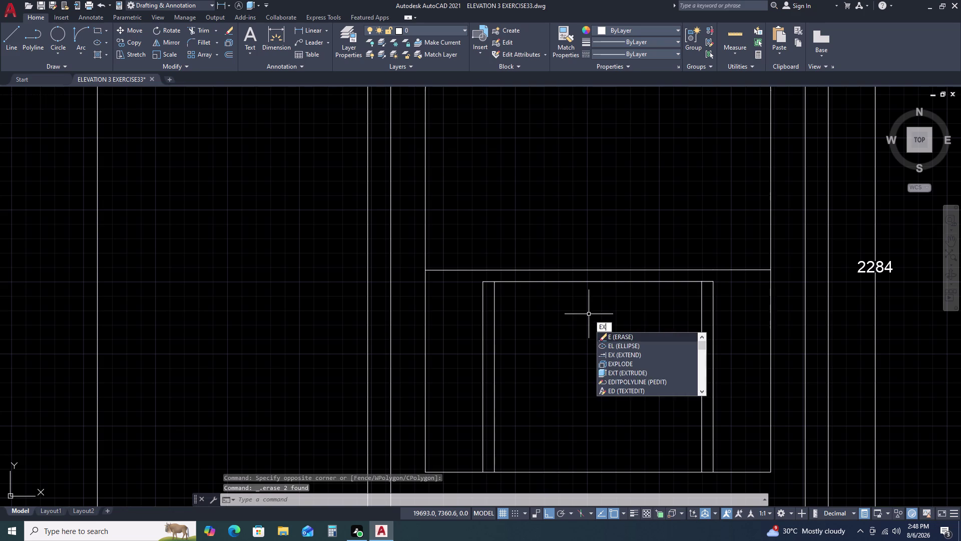
key(space)
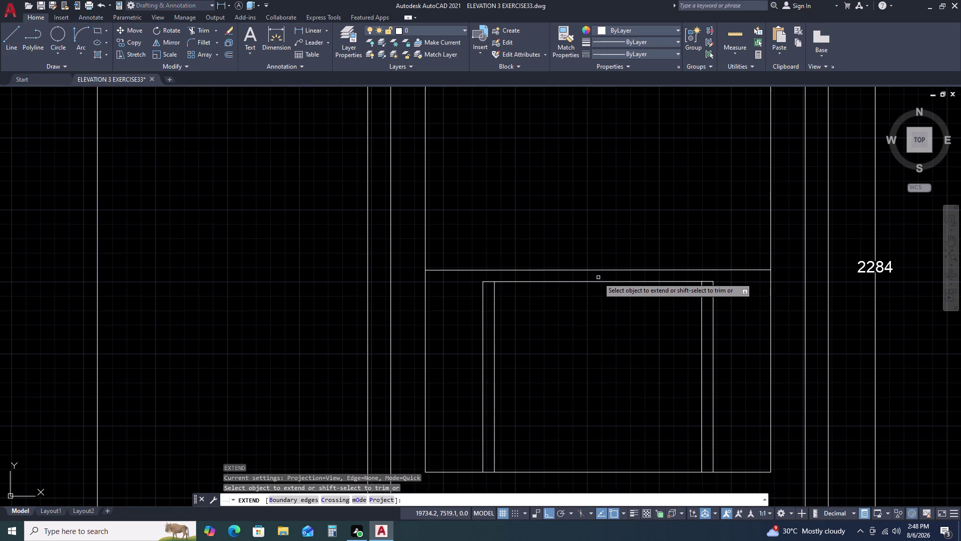
click(600, 281)
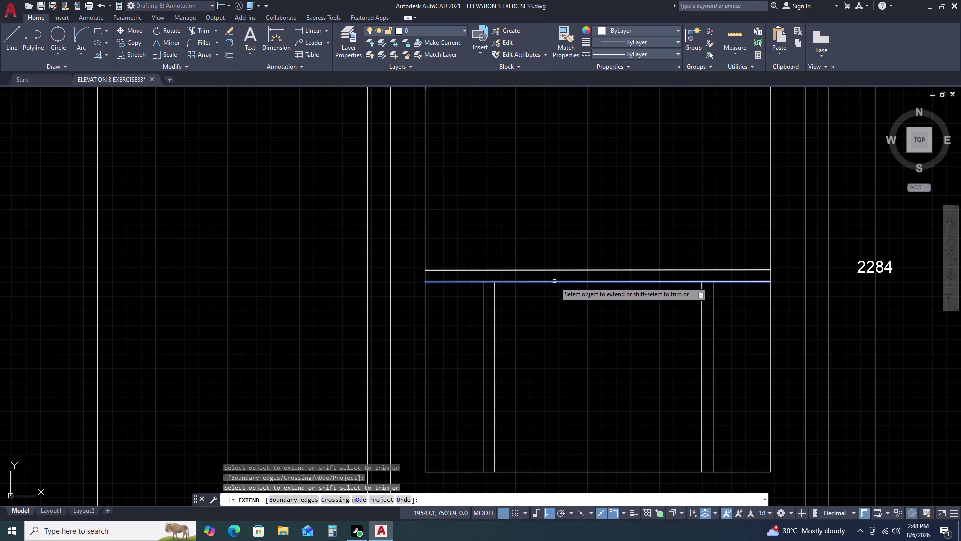
click(554, 281)
scroll(down, 3)
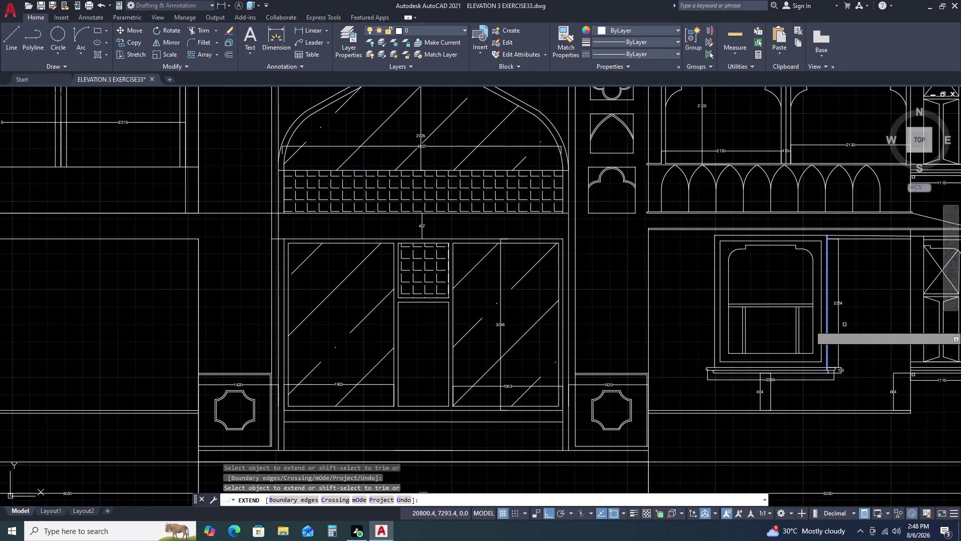
middle_drag(859, 334, 798, 313)
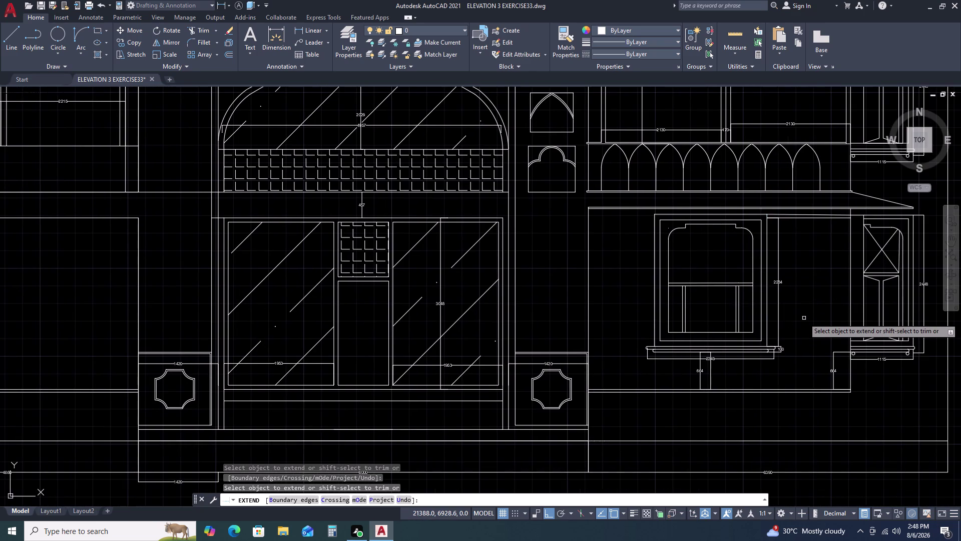
key(Escape)
Fence-trim across the niche panel's inner vertical lines.
text(TR)
key(space)
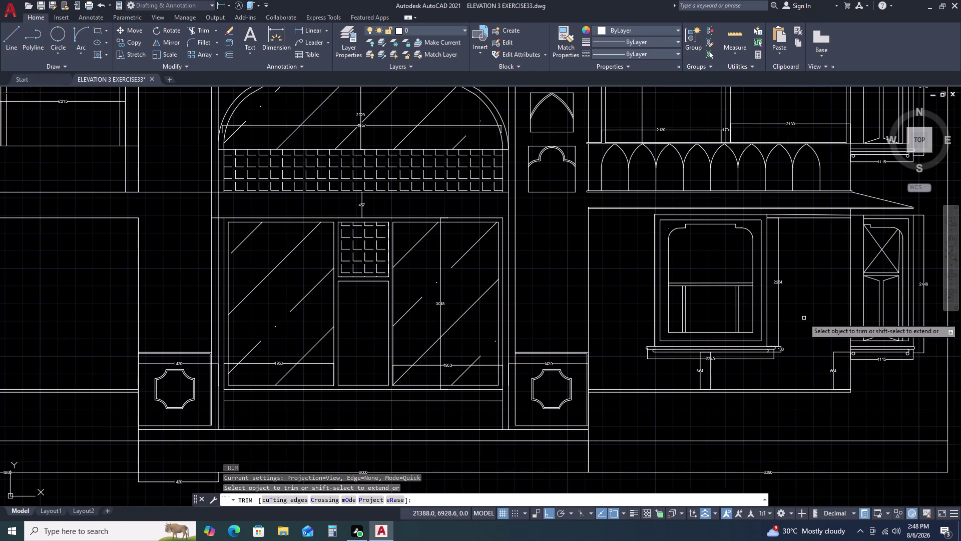
scroll(up, 3)
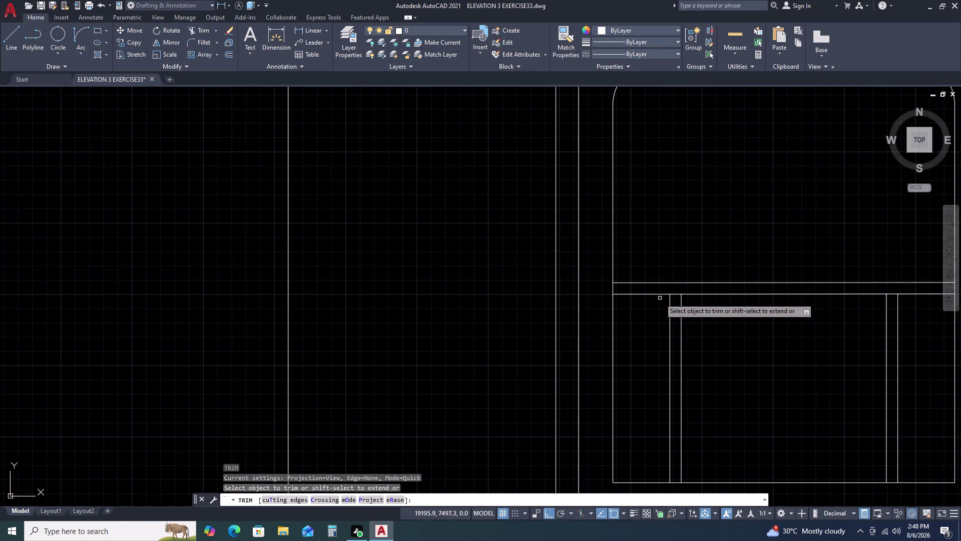
scroll(up, 3)
click(715, 245)
drag(715, 245, 714, 251)
click(711, 295)
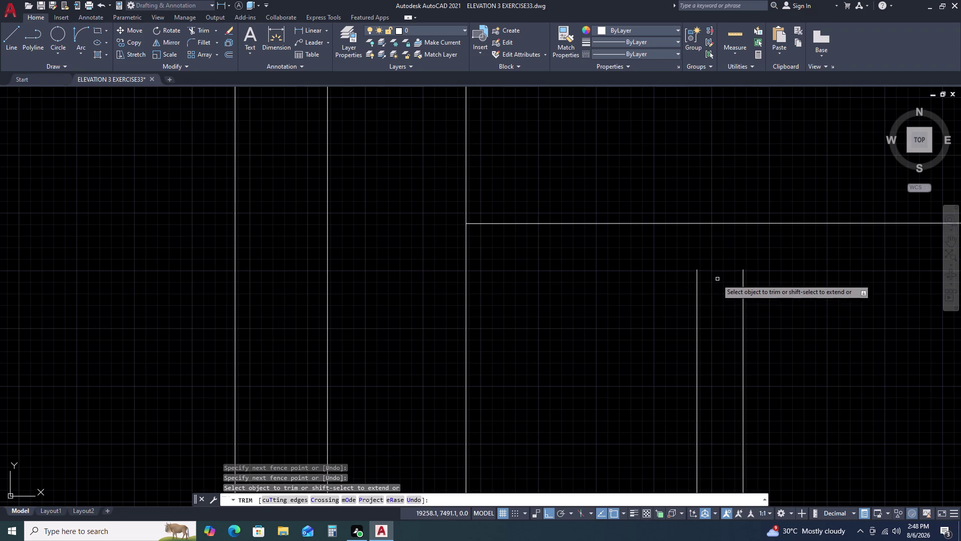
scroll(down, 3)
scroll(down, 3)
middle_drag(793, 308, 736, 305)
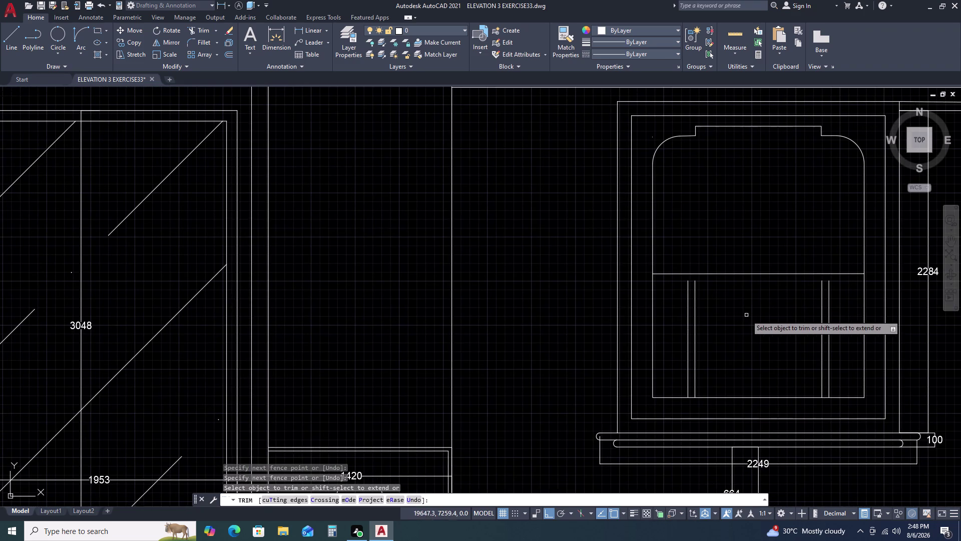
Undo the fence trim and end the TRIM command.
key(ctrl+z)
scroll(up, 3)
scroll(up, 3)
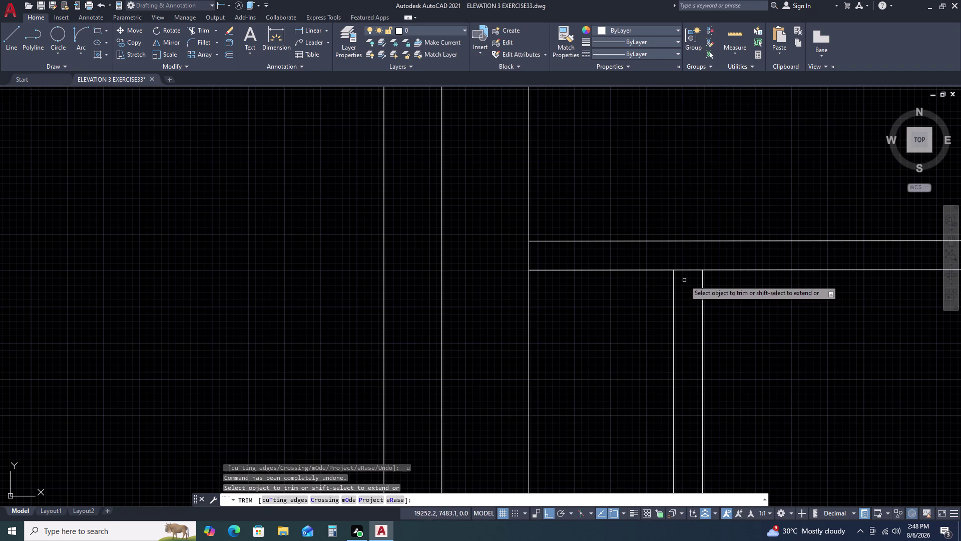
key(Escape)
scroll(down, 3)
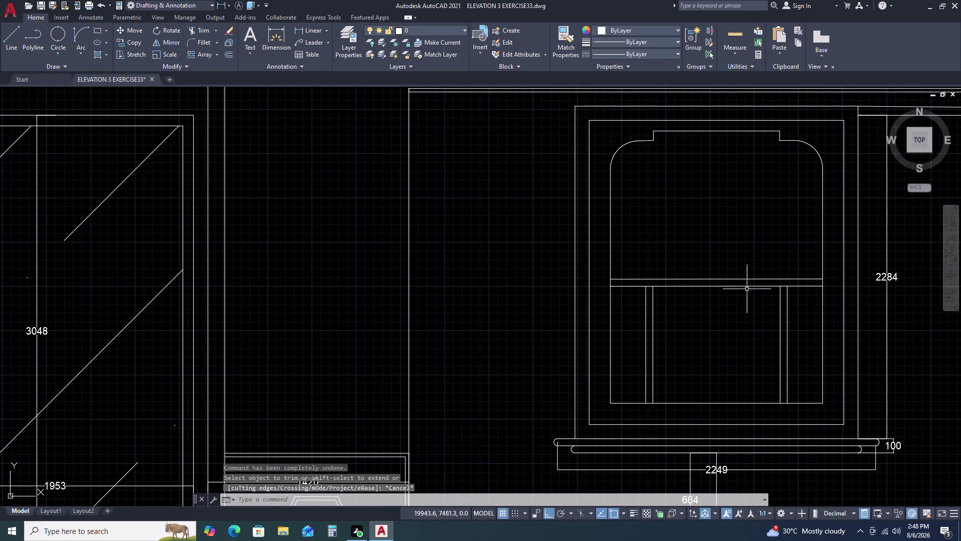
scroll(up, 3)
scroll(up, 3)
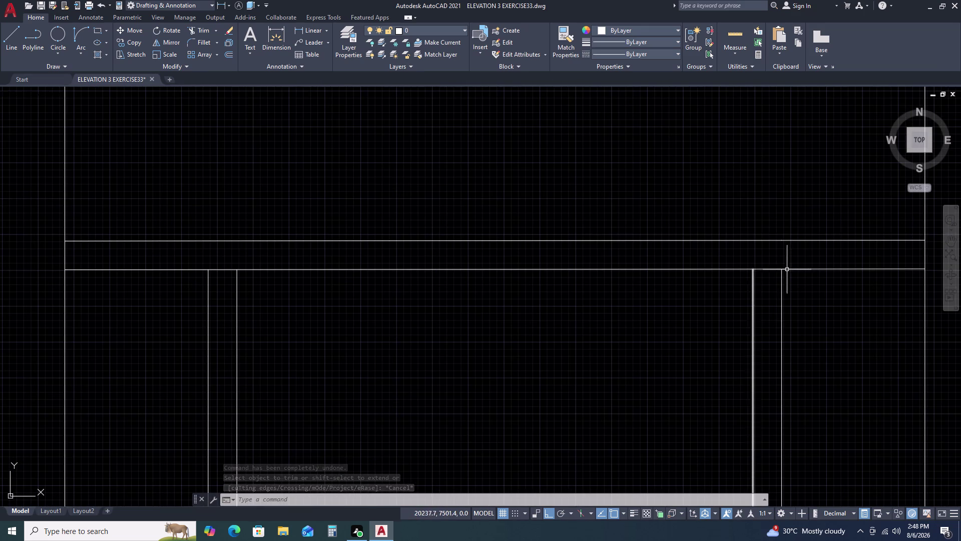
Fence-extend both pairs of mullion lines up to the lower rail.
scroll(up, 3)
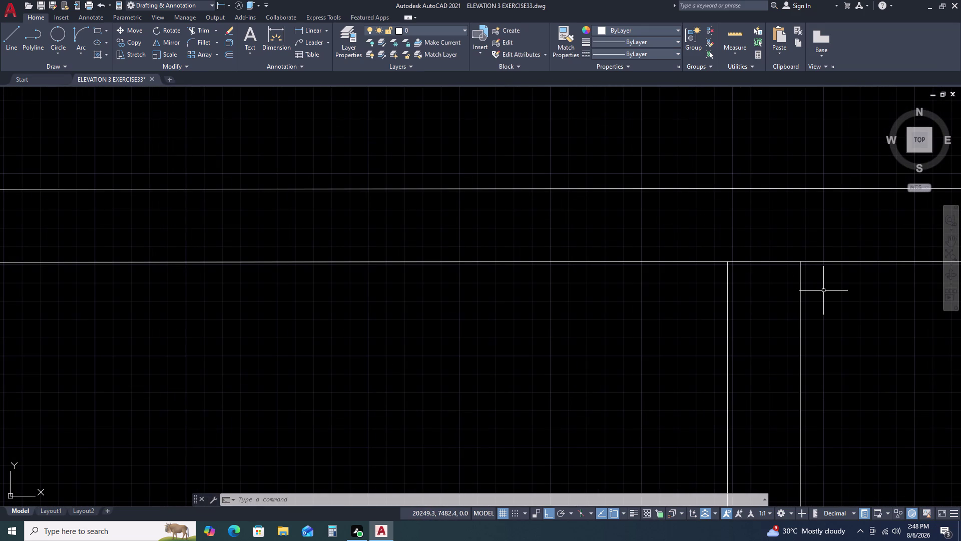
key(Escape)
key(e)
key(x)
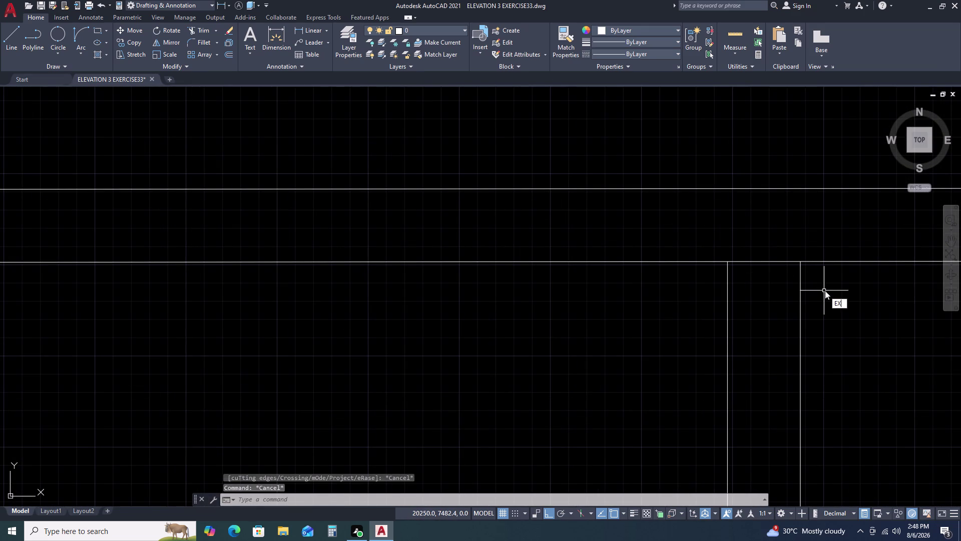
key(space)
click(828, 295)
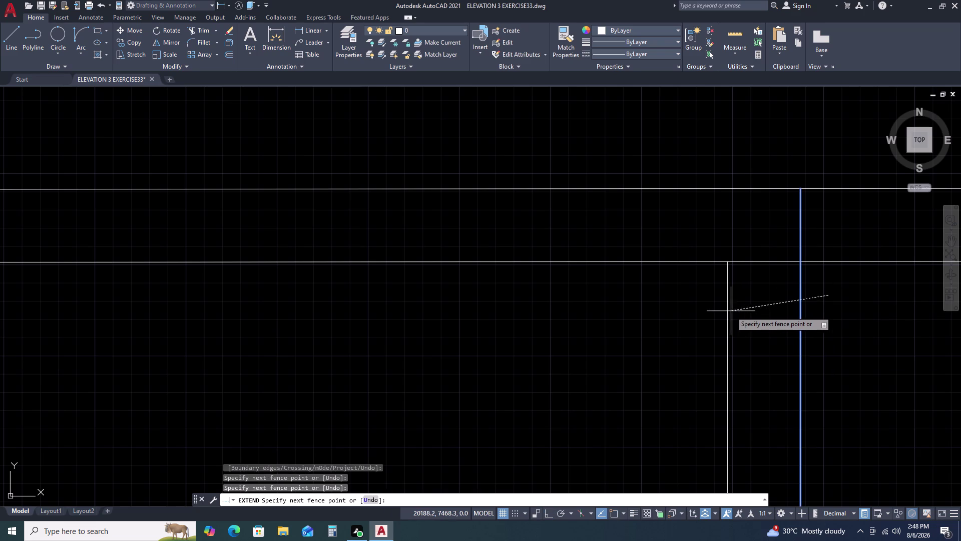
click(718, 310)
scroll(down, 3)
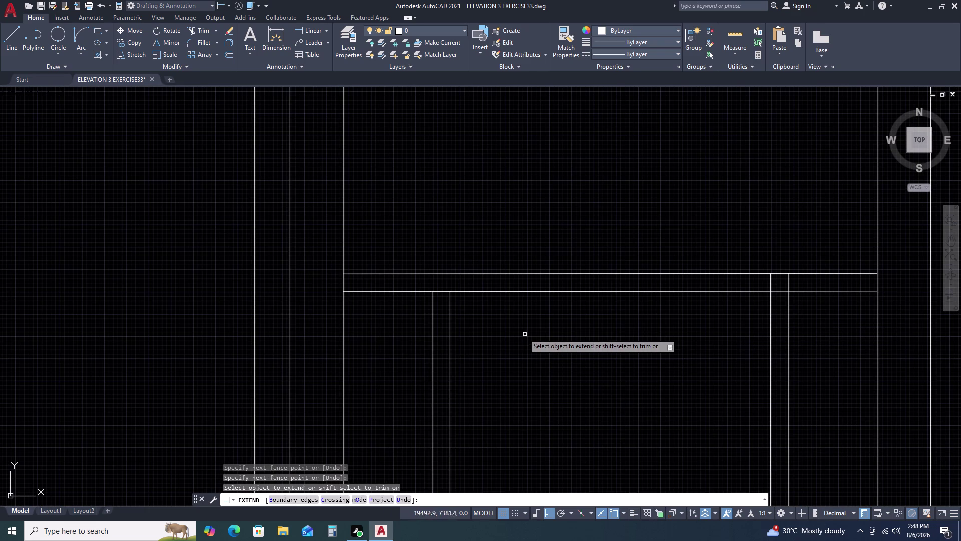
drag(477, 321, 472, 321)
click(430, 319)
key(Escape)
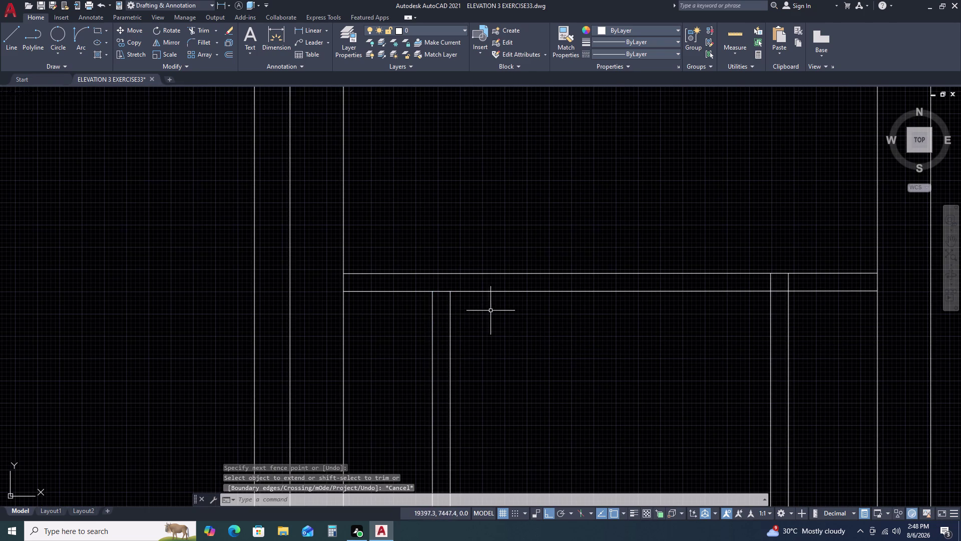
Trim the rail out between the left and right mullion pairs, removing the leftover piece.
text(TR)
key(space)
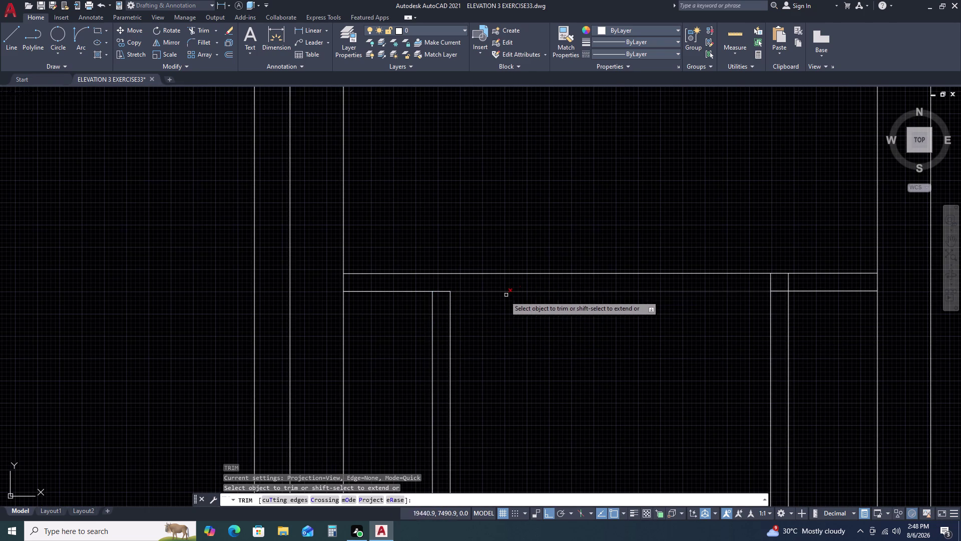
click(445, 292)
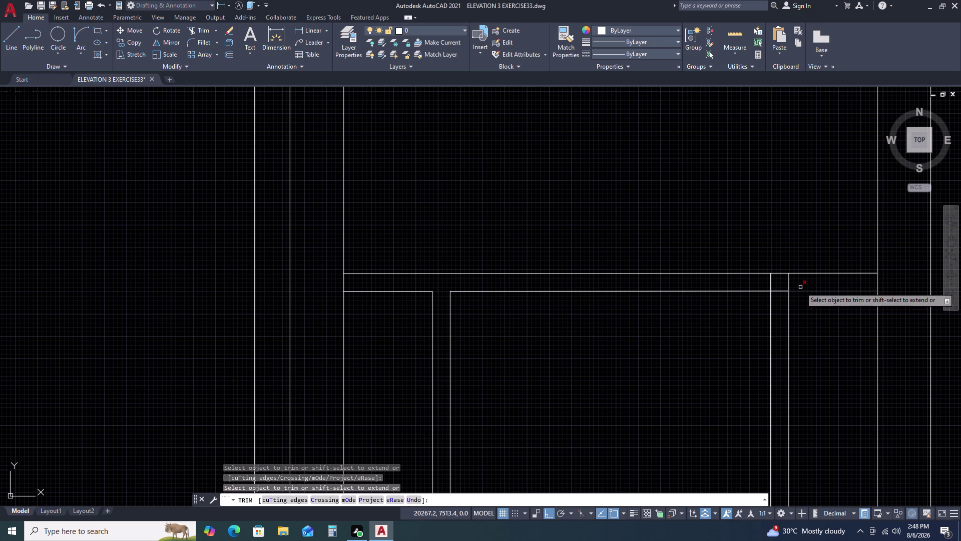
drag(794, 279, 788, 280)
click(752, 279)
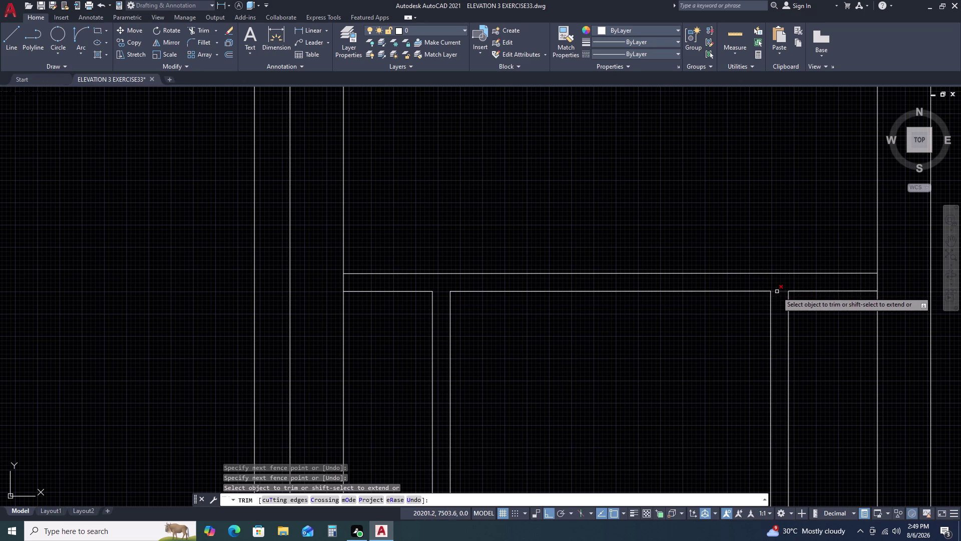
click(777, 292)
key(Escape)
scroll(down, 3)
middle_drag(770, 349, 728, 293)
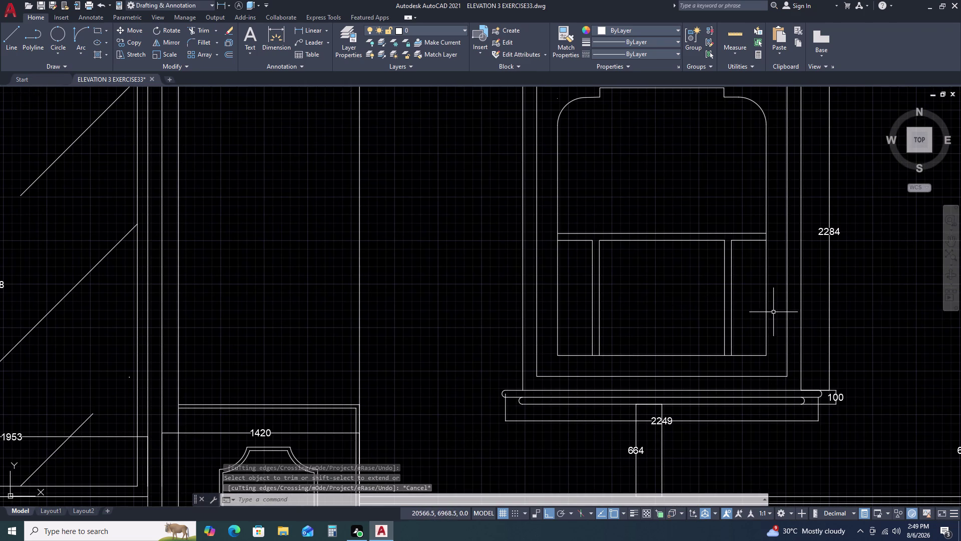
Move the right mullion pair 50 units horizontally toward the niche centre.
click(745, 283)
click(697, 298)
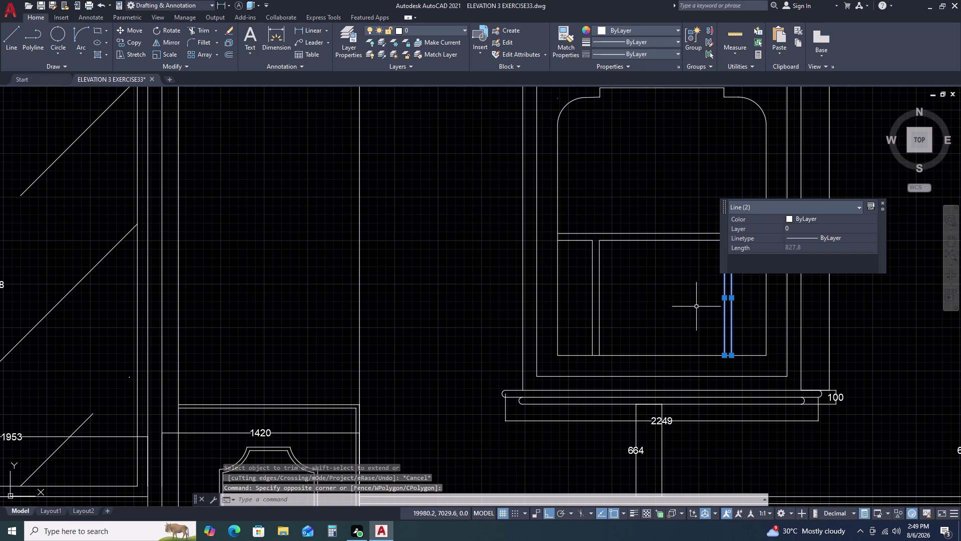
text(M)
key(space)
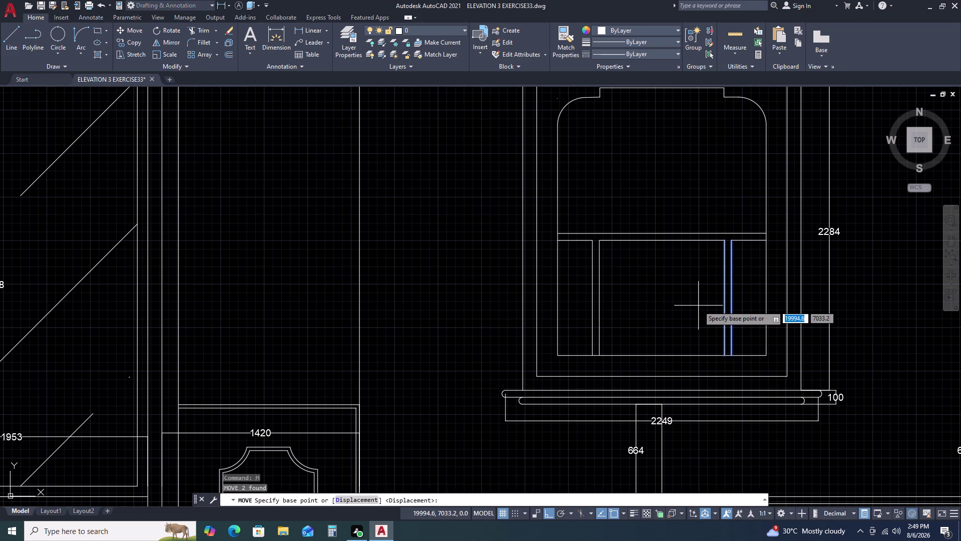
click(721, 355)
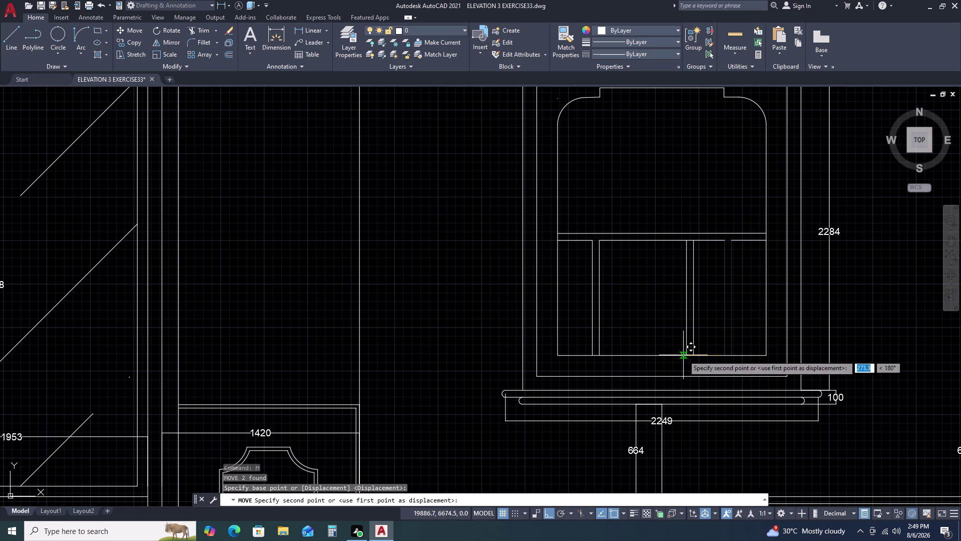
key(5)
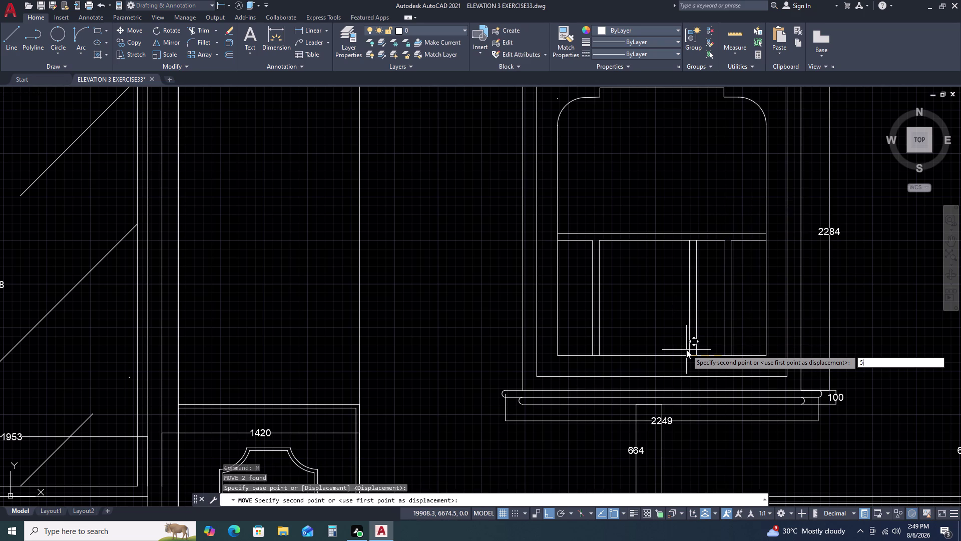
text(0)
key(space)
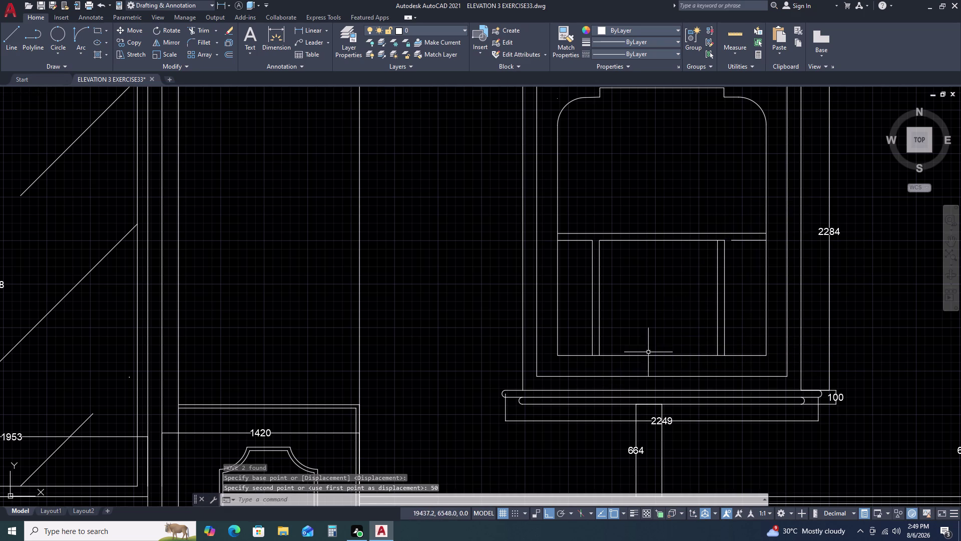
Move the left mullion pair 50 units toward the niche centre.
click(603, 283)
click(580, 299)
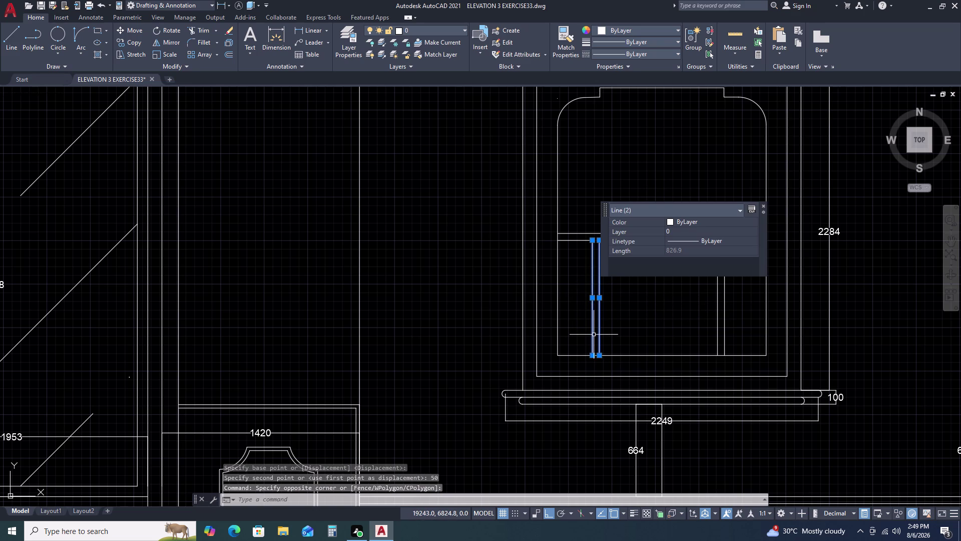
text(M)
key(space)
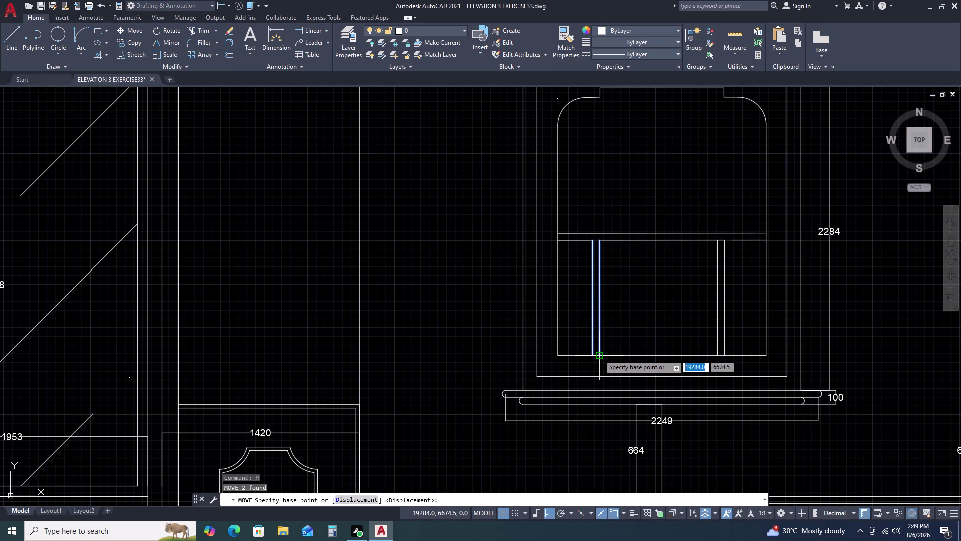
click(600, 355)
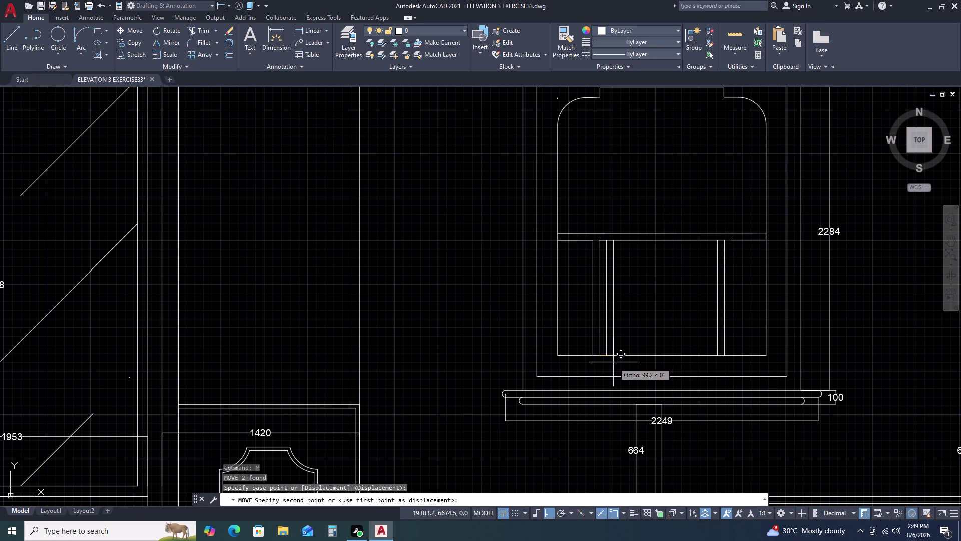
text(50)
key(space)
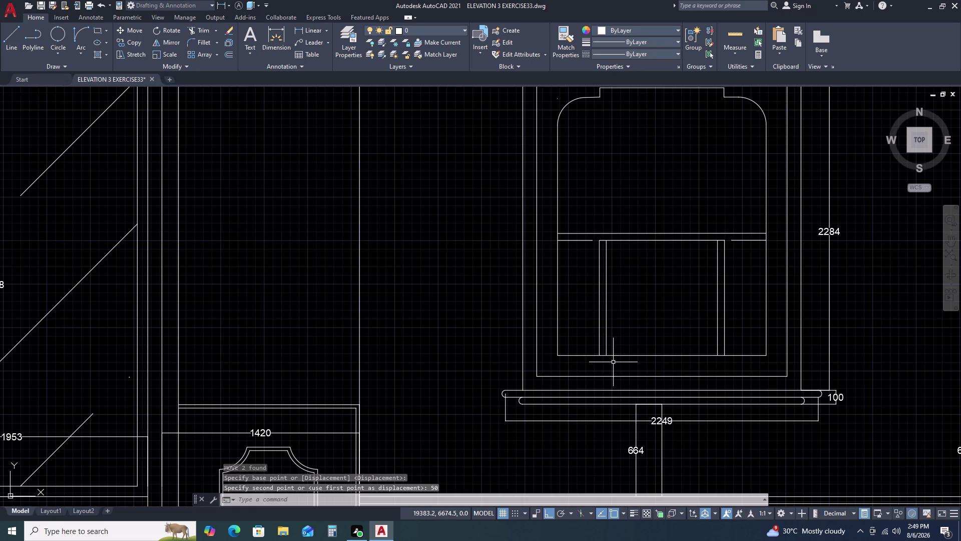
scroll(up, 3)
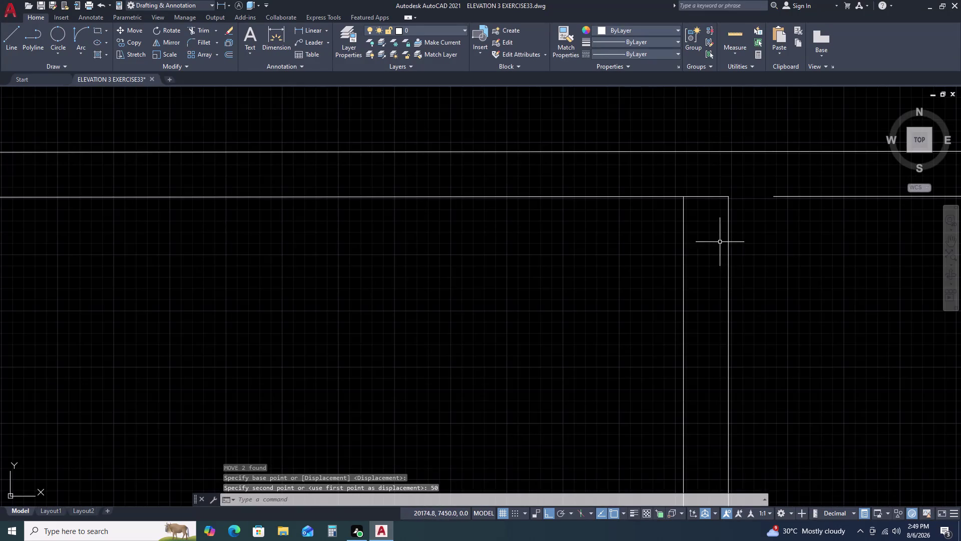
Stretch the two right-side rail segments so their ends meet the relocated mullions.
click(708, 189)
double_click(705, 206)
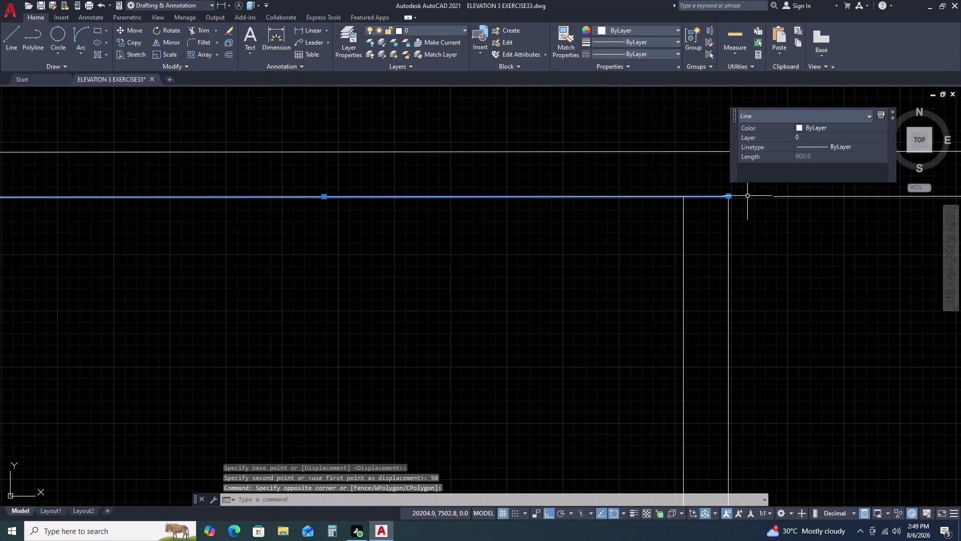
click(727, 197)
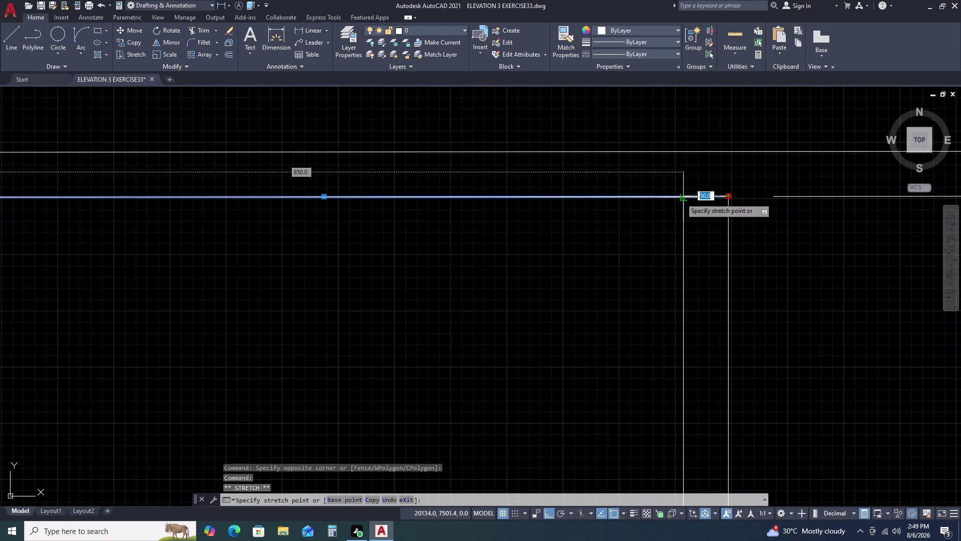
click(681, 198)
click(779, 195)
click(771, 205)
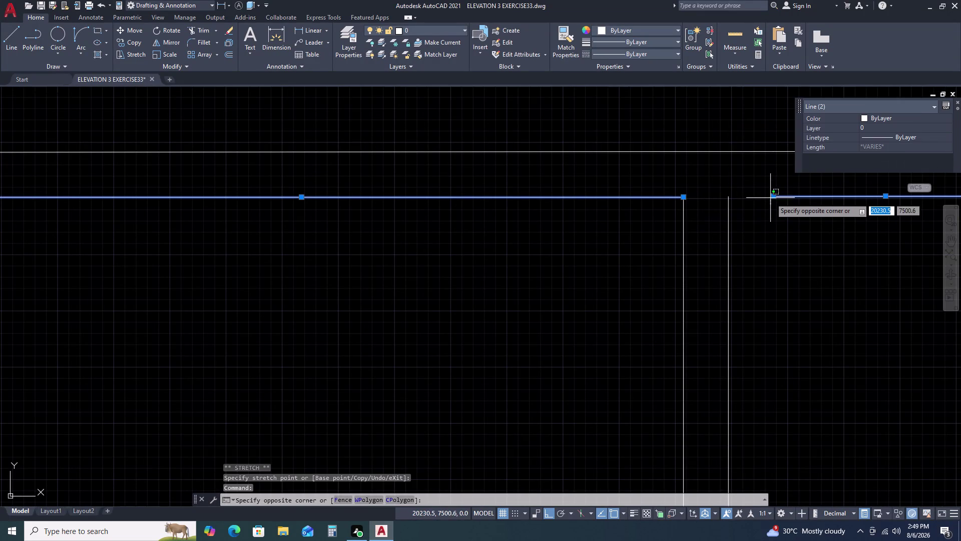
click(774, 196)
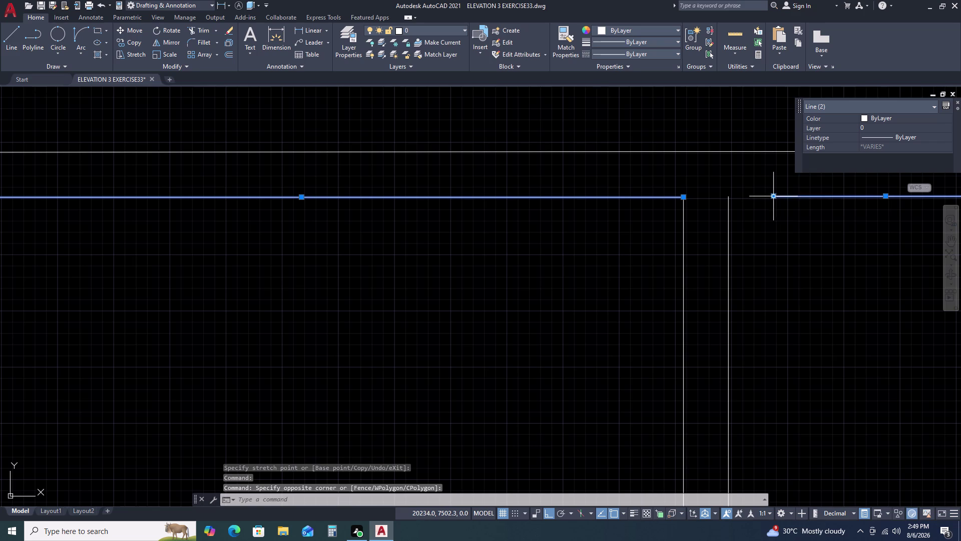
click(773, 196)
click(730, 197)
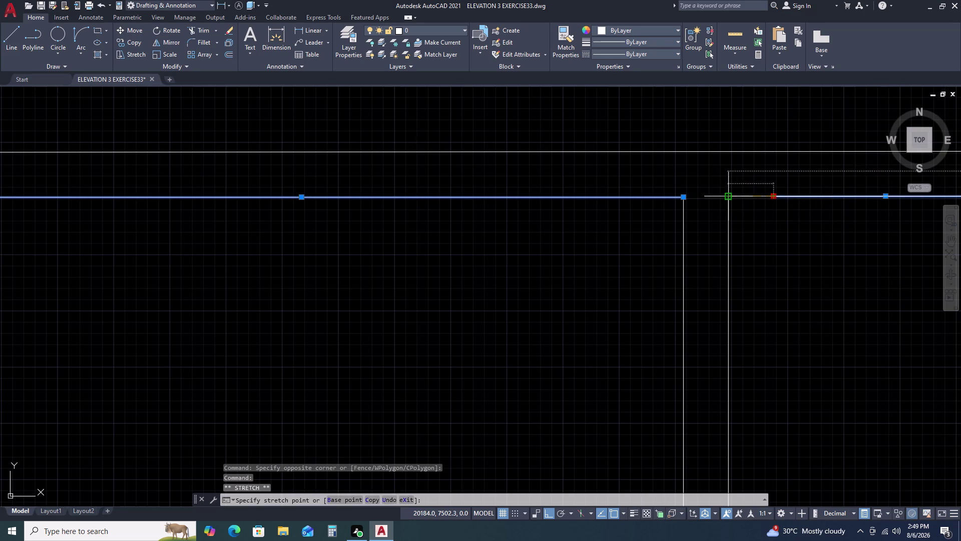
Stretch the left rail segments so the gapped line's end snaps onto the vertical line.
scroll(down, 3)
scroll(up, 3)
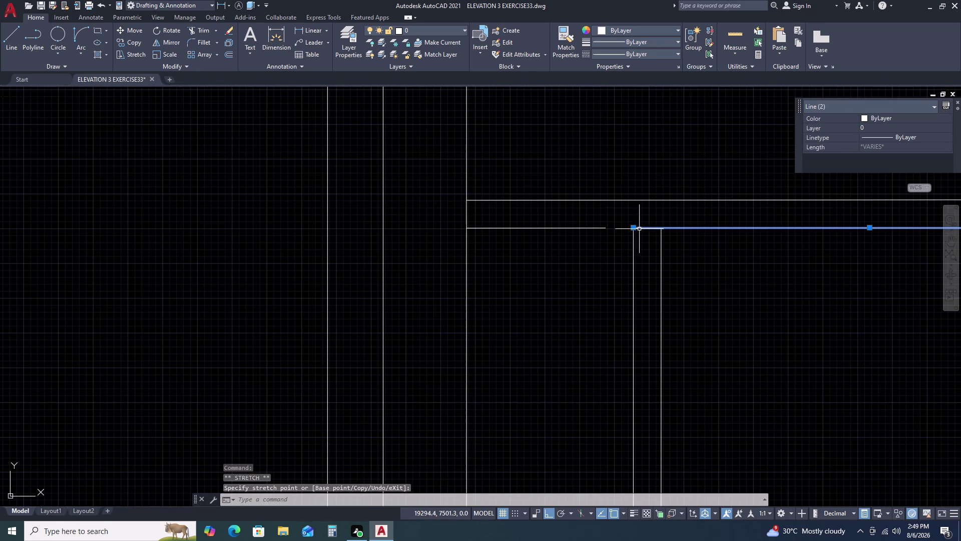
click(634, 228)
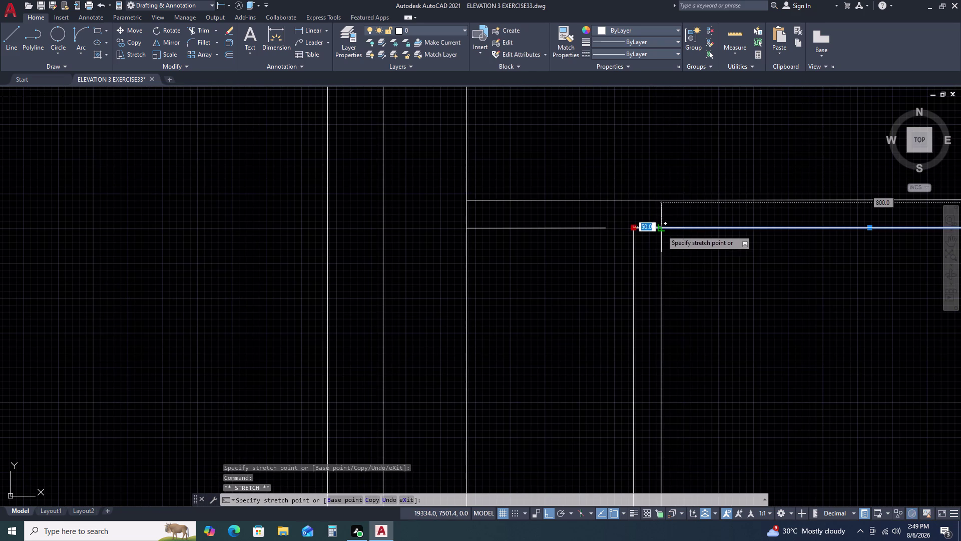
click(661, 228)
click(607, 228)
click(600, 232)
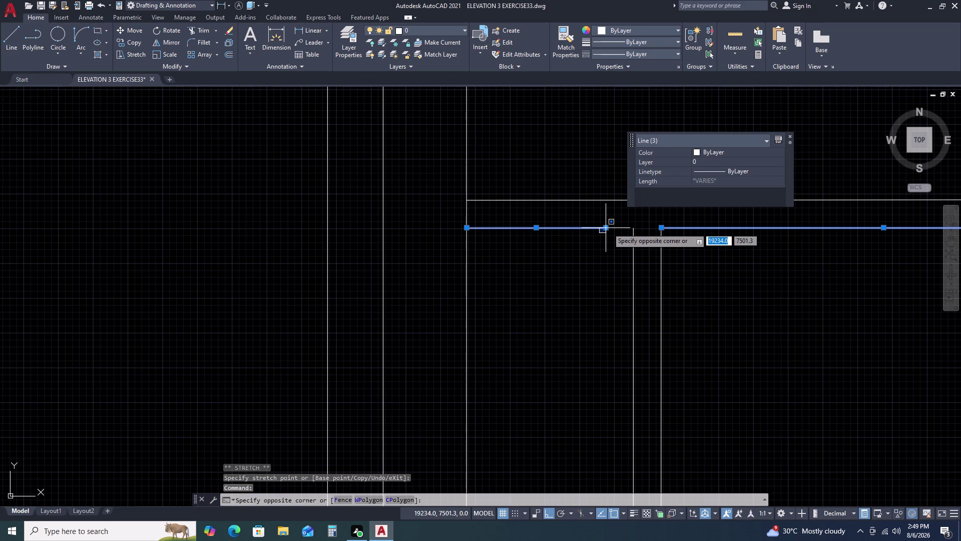
click(607, 227)
click(609, 227)
click(630, 230)
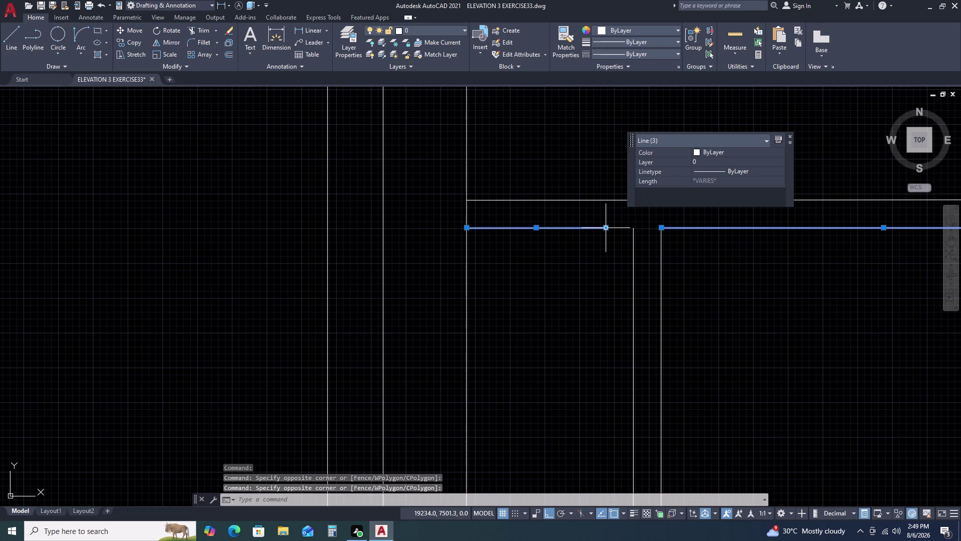
click(607, 229)
click(629, 231)
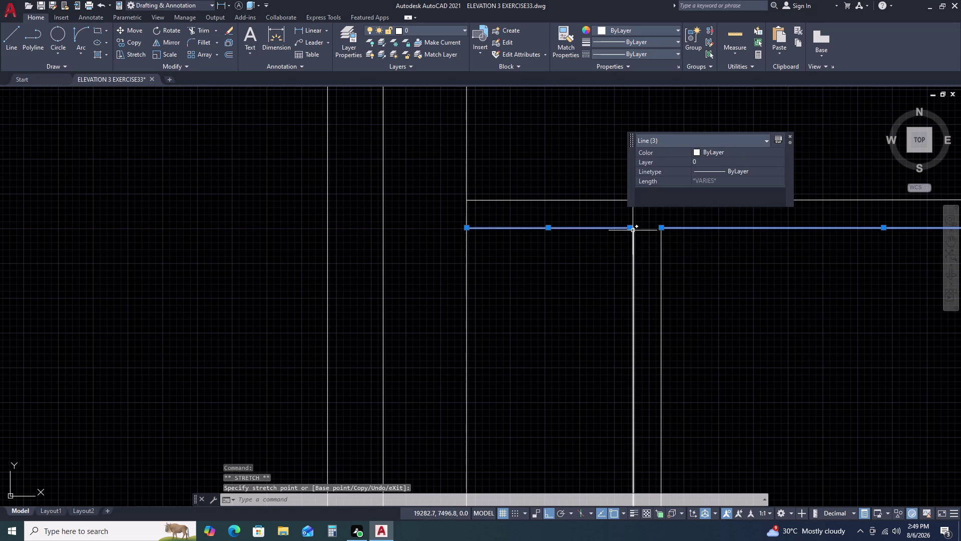
Pan across the side window panel to check the rail joins, then clear the selection.
scroll(up, 3)
click(625, 222)
click(635, 220)
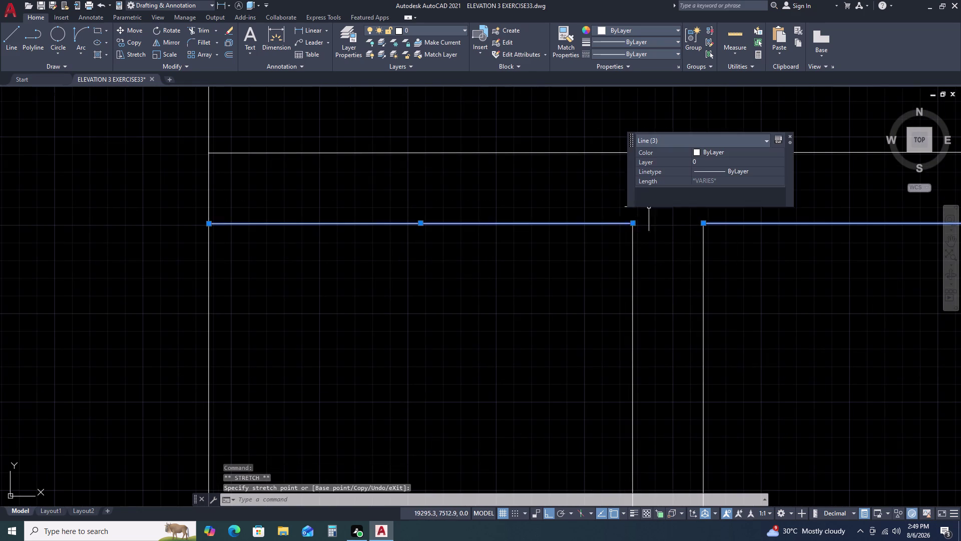
scroll(down, 3)
scroll(down, 3)
middle_drag(685, 232, 606, 235)
scroll(up, 3)
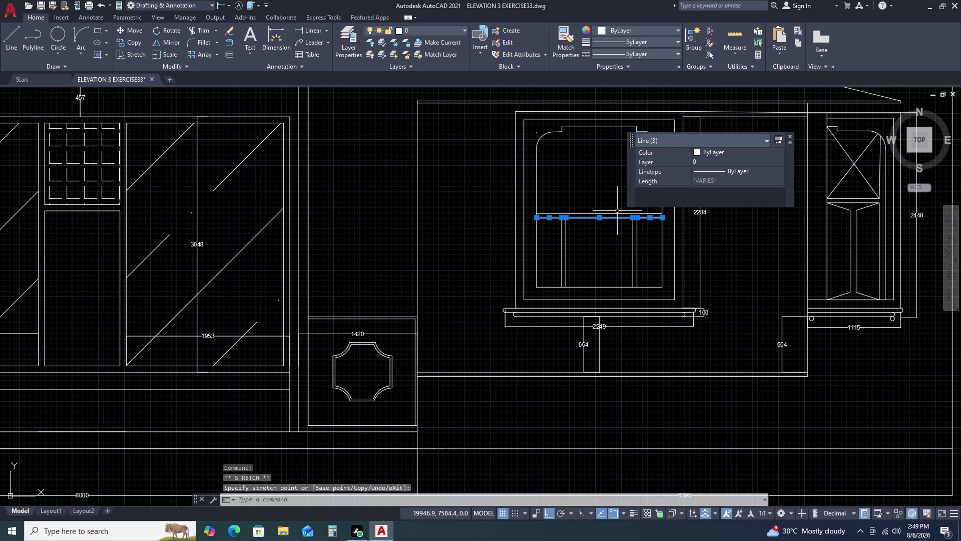
scroll(up, 3)
scroll(down, 3)
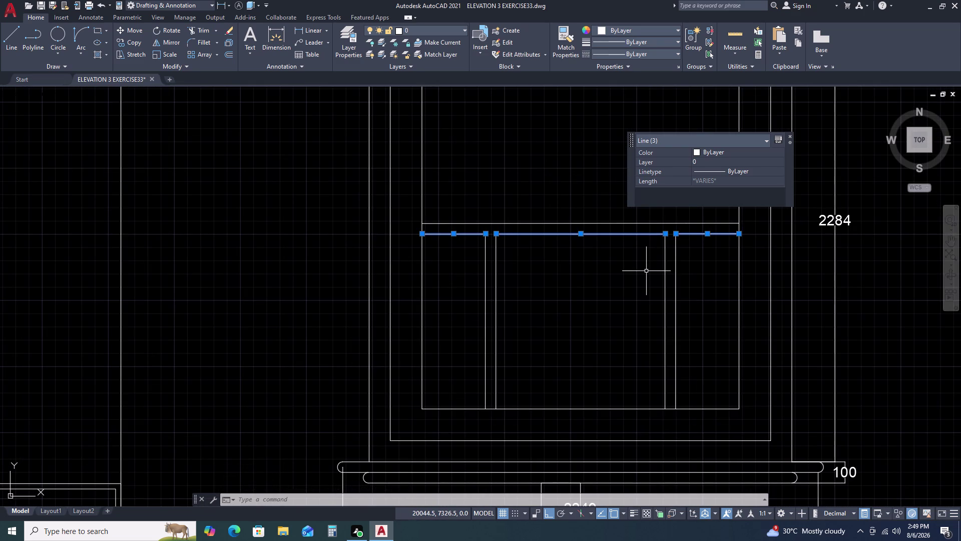
key(Escape)
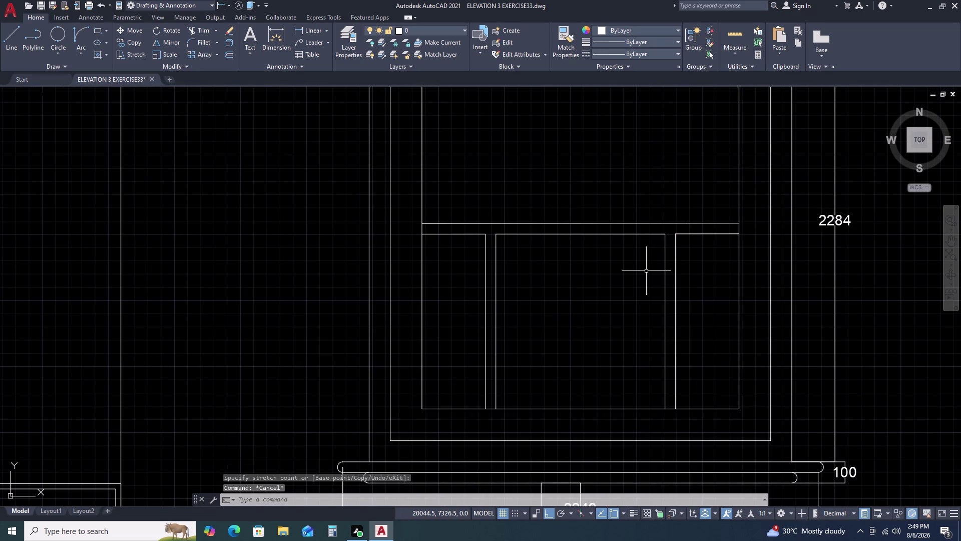
key(Escape)
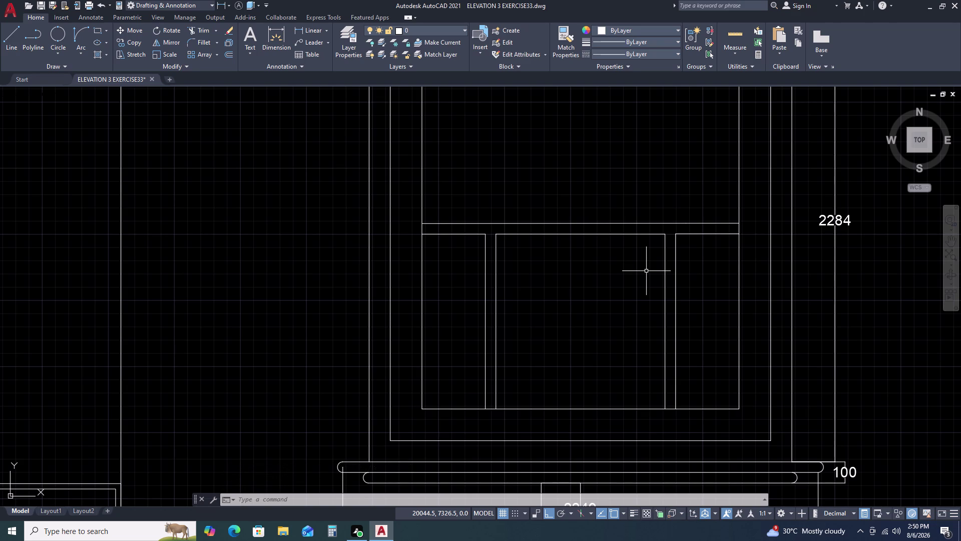
Erase the small stray object at the arched window's upper corner.
scroll(down, 3)
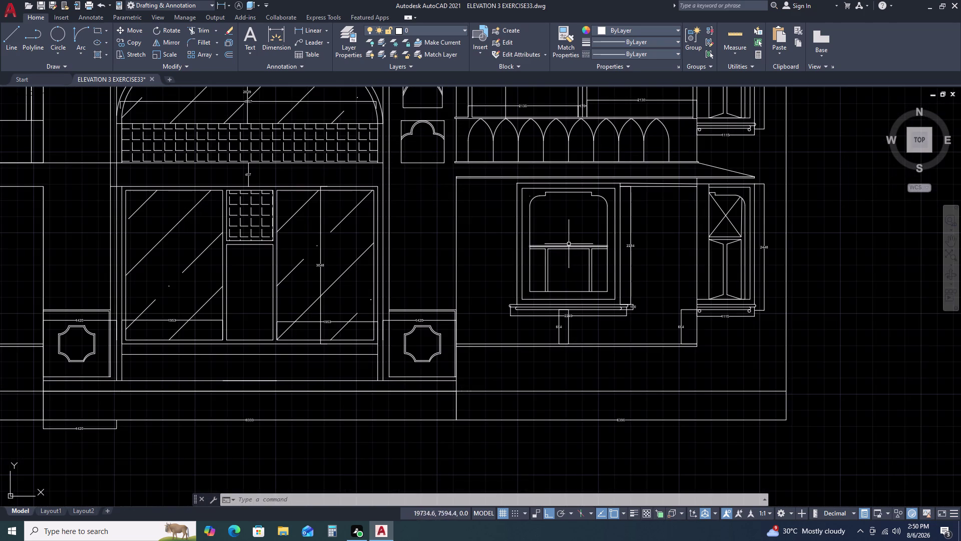
scroll(up, 3)
scroll(up, 3)
scroll(up, 3)
click(515, 147)
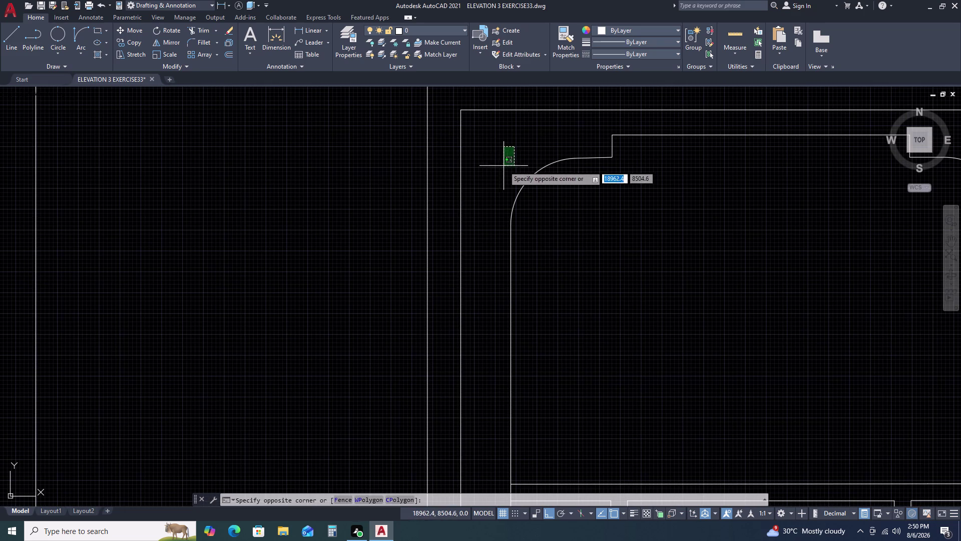
click(504, 165)
key(Delete)
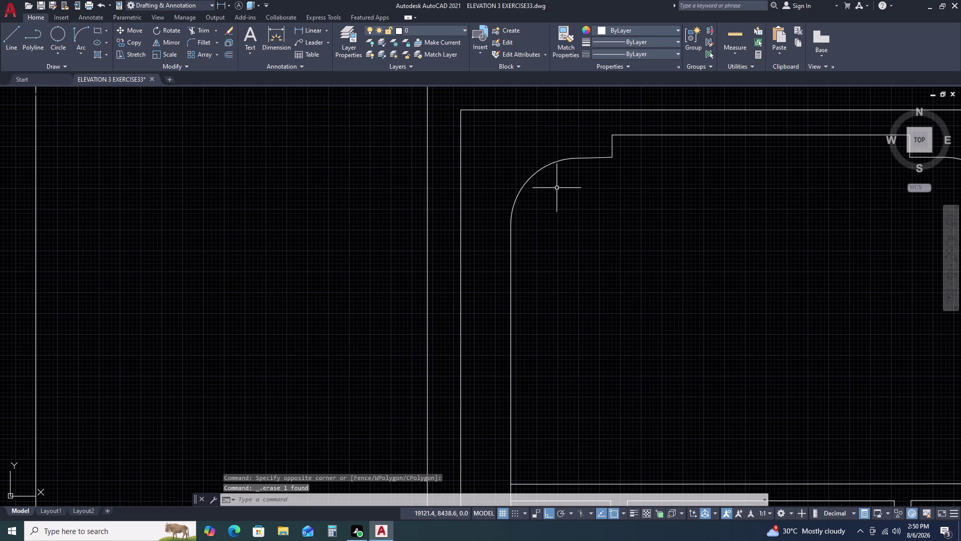
Centre the window panel and begin offsetting the right mullion line.
scroll(down, 3)
scroll(down, 3)
middle_drag(689, 324, 641, 258)
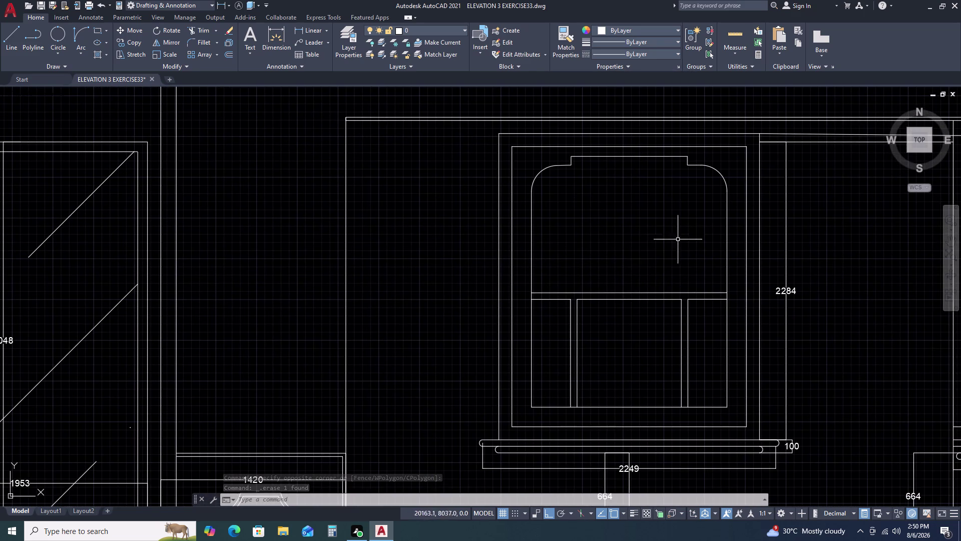
middle_drag(618, 355, 621, 296)
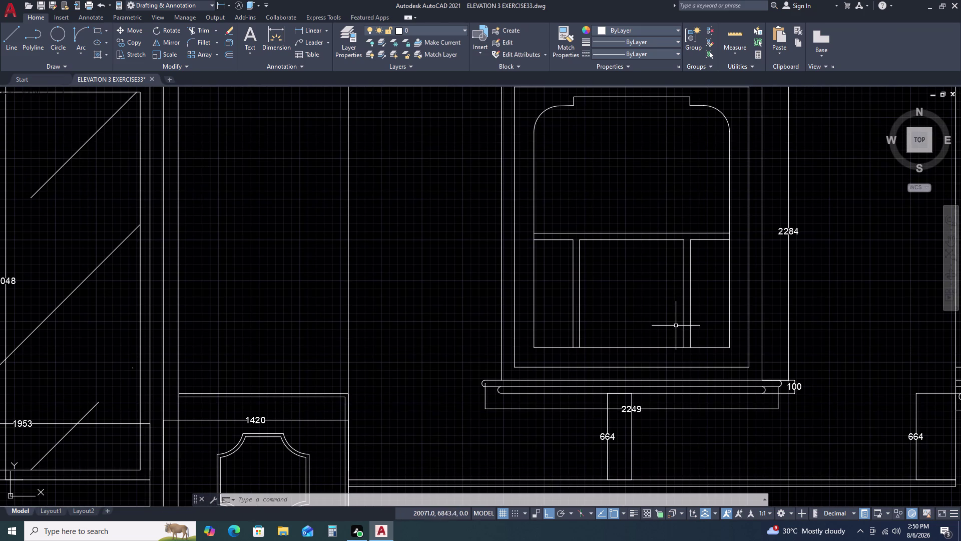
double_click(691, 304)
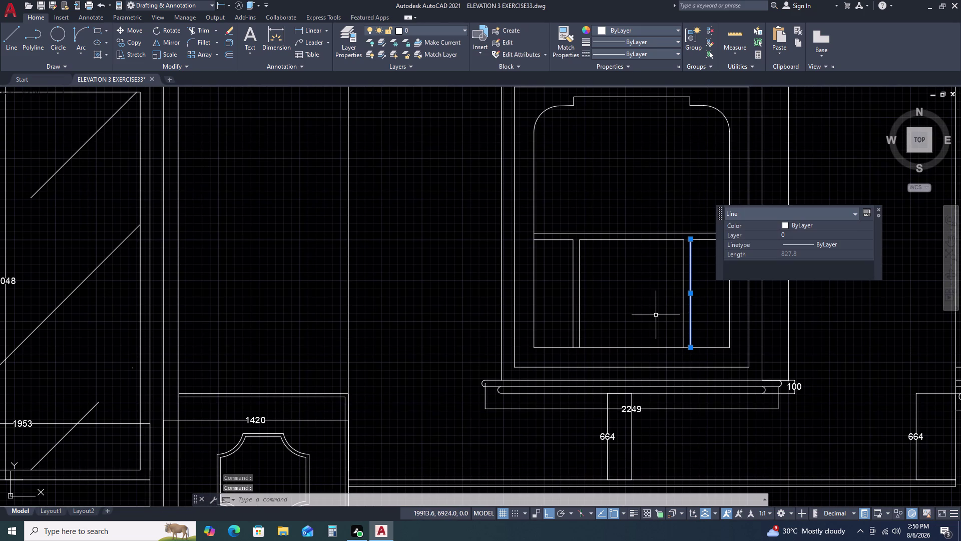
key(Escape)
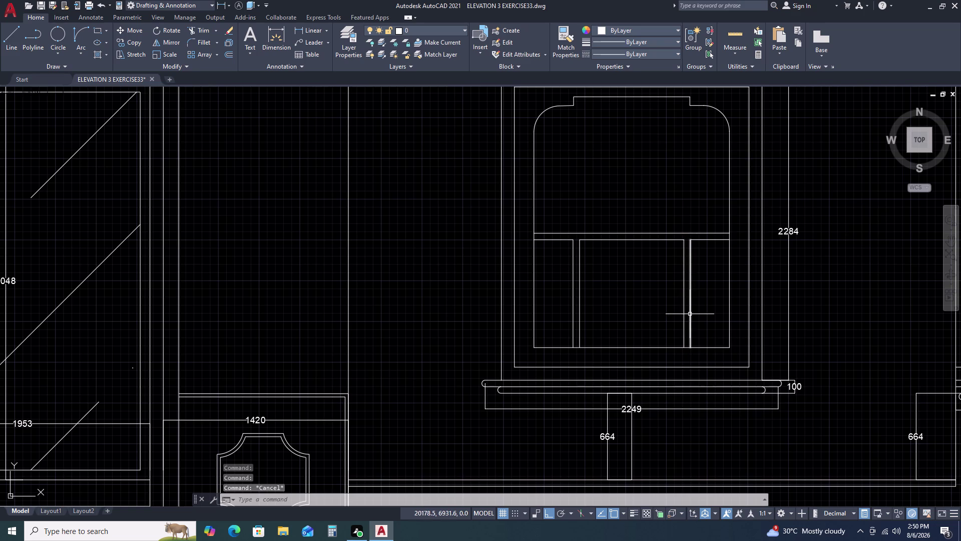
click(690, 314)
text(O)
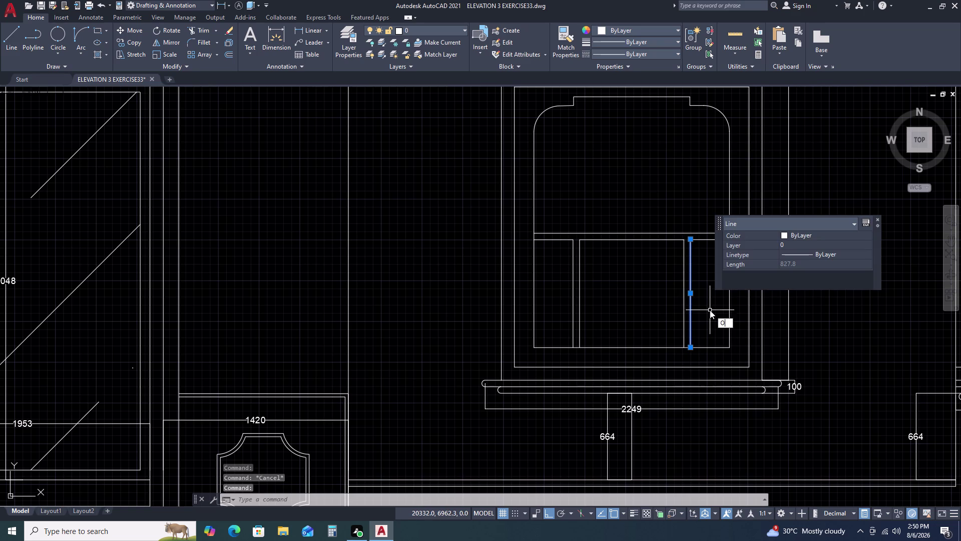
key(space)
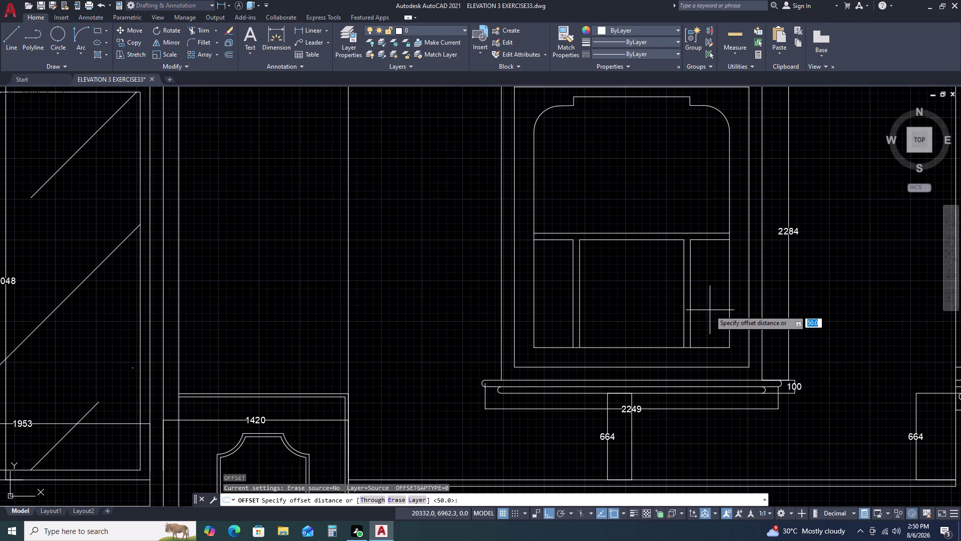
Draw a vertical line in the right side pane from just below the transom to the pane bottom.
key(Escape)
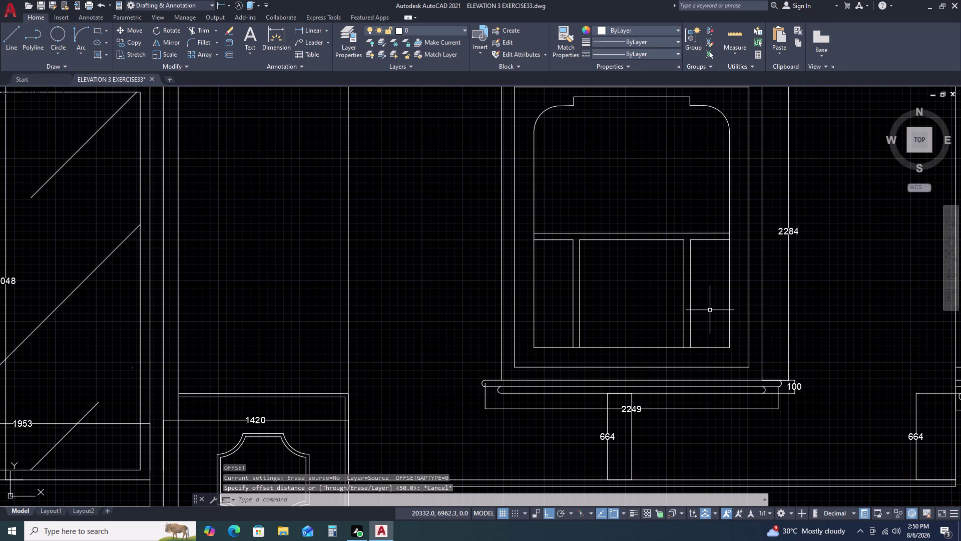
key(space)
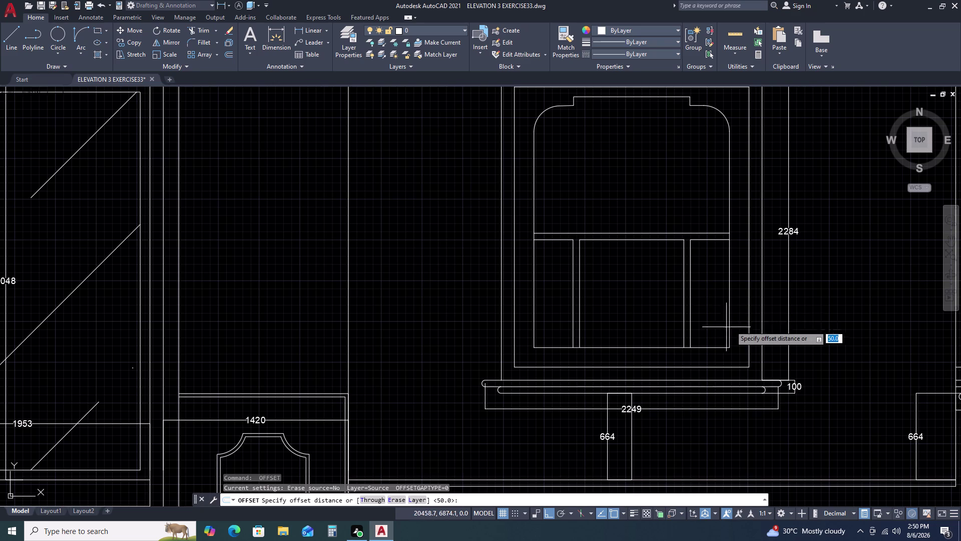
key(Escape)
key(Escape)
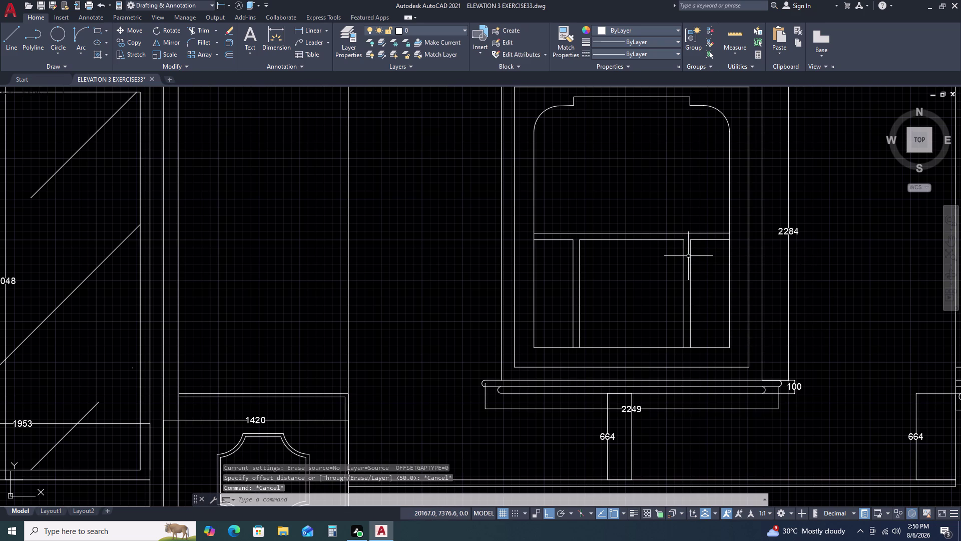
text(L)
key(space)
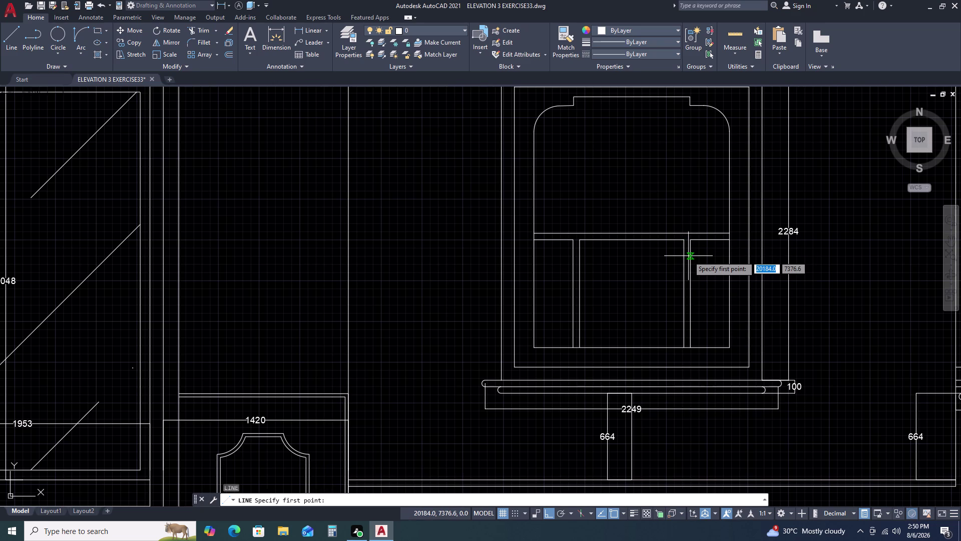
click(712, 240)
click(710, 347)
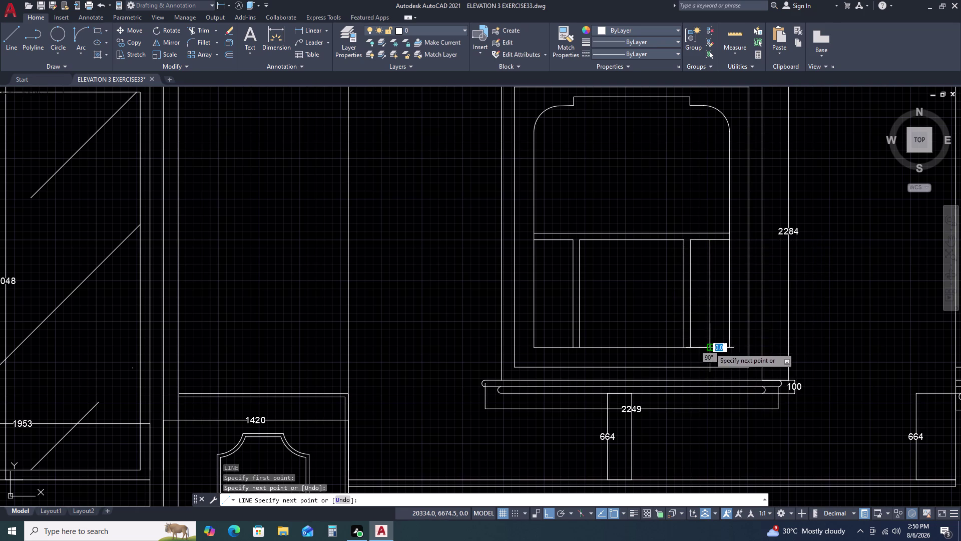
key(Escape)
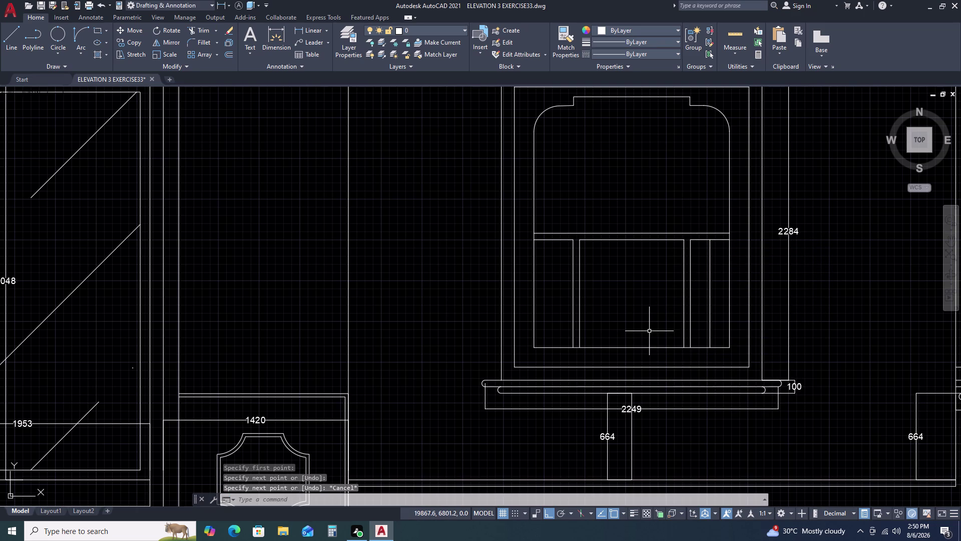
Draw the matching vertical line in the left side pane and begin offsetting it.
key(space)
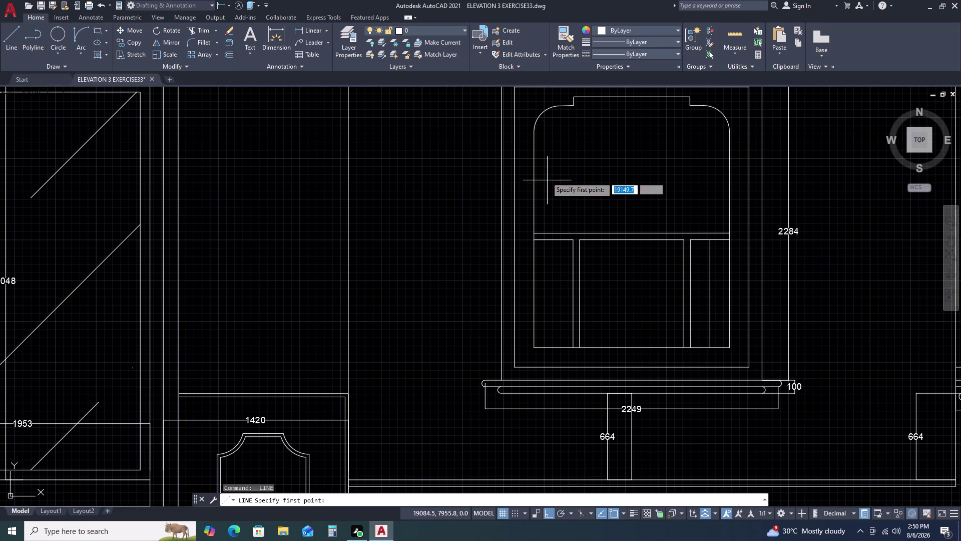
double_click(554, 239)
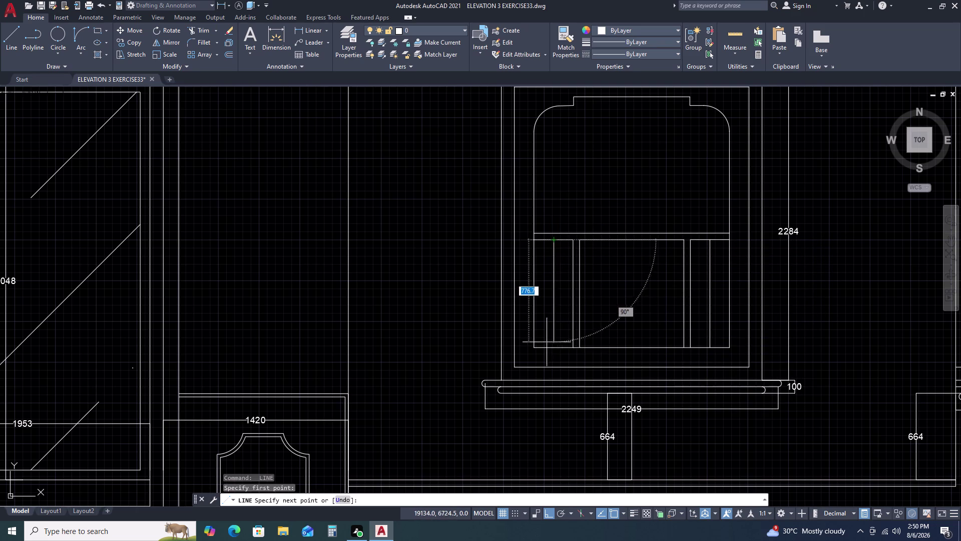
click(552, 349)
key(Escape)
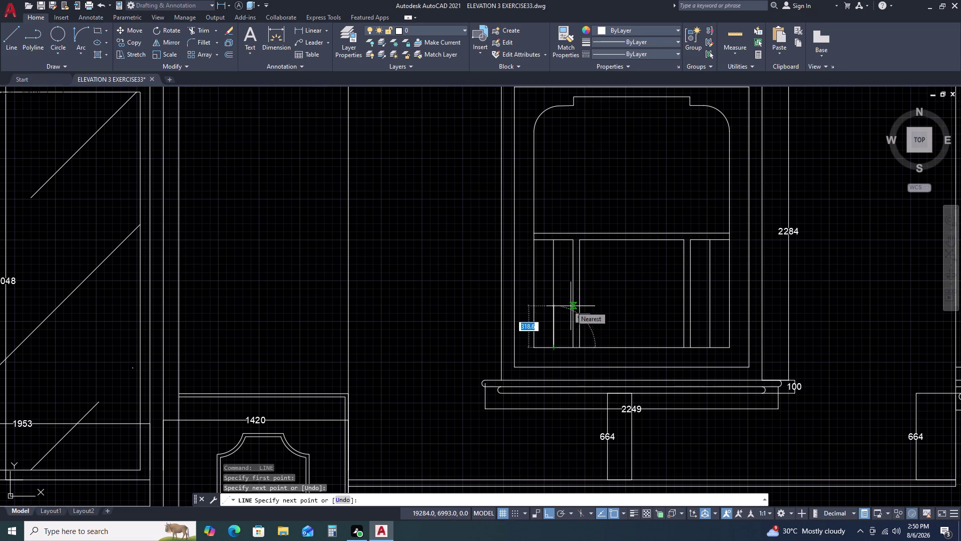
double_click(567, 280)
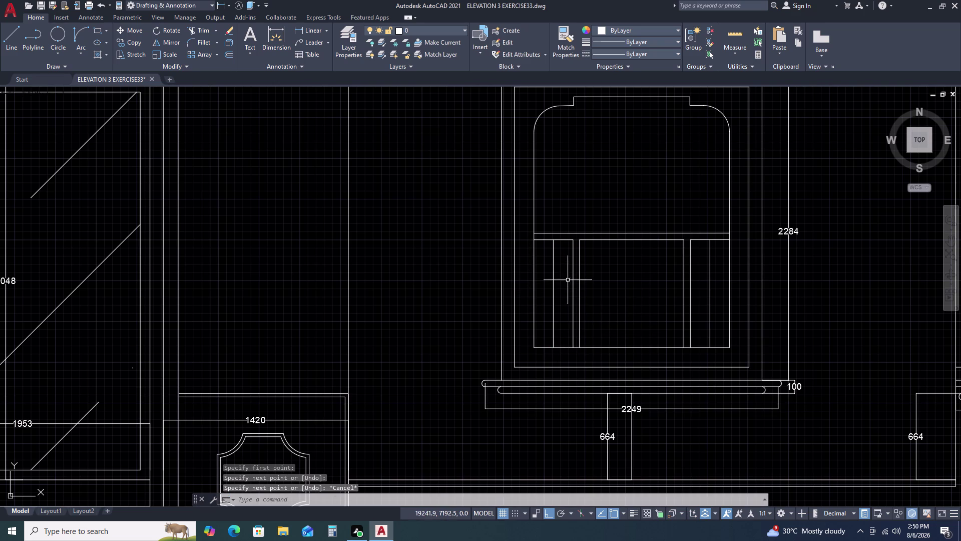
double_click(550, 296)
text(O)
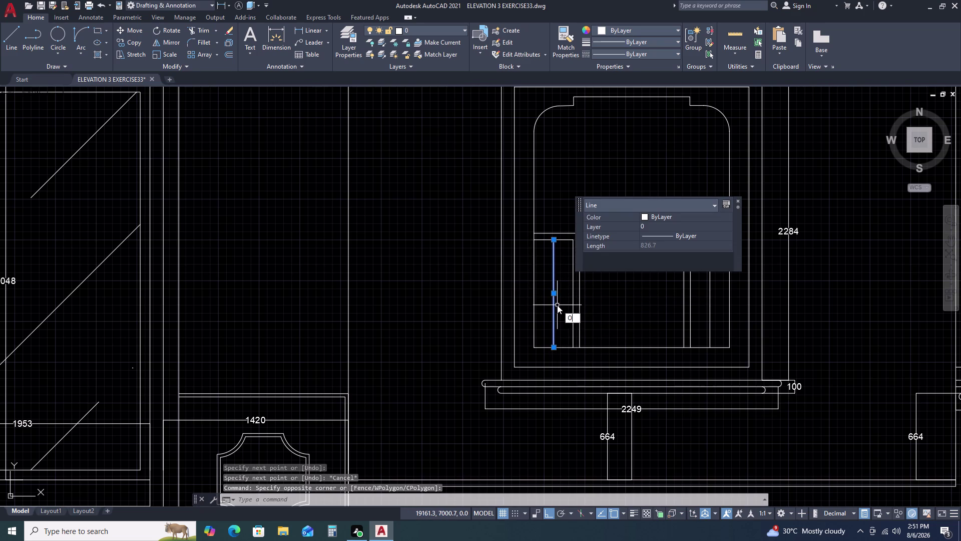
key(space)
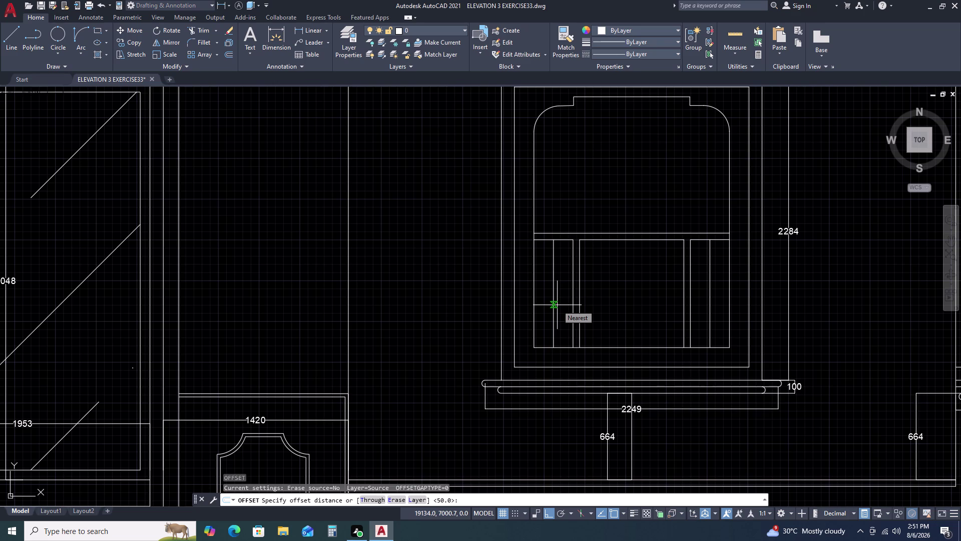
Offset the side-pane lines by 35 to create parallel copies.
text(35)
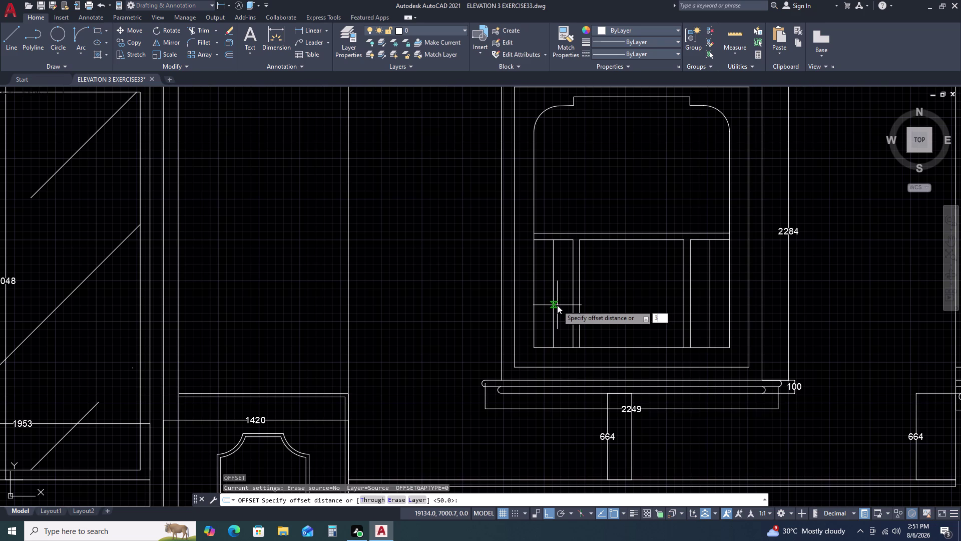
key(space)
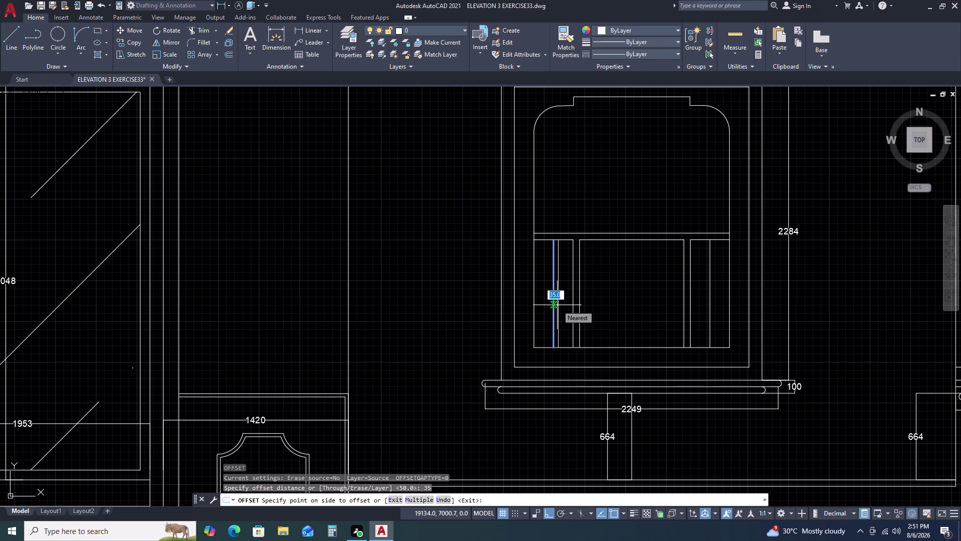
click(562, 303)
click(570, 305)
click(553, 310)
click(531, 312)
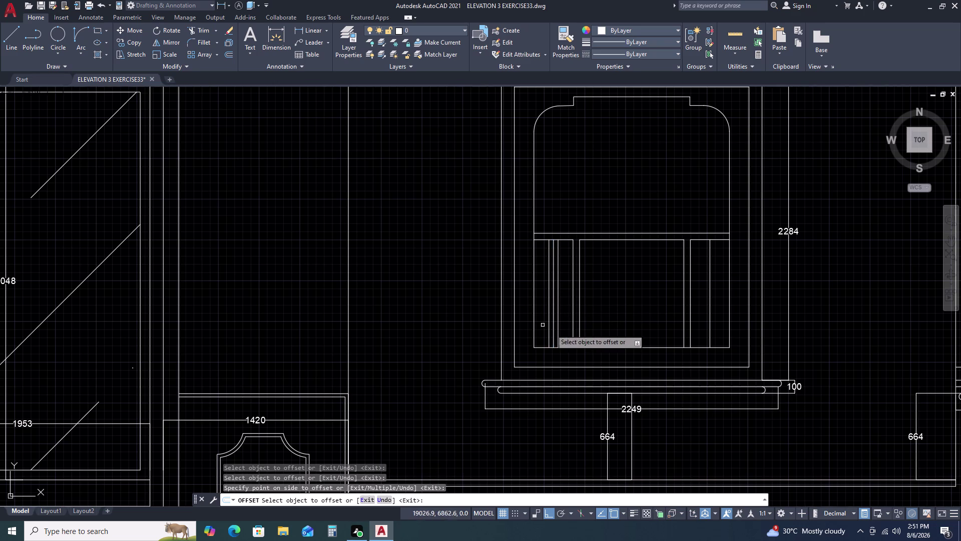
double_click(712, 313)
click(717, 314)
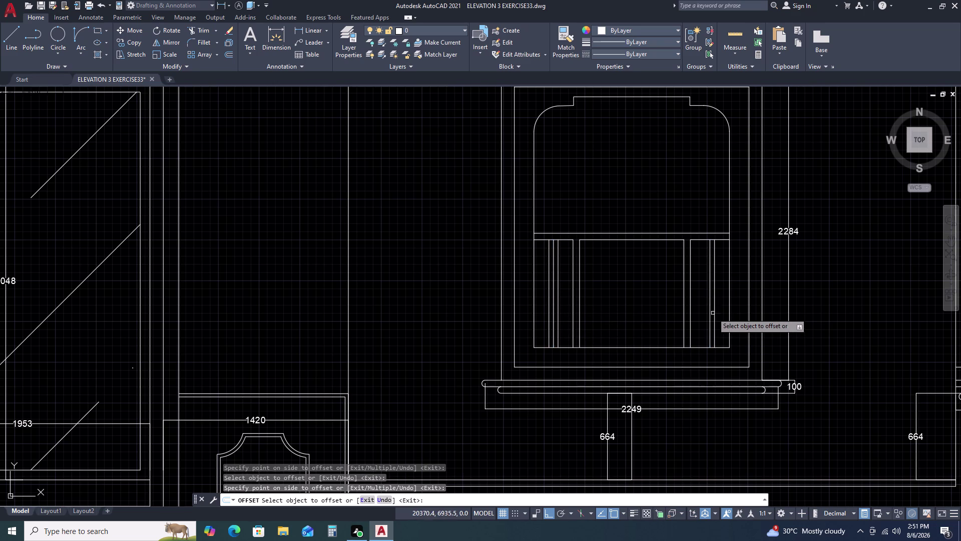
click(710, 311)
double_click(696, 311)
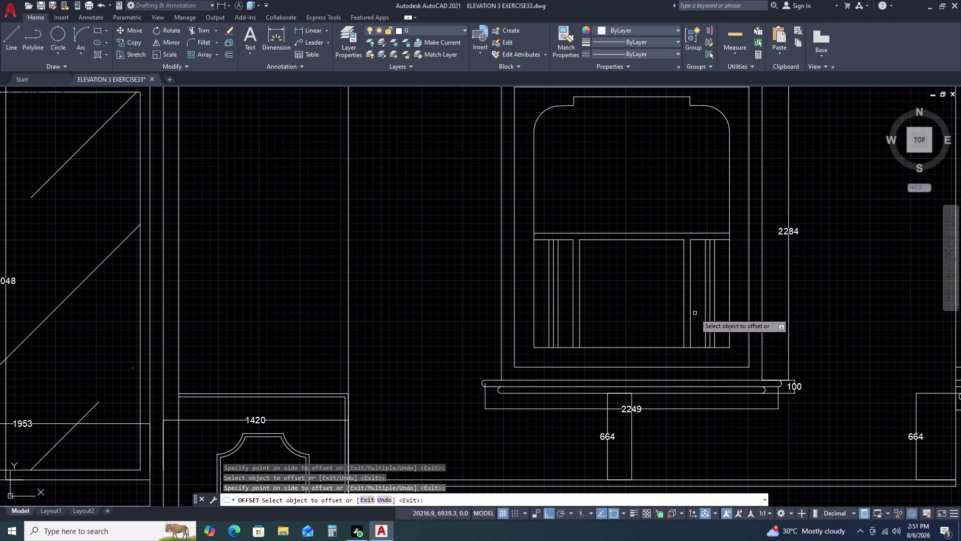
key(Escape)
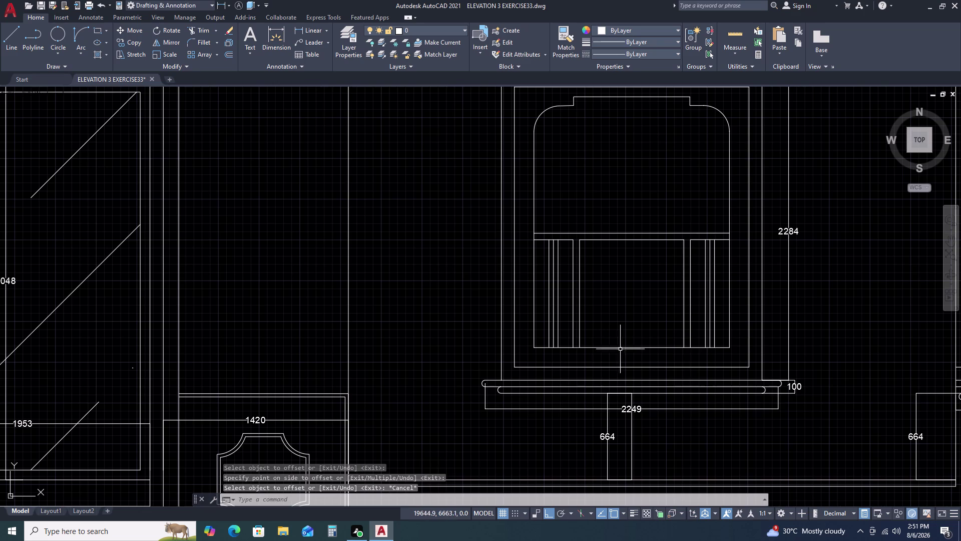
Erase the extra vertical lines from the right and left bands.
scroll(up, 3)
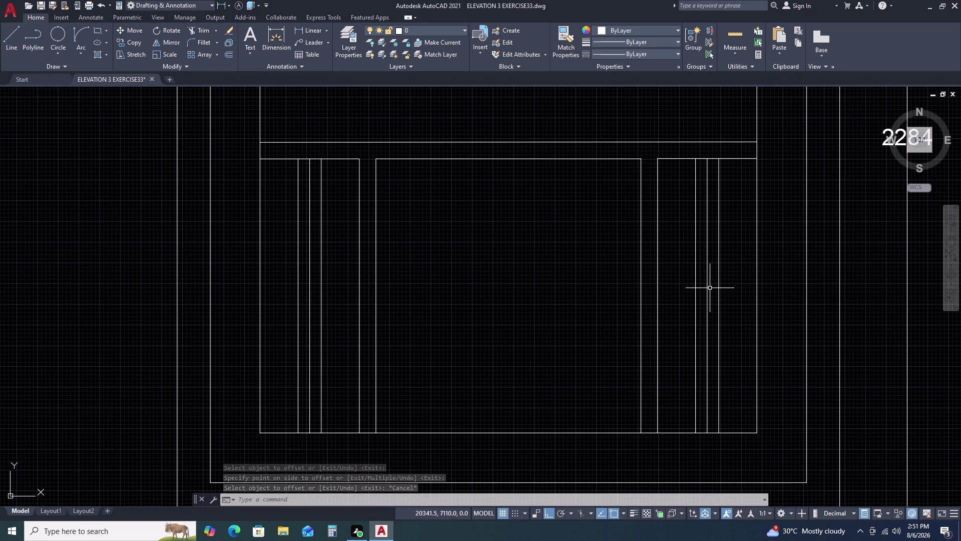
click(710, 288)
click(697, 297)
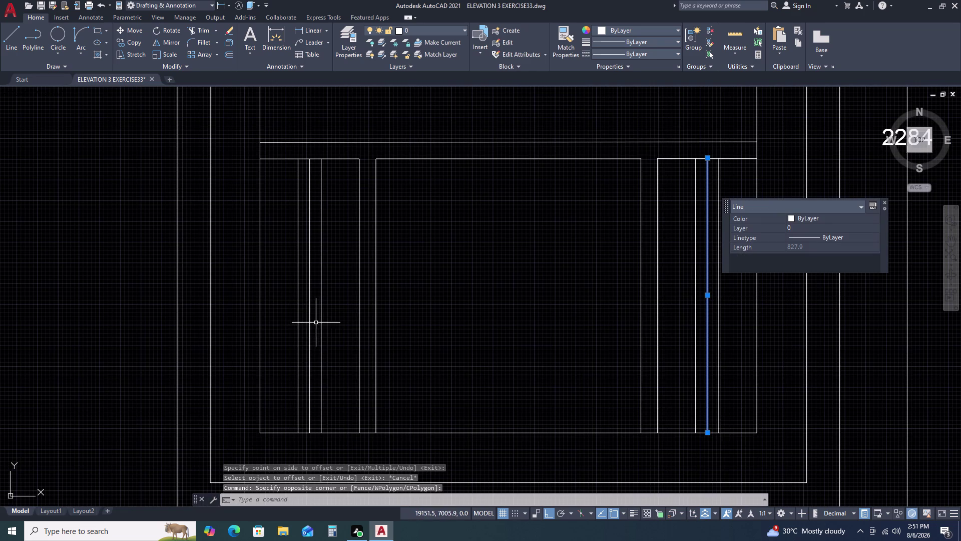
click(317, 322)
click(302, 330)
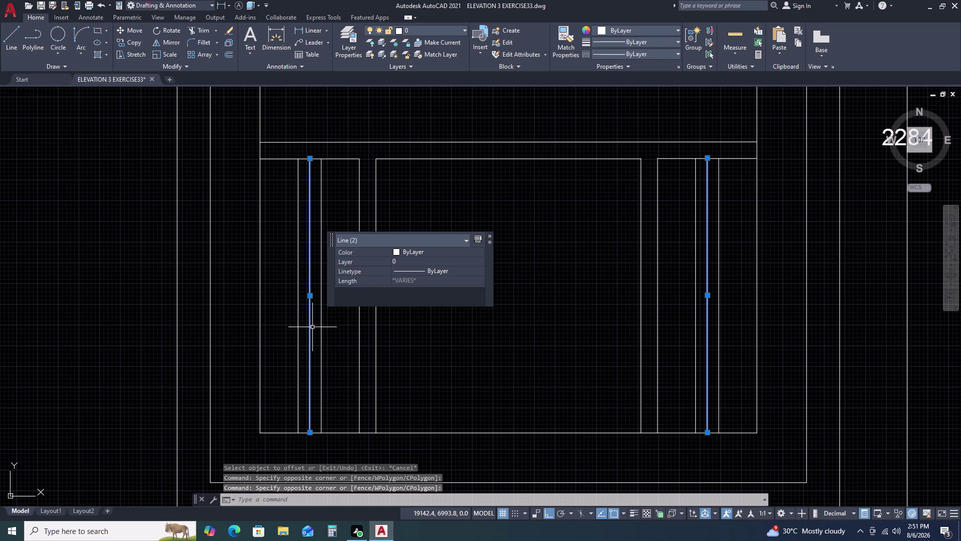
key(Delete)
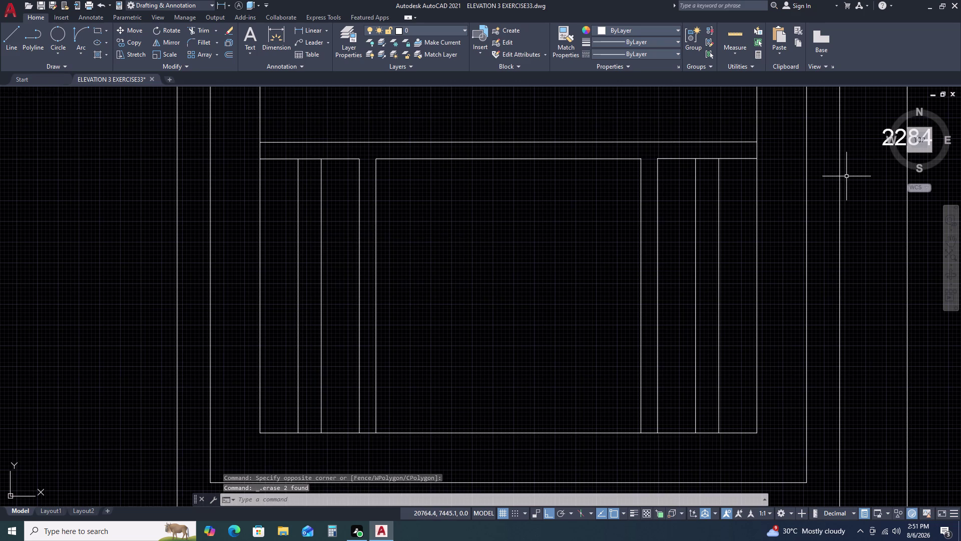
Draw a short diagonal from the right band's top-right corner and select it for mirroring.
text(L)
key(space)
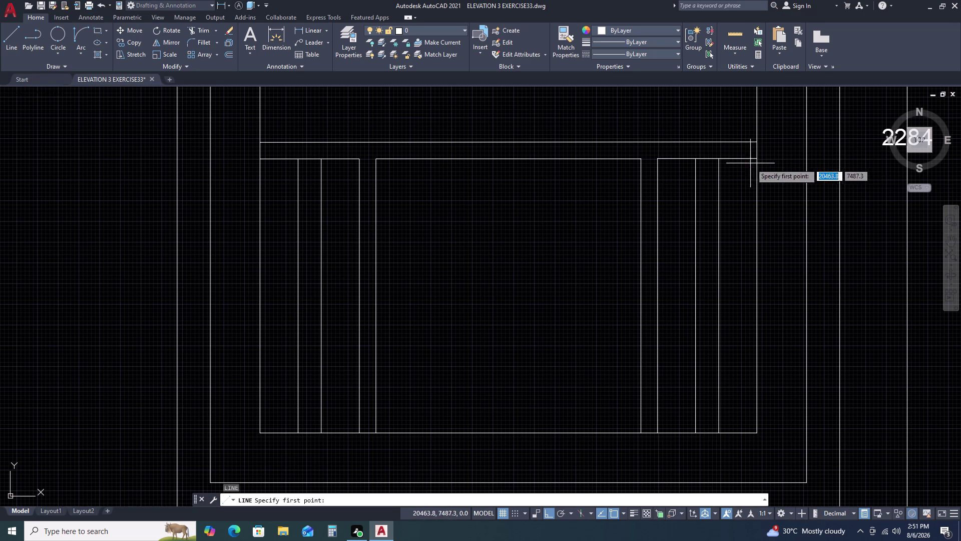
click(760, 159)
click(720, 180)
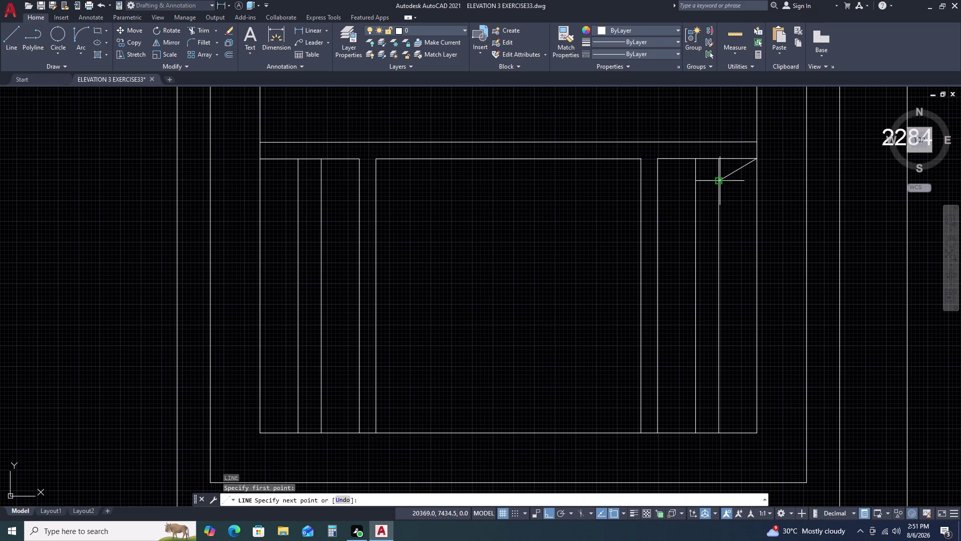
key(Escape)
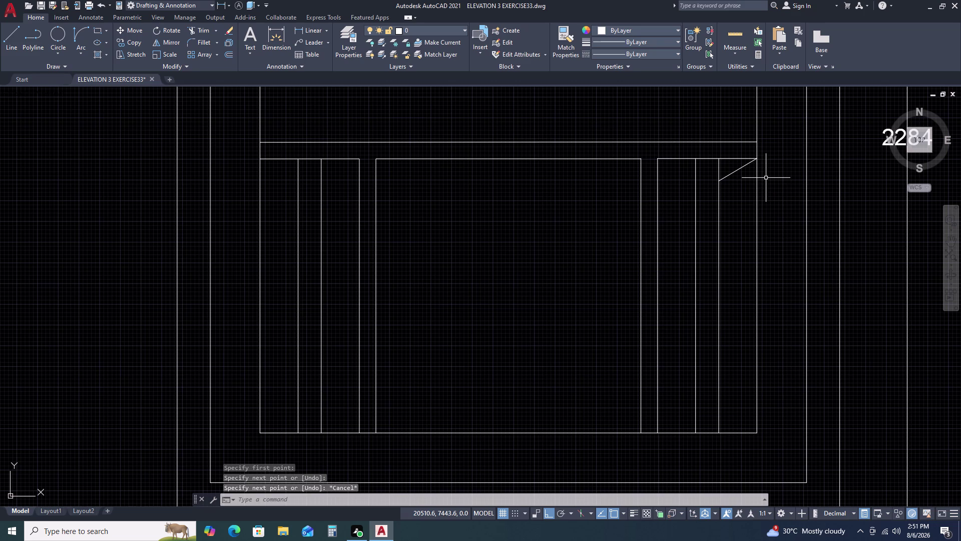
click(727, 168)
click(725, 178)
text(MI)
key(space)
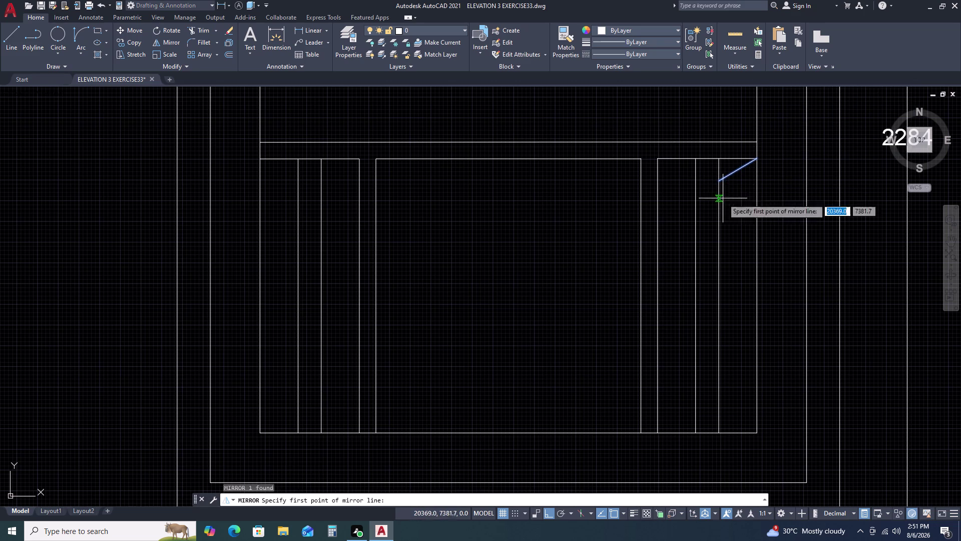
Mirror the diagonal about a horizontal axis to the outer strip's bottom, keeping the original.
drag(718, 294, 723, 294)
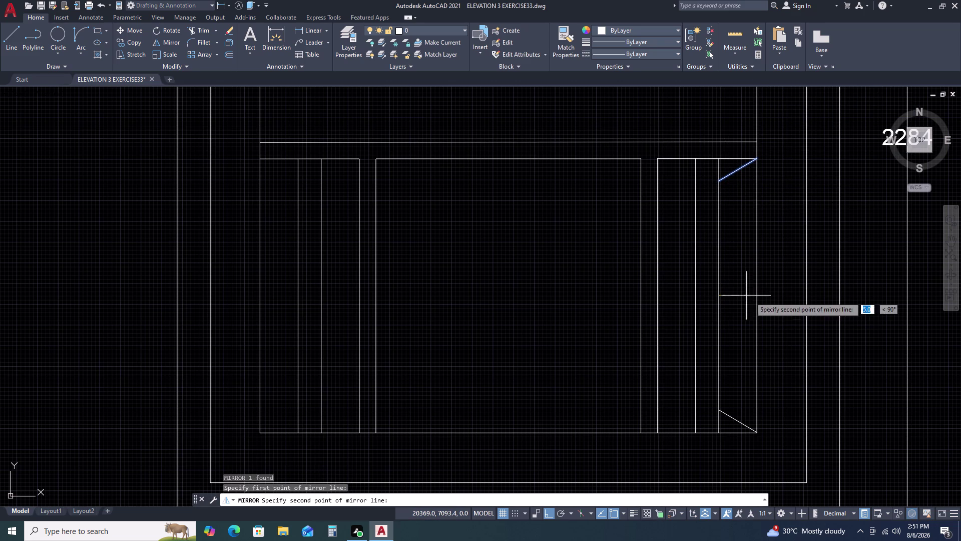
click(769, 293)
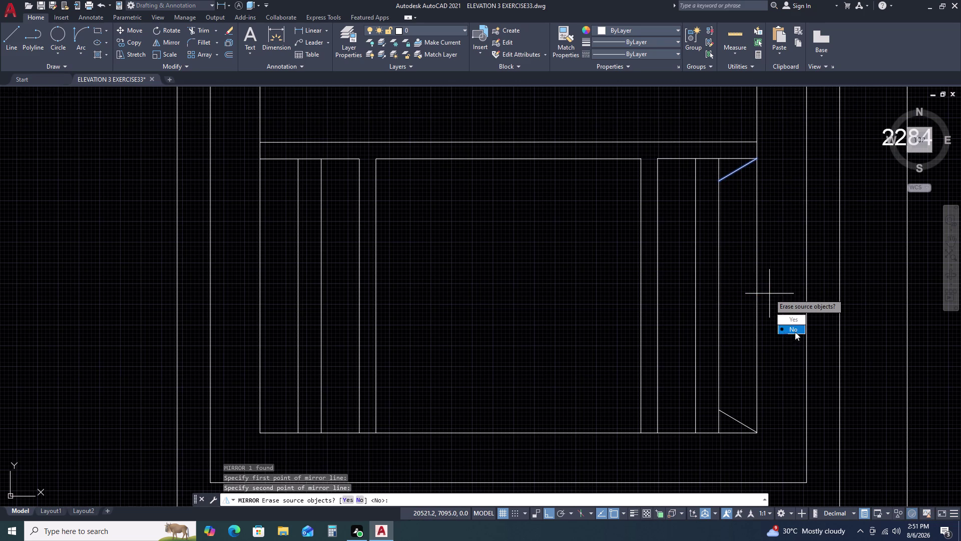
drag(796, 332, 769, 293)
click(769, 293)
double_click(733, 282)
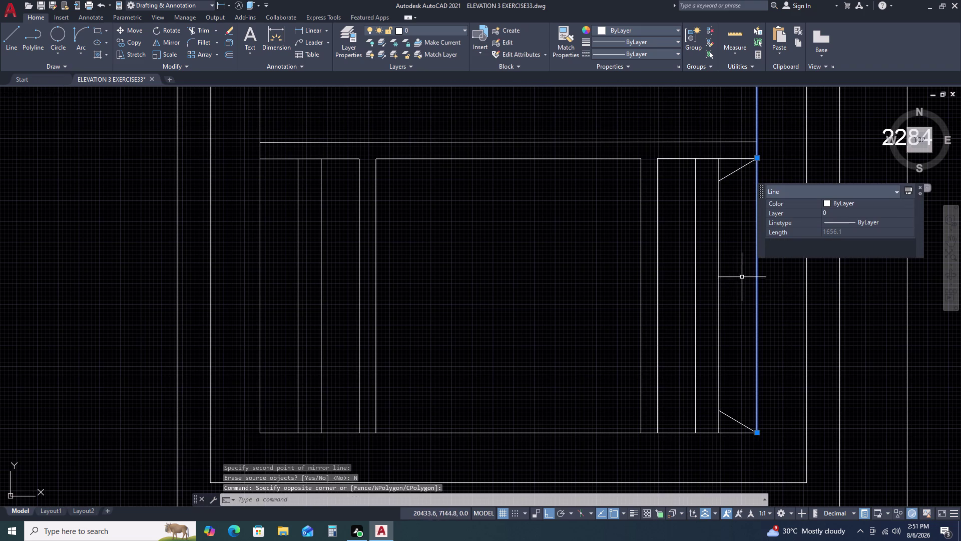
key(Escape)
key(Escape)
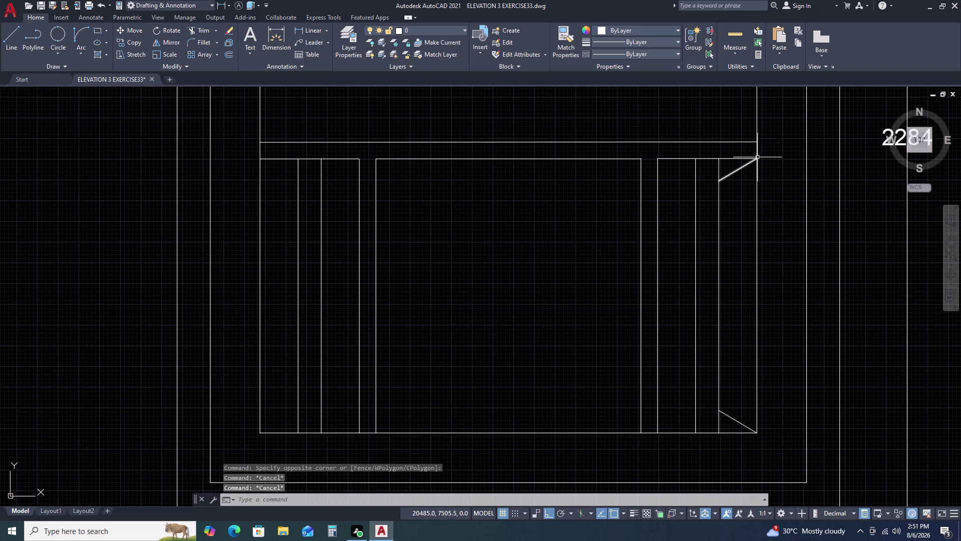
Select the top diagonal and begin mirroring it, abandoning the misplaced first axis.
double_click(743, 172)
double_click(733, 168)
key(m)
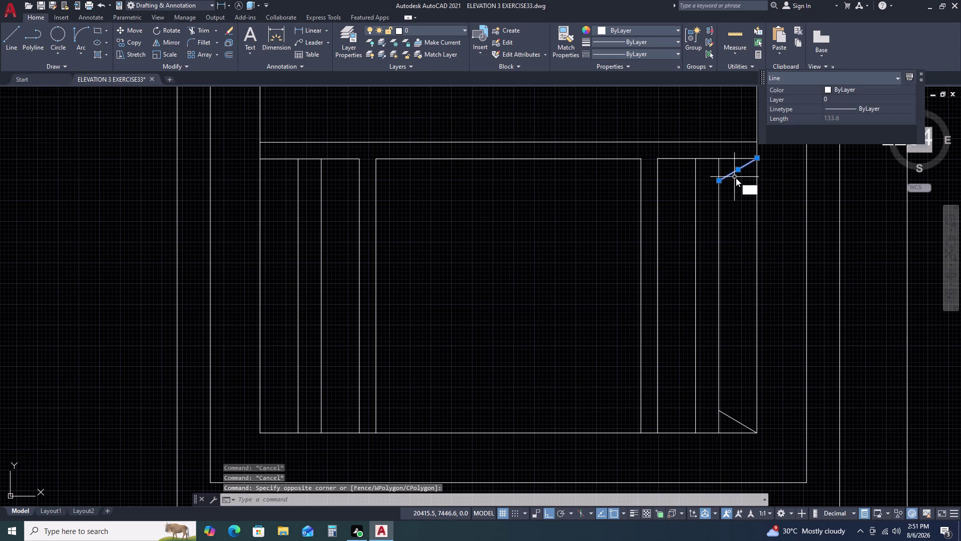
key(i)
key(space)
double_click(715, 148)
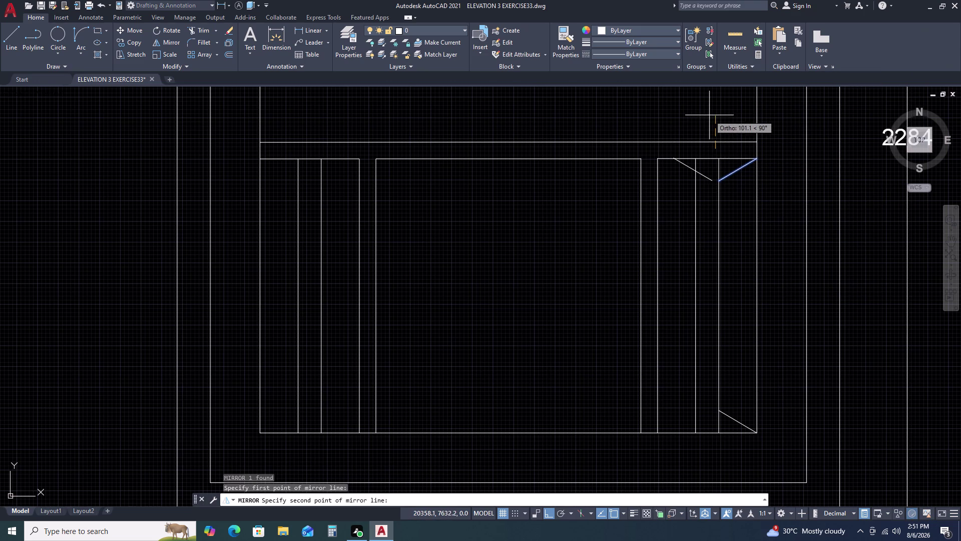
key(Escape)
Mirror the top diagonal about a vertical axis into the adjacent strip, keeping the original.
key(space)
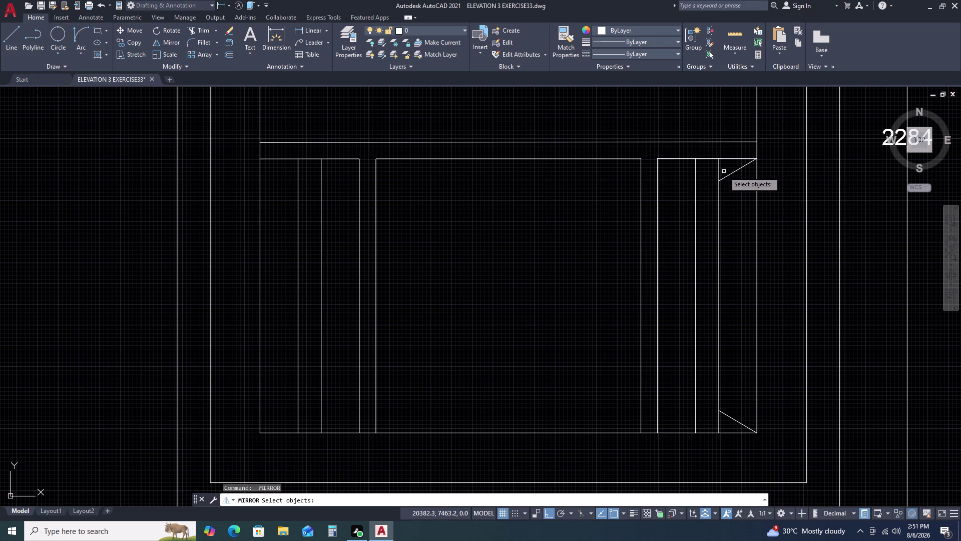
click(730, 176)
key(space)
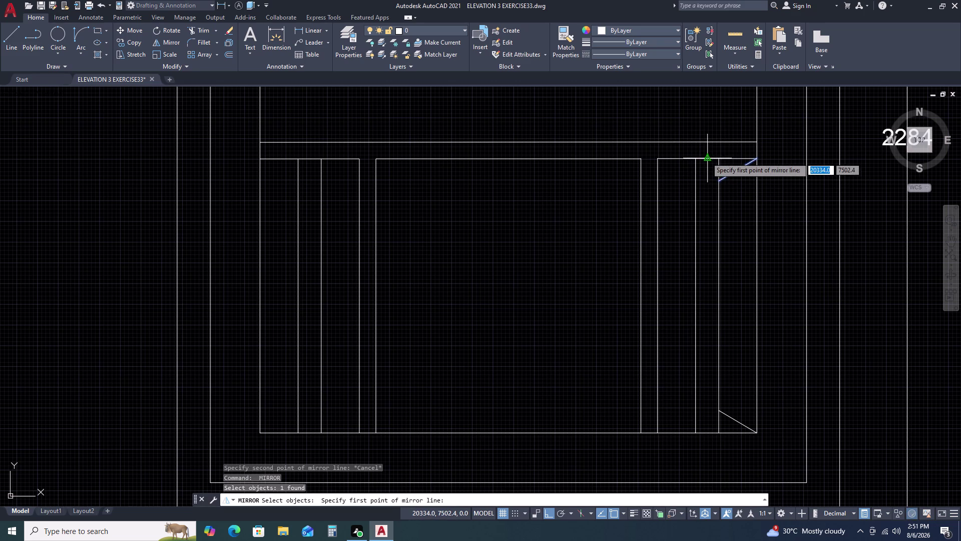
click(706, 157)
drag(705, 153, 707, 148)
double_click(710, 119)
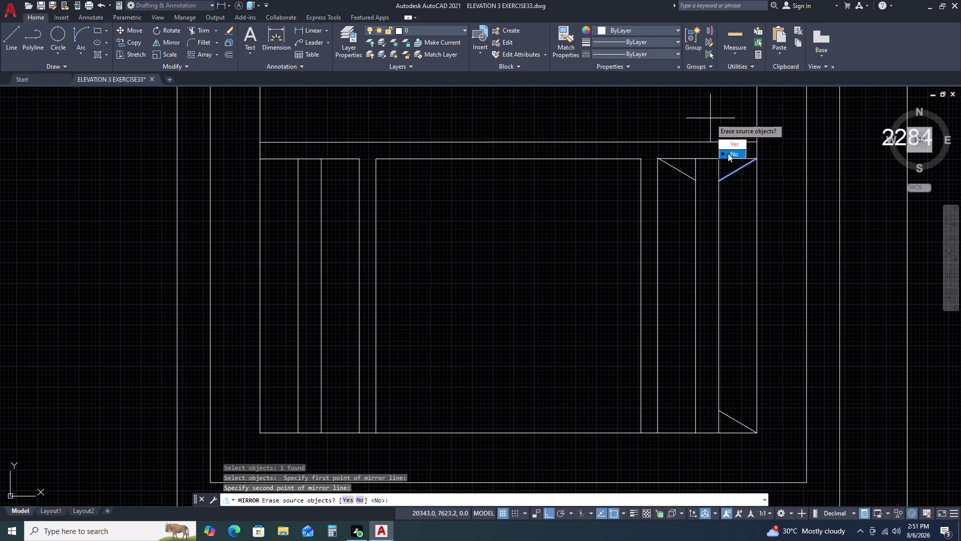
drag(728, 154, 711, 118)
click(678, 168)
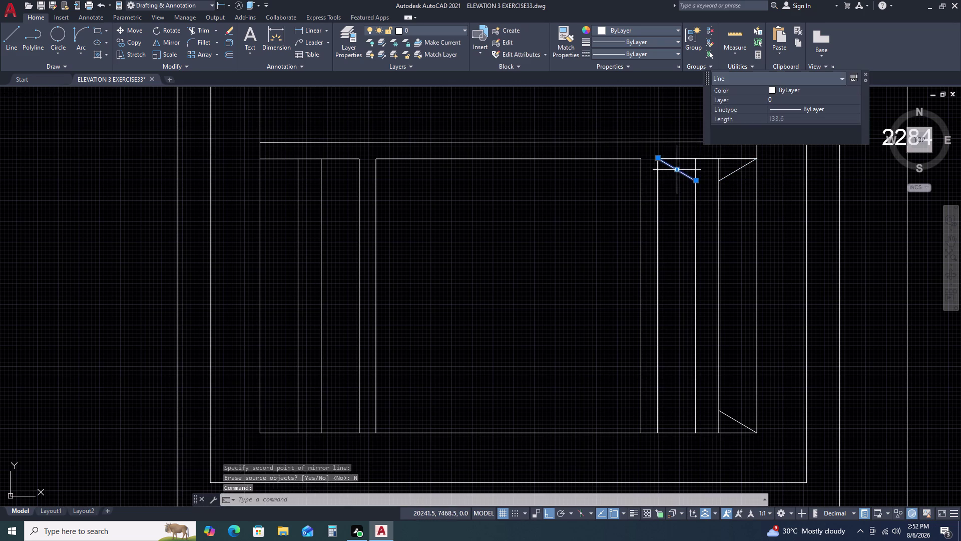
Attempt to mirror the new top-left diagonal, cancelling the wrongly placed axes.
key(space)
triple_click(698, 296)
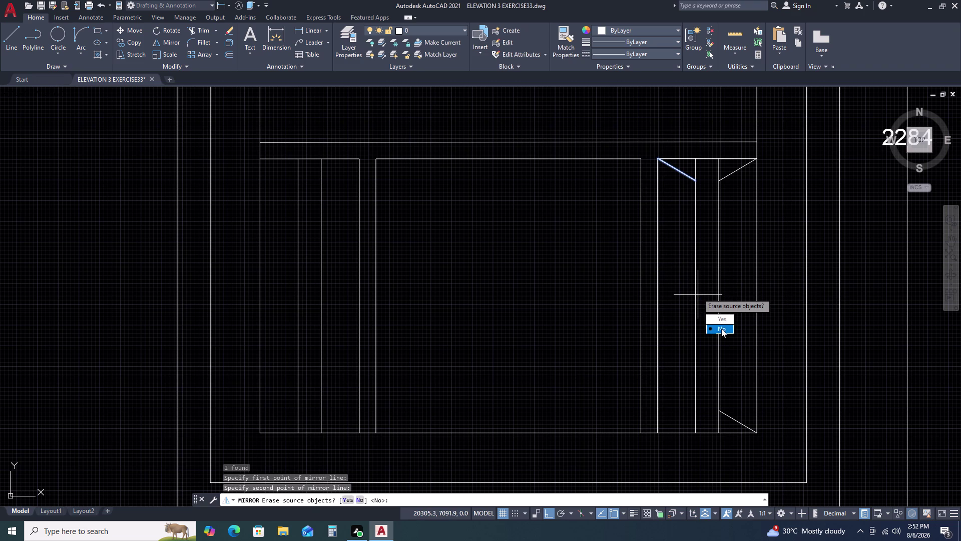
key(Escape)
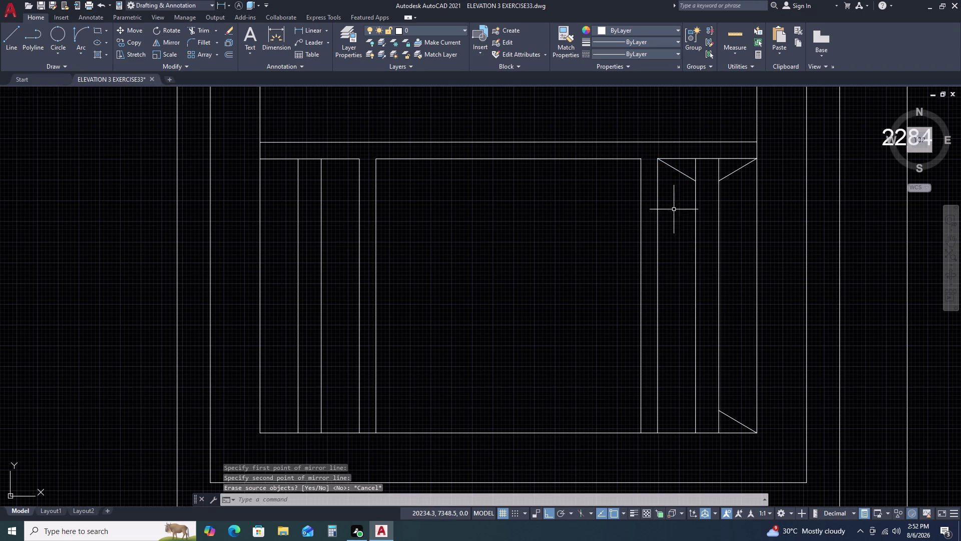
click(678, 170)
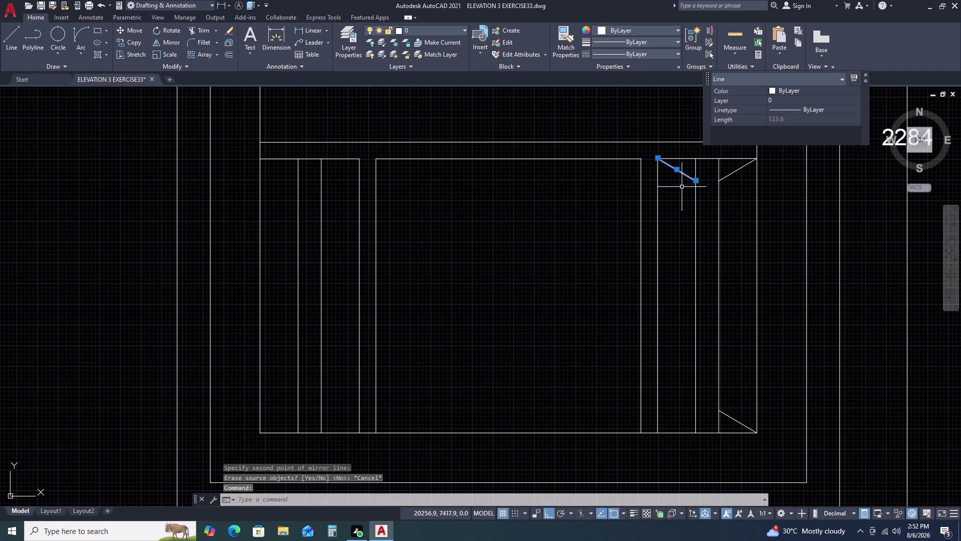
key(space)
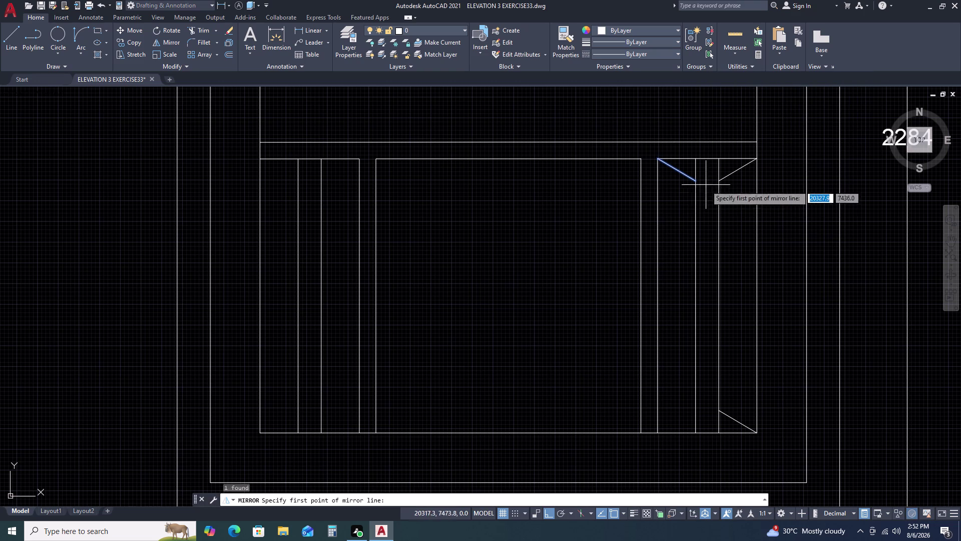
click(698, 295)
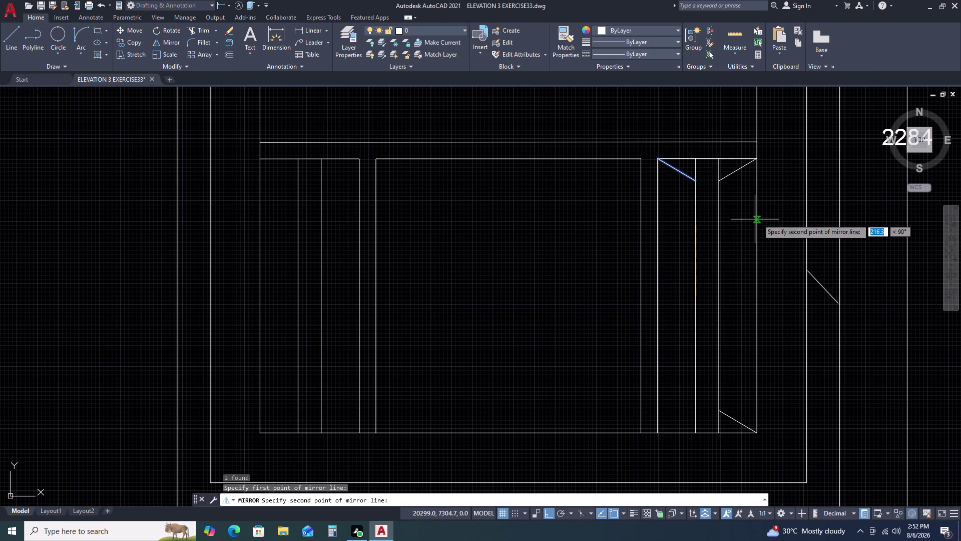
click(802, 265)
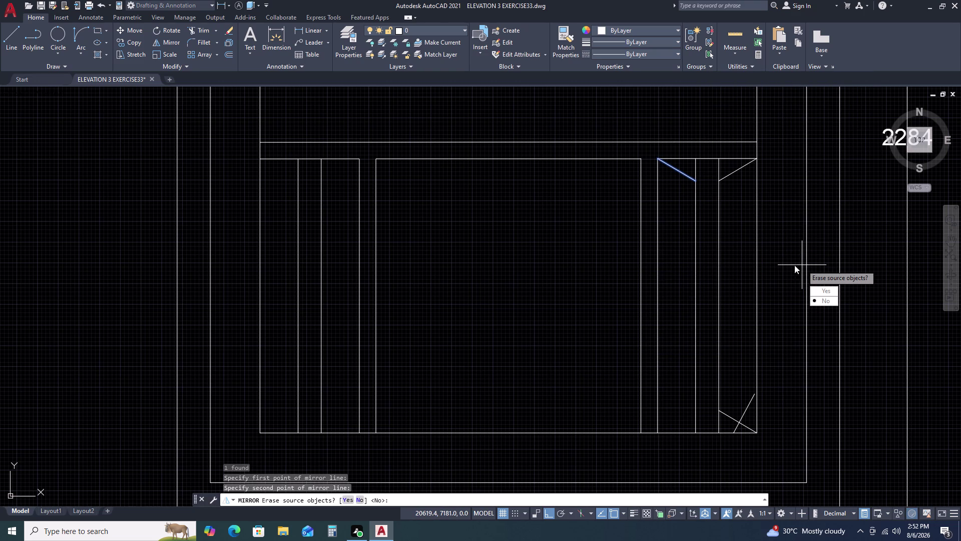
key(Escape)
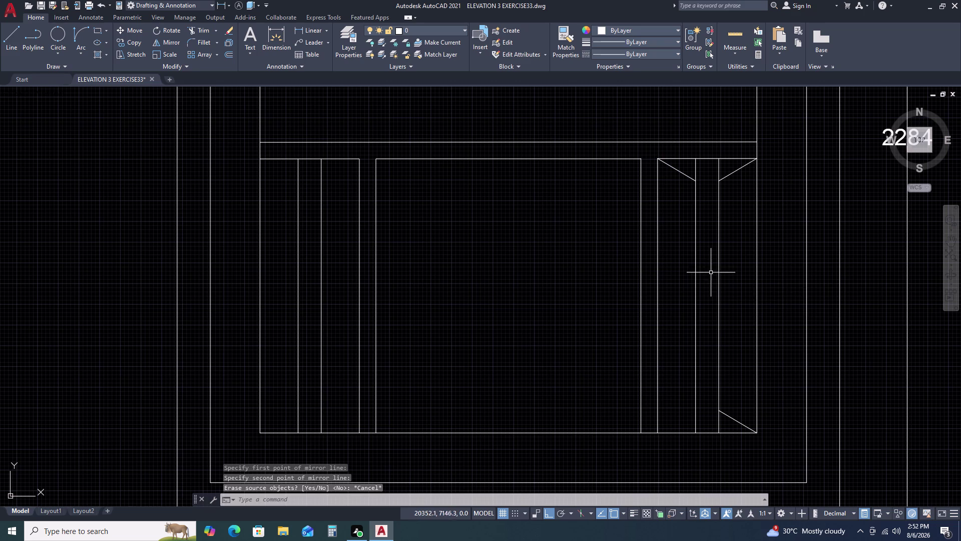
key(Escape)
Mirror the top-left diagonal about a horizontal axis across the band's middle.
click(687, 173)
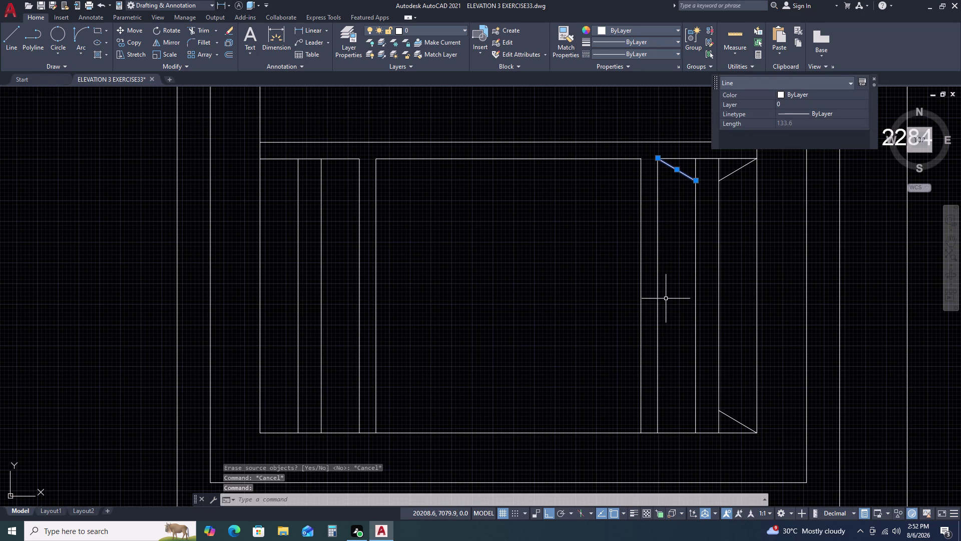
key(m)
text(I)
key(space)
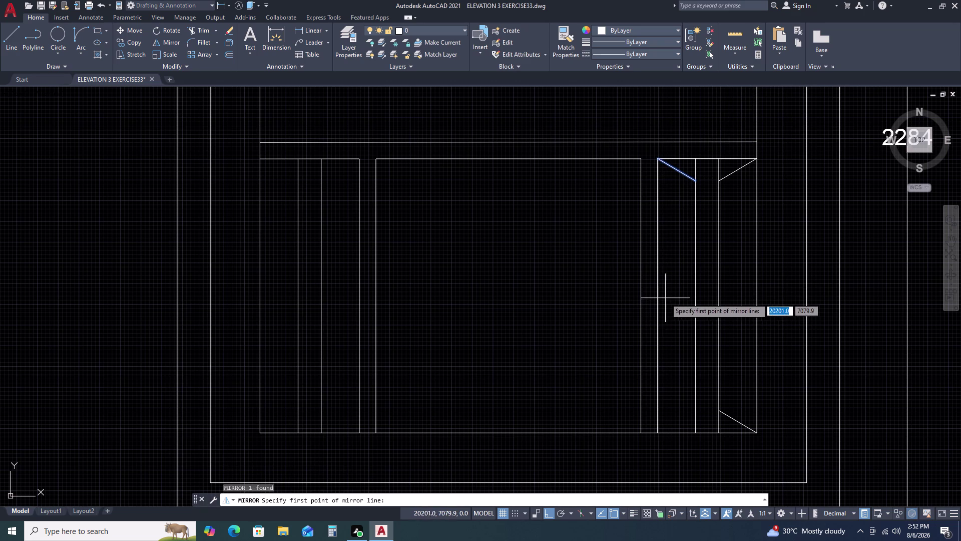
double_click(656, 294)
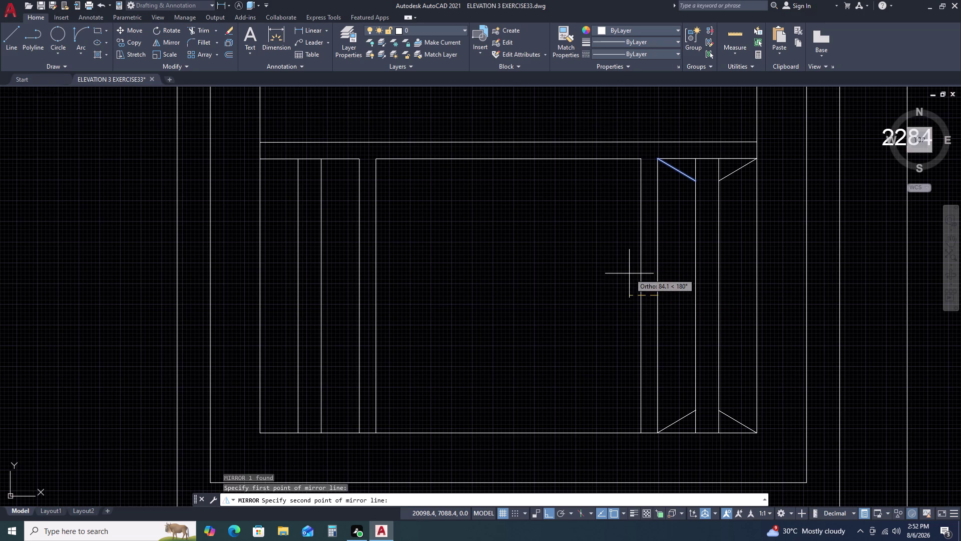
click(629, 273)
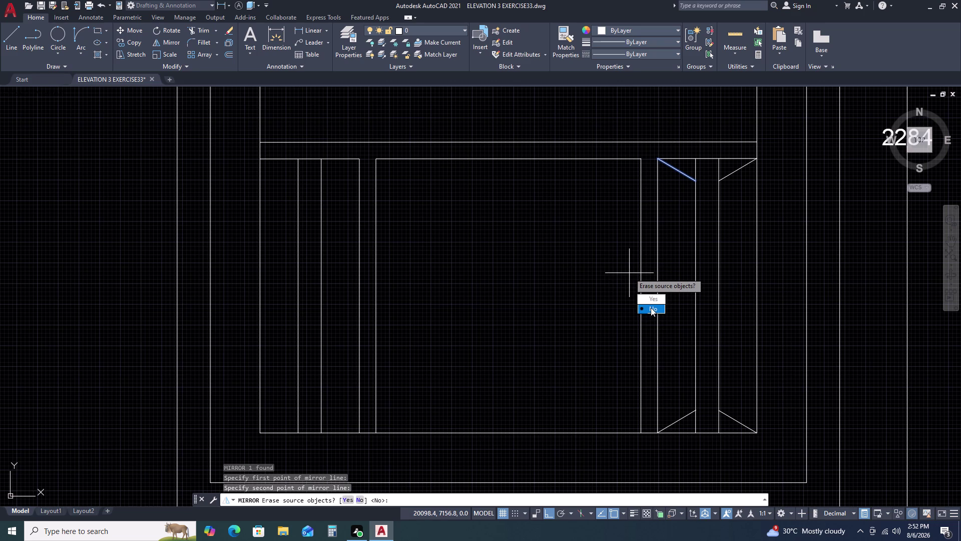
Copy the right panel's diagonal corner line to the top of the left panel.
drag(650, 308, 630, 272)
key(Escape)
scroll(down, 3)
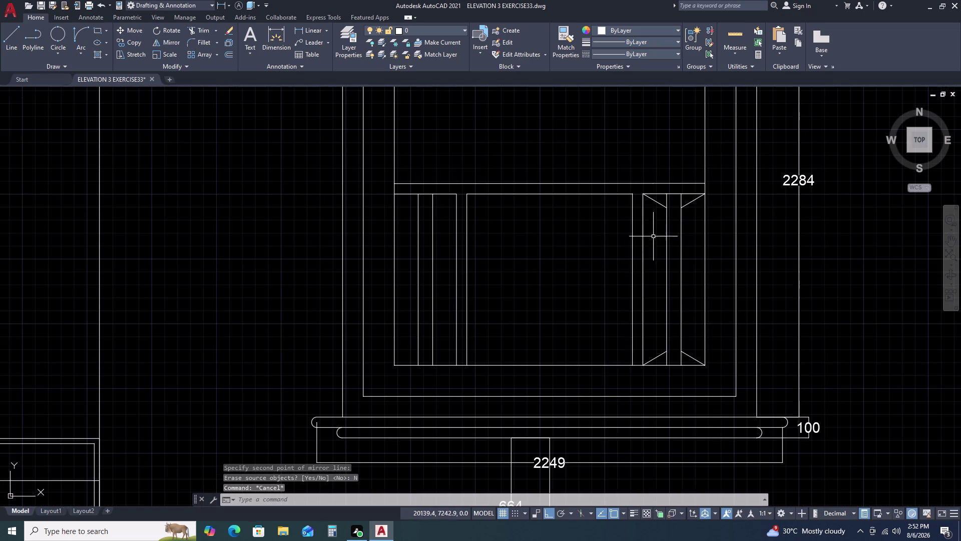
click(689, 203)
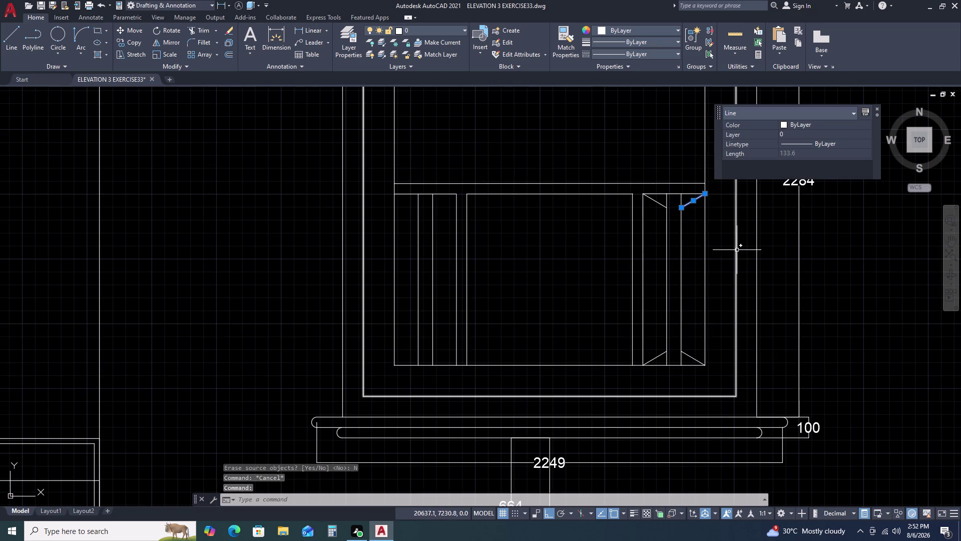
key(c)
text(O)
key(space)
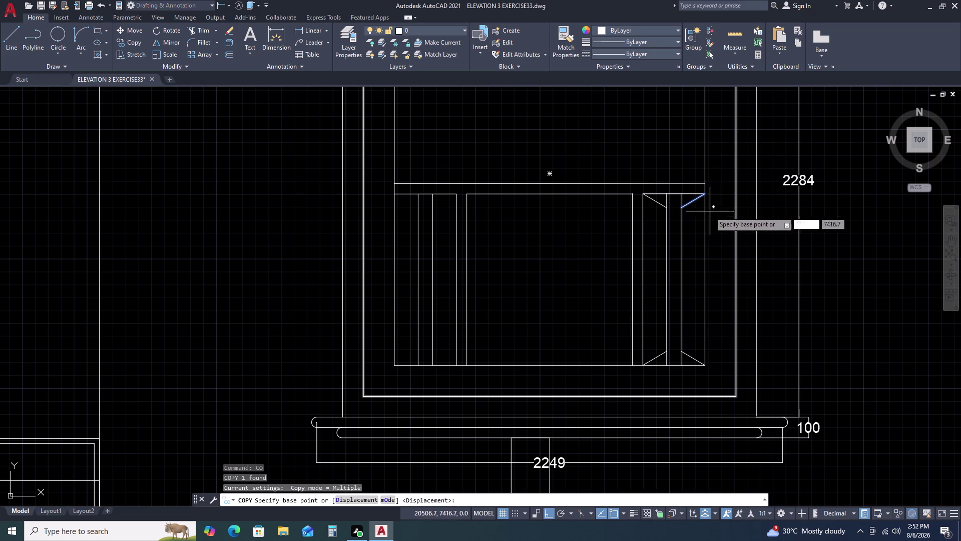
click(703, 196)
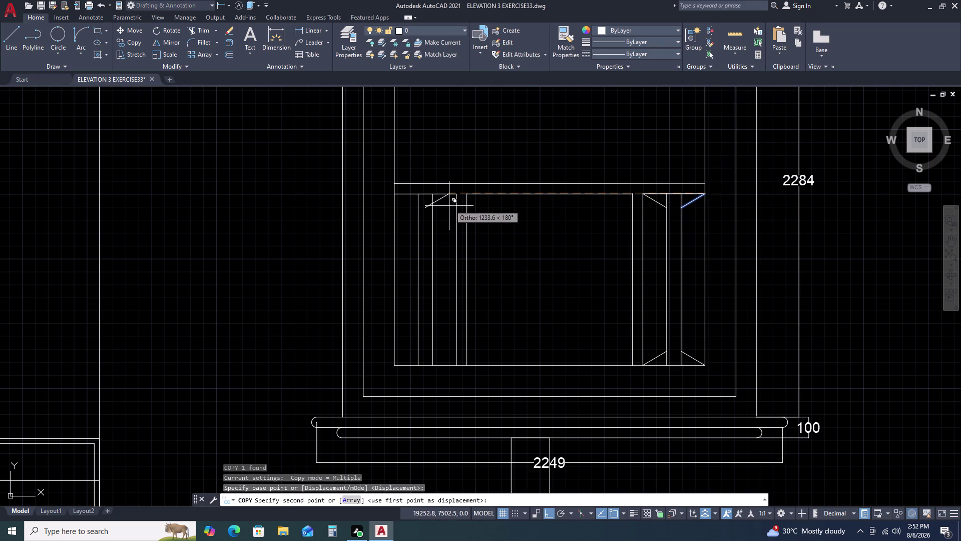
click(456, 196)
key(Escape)
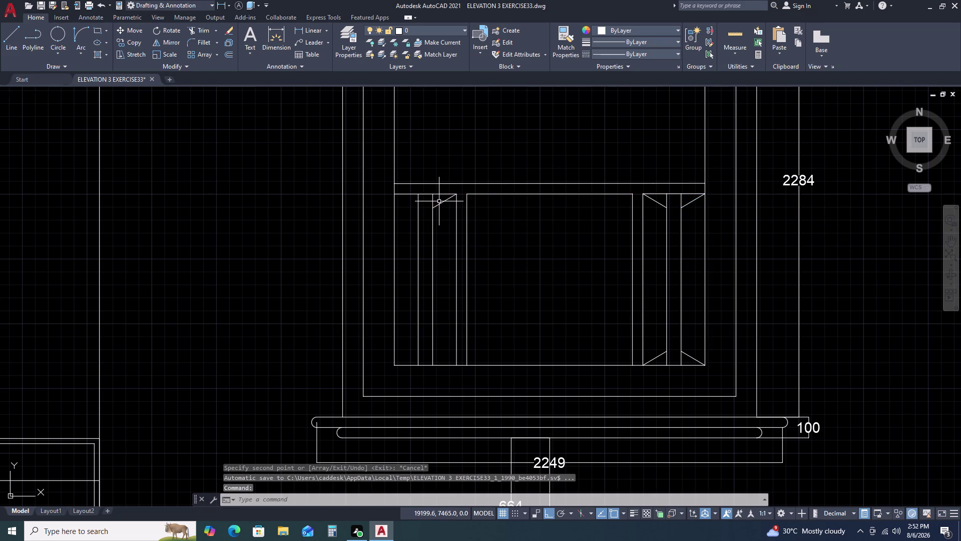
Mirror the copied diagonal about a vertical axis, keeping the original.
click(439, 201)
double_click(441, 204)
double_click(441, 205)
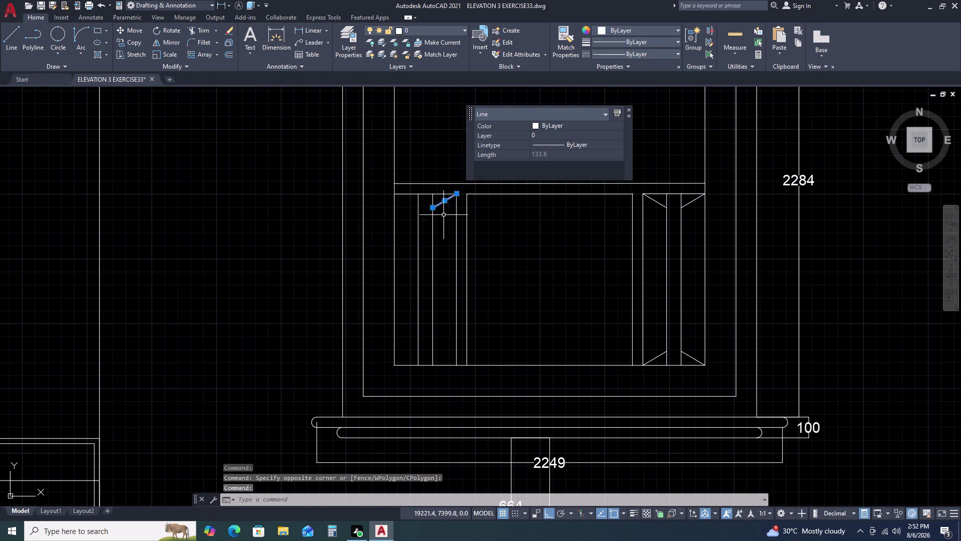
text(MI)
key(space)
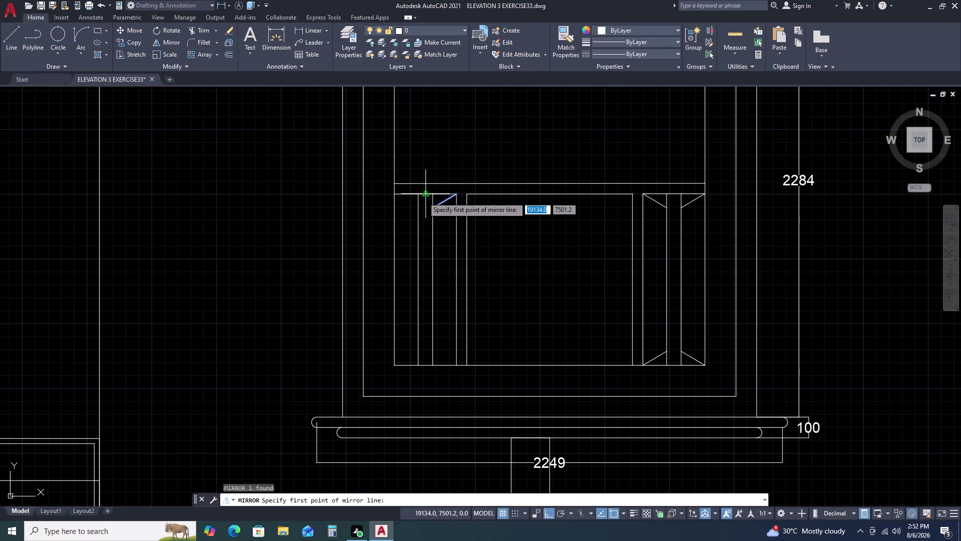
double_click(423, 196)
click(429, 169)
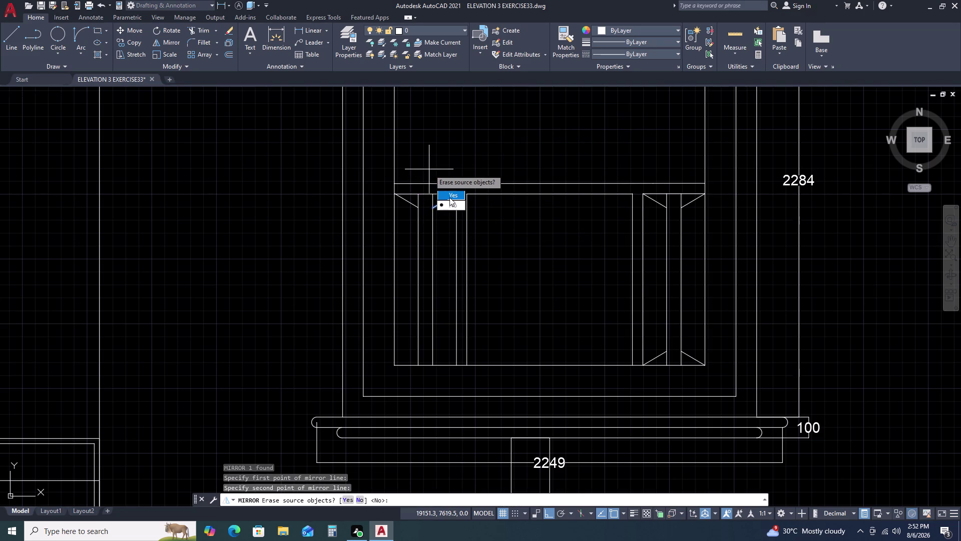
drag(452, 205, 430, 169)
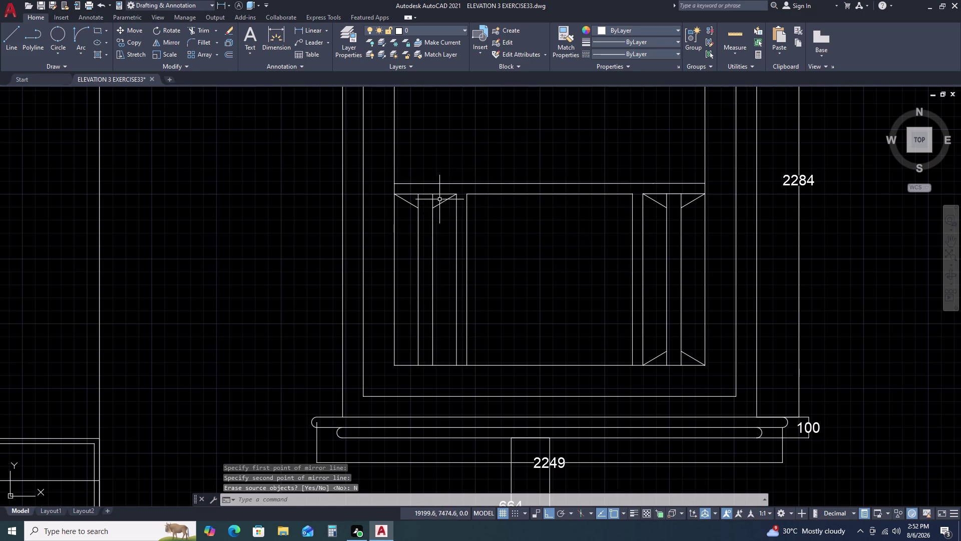
Mirror the top-left diagonal downward about a horizontal axis, keeping the original.
click(441, 201)
key(m)
text(I)
key(space)
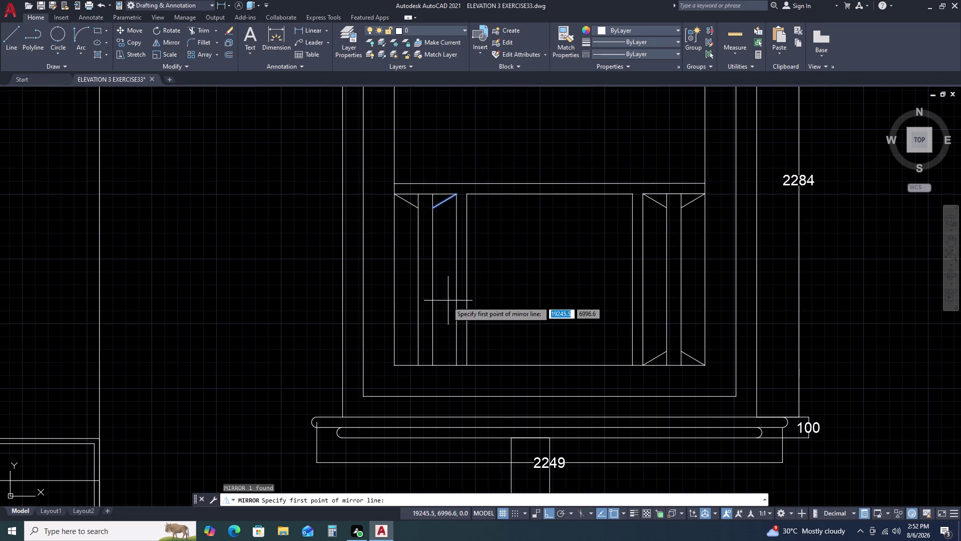
click(433, 280)
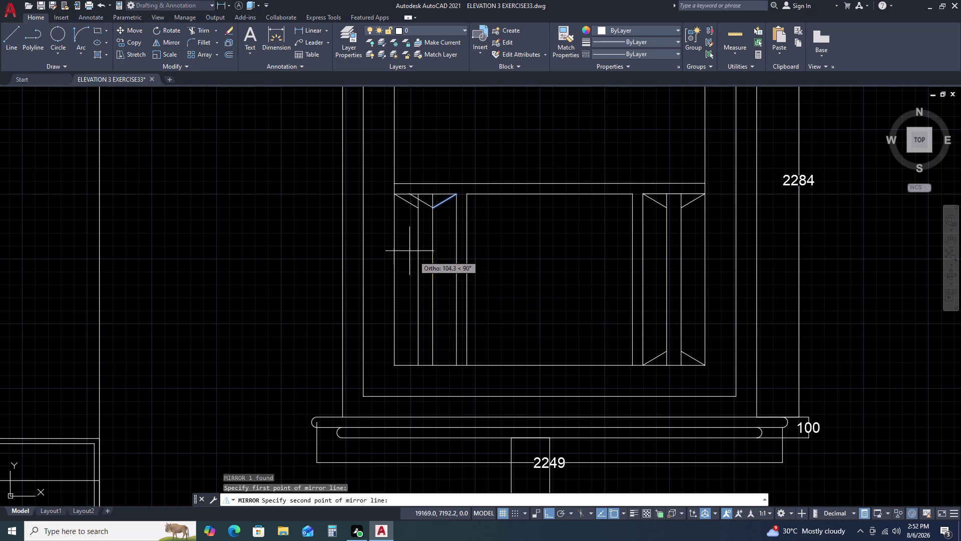
click(588, 221)
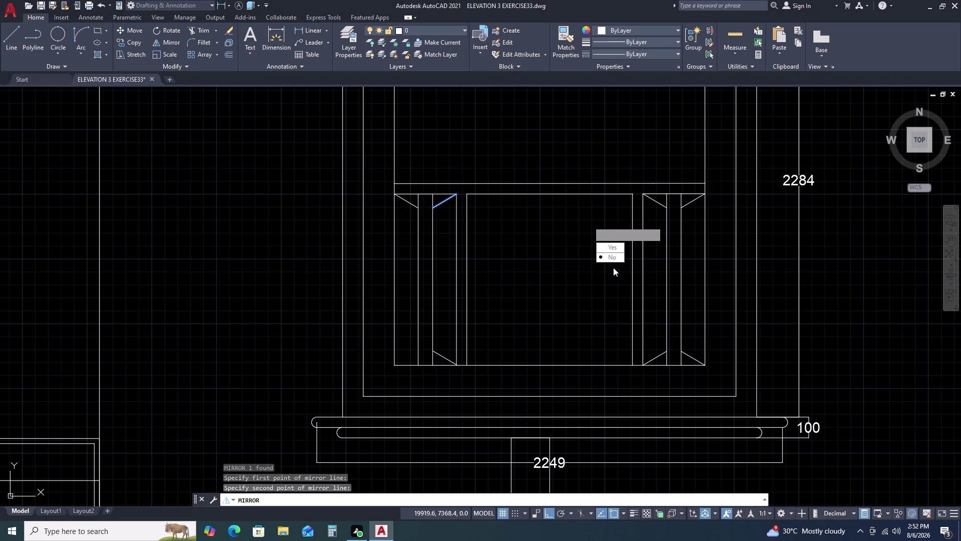
click(611, 260)
key(space)
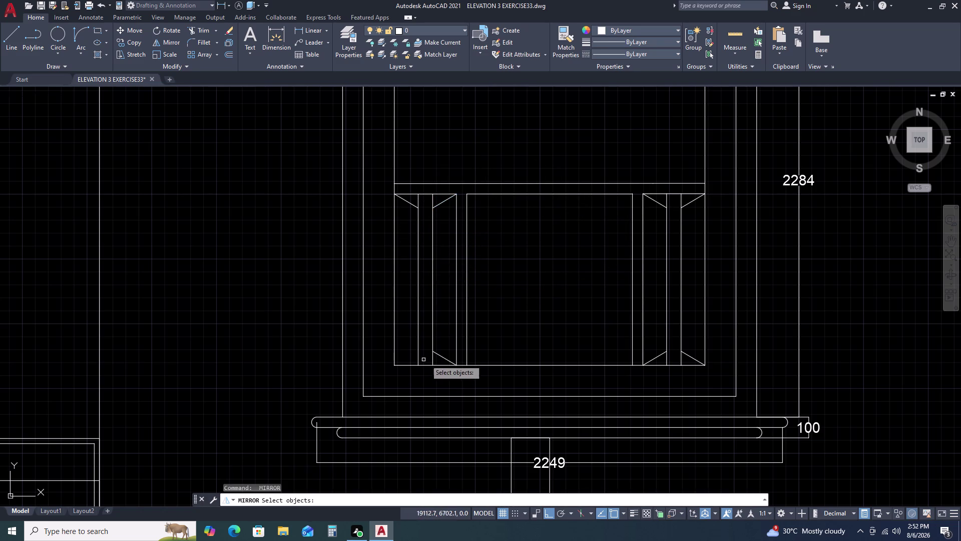
Mirror the outer top-left diagonal downward about a horizontal axis, keeping the original.
double_click(440, 203)
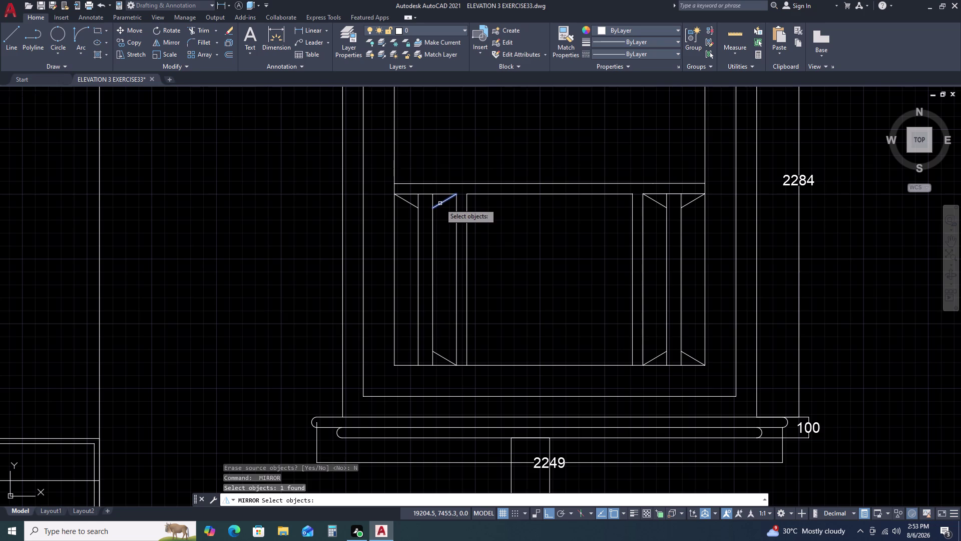
key(Escape)
double_click(404, 200)
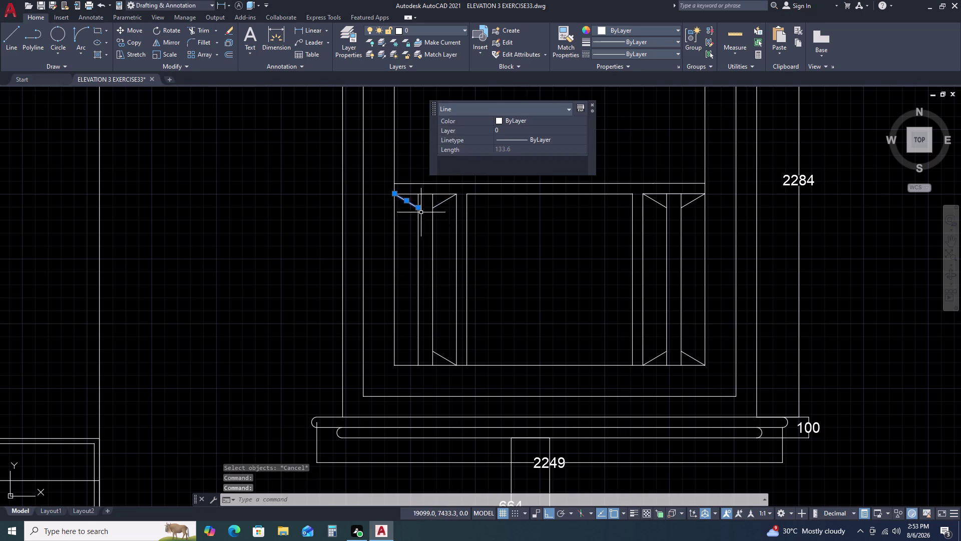
key(m)
key(i)
key(space)
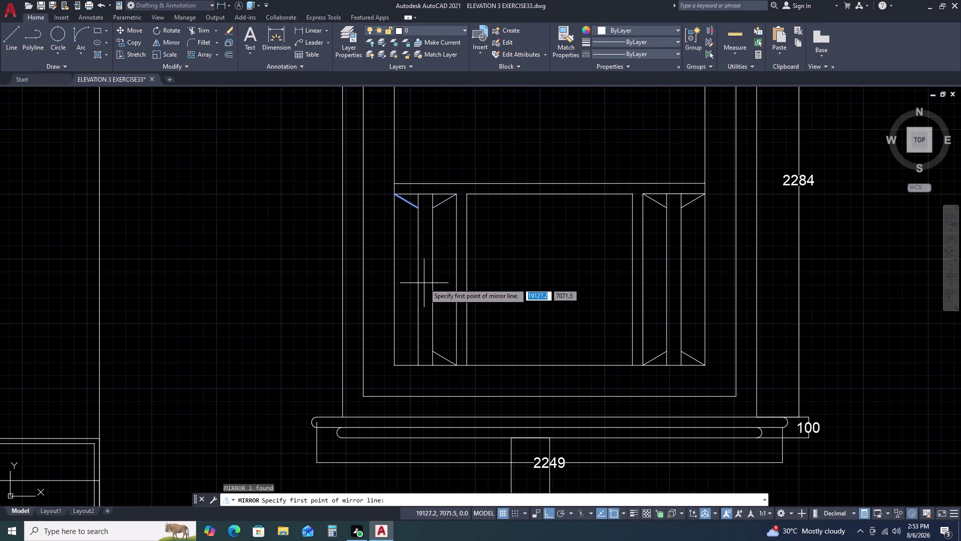
click(418, 279)
triple_click(350, 240)
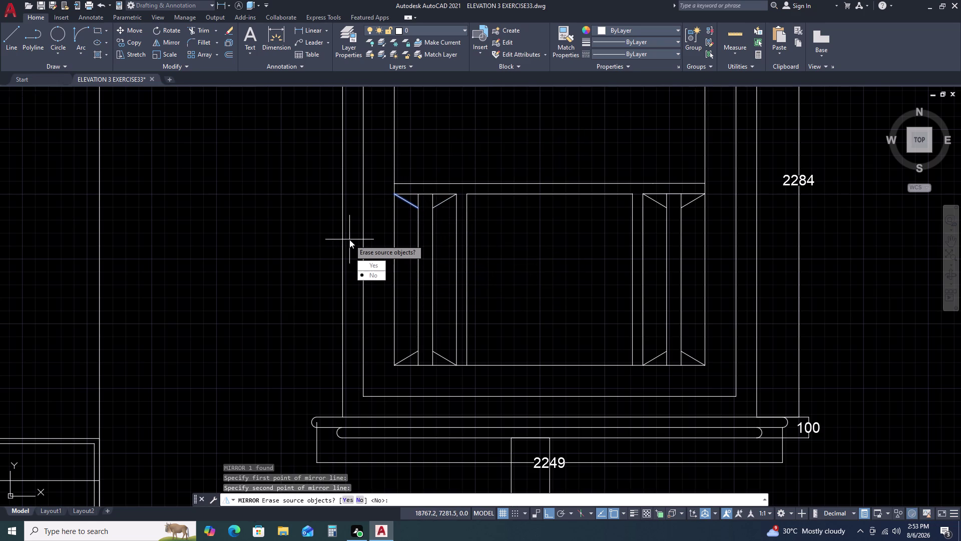
drag(380, 276, 350, 240)
click(349, 239)
key(Escape)
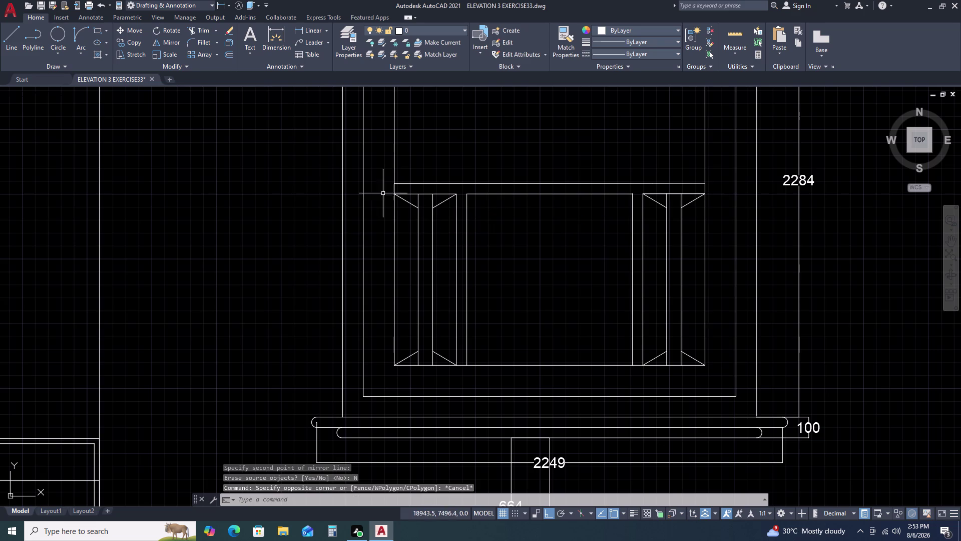
Review the whole elevation, zoom back to the arched window, and launch TRIM (TR).
scroll(down, 3)
middle_drag(547, 207, 556, 150)
scroll(down, 3)
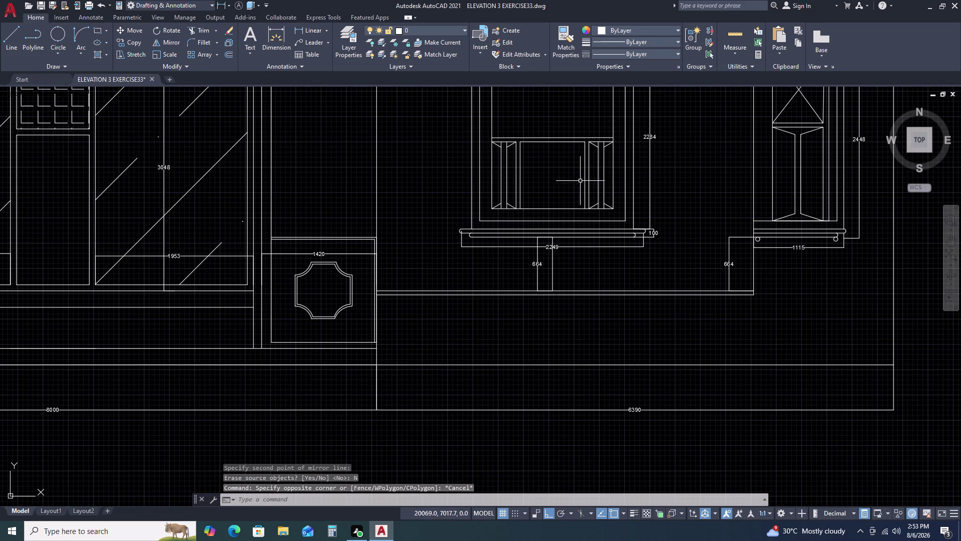
scroll(down, 3)
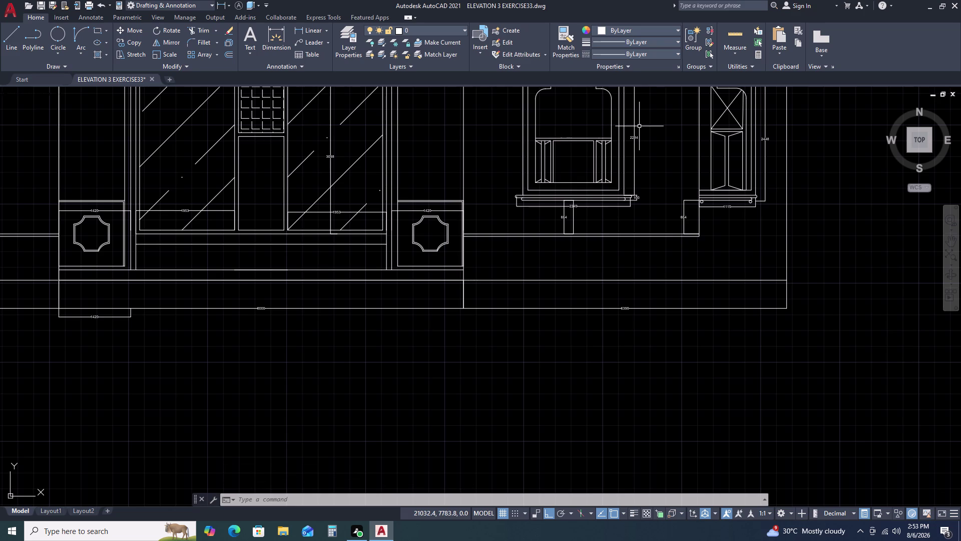
scroll(up, 3)
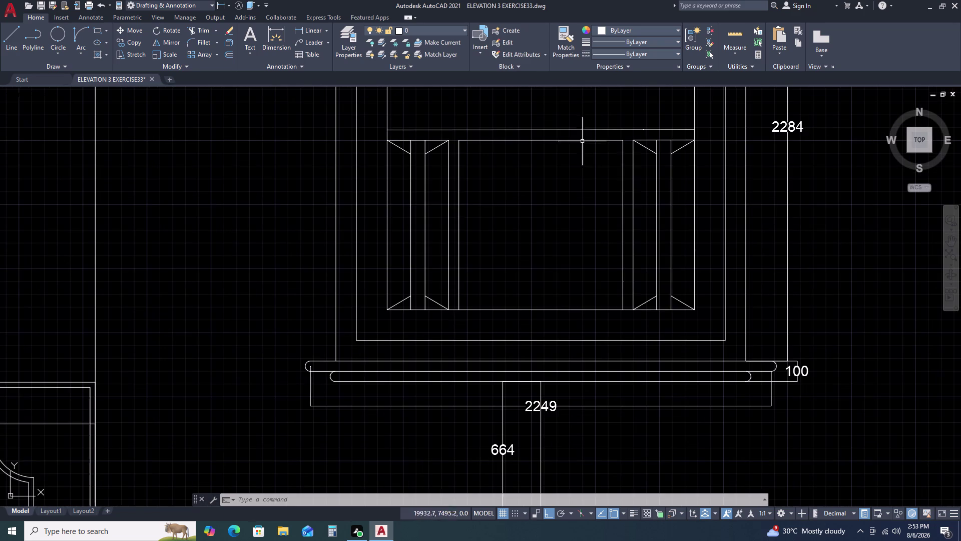
text(TR)
key(space)
Trim the vertical strip lines beyond the top diagonals of the right and left panels.
scroll(up, 3)
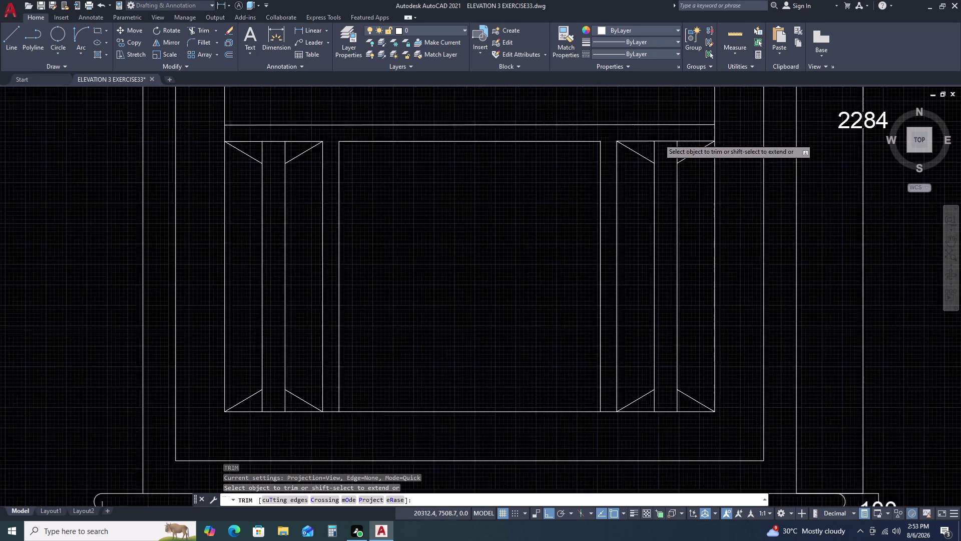
drag(699, 153, 686, 156)
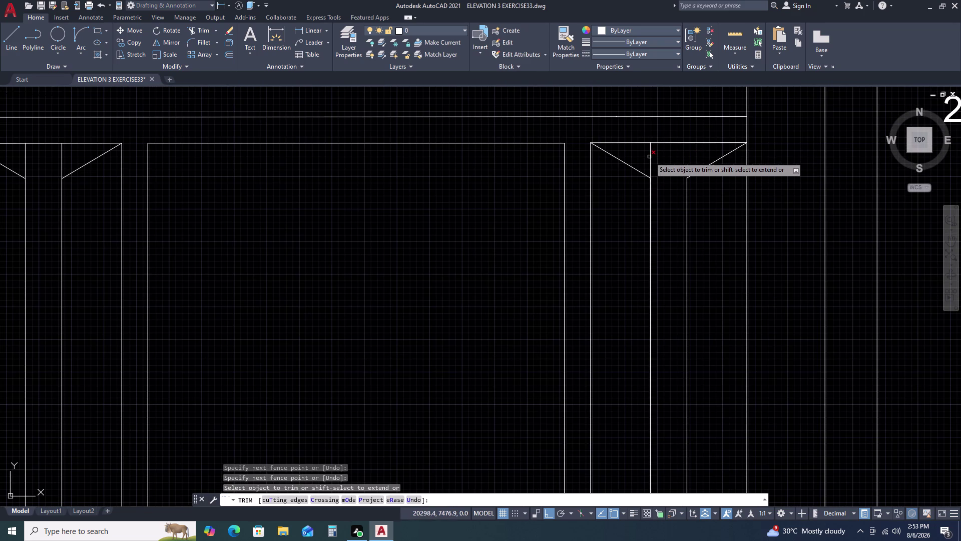
click(650, 157)
scroll(down, 3)
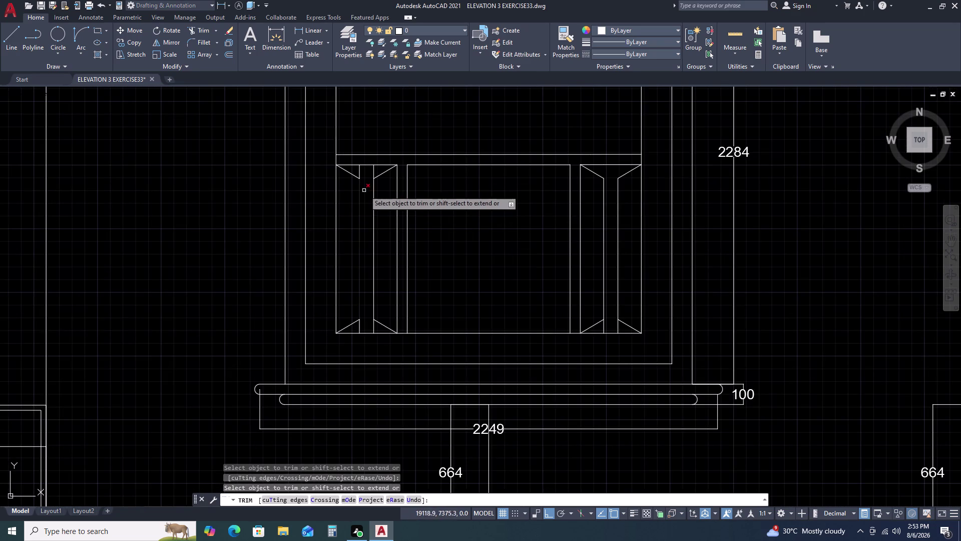
scroll(up, 3)
double_click(384, 149)
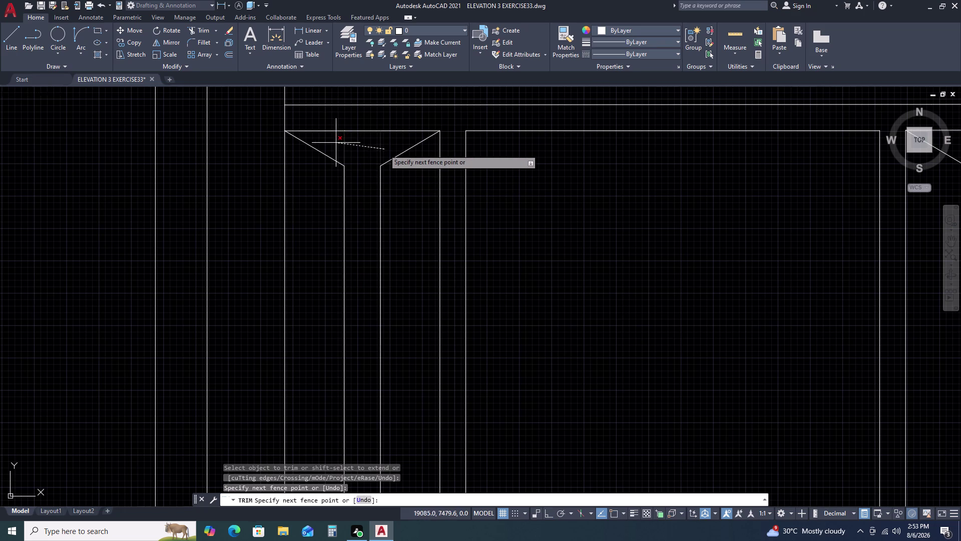
click(336, 143)
scroll(down, 3)
scroll(up, 3)
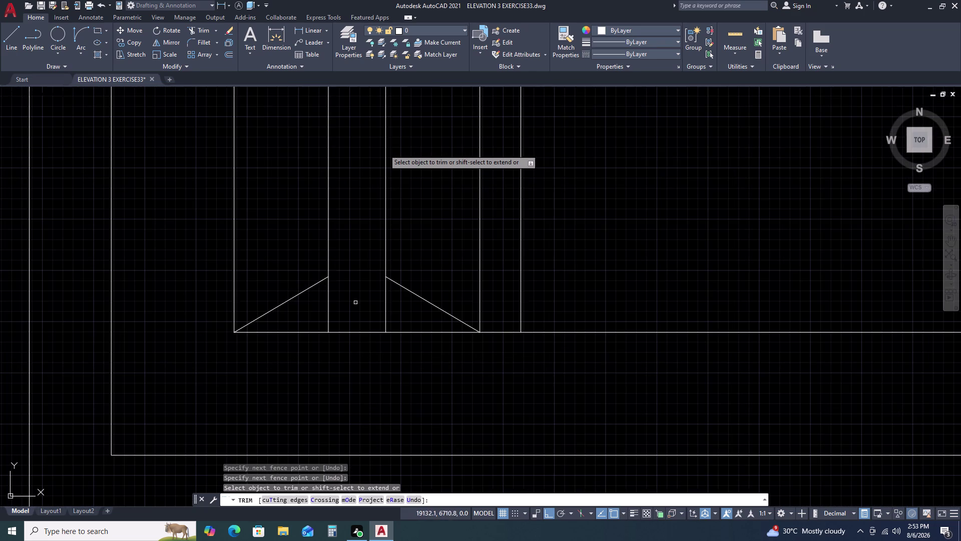
Trim the strip lines at the bottom-left and bottom-right diagonal corners.
double_click(391, 304)
click(320, 305)
scroll(down, 3)
scroll(up, 3)
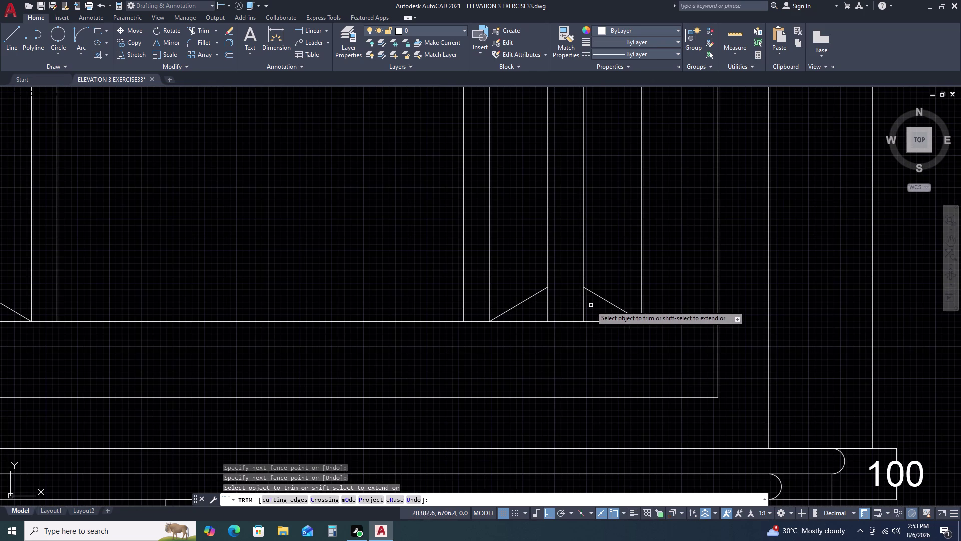
click(591, 303)
double_click(529, 307)
scroll(down, 3)
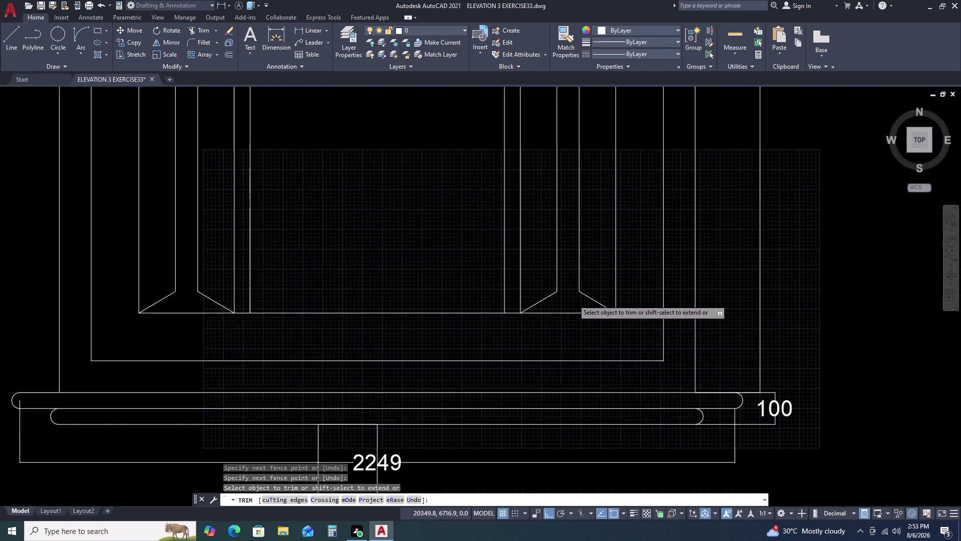
scroll(down, 3)
key(Escape)
scroll(up, 3)
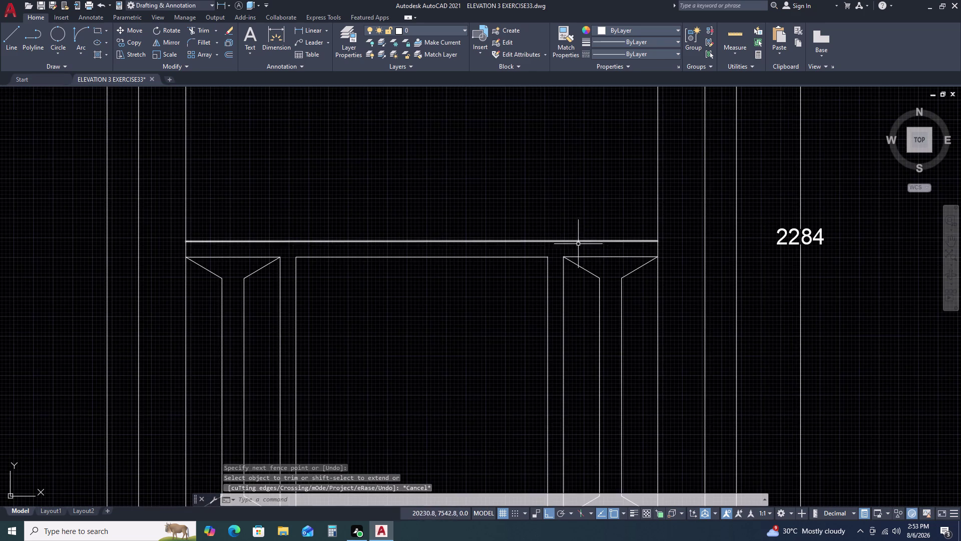
scroll(up, 3)
scroll(down, 3)
middle_drag(633, 137, 632, 154)
key(l)
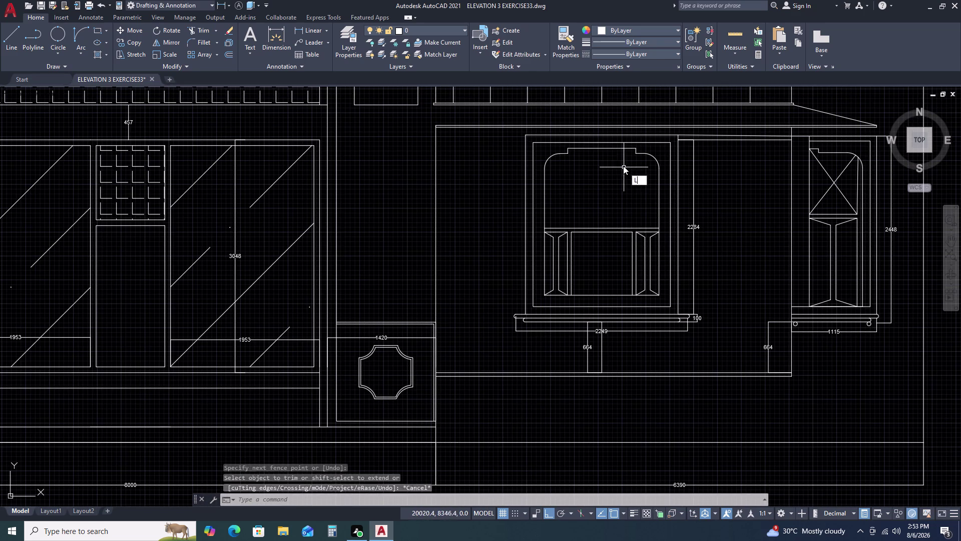
Start drawing lines across the arch panel, then cancel the unfinished line.
key(space)
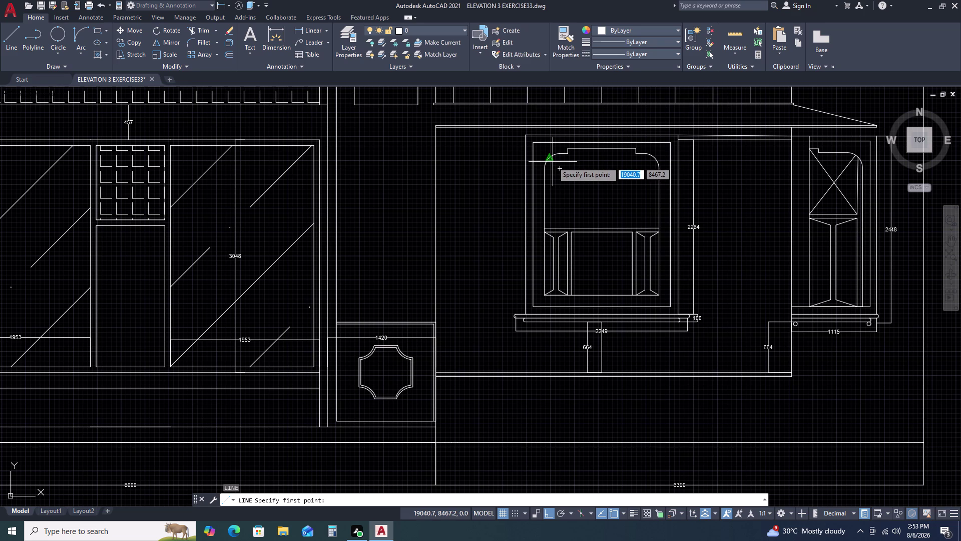
click(551, 157)
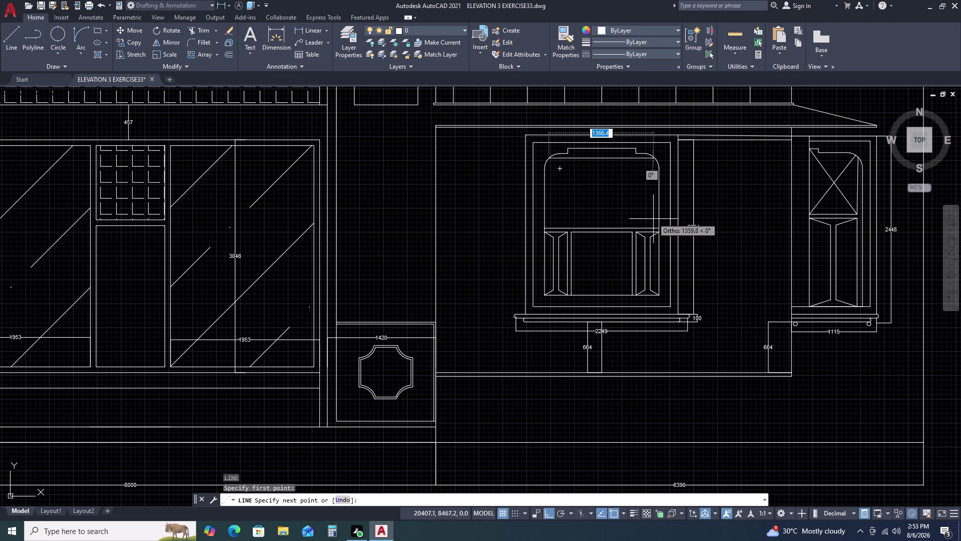
click(657, 230)
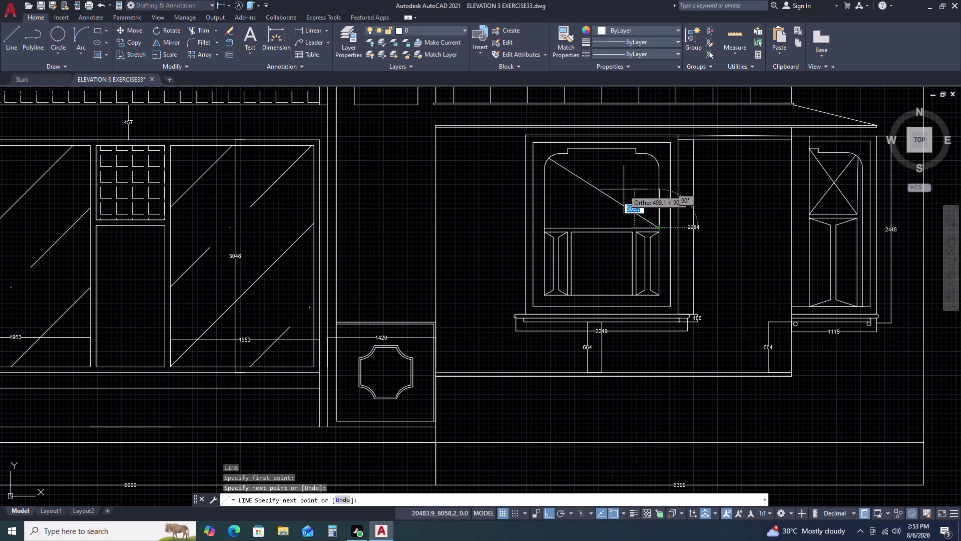
key(Escape)
key(space)
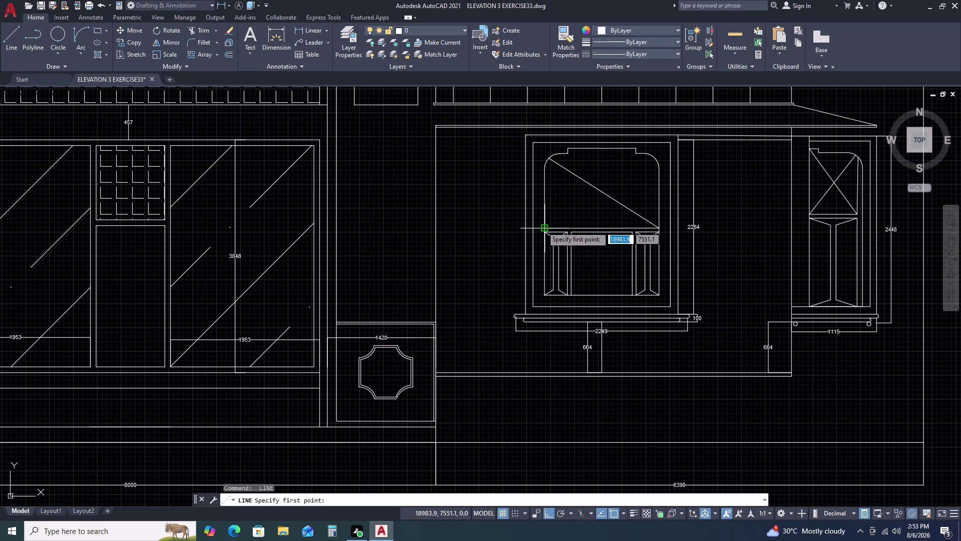
double_click(542, 226)
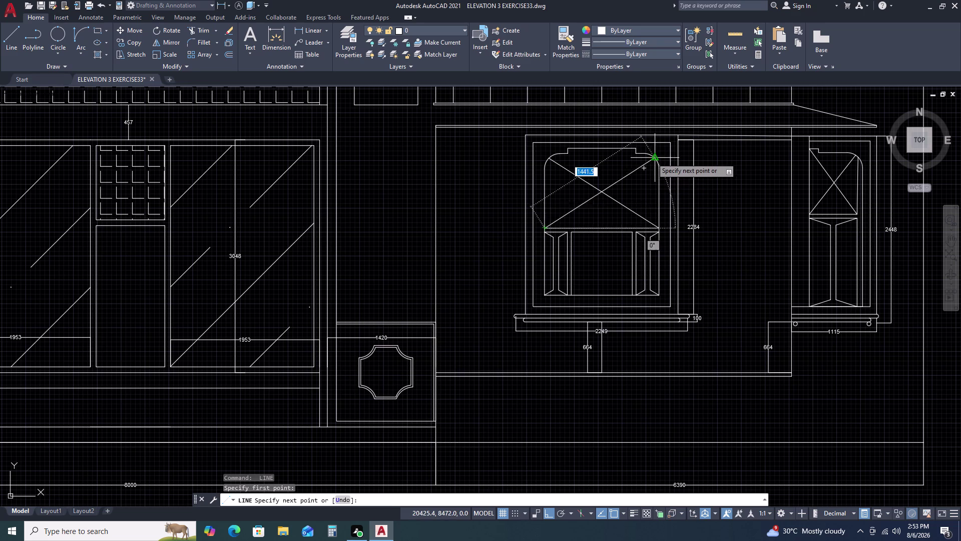
click(652, 158)
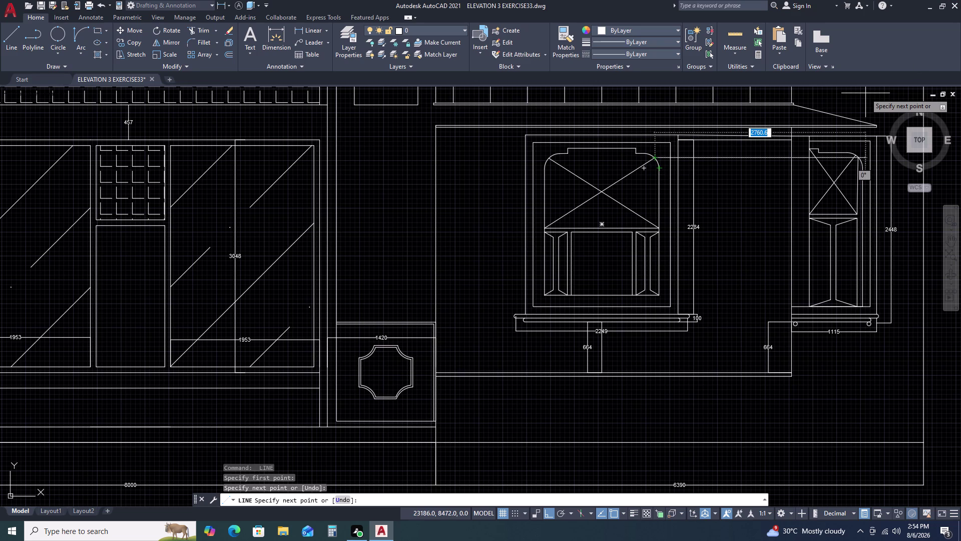
key(Escape)
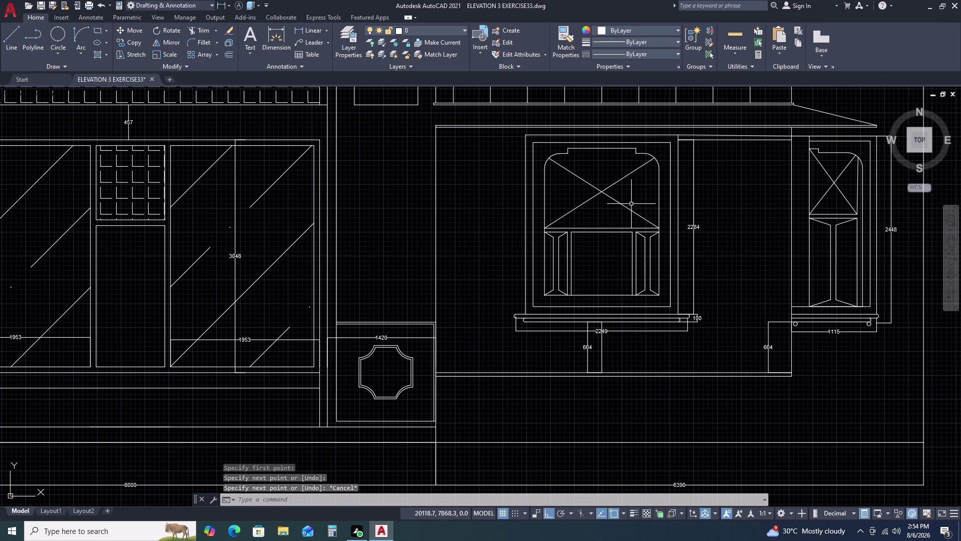
scroll(up, 3)
Stretch the cross diagonal's lower endpoint onto the panel corner.
click(630, 210)
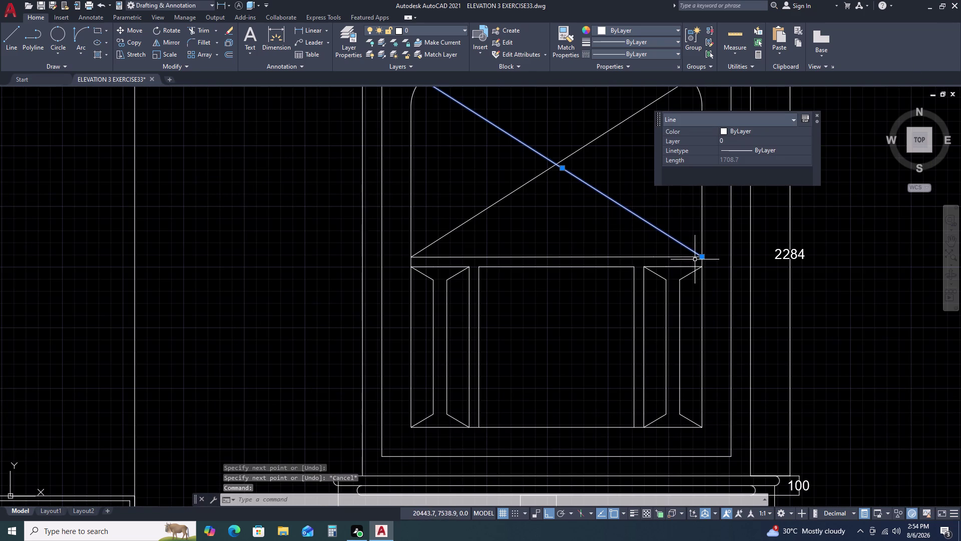
click(703, 258)
click(704, 243)
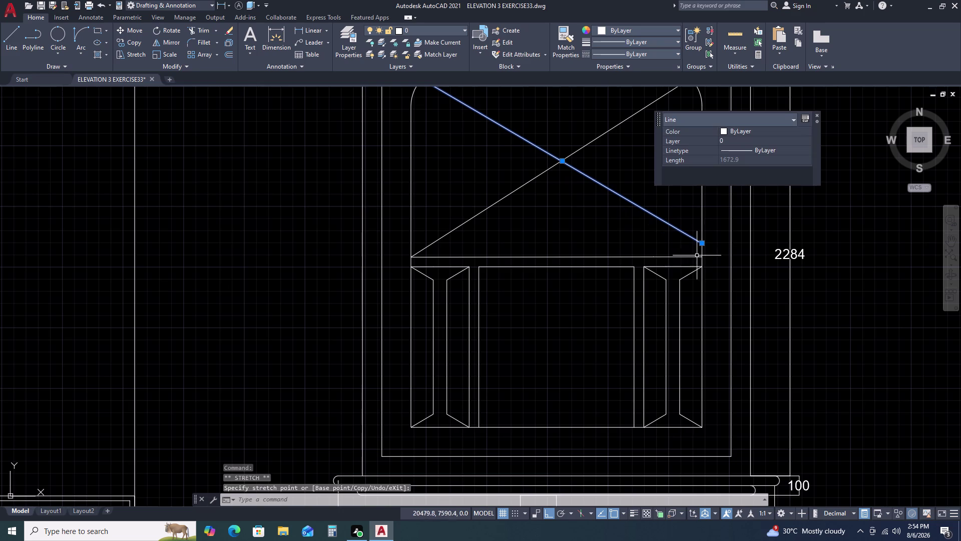
click(435, 242)
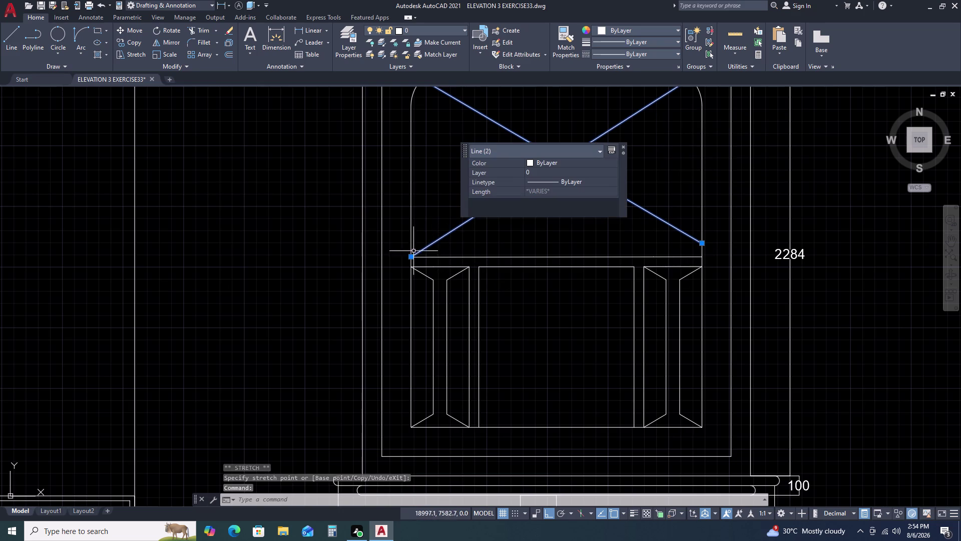
click(410, 256)
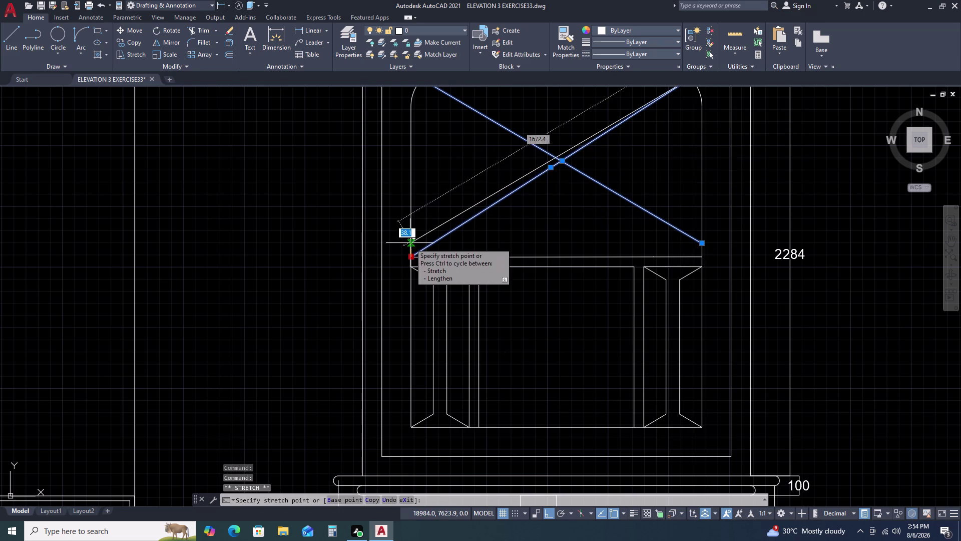
click(410, 243)
key(Escape)
scroll(down, 3)
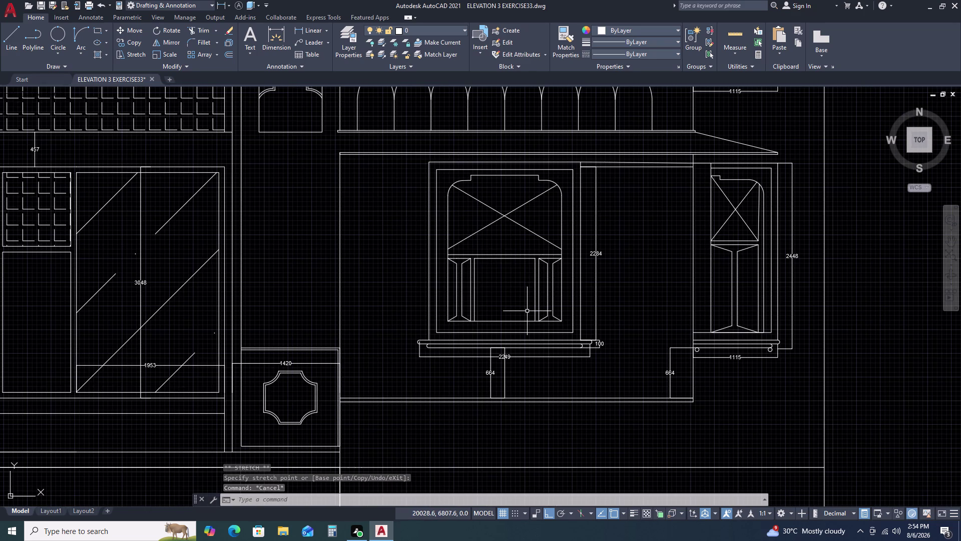
Begin another line on the panel's left edge, then cancel it.
key(l)
key(space)
click(448, 248)
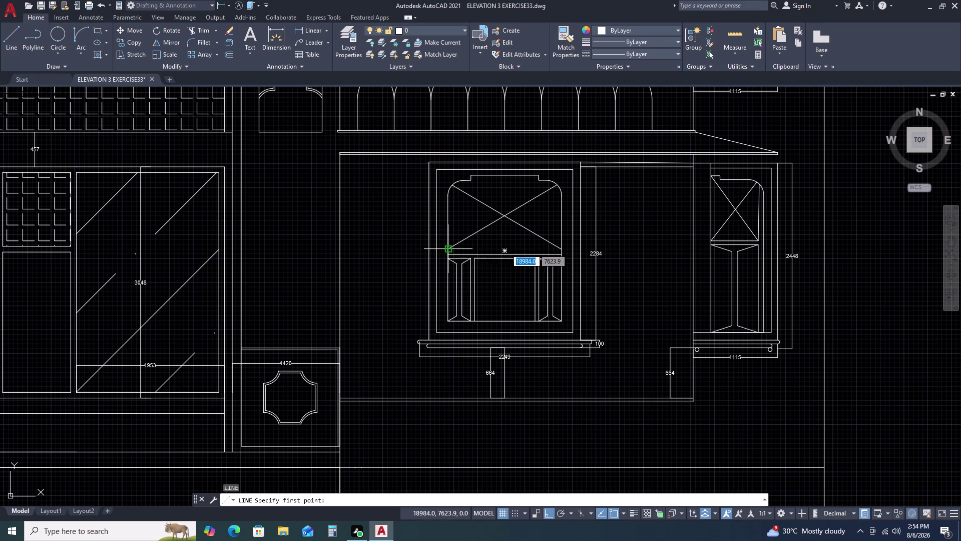
double_click(558, 250)
key(Escape)
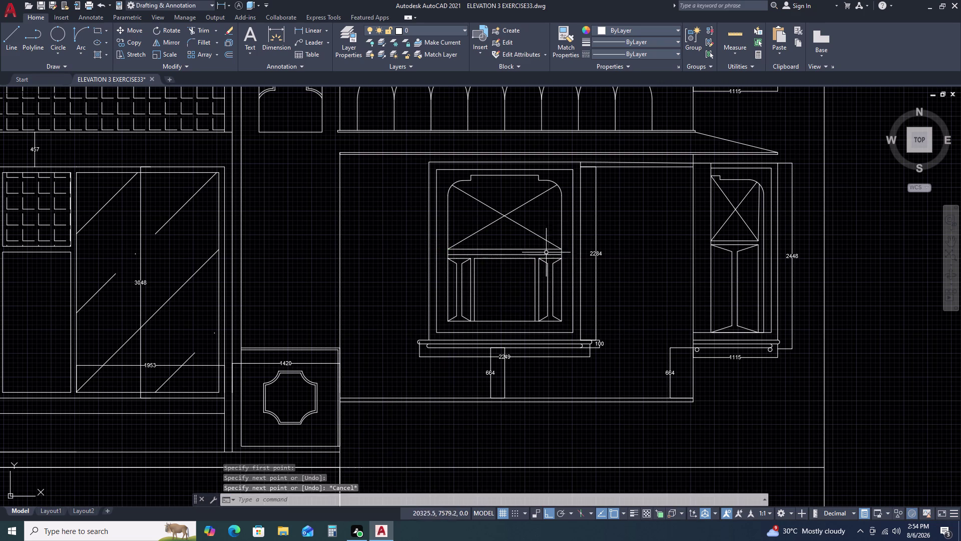
scroll(up, 3)
Delete the extra horizontal line beneath the crossed upper panel.
click(508, 243)
click(500, 250)
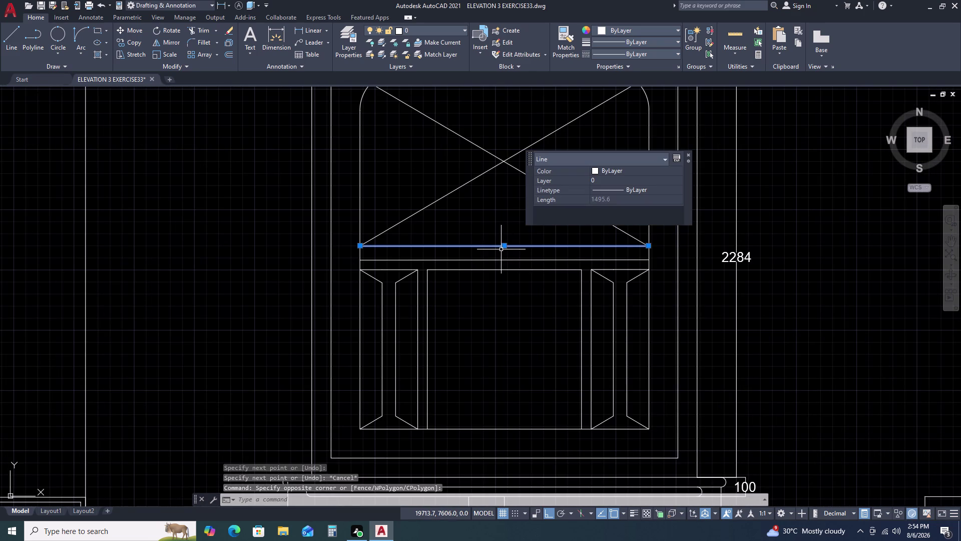
key(Delete)
scroll(down, 3)
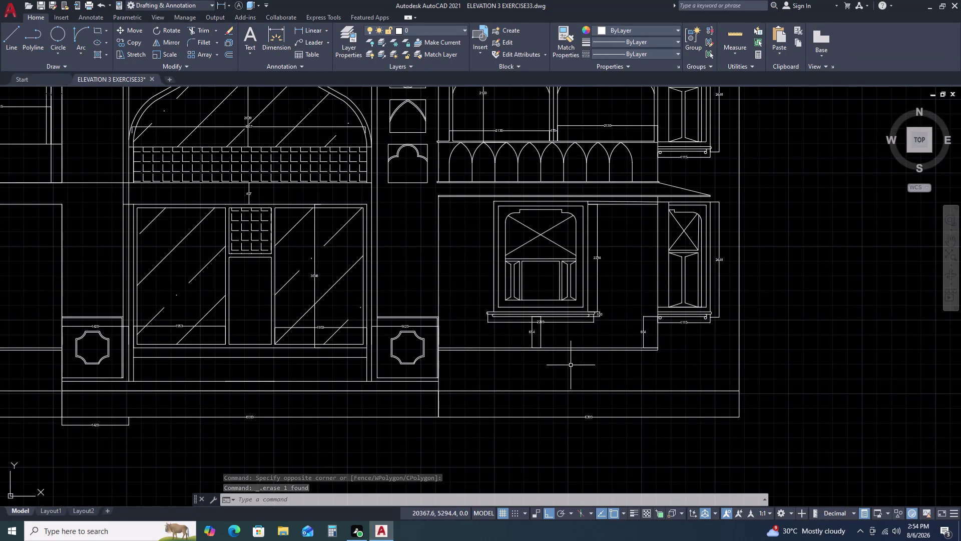
scroll(up, 3)
scroll(down, 3)
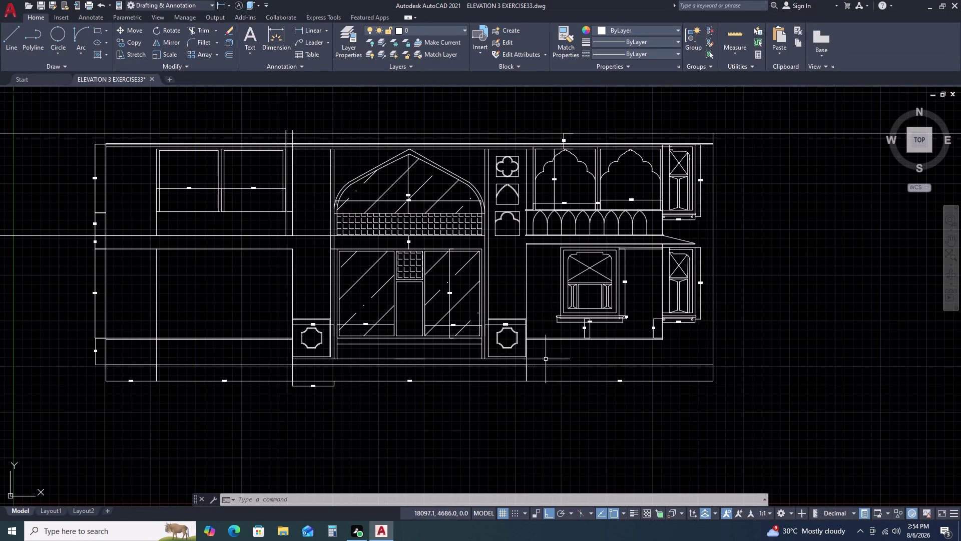
scroll(up, 3)
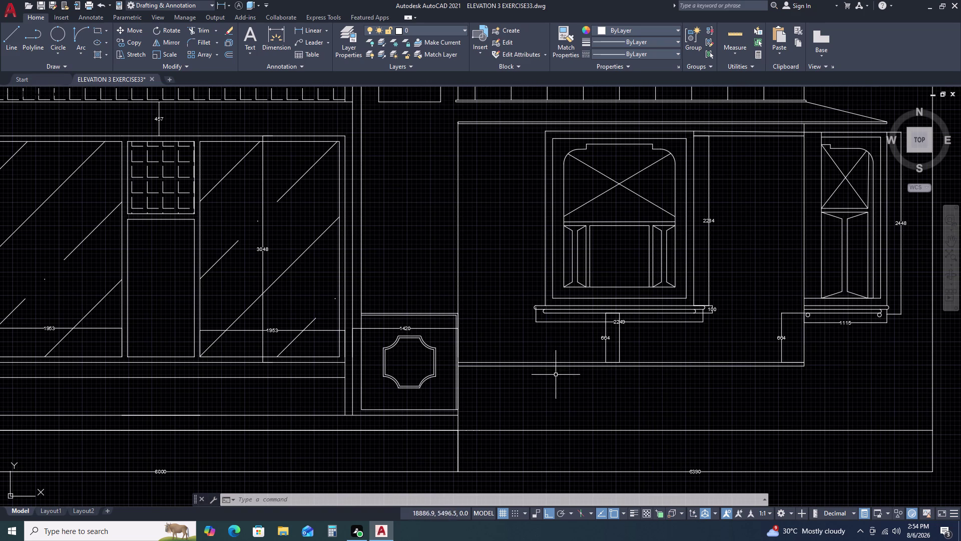
Start the stair profile at the base's right corner with a first 160-unit tread.
text(L)
key(space)
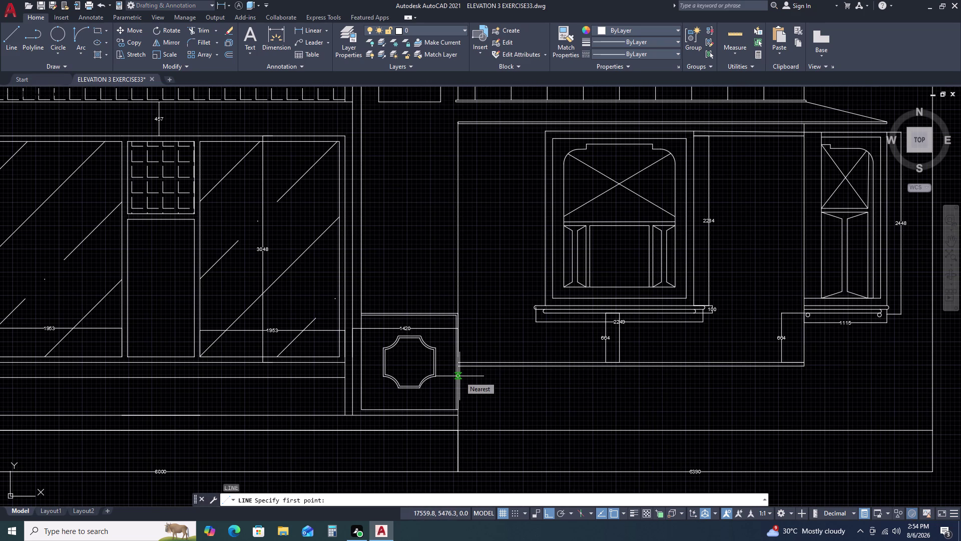
key(Escape)
middle_drag(845, 433, 750, 390)
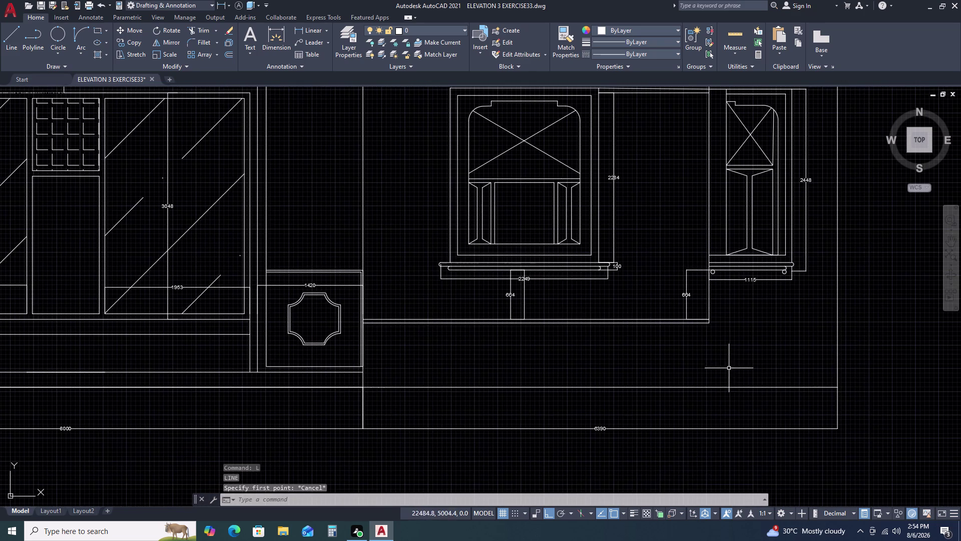
text(L)
key(space)
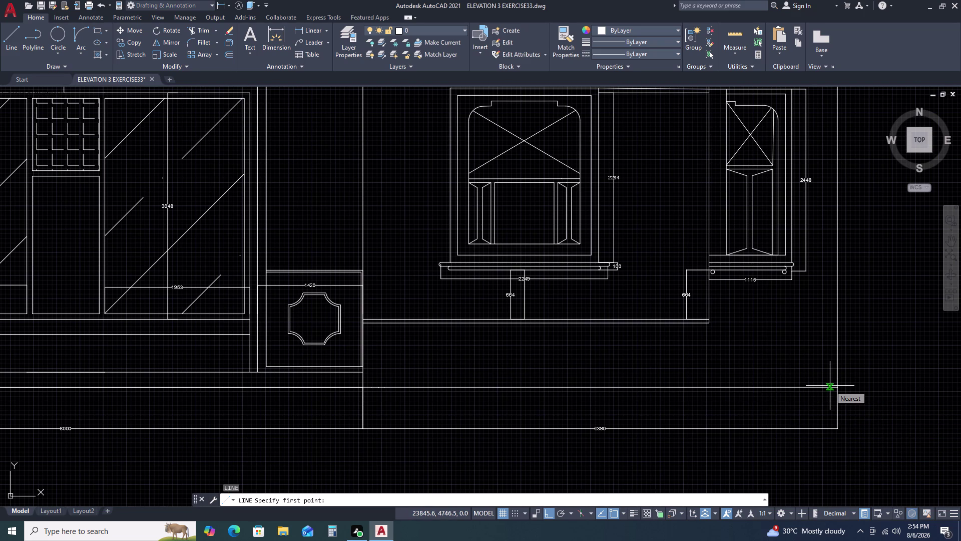
drag(831, 390, 825, 391)
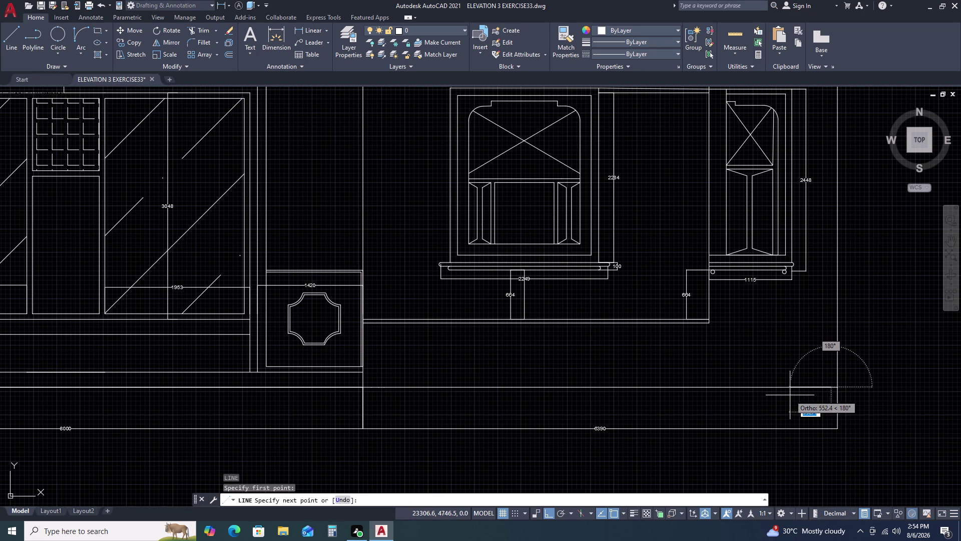
key(Escape)
key(space)
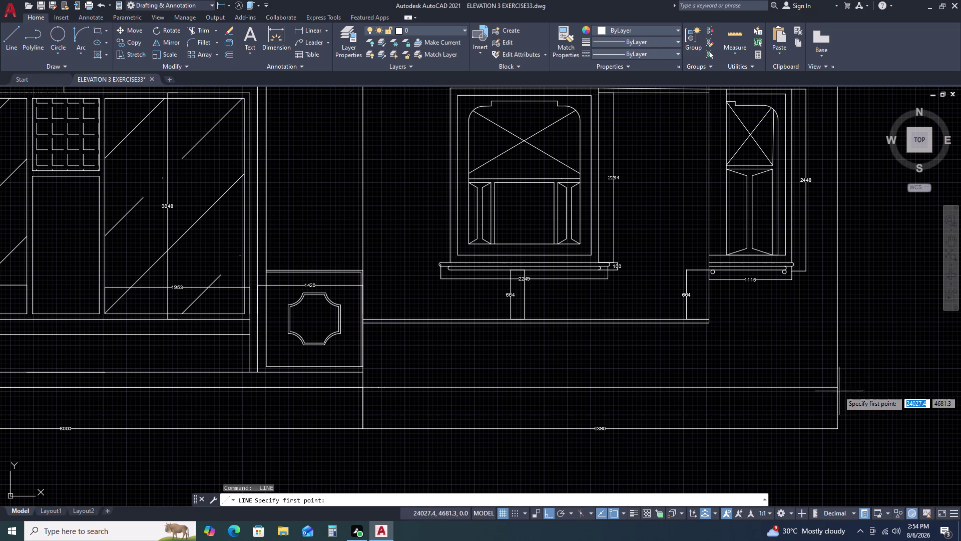
double_click(838, 388)
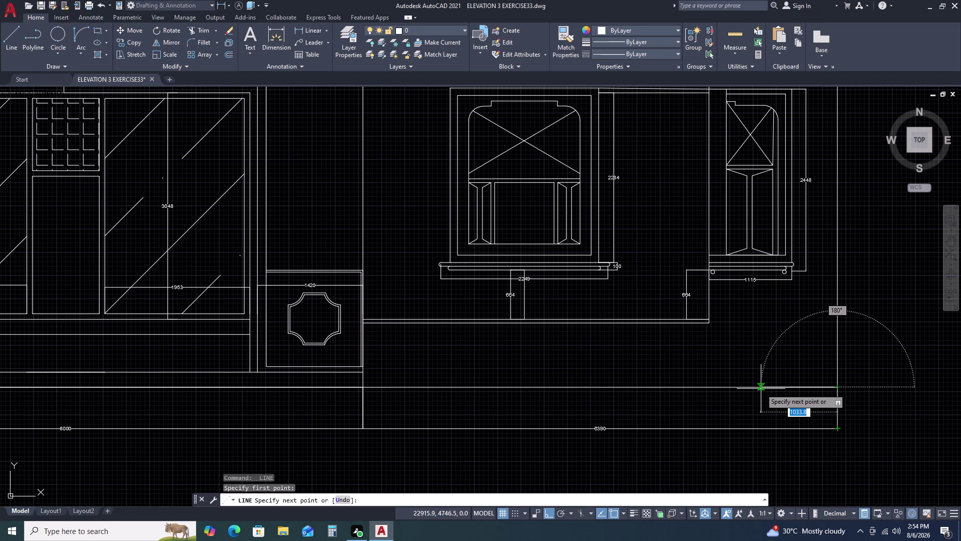
key(1)
key(6)
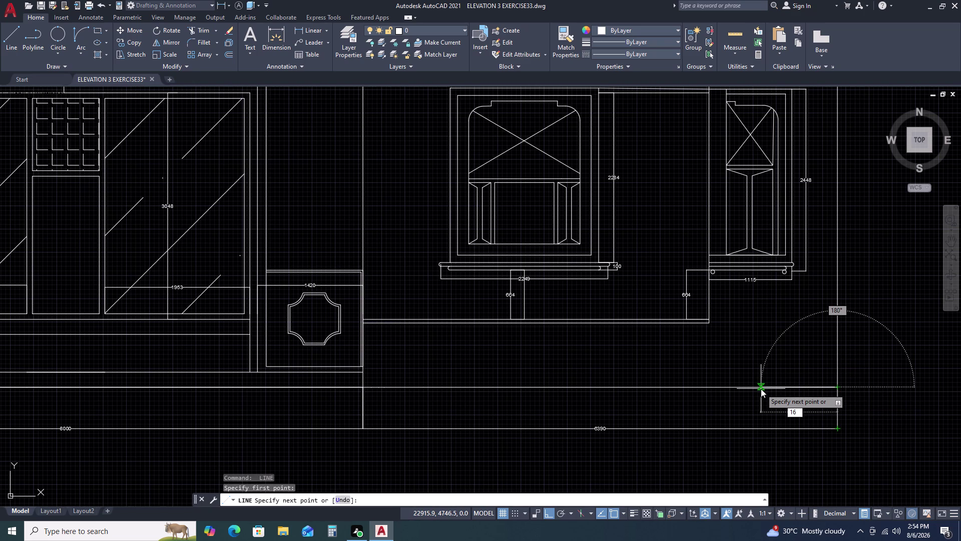
text(0)
key(space)
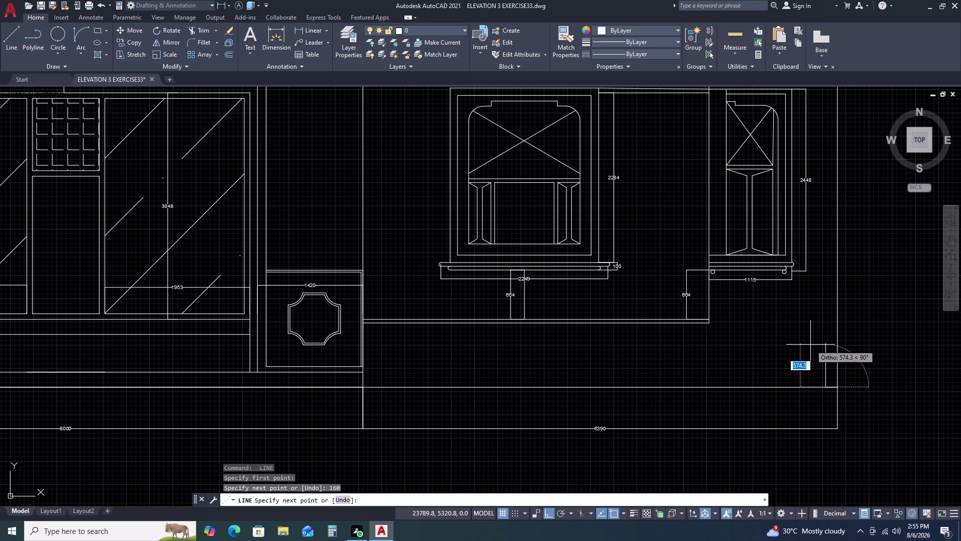
Continue the stairs with alternating 160-unit risers and treads.
text(1)
text(60)
key(space)
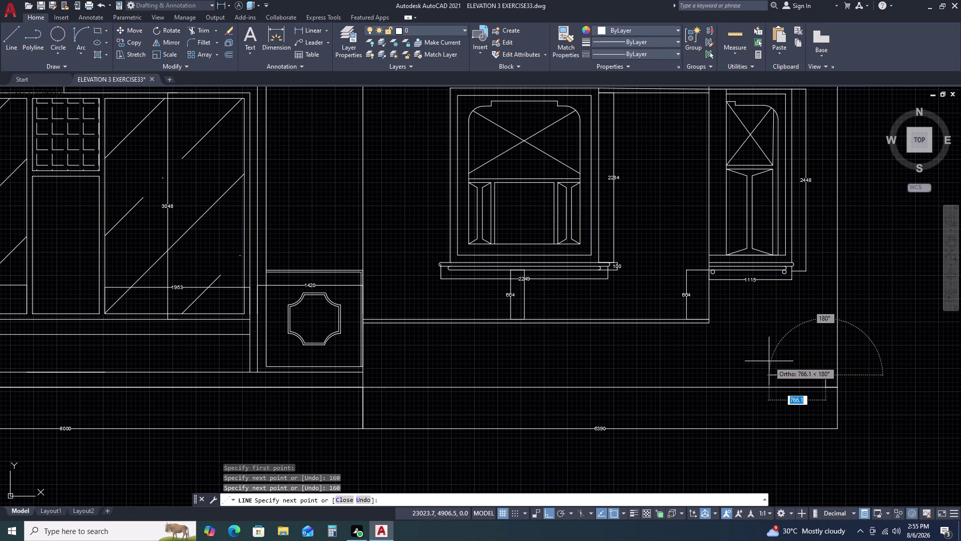
key(1)
text(6)
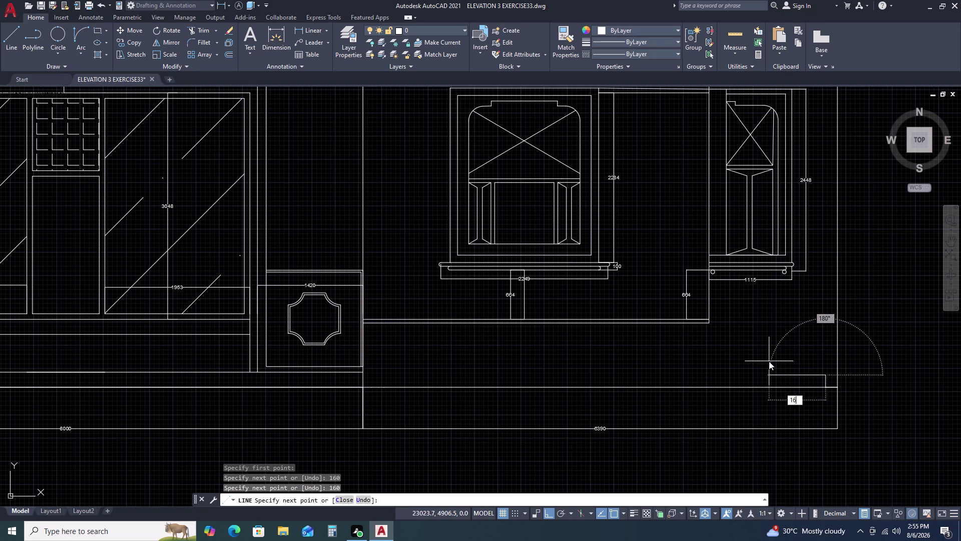
text(0)
key(space)
text(1)
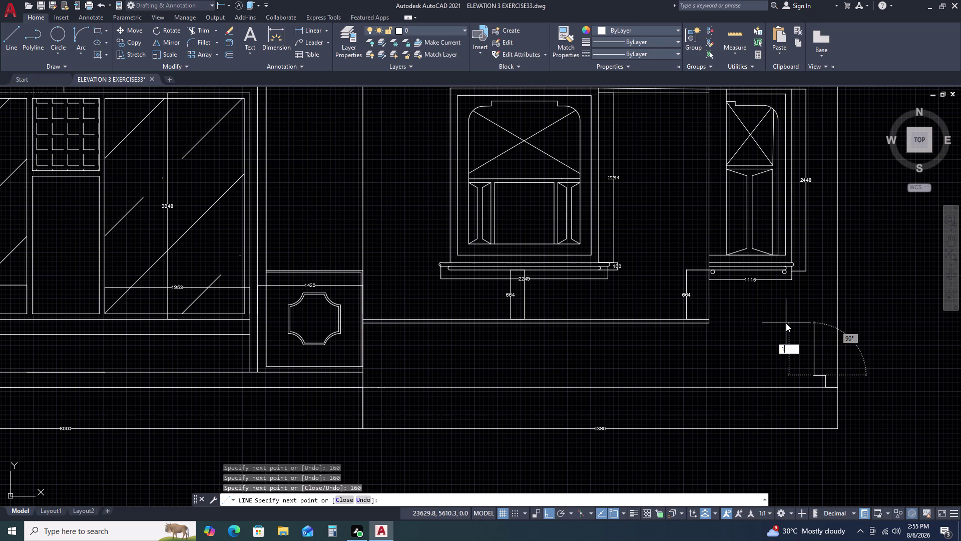
text(60)
key(space)
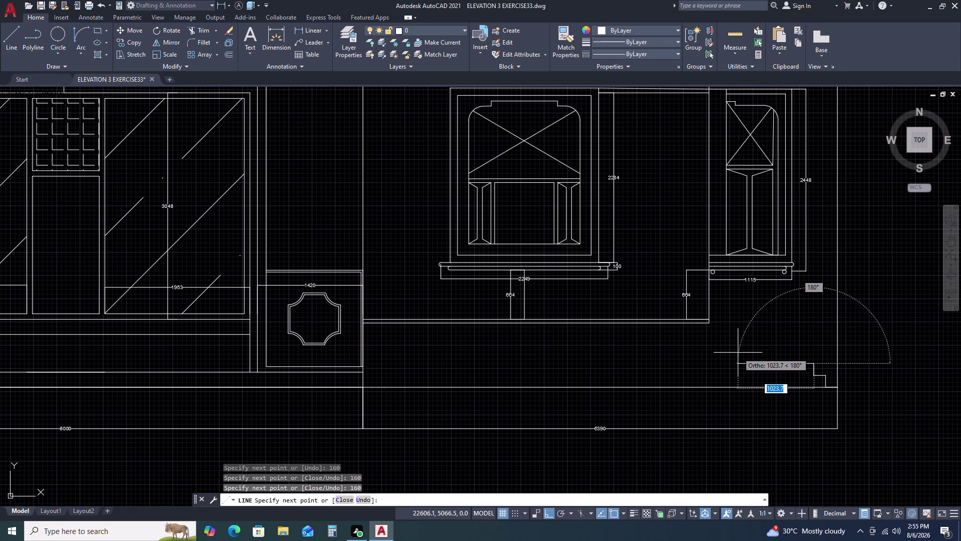
text(160)
key(space)
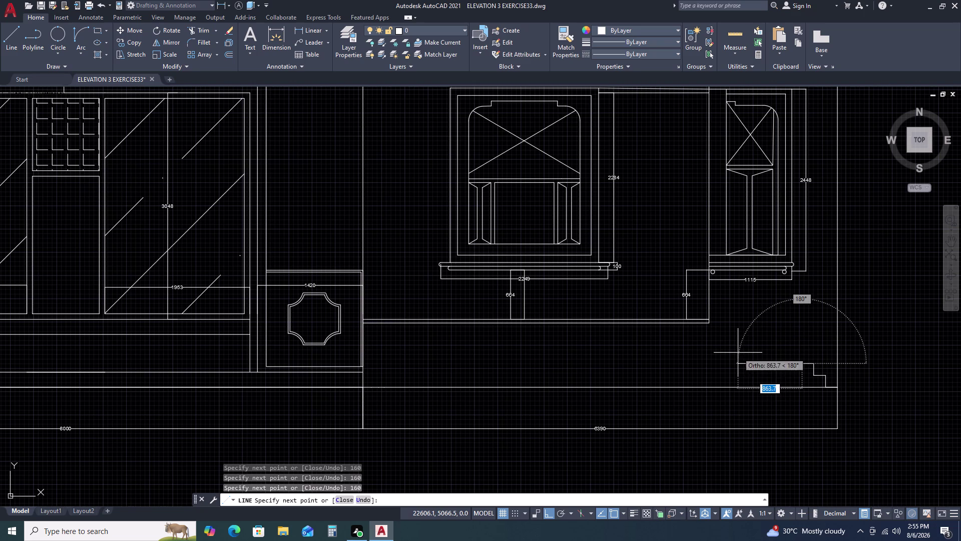
text(16)
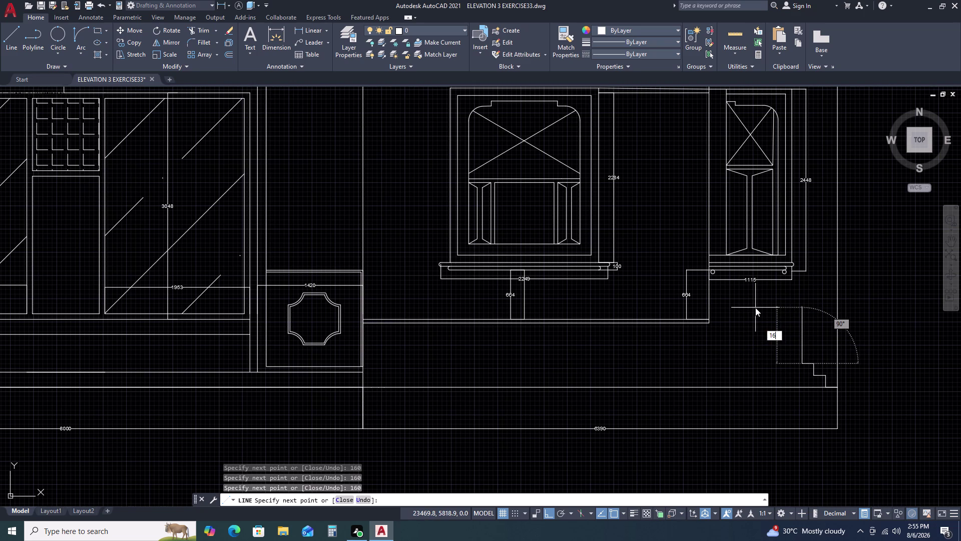
text(0)
key(space)
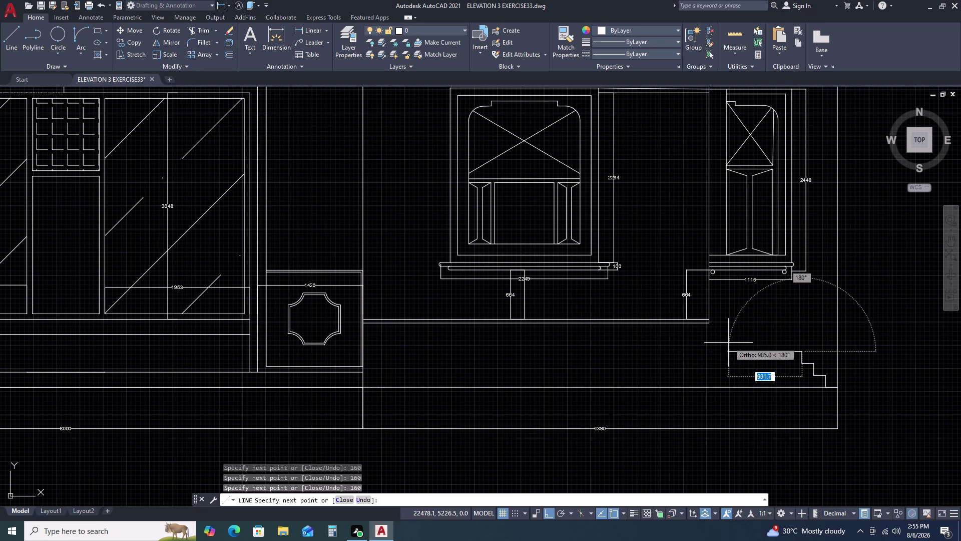
Add the remaining 160-unit segments to complete the ten step lines.
text(160)
key(space)
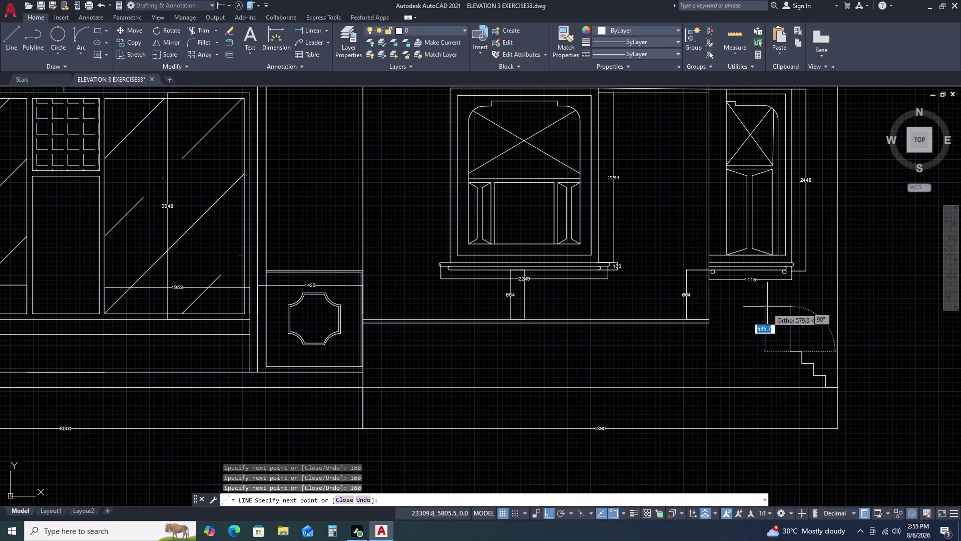
text(16)
key(0)
key(space)
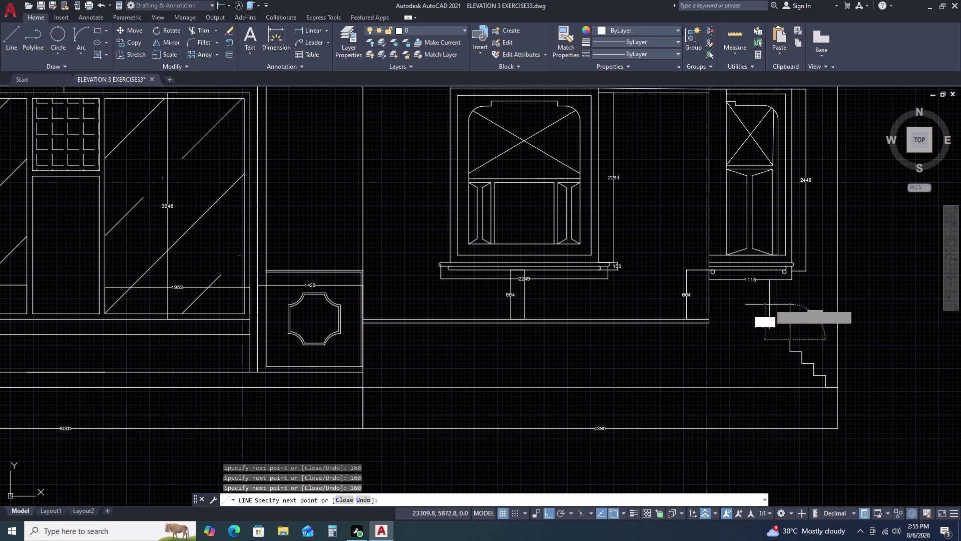
text(16)
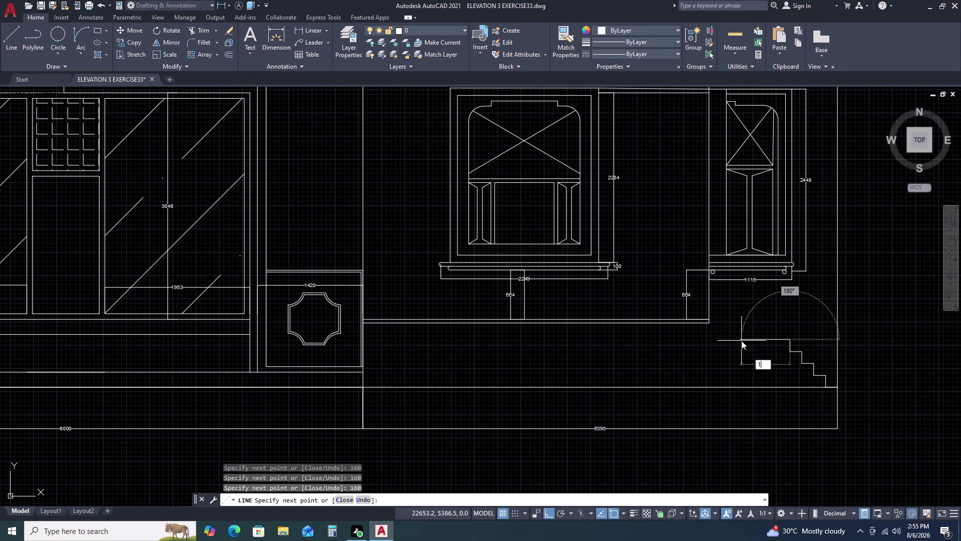
text(0)
key(space)
text(1)
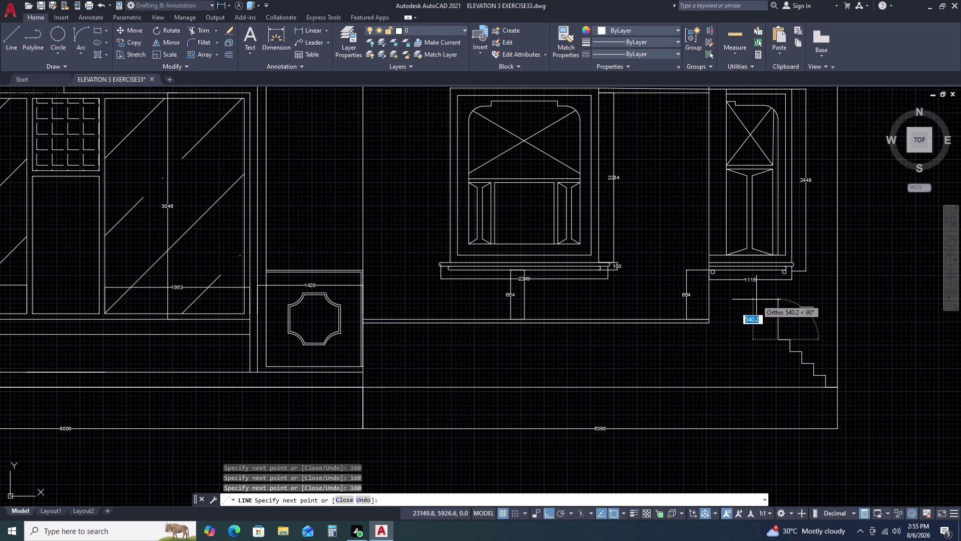
text(60)
key(space)
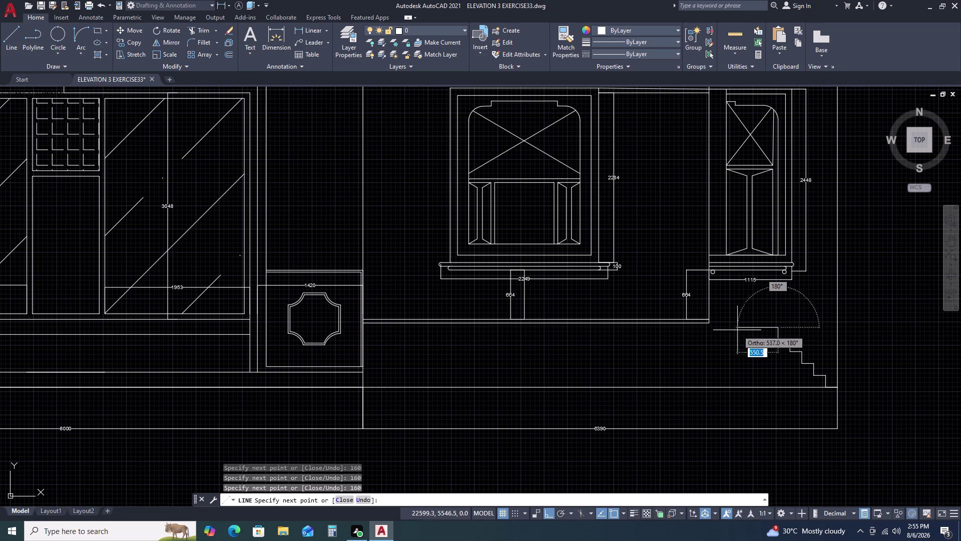
text(160)
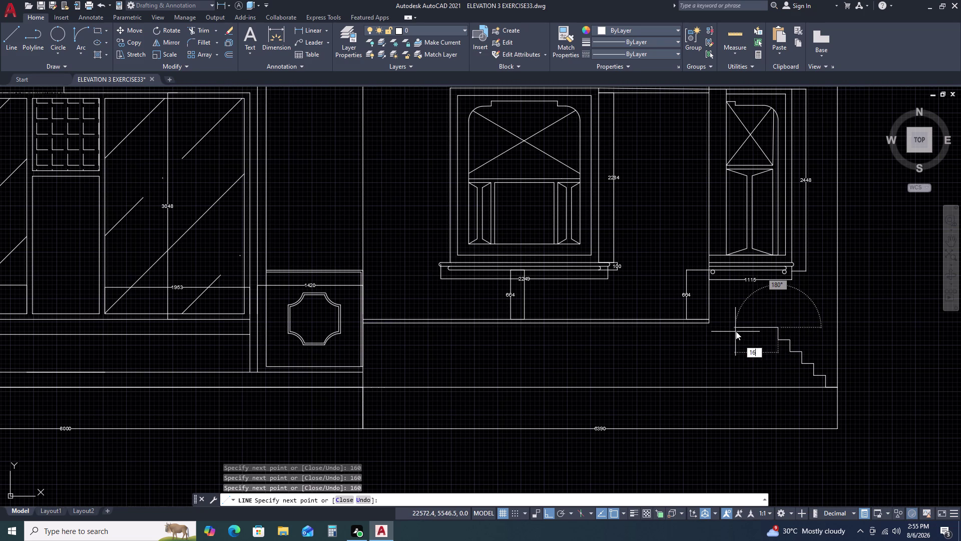
key(space)
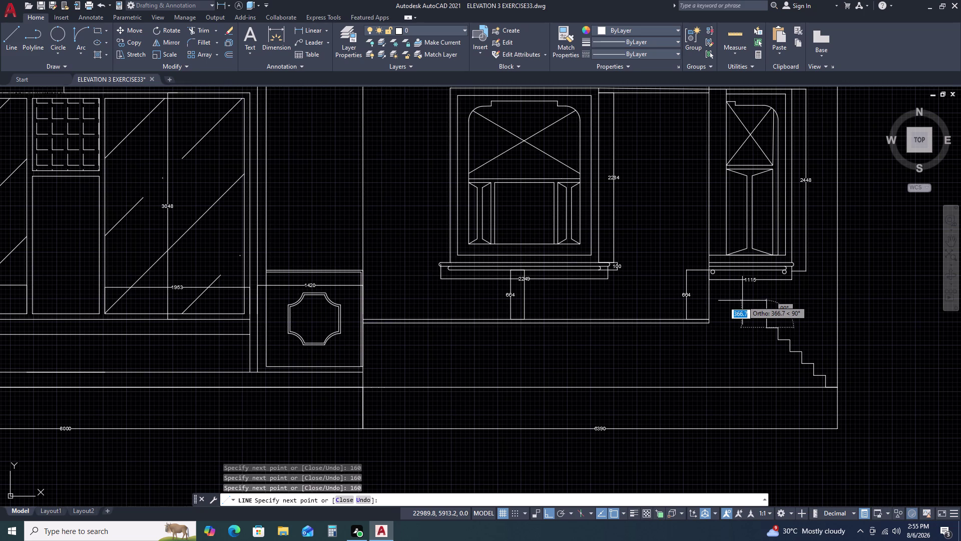
End the line command and window-select the step lines.
key(Escape)
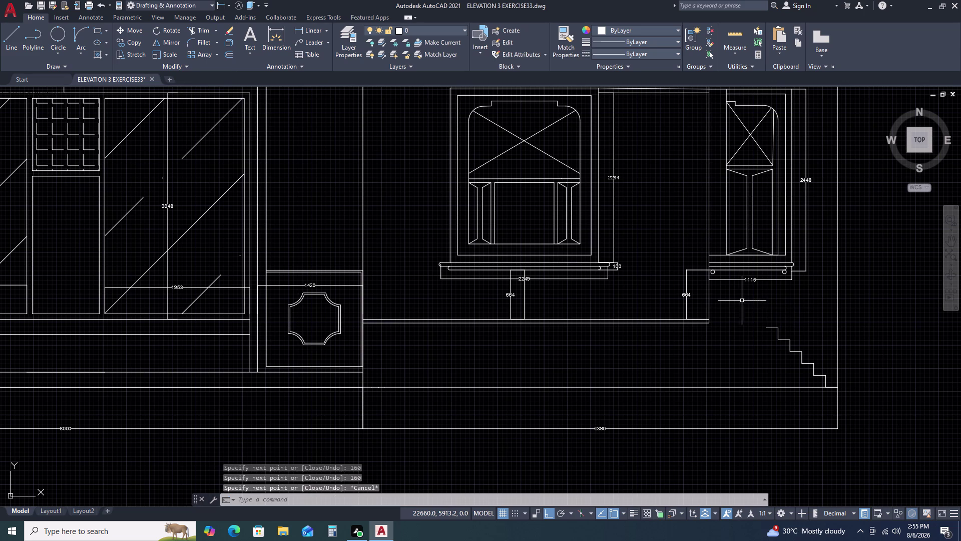
click(798, 328)
click(772, 356)
key(Escape)
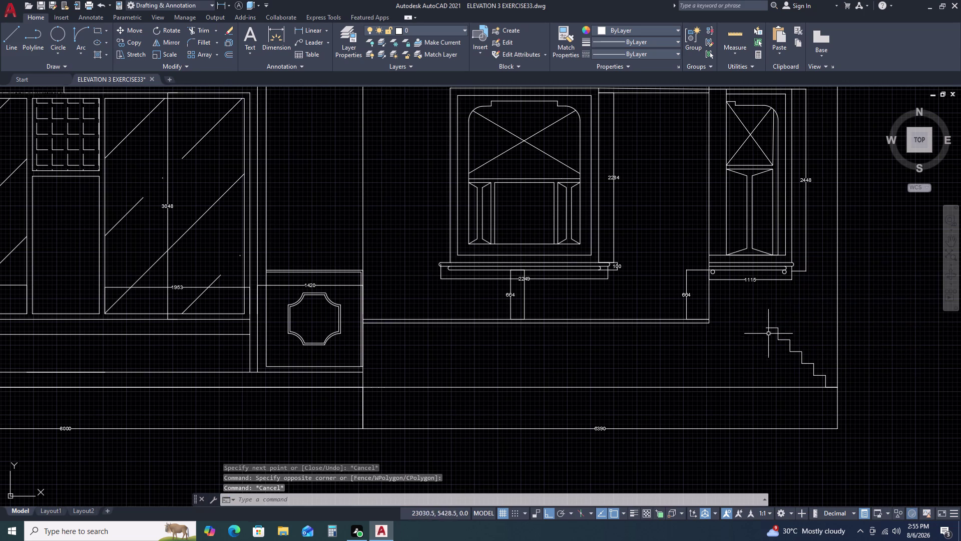
click(760, 323)
Join the ten step lines into a single polyline.
click(832, 399)
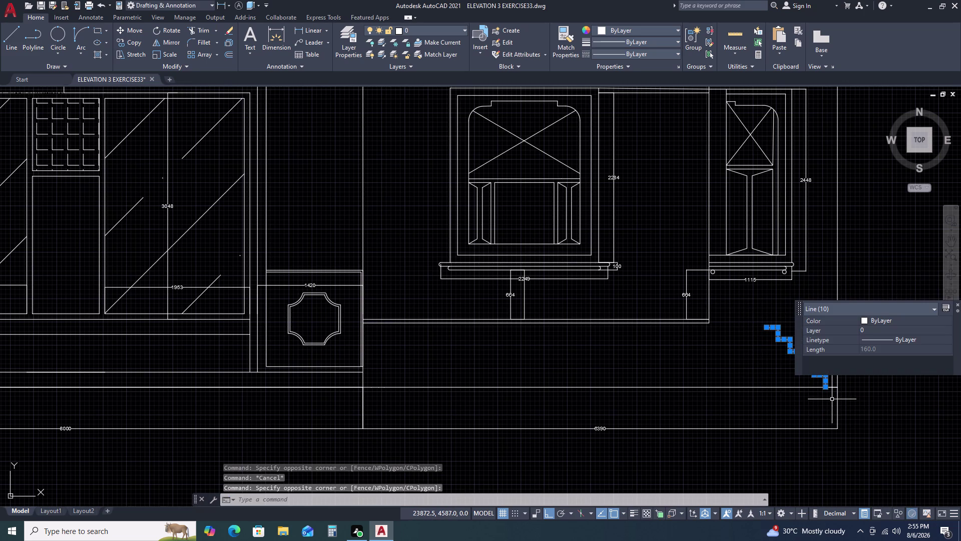
key(j)
key(Return)
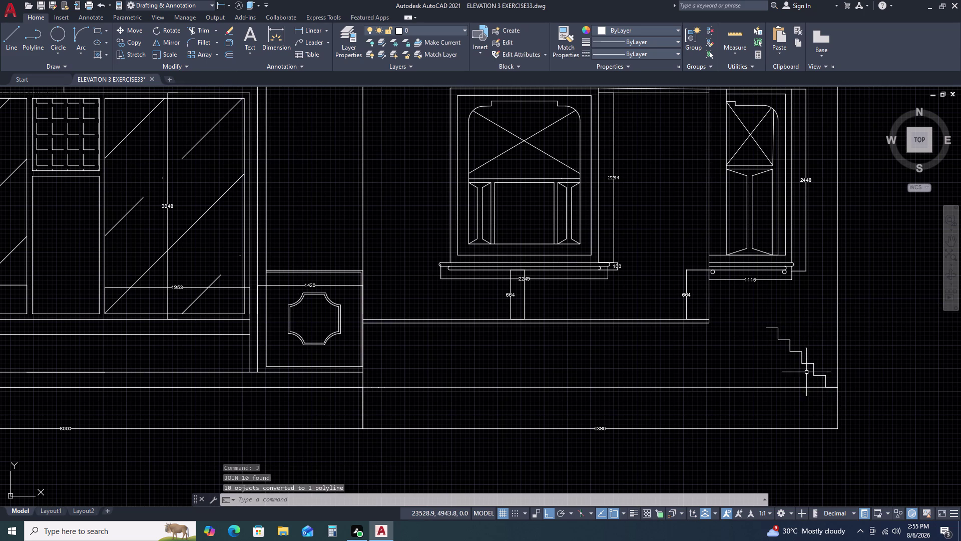
triple_click(807, 363)
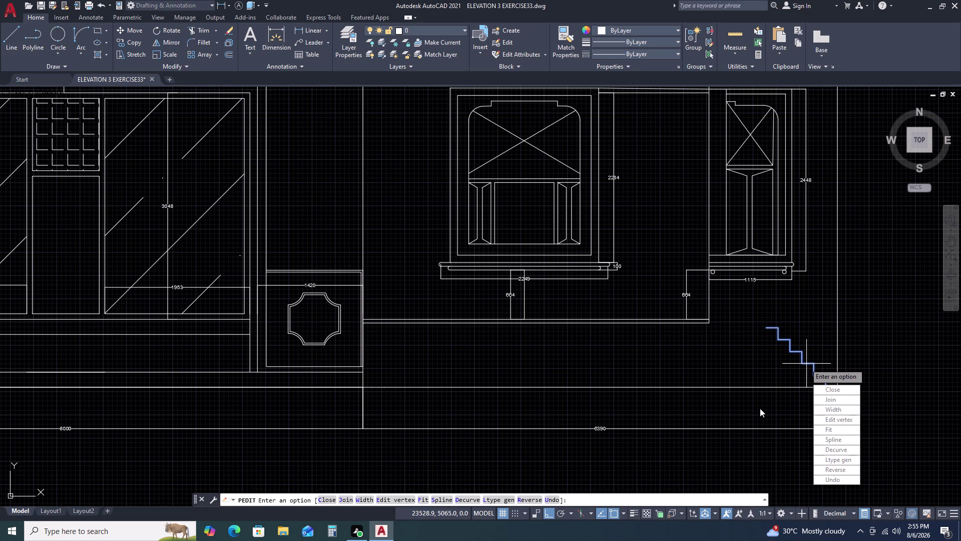
key(m)
key(space)
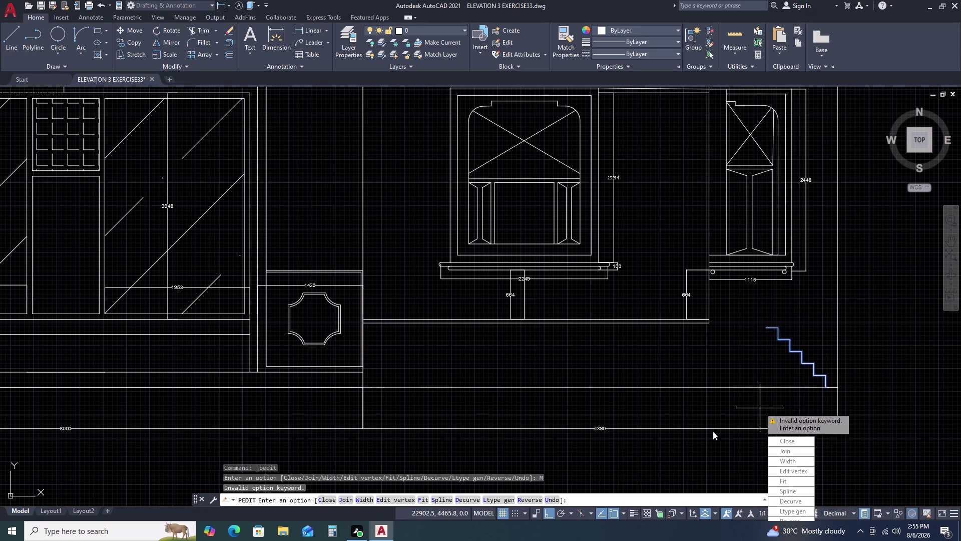
key(Escape)
key(Escape)
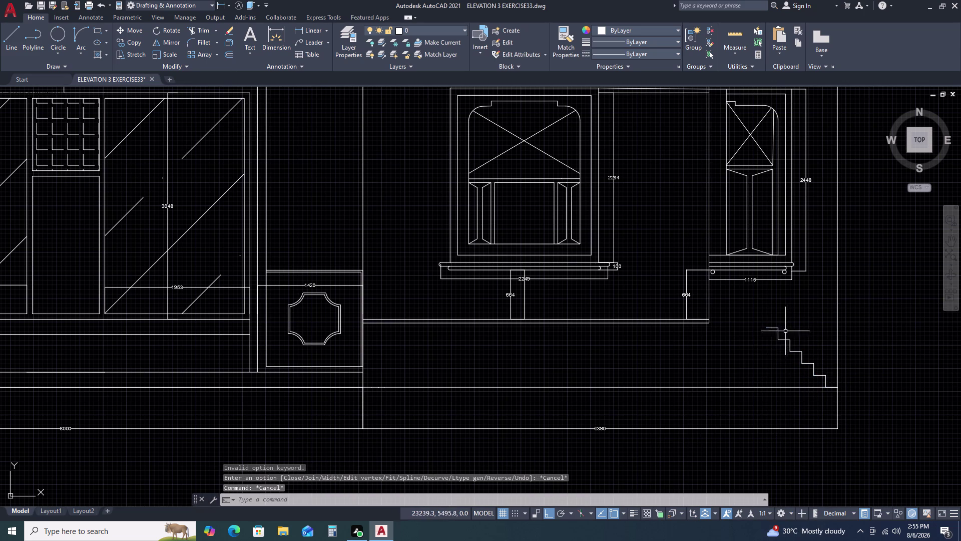
Move the stepped polyline by its top corner onto the plinth line's end.
click(786, 331)
click(776, 344)
key(m)
key(space)
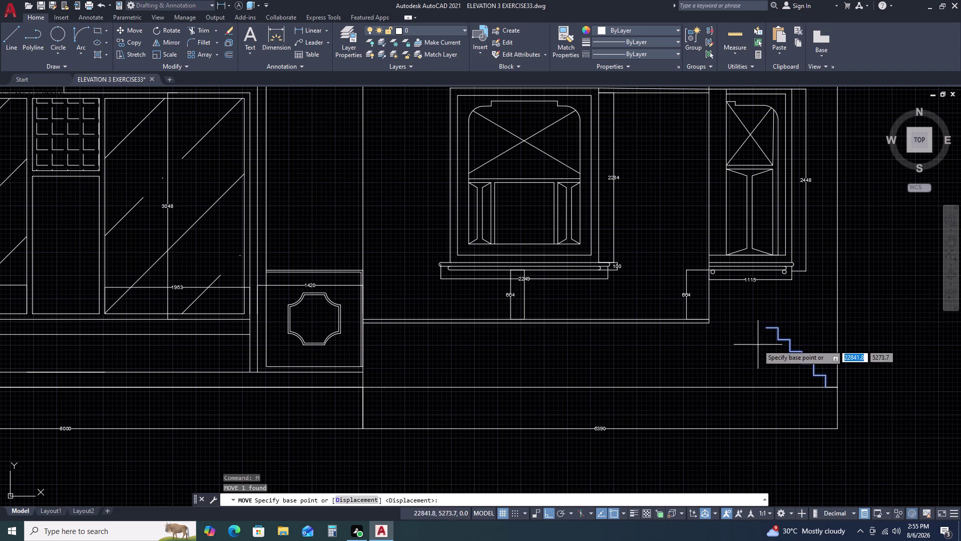
click(765, 330)
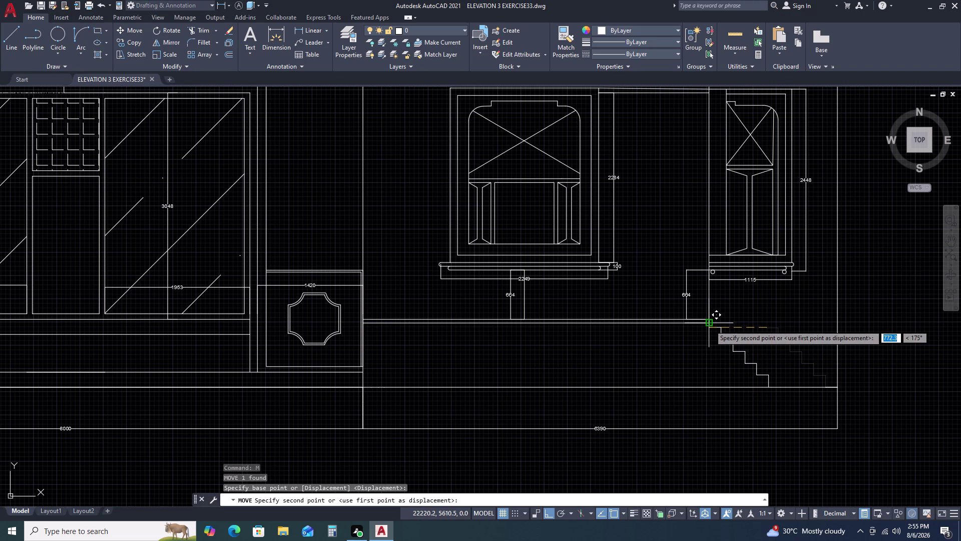
scroll(up, 3)
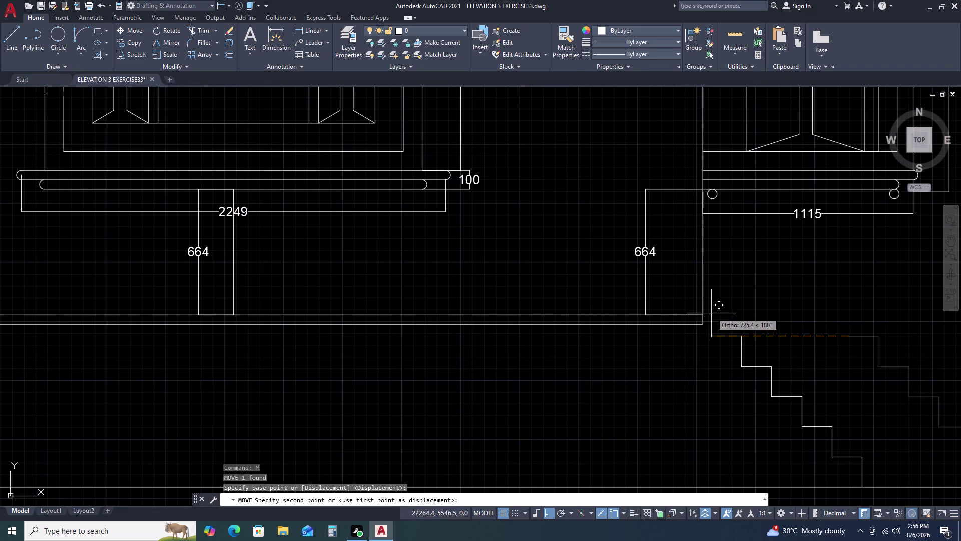
double_click(706, 316)
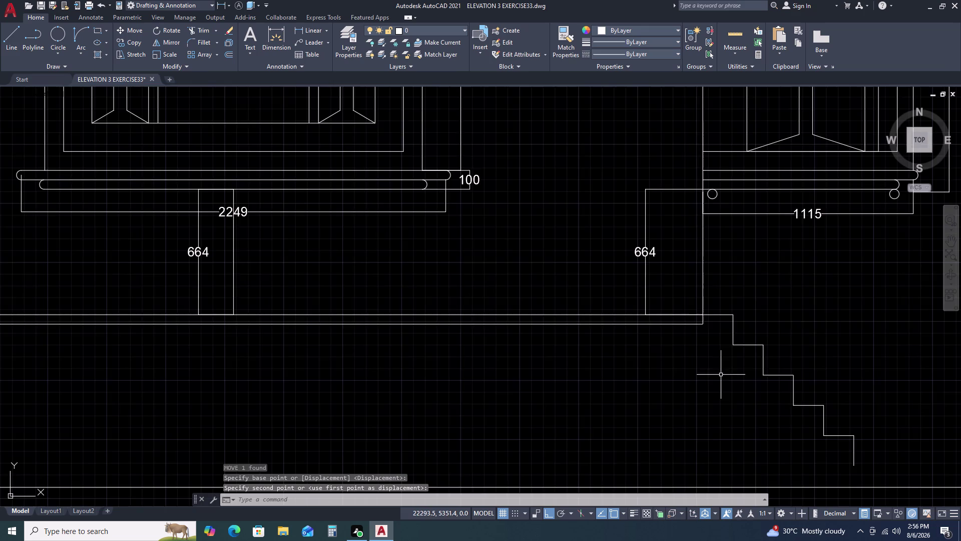
scroll(down, 3)
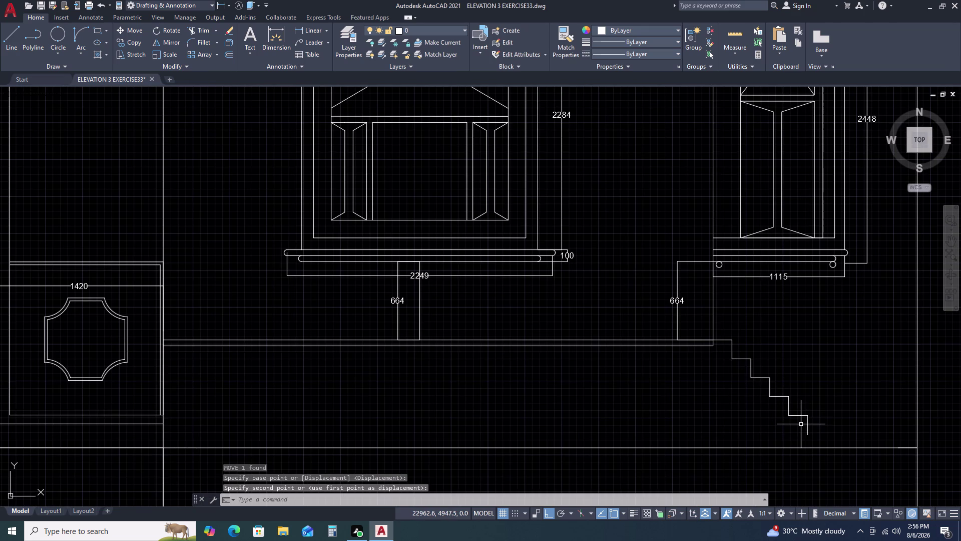
middle_drag(806, 415, 807, 407)
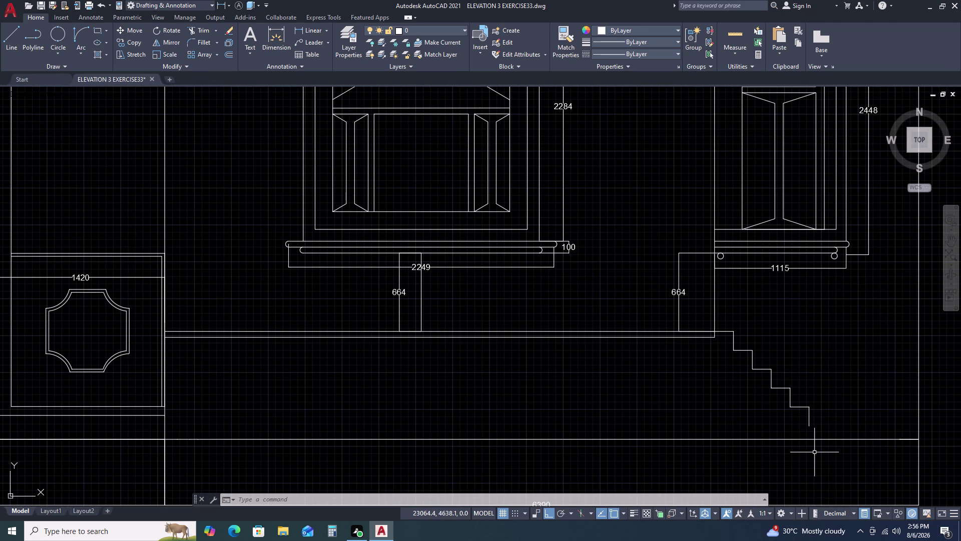
Draw a 160-unit horizontal tread at the foot of the steps.
key(l)
key(space)
double_click(810, 420)
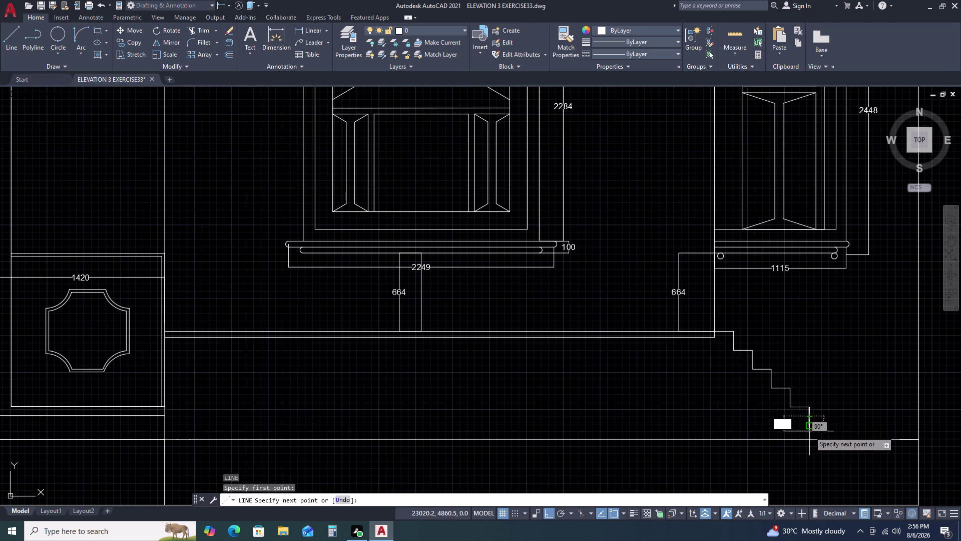
key(Escape)
key(space)
double_click(809, 424)
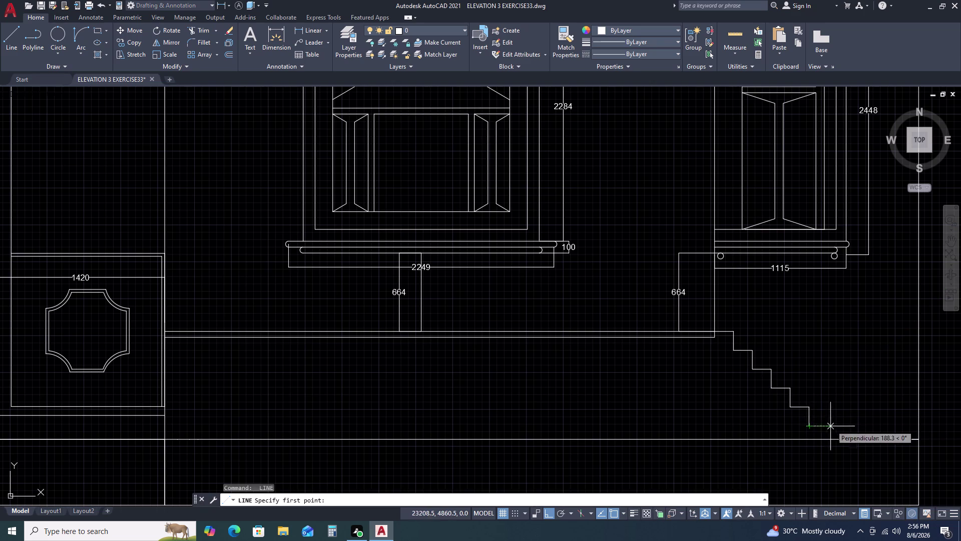
click(810, 429)
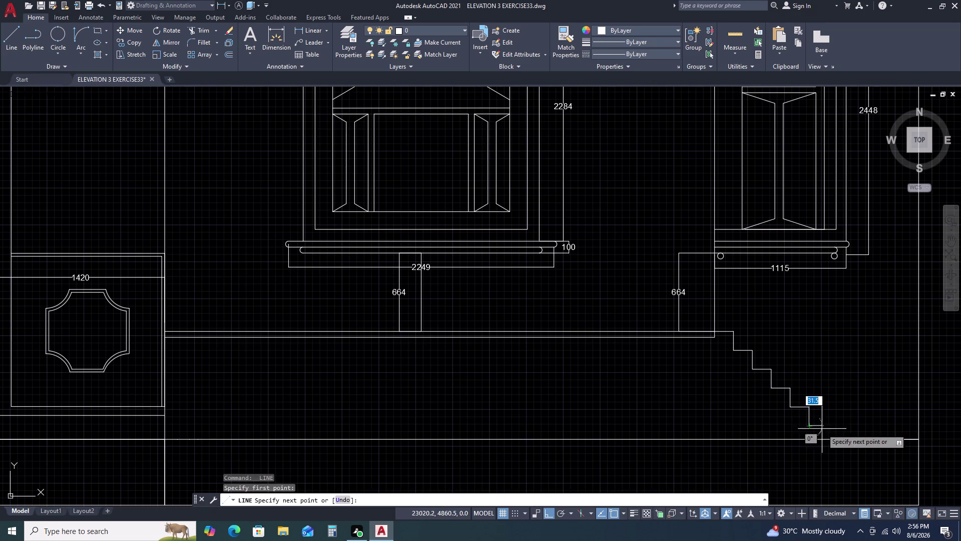
text(160)
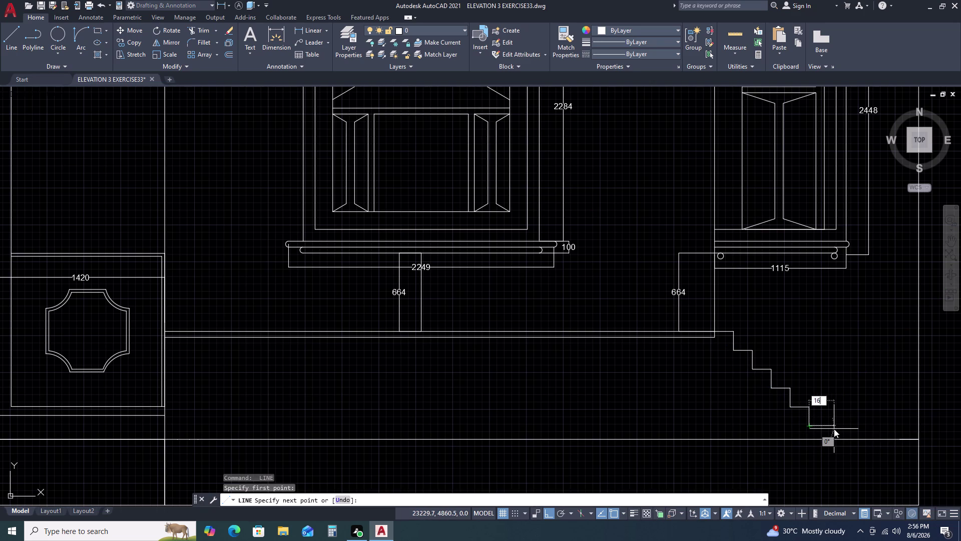
key(space)
click(830, 439)
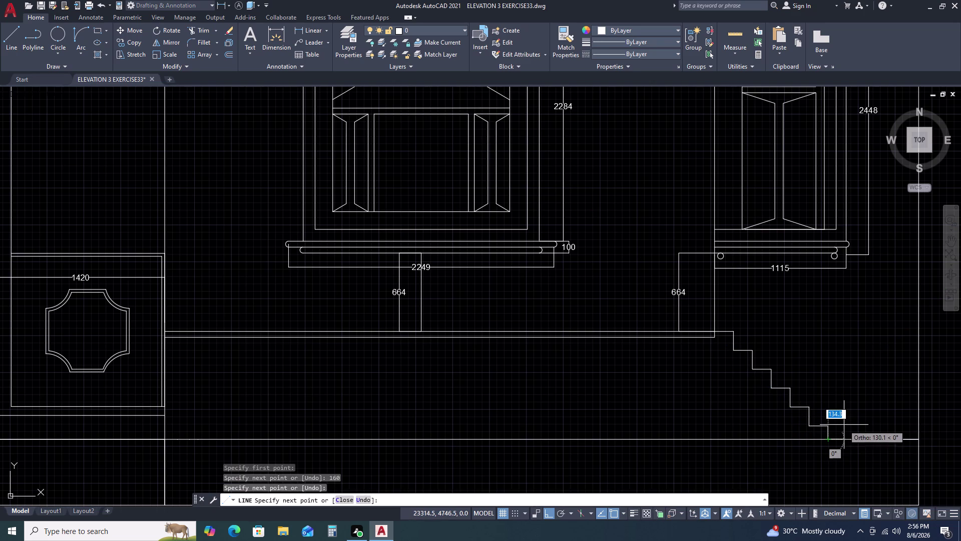
key(Escape)
scroll(down, 3)
middle_drag(812, 432, 805, 432)
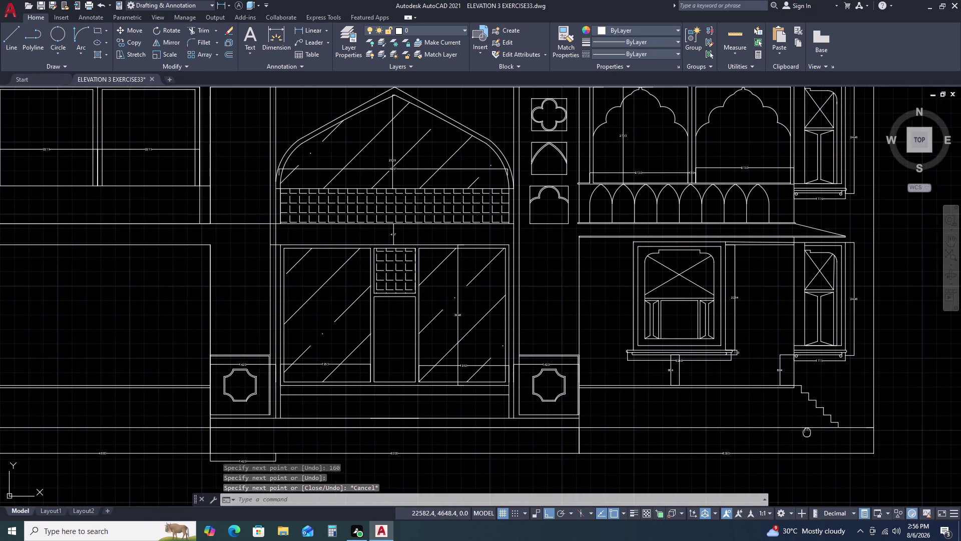
middle_drag(805, 432, 757, 416)
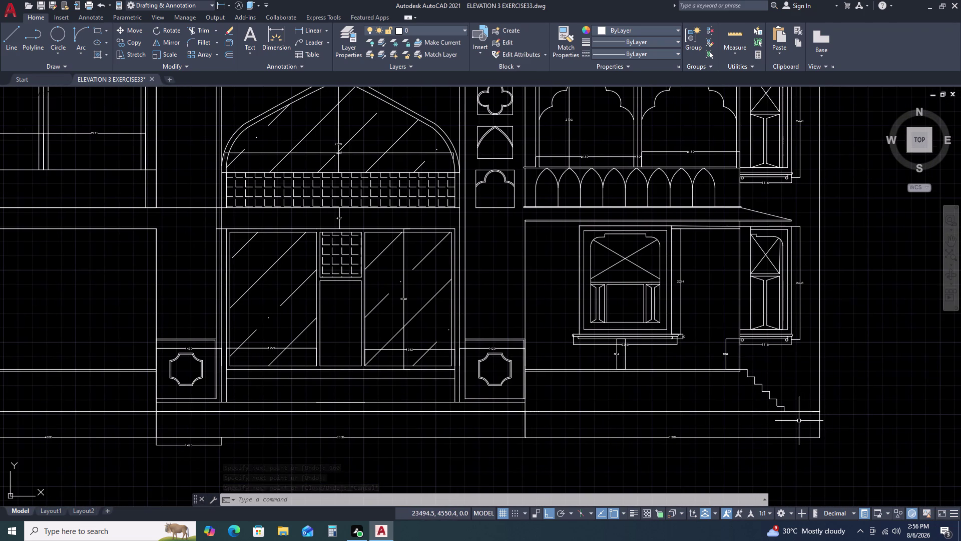
Add a 160 linear dimension above the last tread with DLI, then zoom out.
key(d)
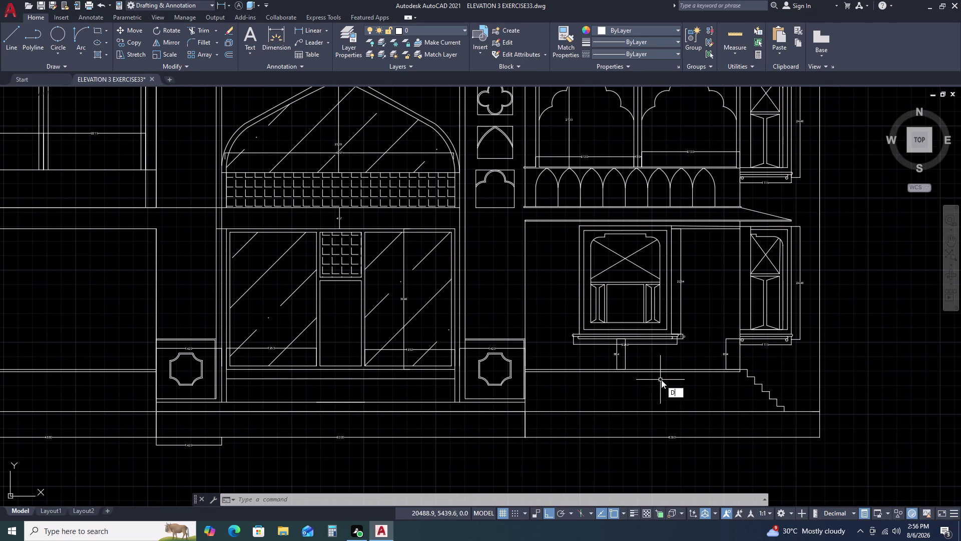
text(LI)
key(space)
scroll(up, 3)
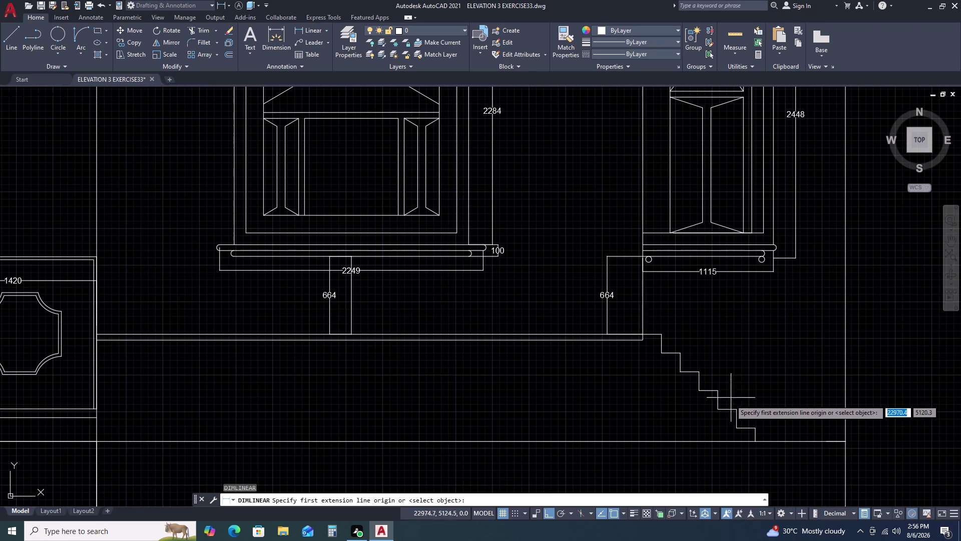
double_click(736, 428)
double_click(734, 407)
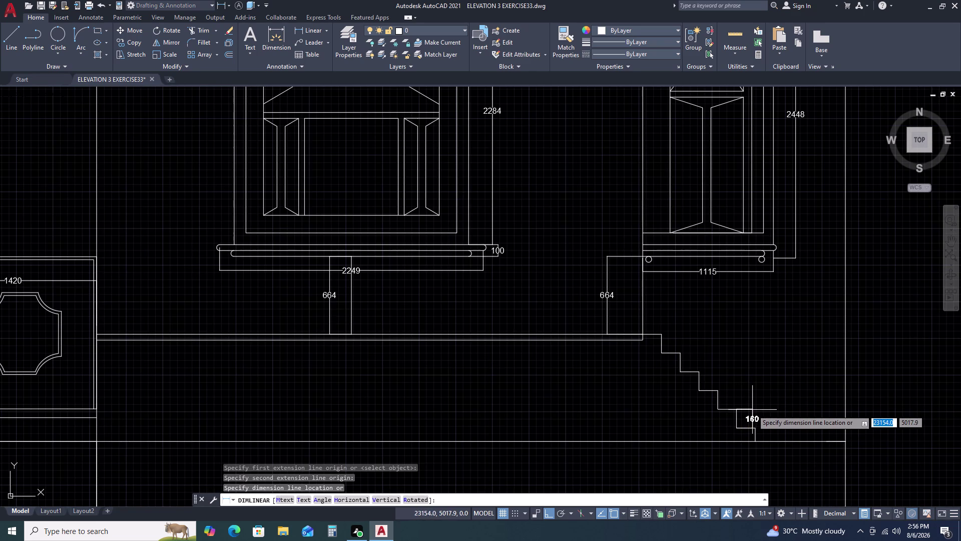
double_click(761, 410)
key(Escape)
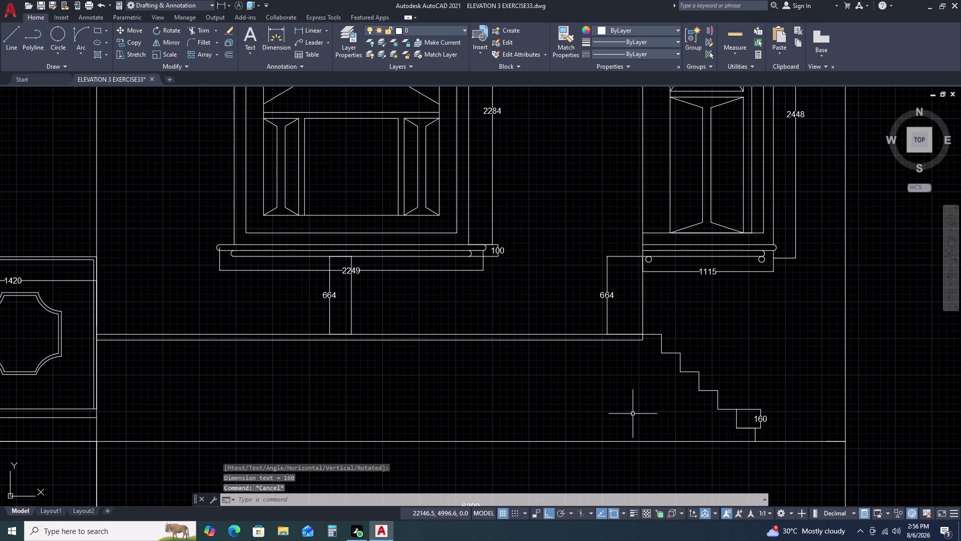
scroll(down, 3)
scroll(down, 3)
scroll(down, 3)
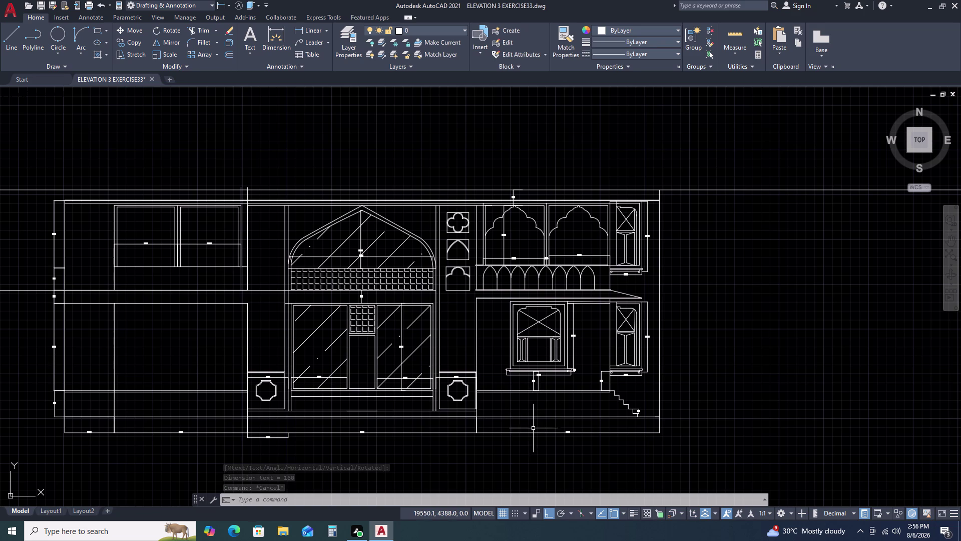
scroll(up, 3)
scroll(up, 3)
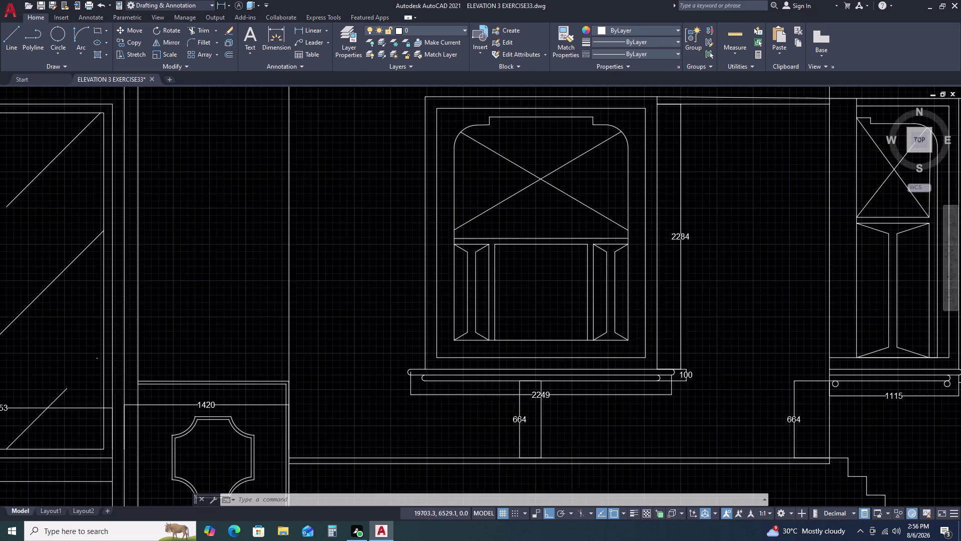
scroll(down, 3)
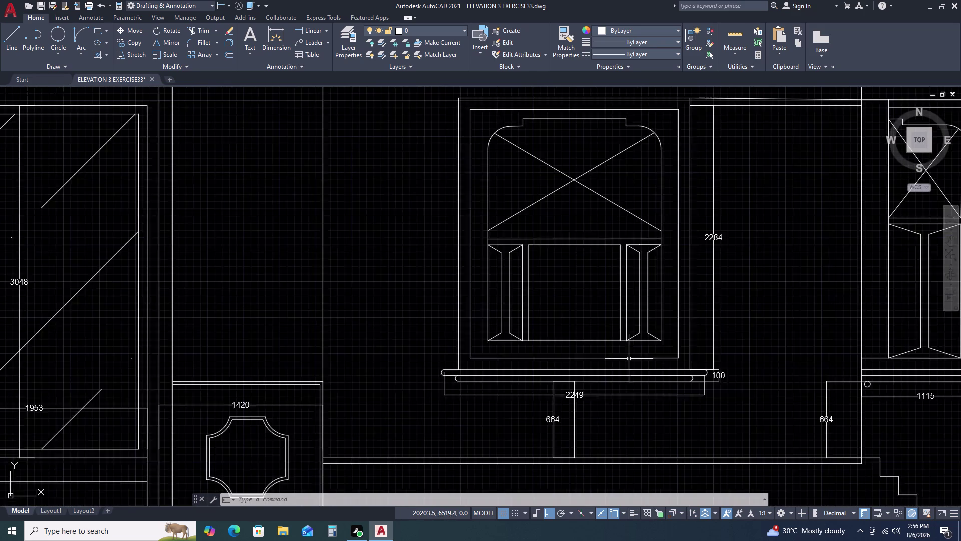
scroll(down, 3)
scroll(down, 3)
scroll(down, 3)
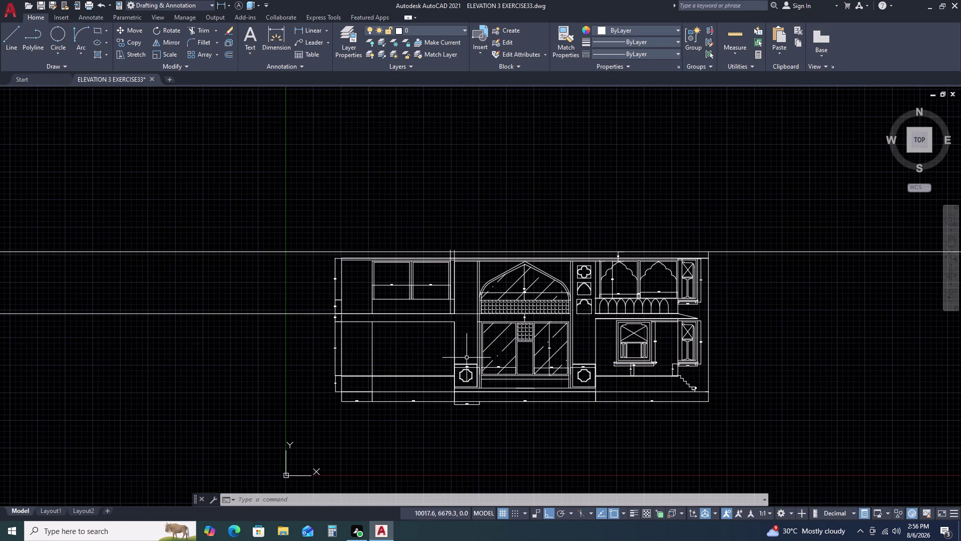
scroll(up, 3)
middle_click(659, 357)
scroll(down, 3)
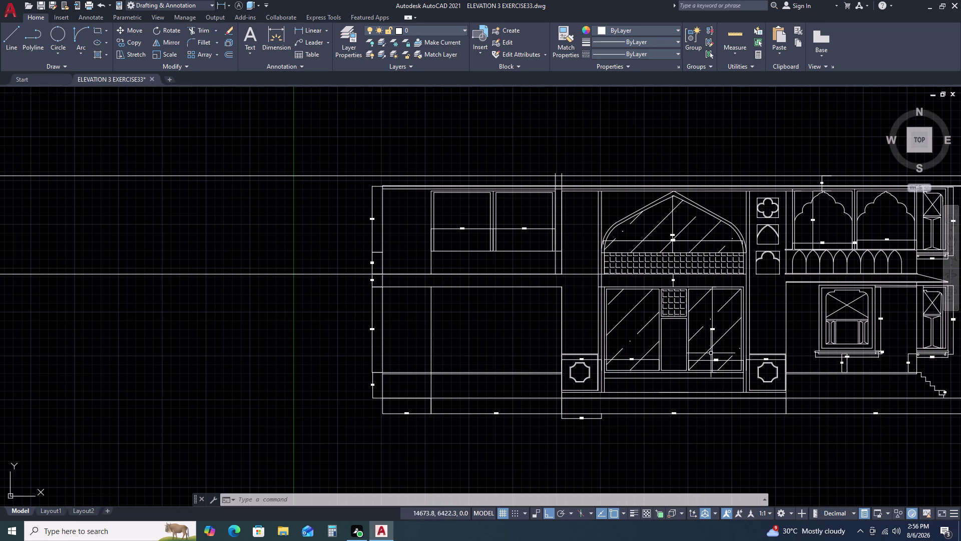
middle_drag(735, 367, 644, 348)
middle_click(643, 348)
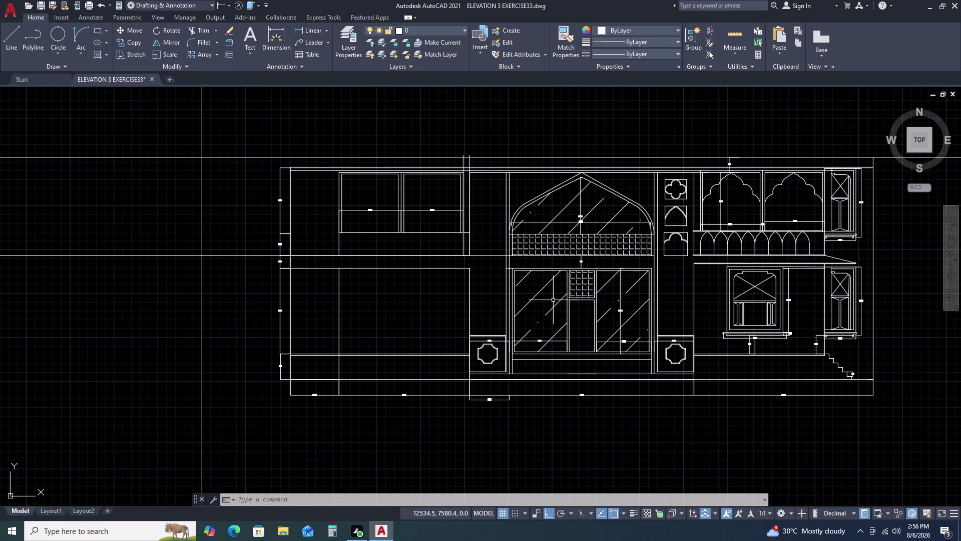
middle_click(626, 178)
middle_drag(621, 191, 602, 258)
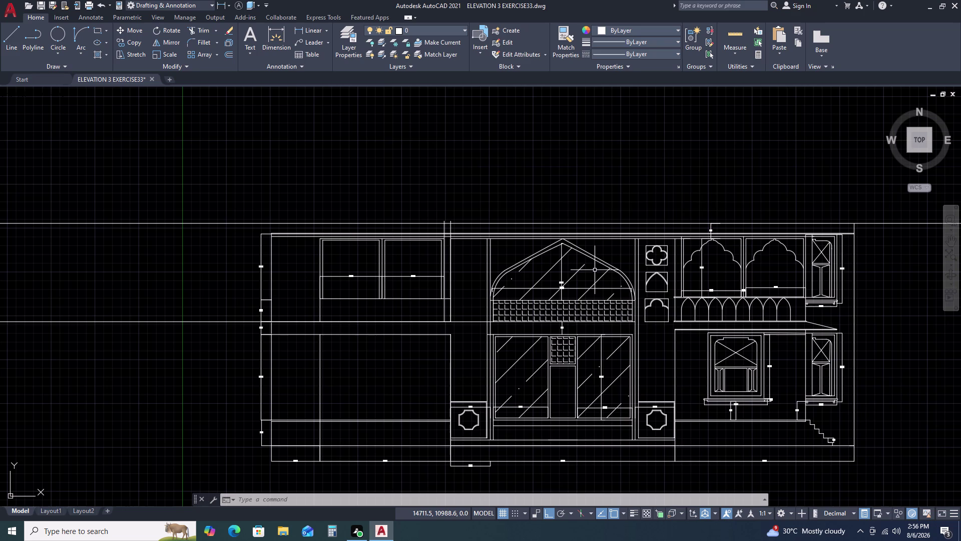
scroll(down, 3)
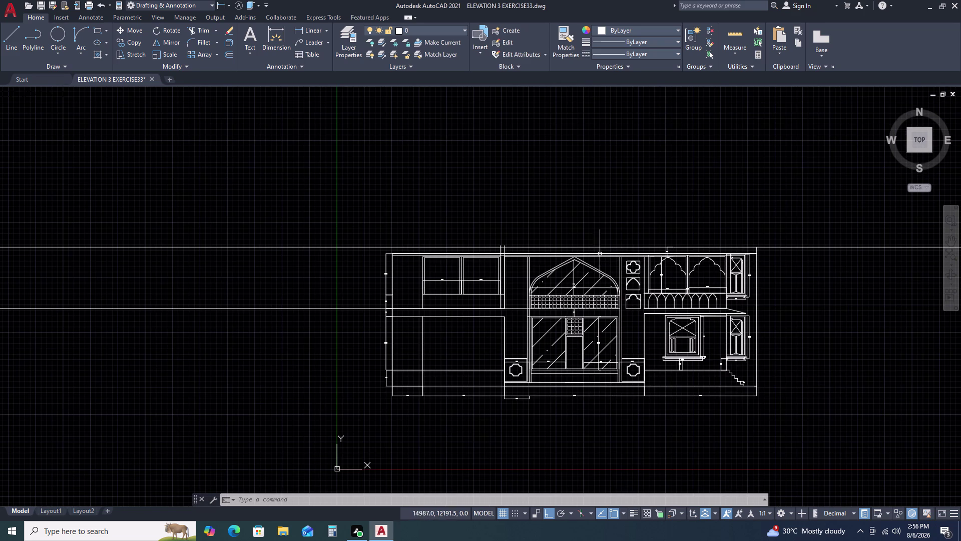
scroll(up, 3)
click(619, 231)
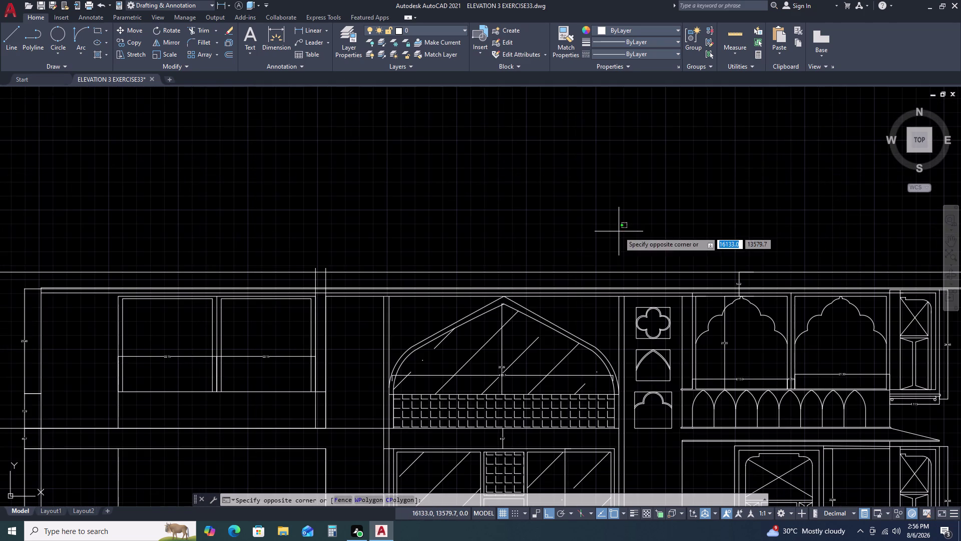
Select the right wing of the elevation.
scroll(down, 3)
scroll(down, 3)
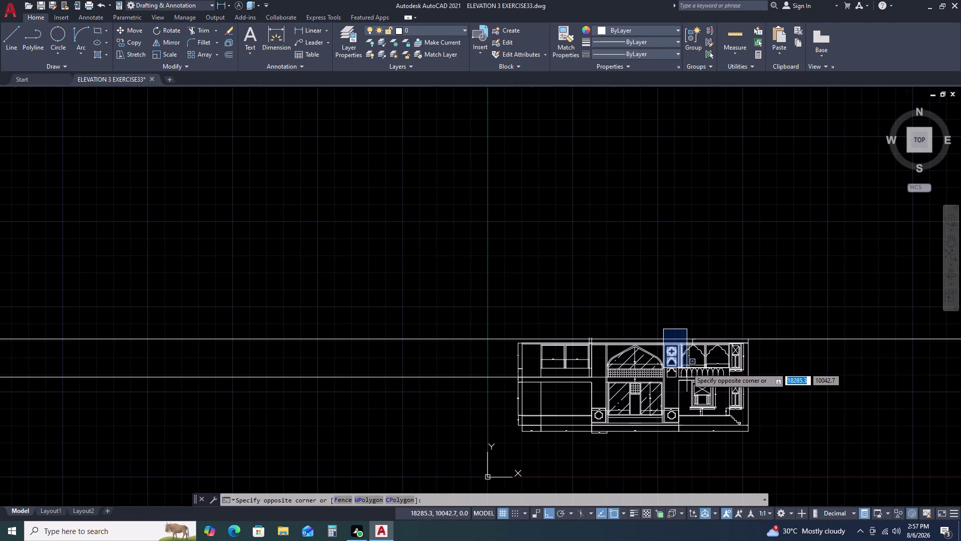
scroll(up, 3)
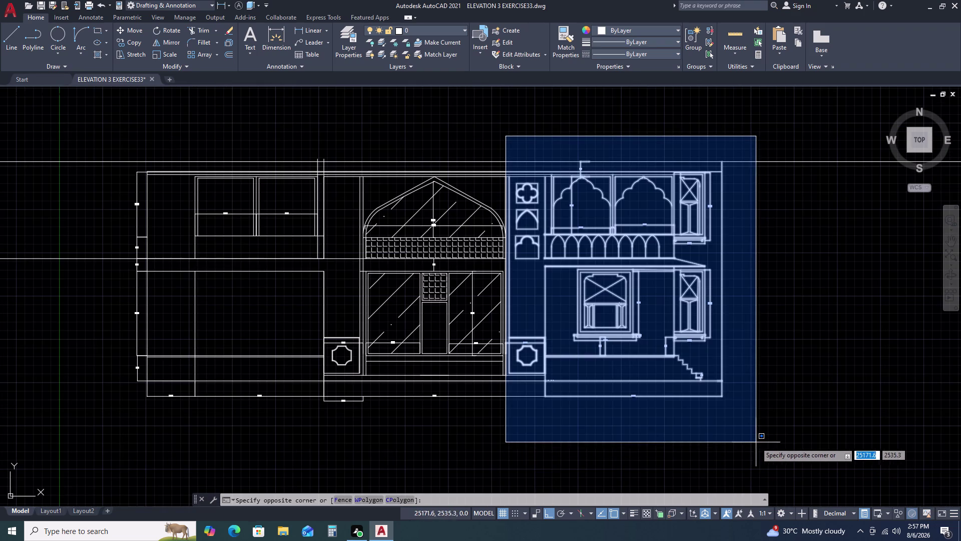
double_click(755, 439)
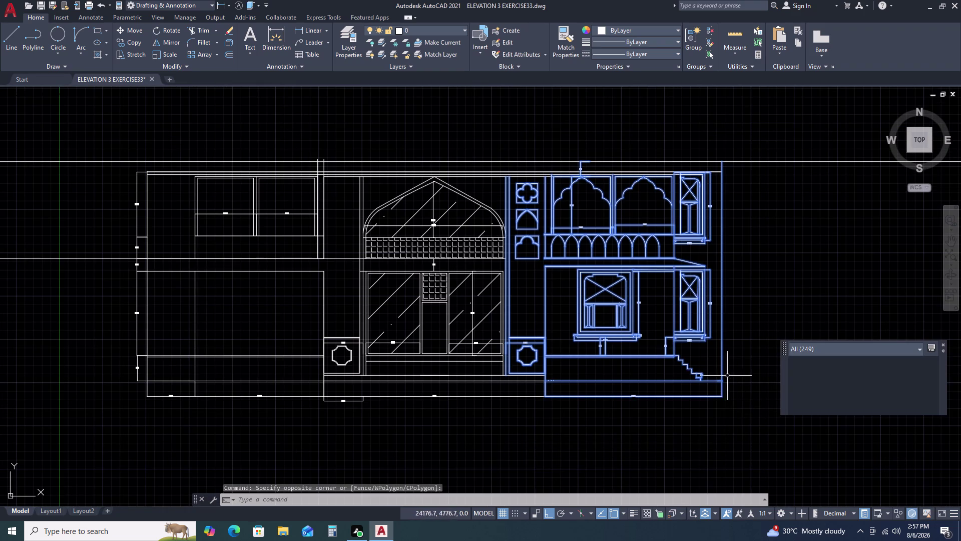
Mirror the wing about the vertical axis through the arch apex, keeping the original.
text(MI)
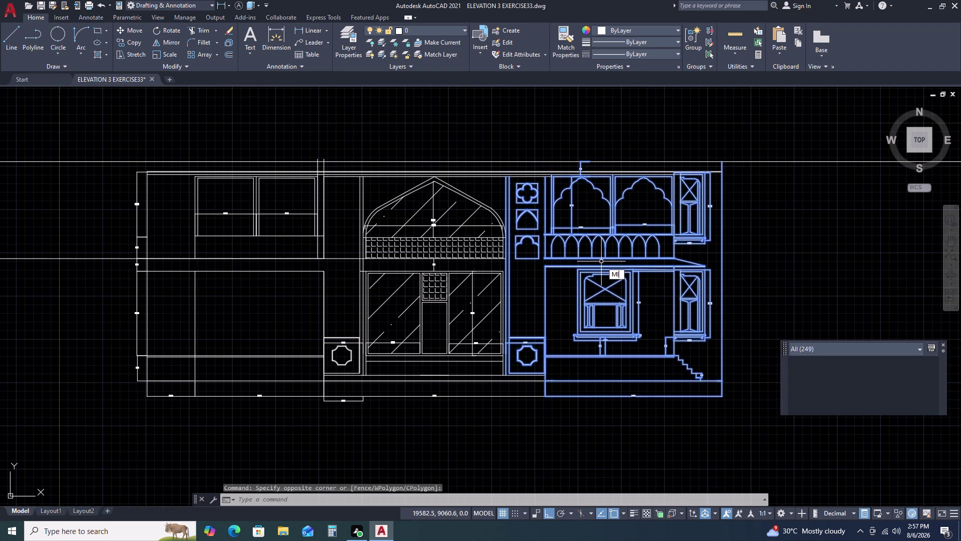
key(space)
scroll(up, 3)
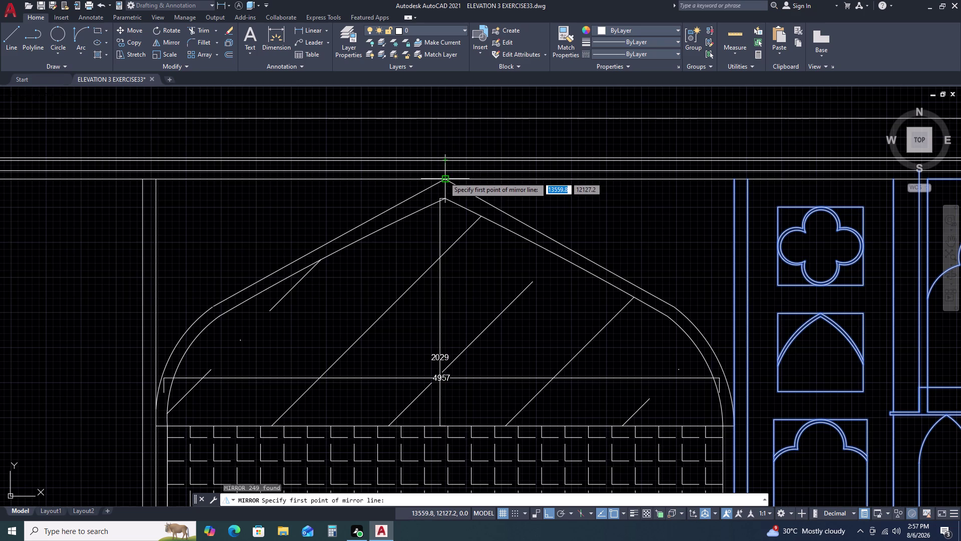
click(447, 161)
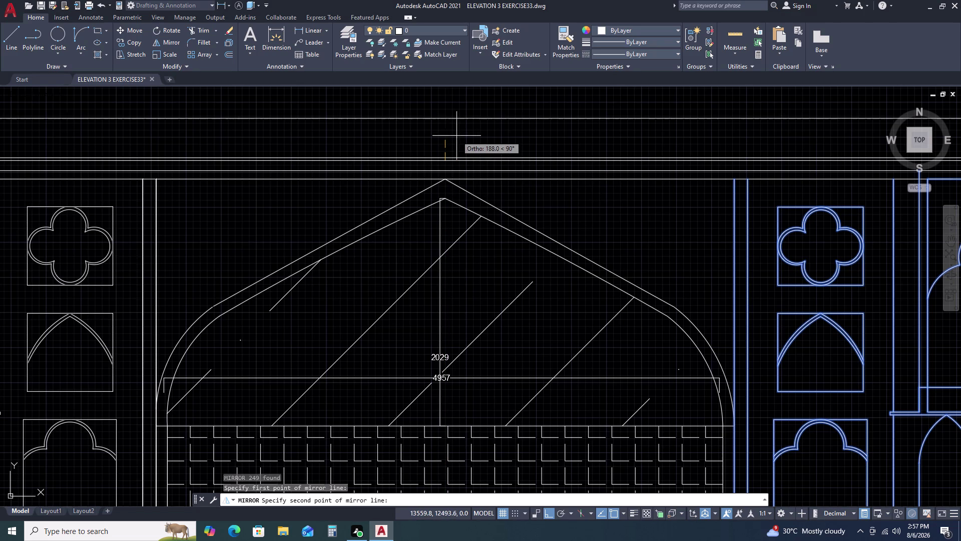
scroll(down, 3)
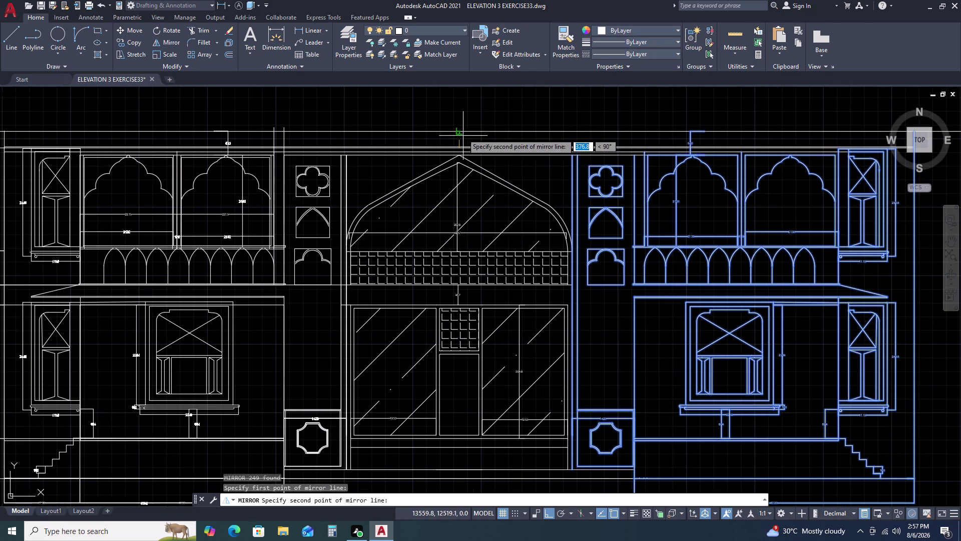
click(460, 114)
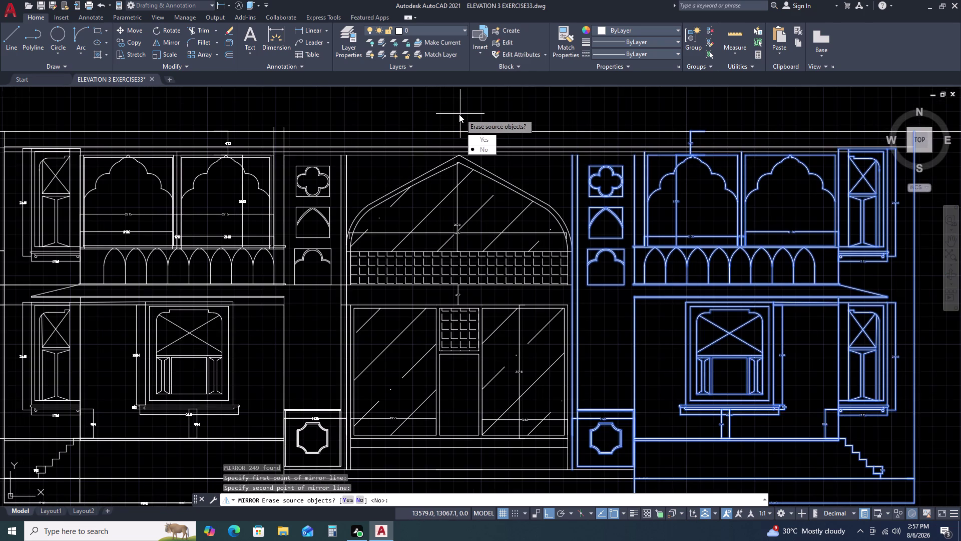
key(Return)
scroll(down, 3)
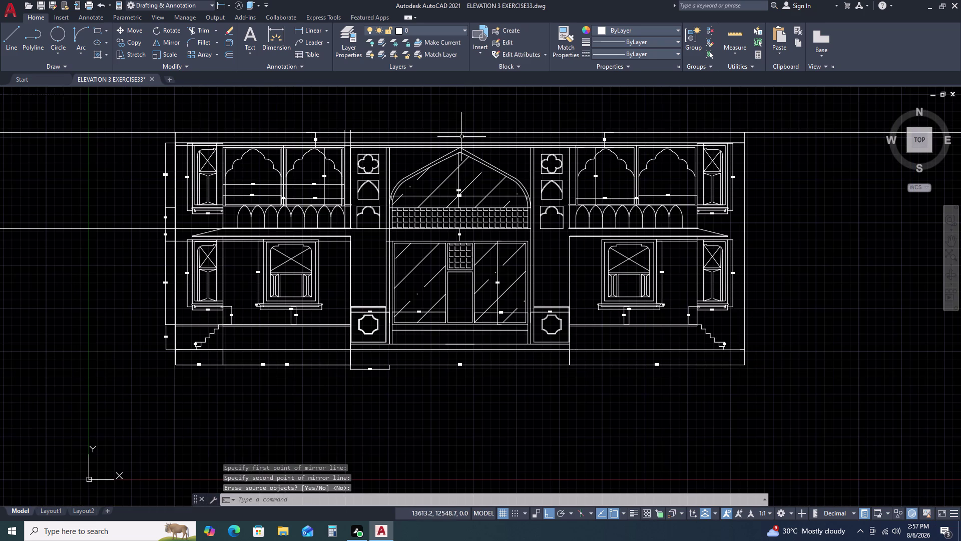
scroll(up, 3)
scroll(down, 3)
middle_drag(443, 219, 411, 219)
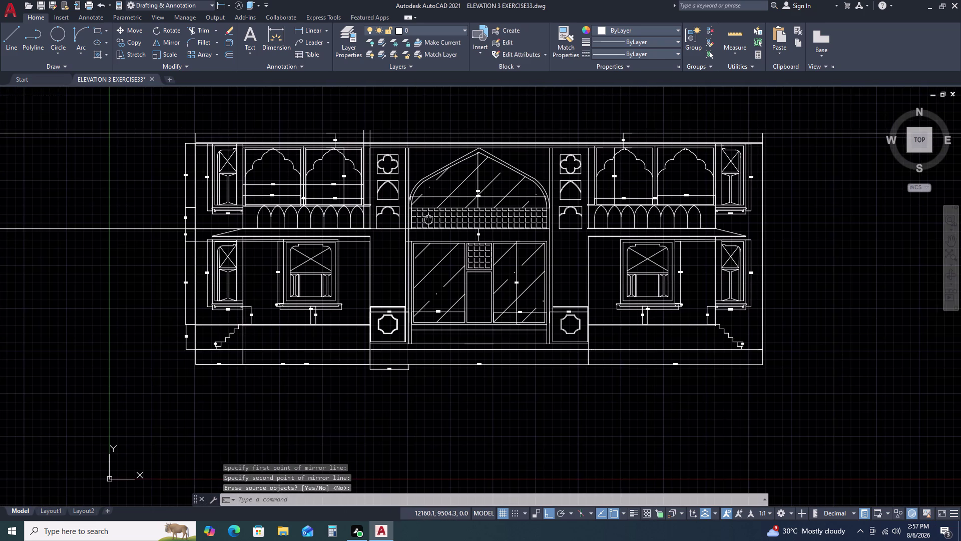
middle_drag(411, 219, 400, 218)
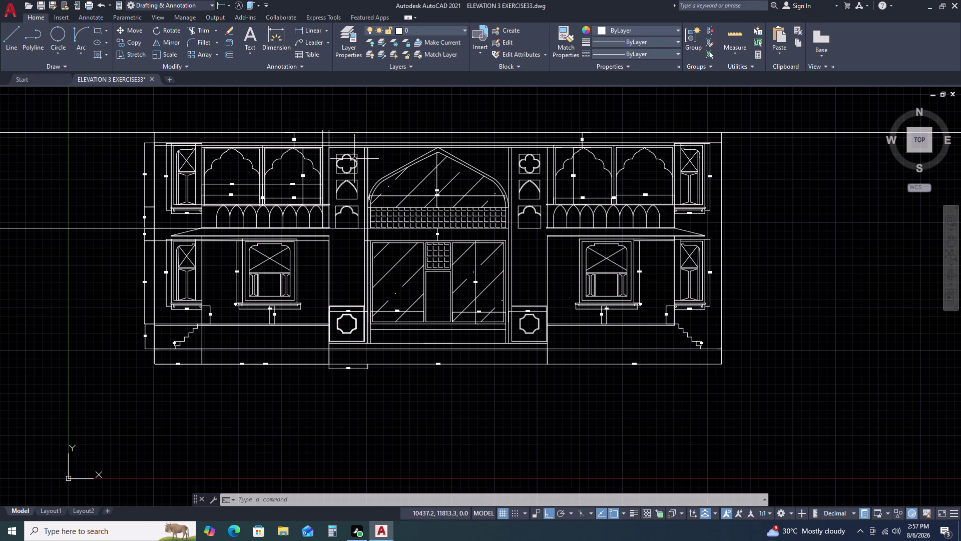
Delete two individual stray lines from the elevation.
scroll(up, 3)
click(382, 178)
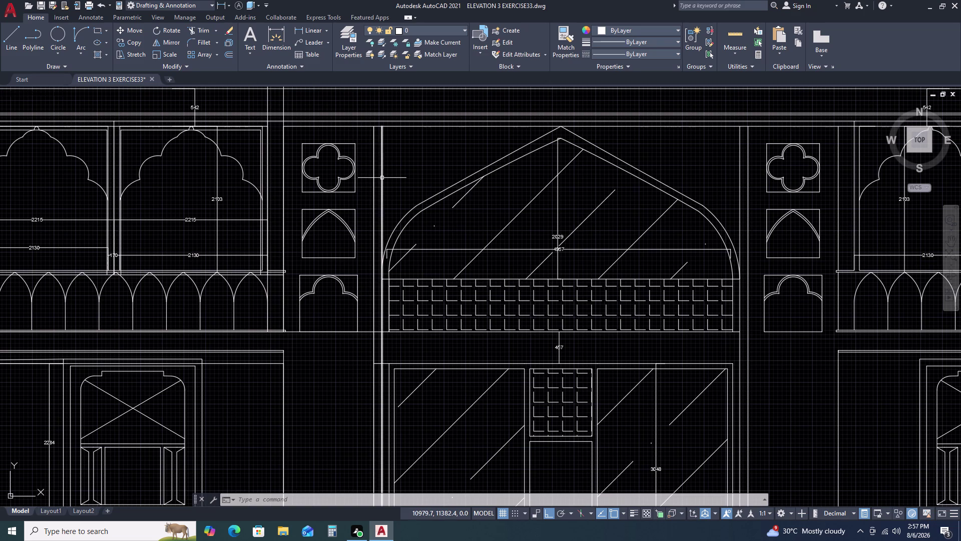
key(Delete)
scroll(down, 3)
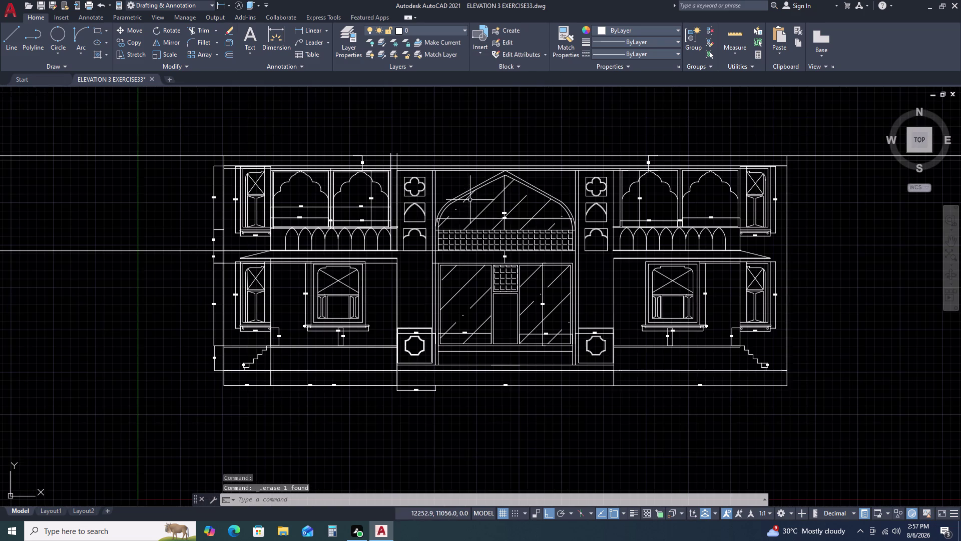
scroll(up, 3)
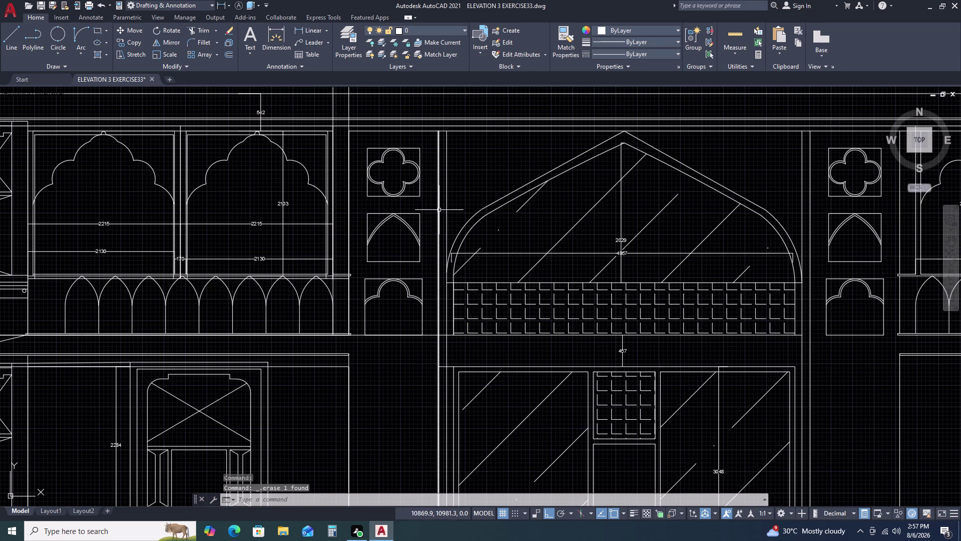
click(438, 210)
key(Delete)
Window-select and delete two more stray lines.
scroll(down, 3)
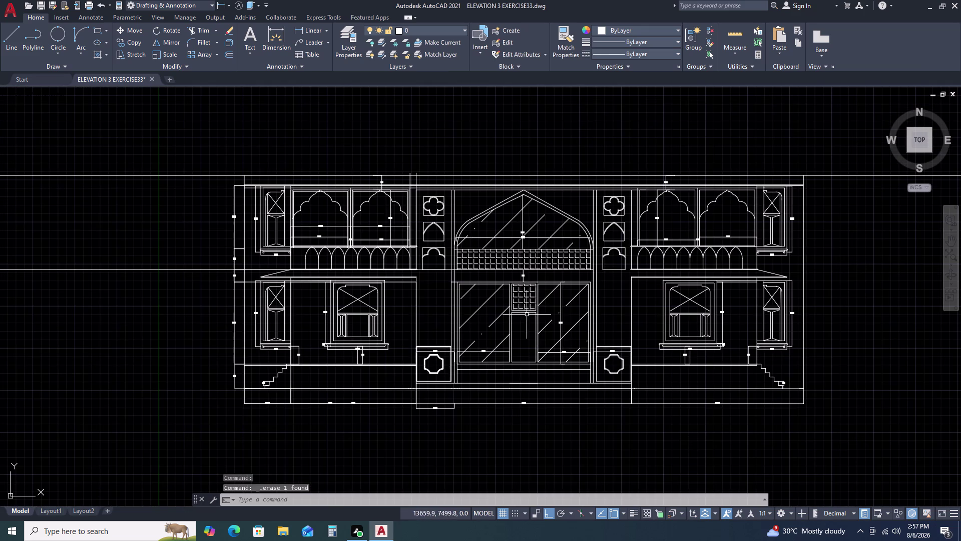
scroll(up, 3)
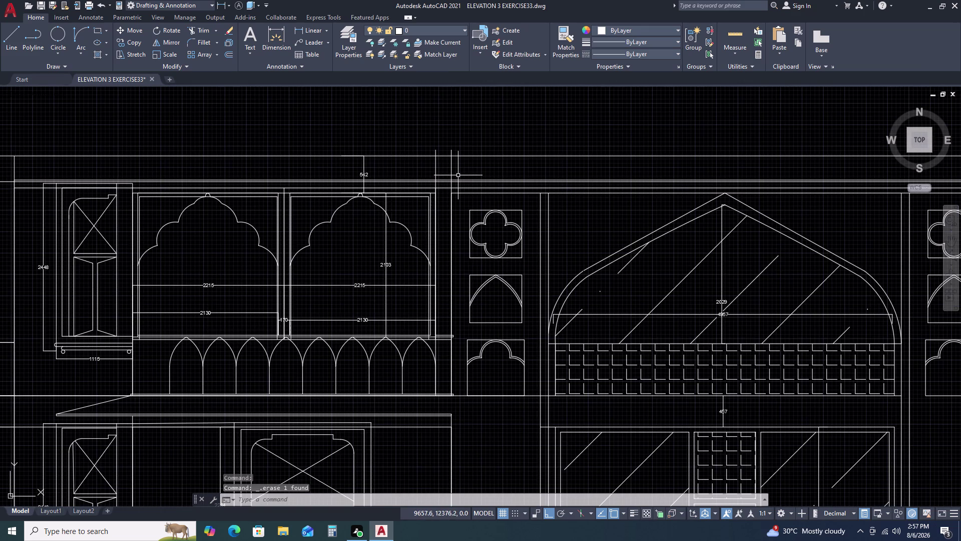
scroll(up, 3)
scroll(down, 3)
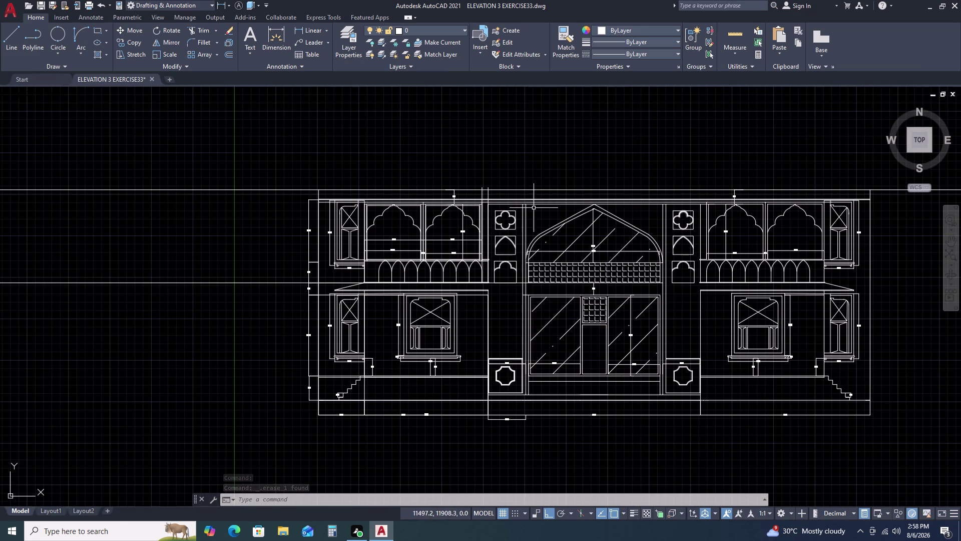
scroll(up, 3)
scroll(up, 3)
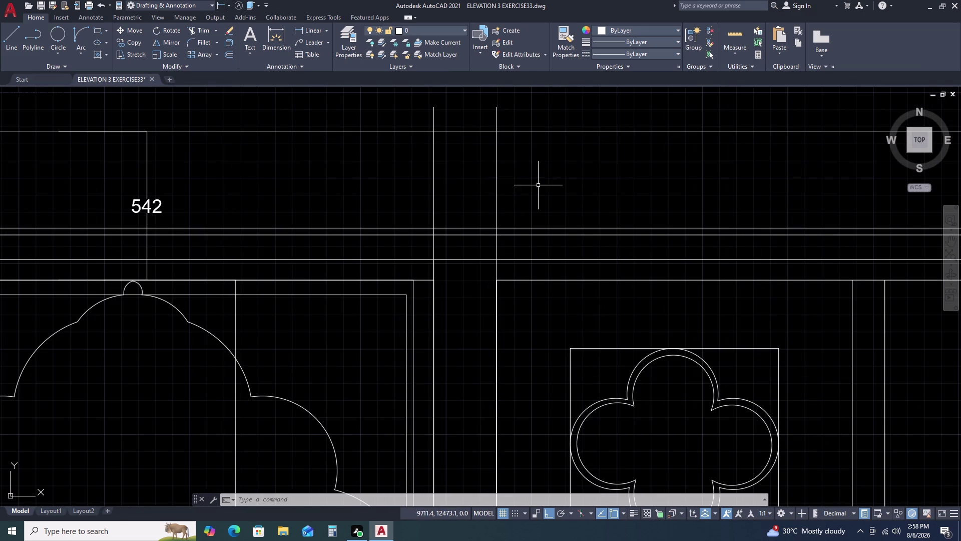
click(538, 185)
click(342, 170)
key(Delete)
Pan and zoom across the elevation to check for remaining stray lines.
scroll(down, 3)
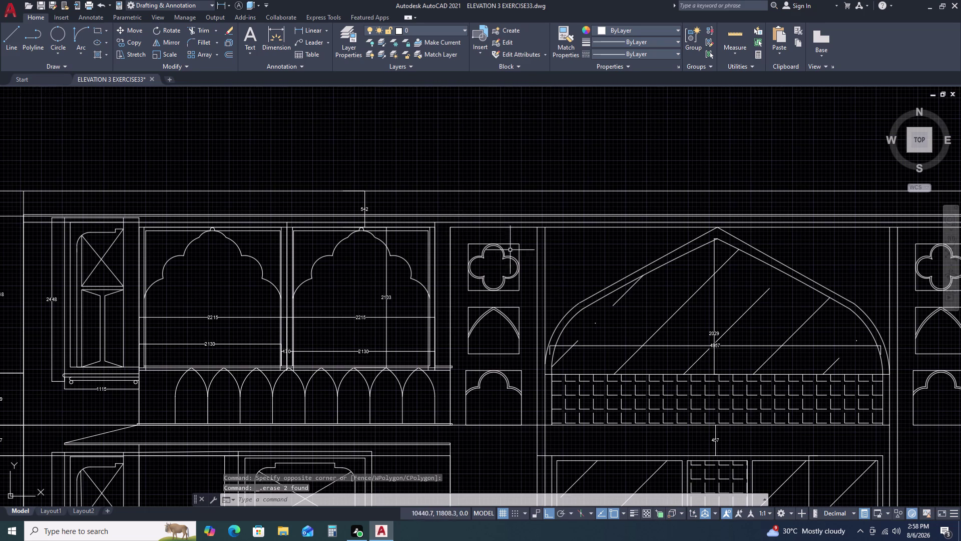
middle_drag(526, 346, 368, 304)
scroll(down, 3)
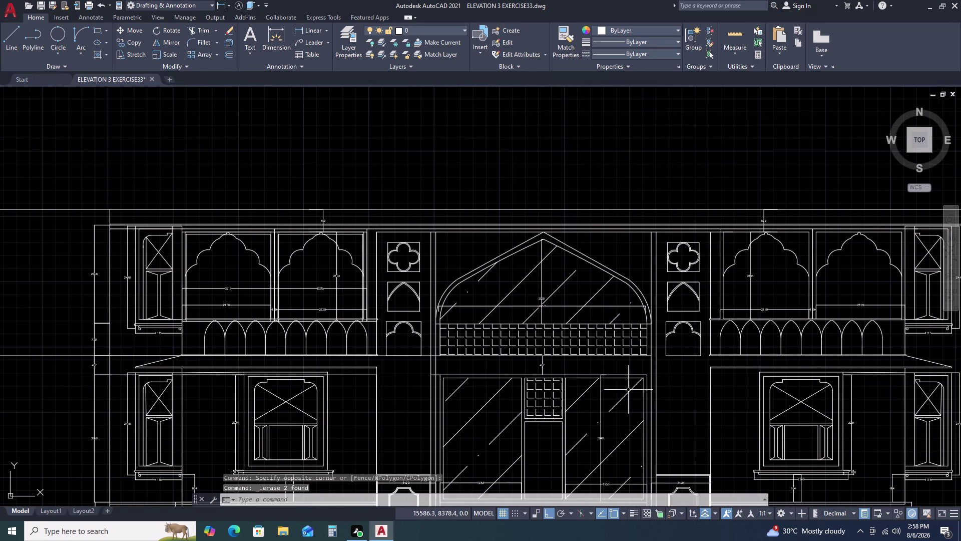
middle_drag(622, 391, 537, 328)
middle_click(530, 321)
scroll(down, 3)
middle_drag(602, 382, 537, 317)
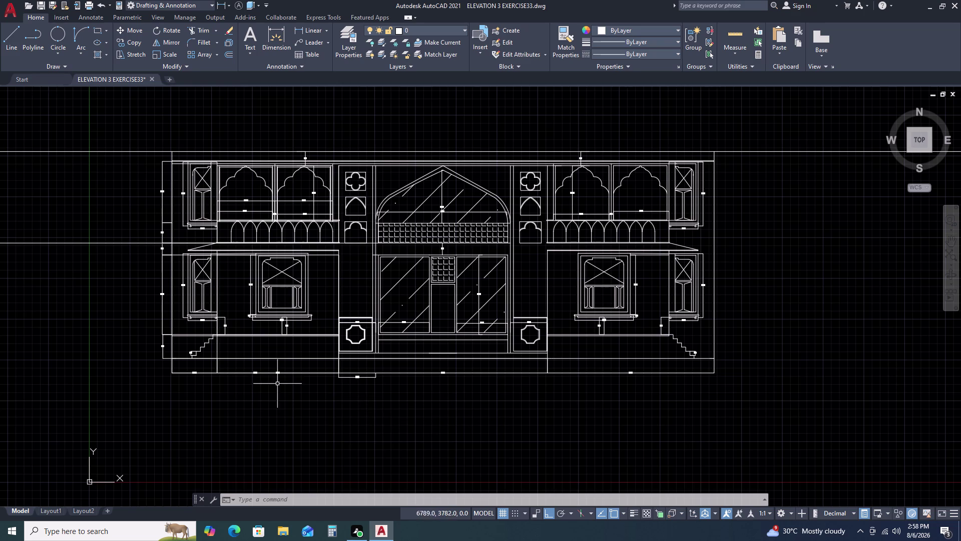
scroll(up, 3)
scroll(down, 3)
middle_drag(546, 310, 476, 340)
scroll(down, 3)
middle_drag(88, 286, 227, 263)
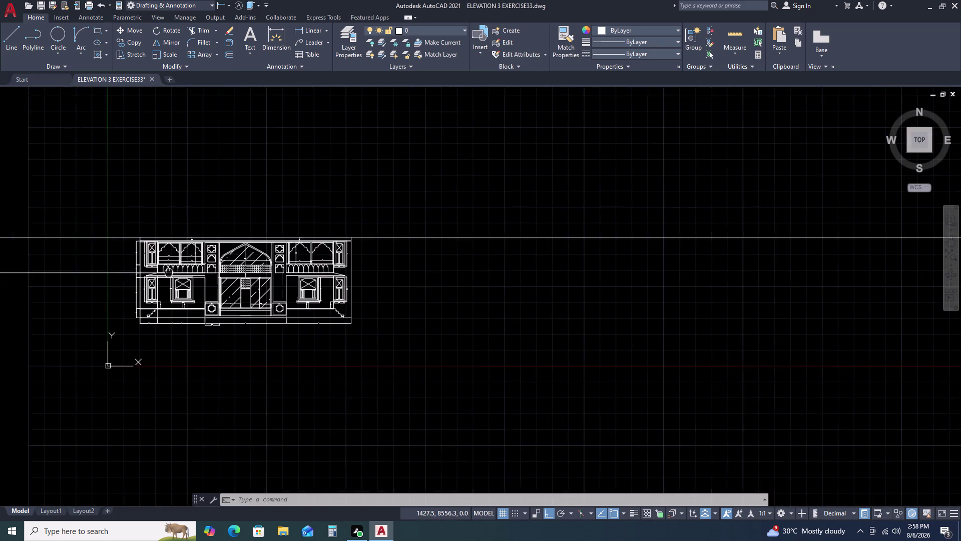
Delete the two horizontal construction lines, then undo that deletion.
middle_drag(226, 263, 347, 263)
middle_click(354, 263)
drag(284, 191, 279, 195)
click(220, 278)
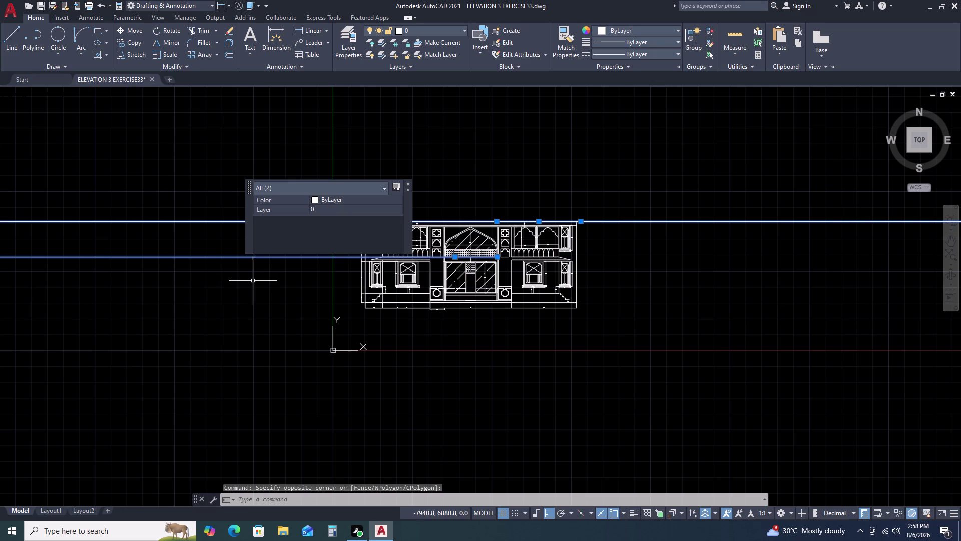
key(Delete)
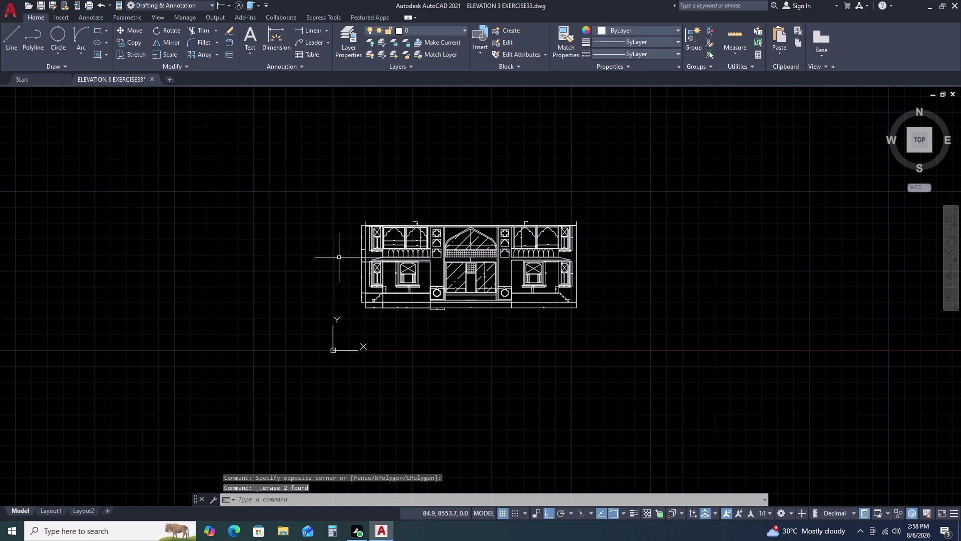
scroll(up, 3)
key(ctrl+z)
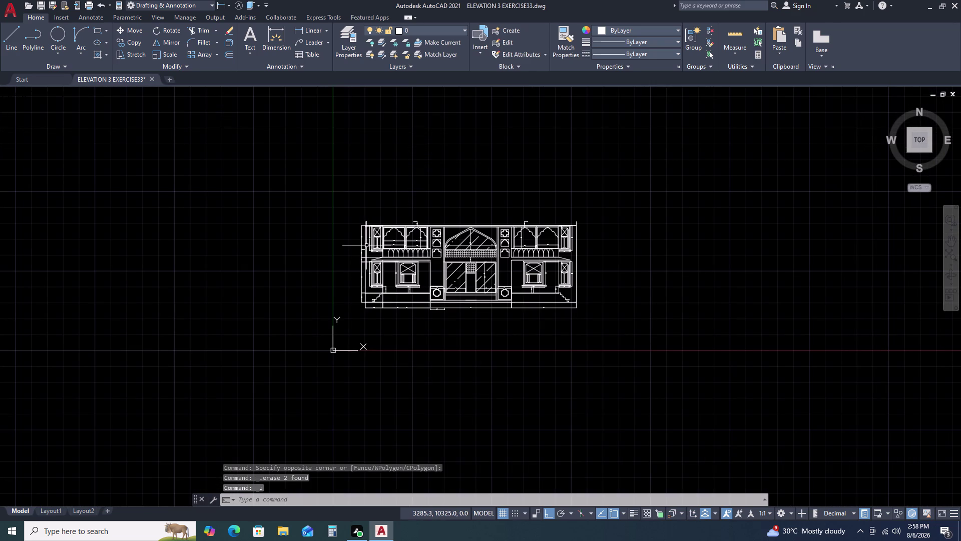
key(ctrl+z)
Erase the single long construction ray crossing the elevation's middle.
click(338, 244)
double_click(329, 266)
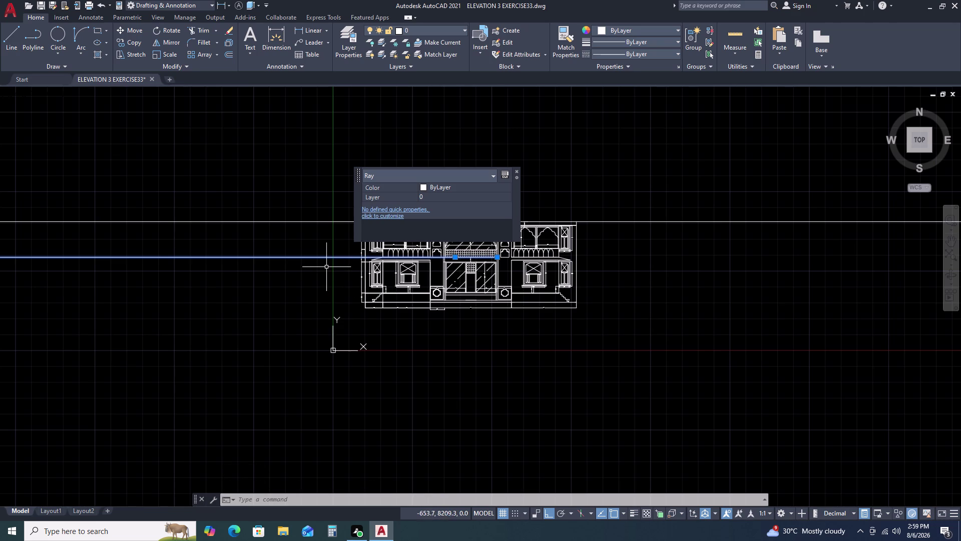
key(Delete)
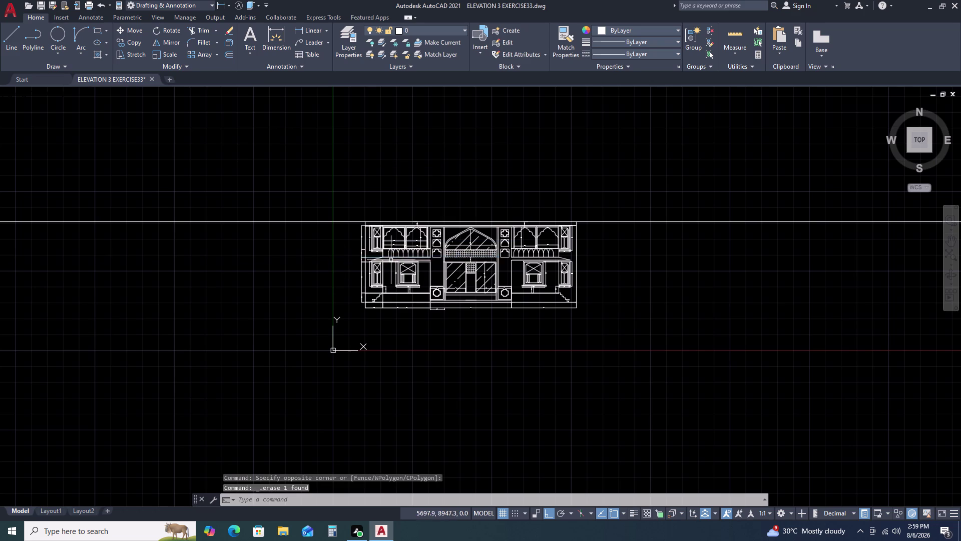
Erase the old left ground-floor side panel linework.
scroll(up, 3)
middle_drag(447, 247, 369, 255)
middle_drag(366, 255, 357, 254)
scroll(down, 3)
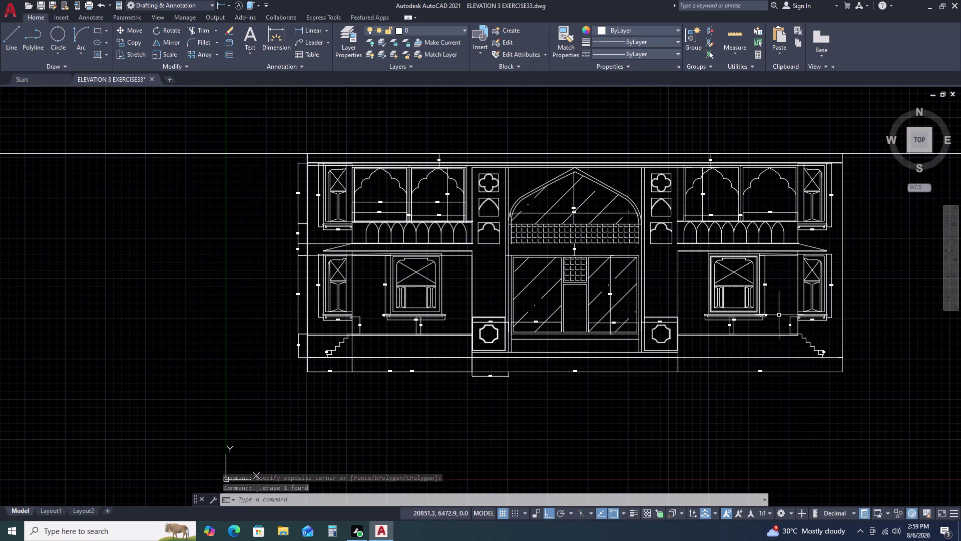
scroll(up, 3)
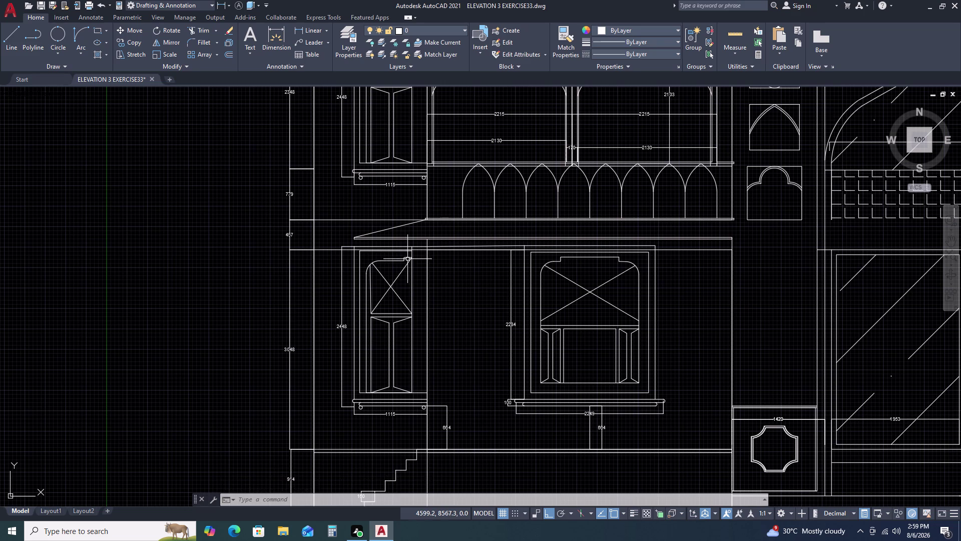
middle_drag(407, 259, 324, 261)
middle_click(317, 260)
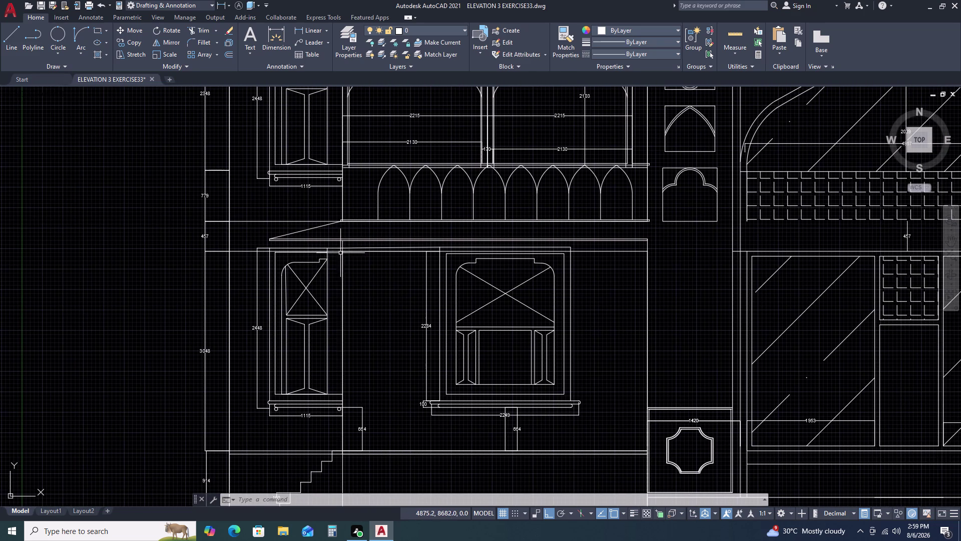
scroll(down, 3)
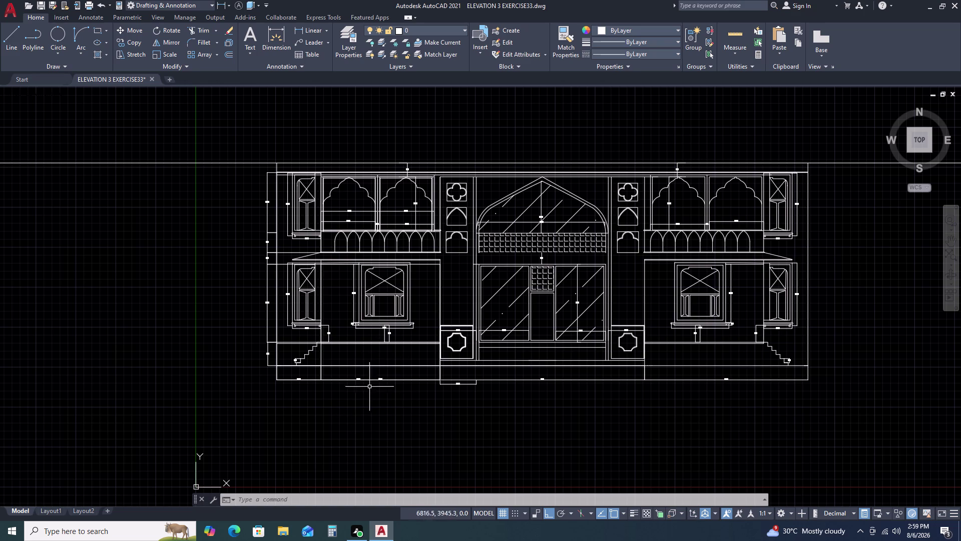
scroll(up, 3)
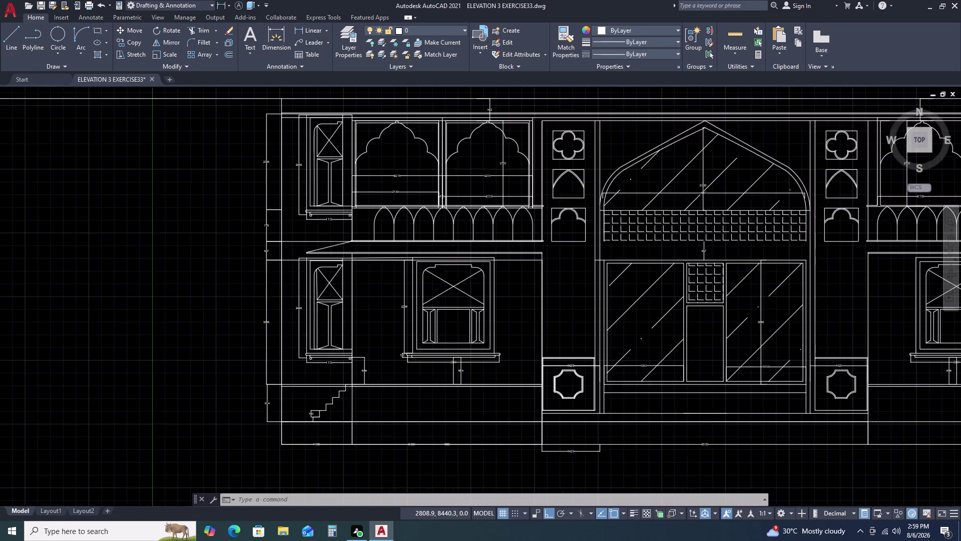
click(332, 226)
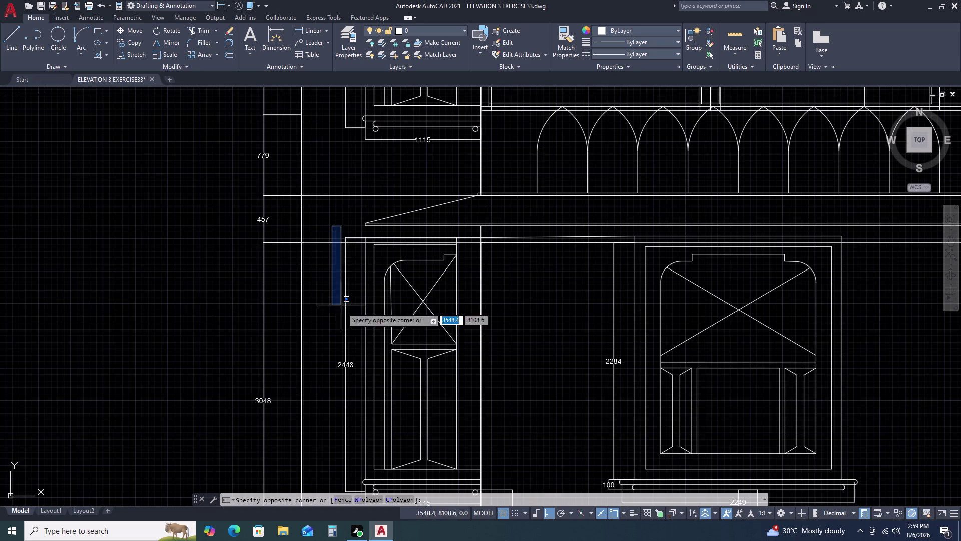
scroll(down, 3)
scroll(down, 3)
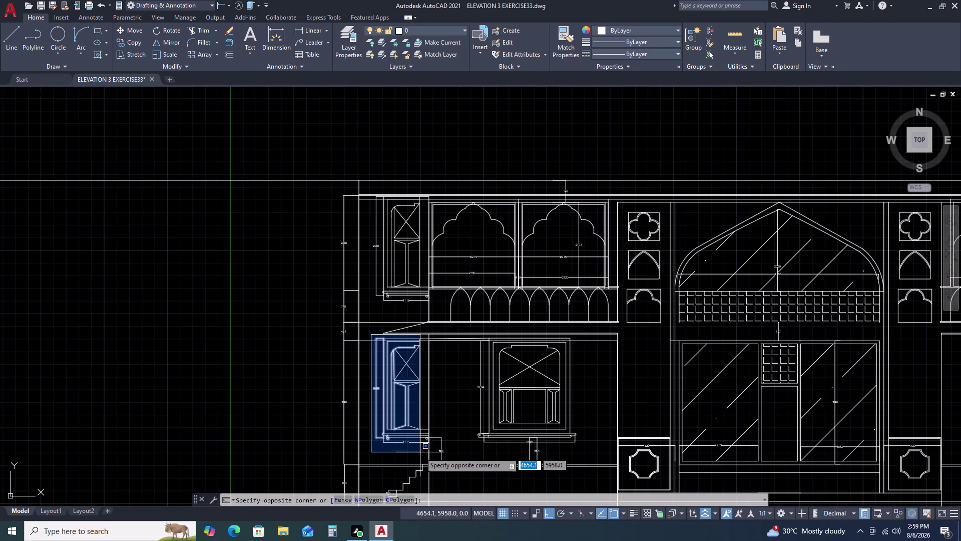
double_click(418, 451)
key(Delete)
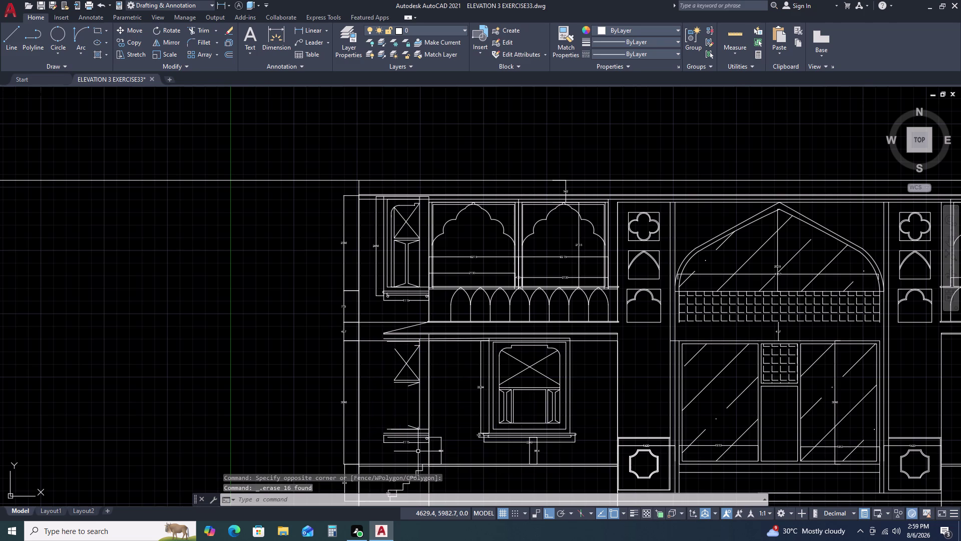
Erase the leftover crossed lines and the short stray lines under the ledge.
scroll(up, 3)
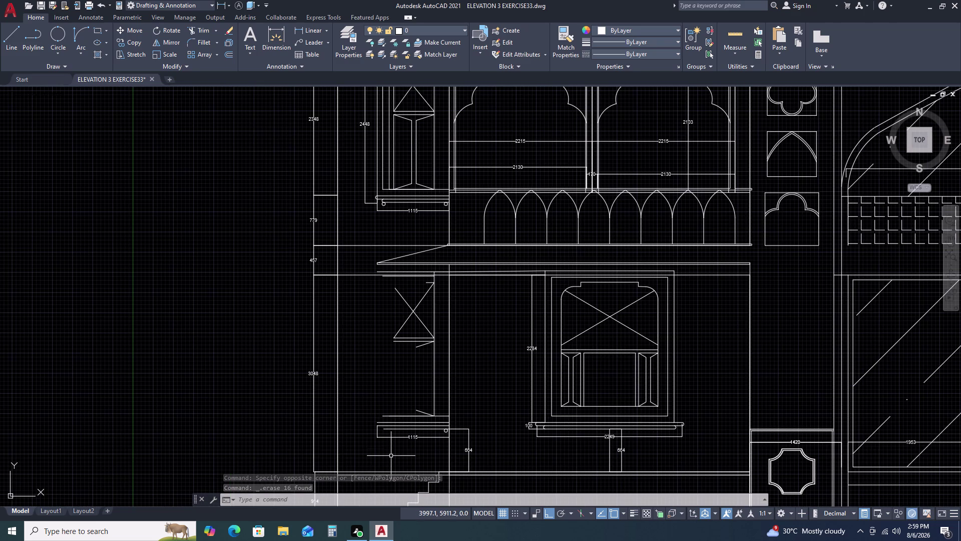
click(423, 283)
click(390, 365)
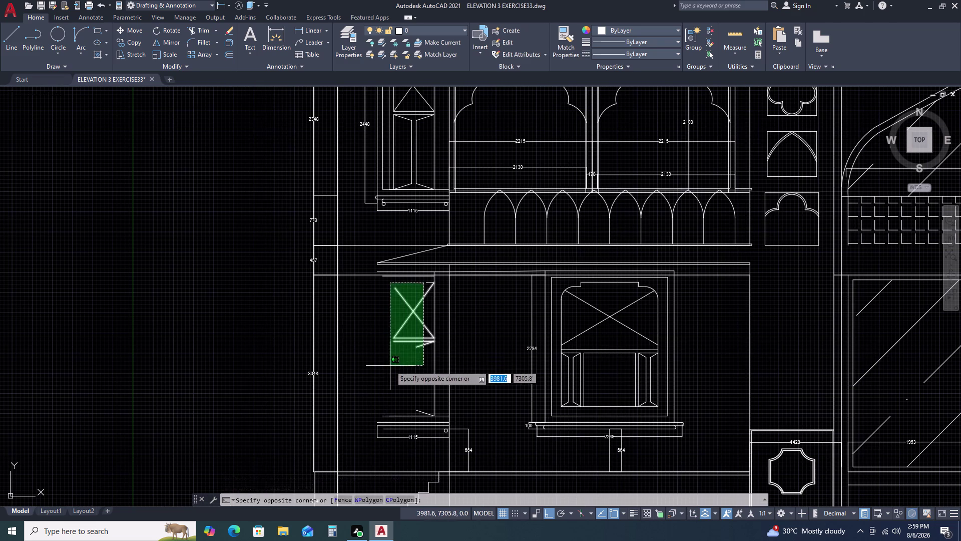
key(Delete)
scroll(up, 3)
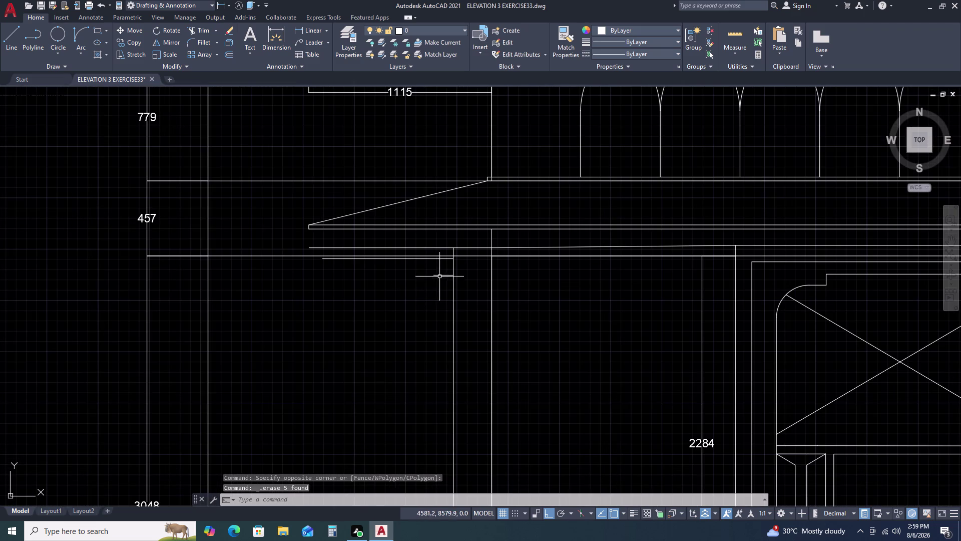
click(440, 275)
click(432, 281)
key(Delete)
key(Delete)
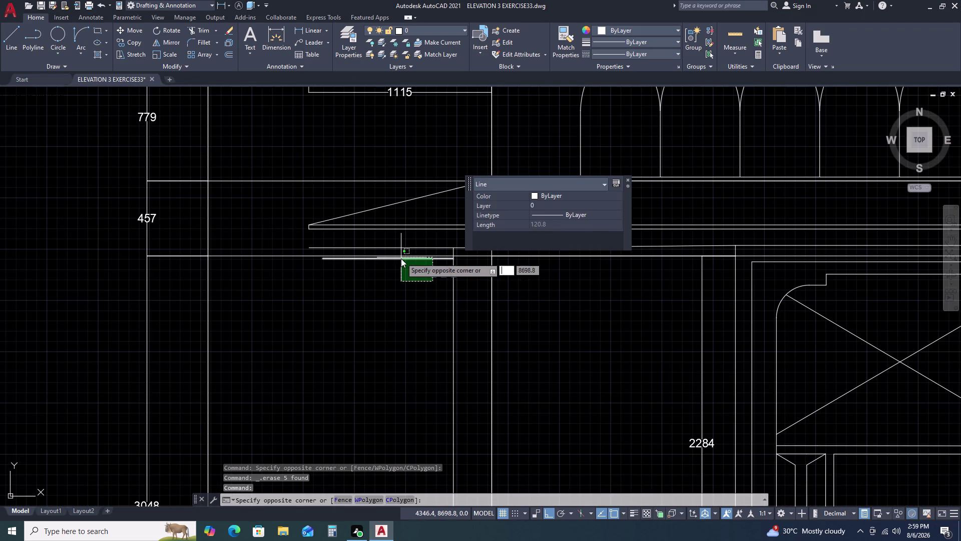
double_click(400, 259)
key(Delete)
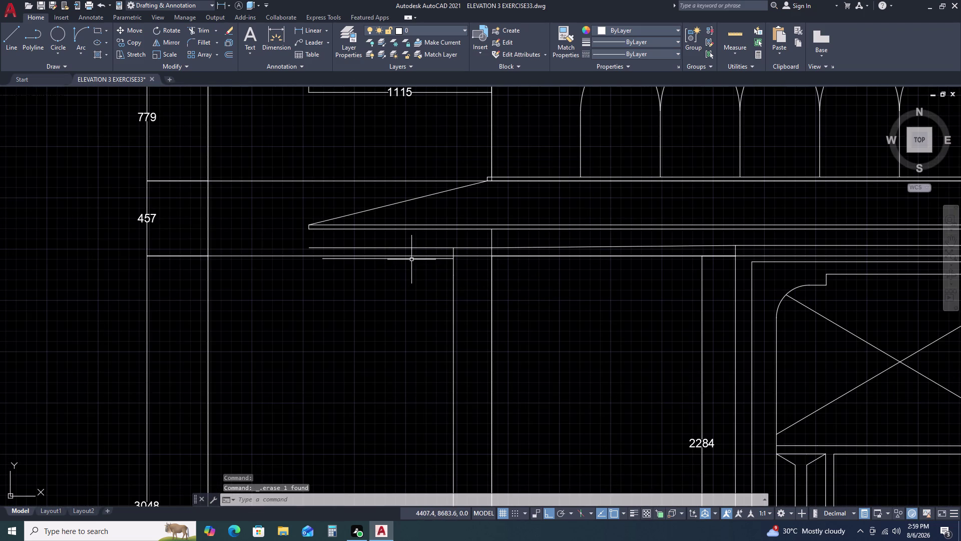
click(411, 259)
key(Delete)
Erase the leftover line below the lower left panel, leaving the sill lines selected-free.
scroll(down, 3)
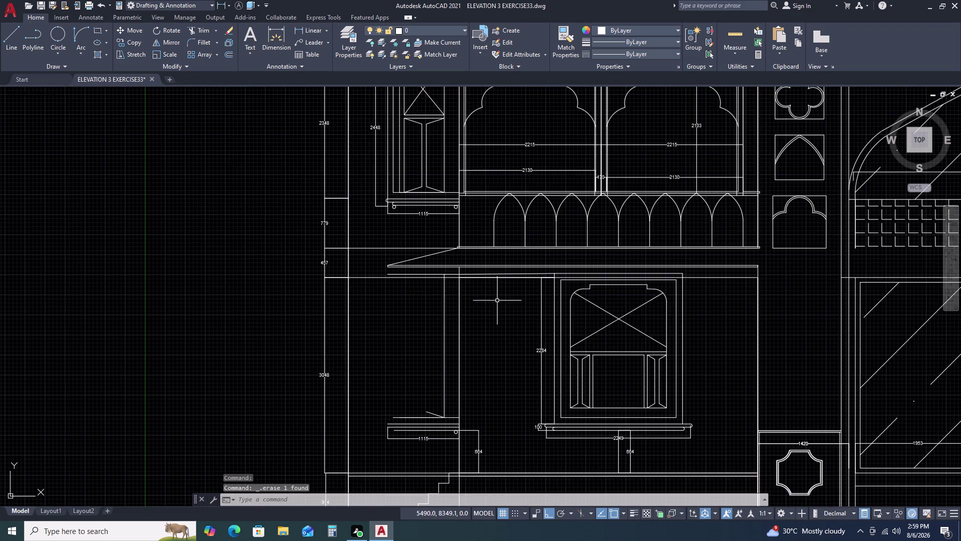
scroll(down, 3)
middle_drag(454, 422, 453, 370)
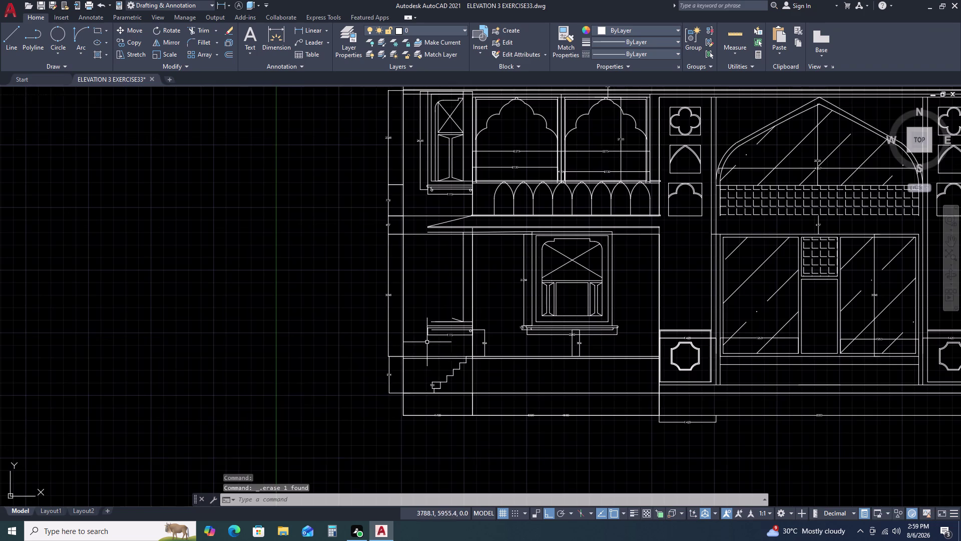
scroll(up, 3)
double_click(448, 322)
click(424, 337)
key(Delete)
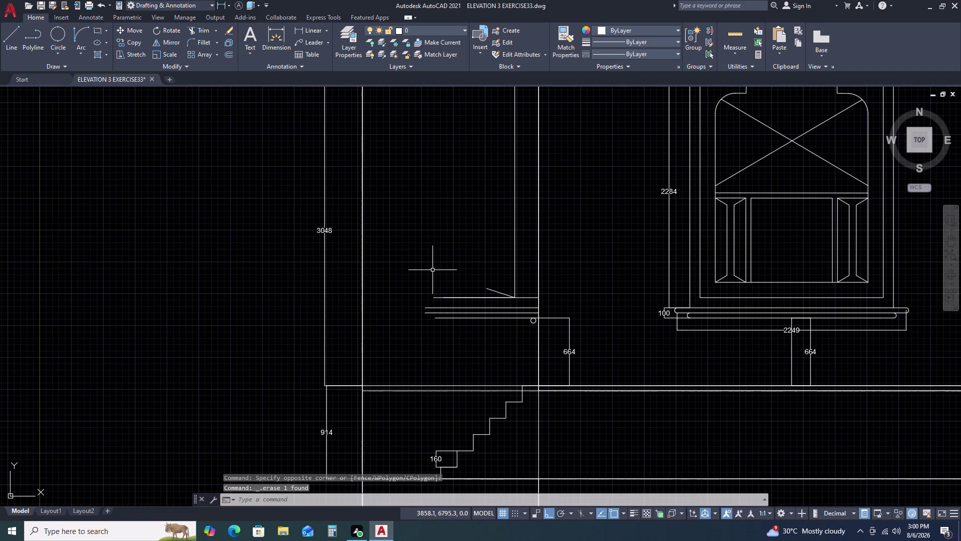
click(458, 286)
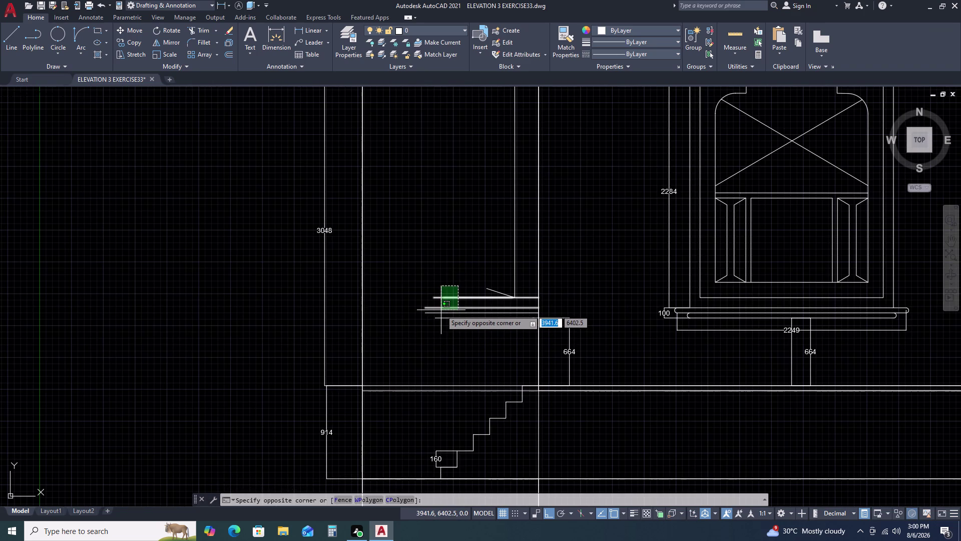
key(Escape)
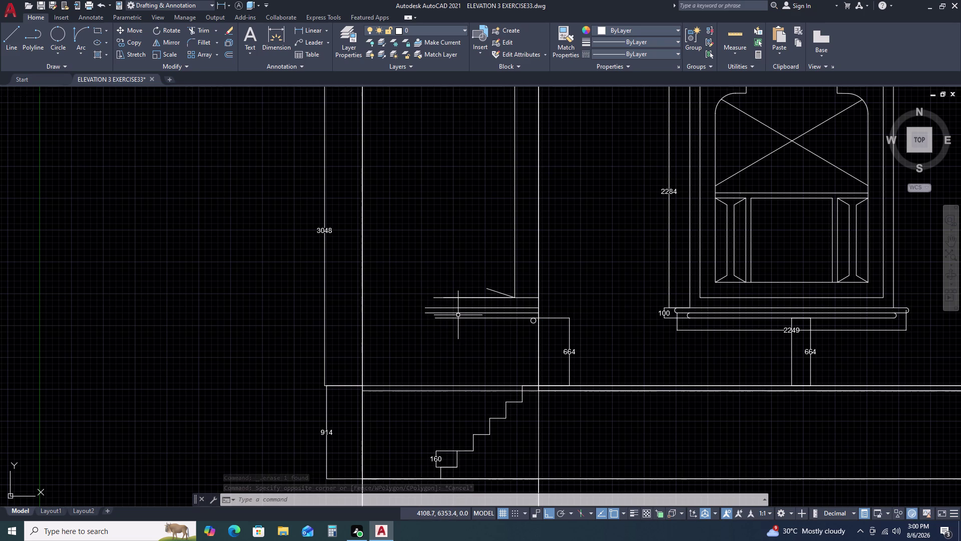
Start a new line with the L command.
text(L)
key(space)
scroll(up, 3)
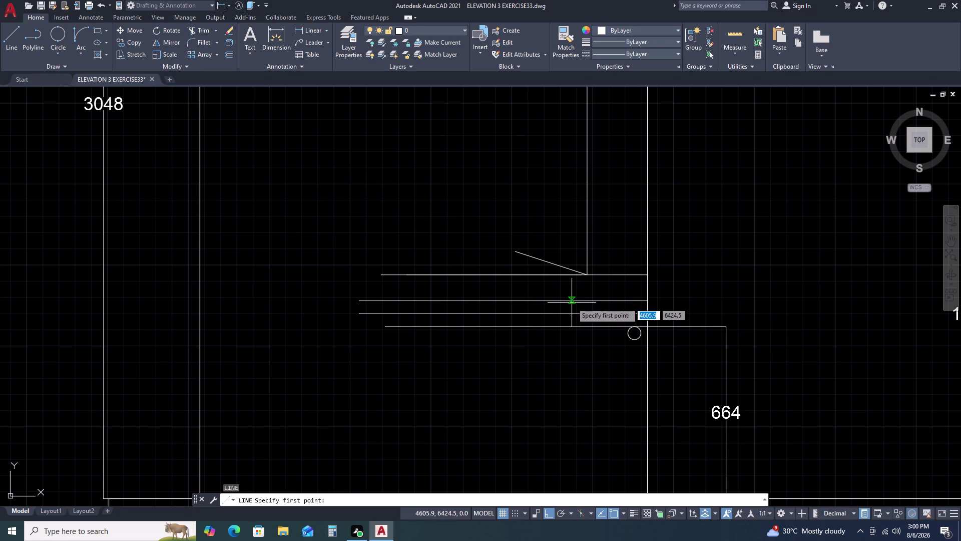
Draw a short line down from the sill and erase the stray diagonal segment.
click(586, 301)
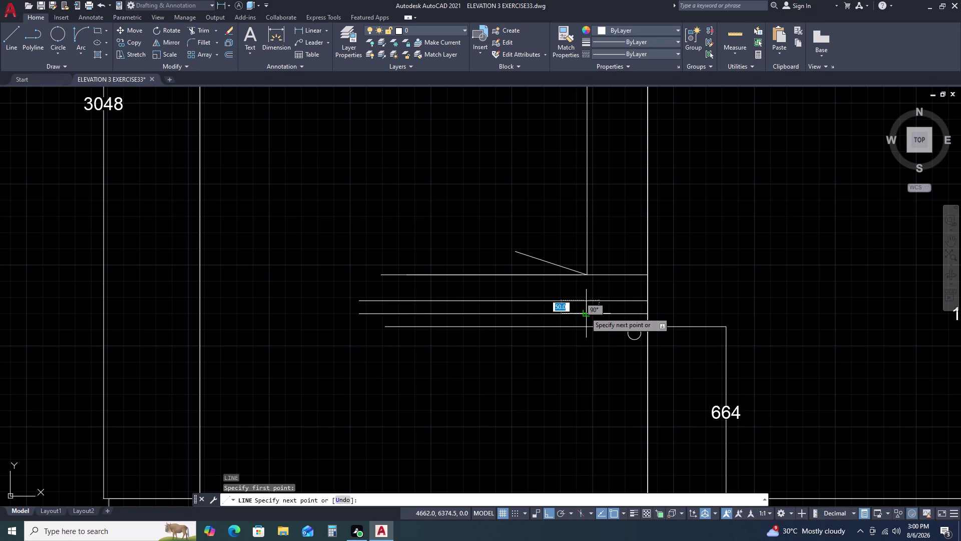
click(586, 311)
key(Escape)
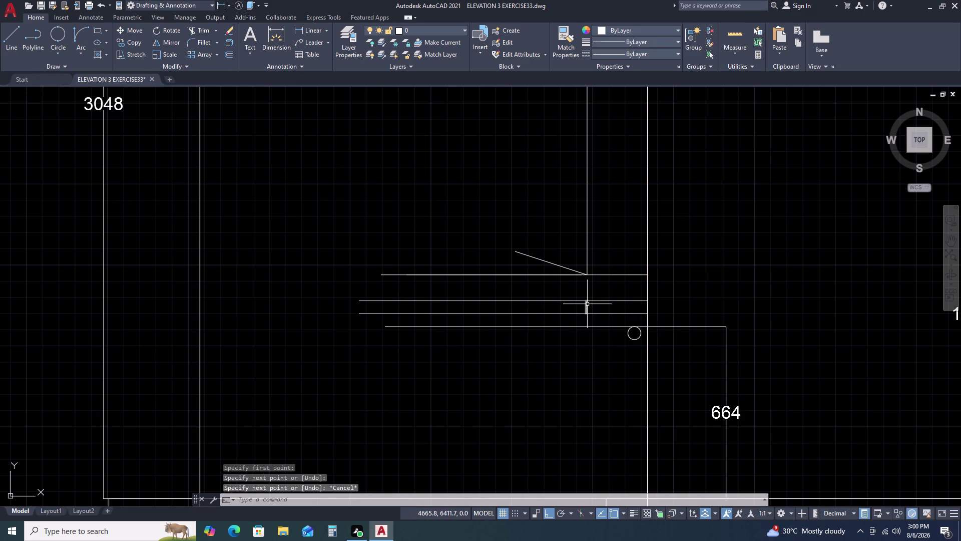
scroll(up, 3)
click(551, 231)
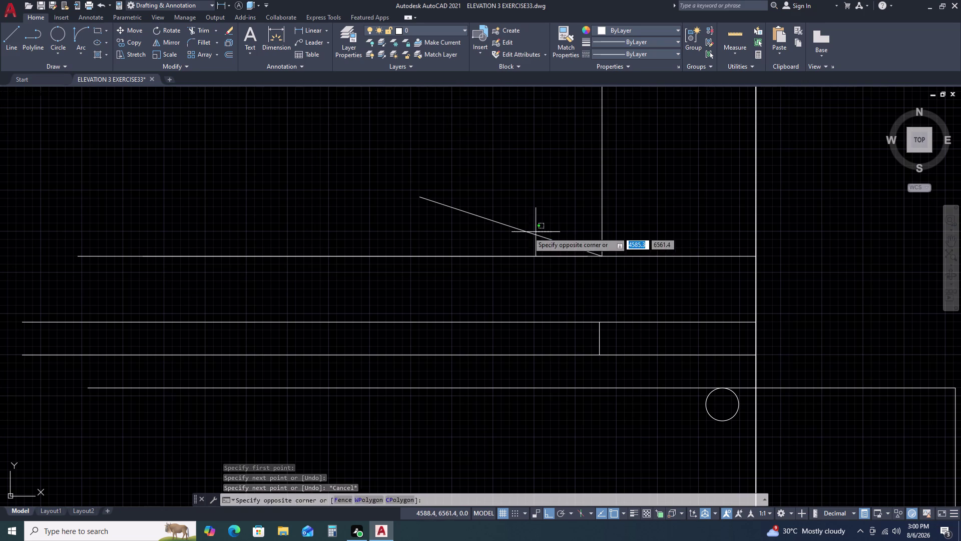
double_click(469, 231)
key(Delete)
Erase the short vertical tick between the ledges.
double_click(608, 342)
drag(608, 343, 598, 343)
double_click(559, 339)
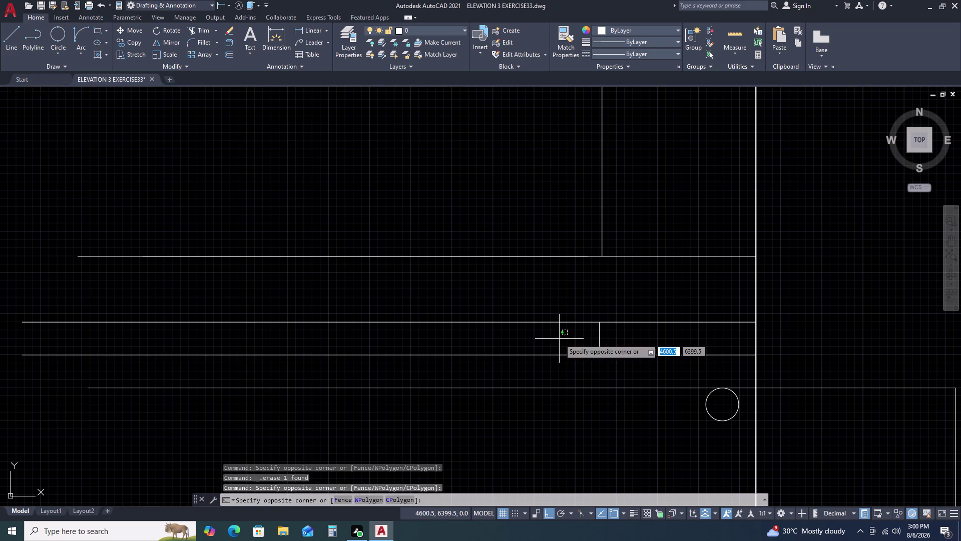
double_click(590, 333)
double_click(607, 337)
triple_click(596, 338)
triple_click(603, 334)
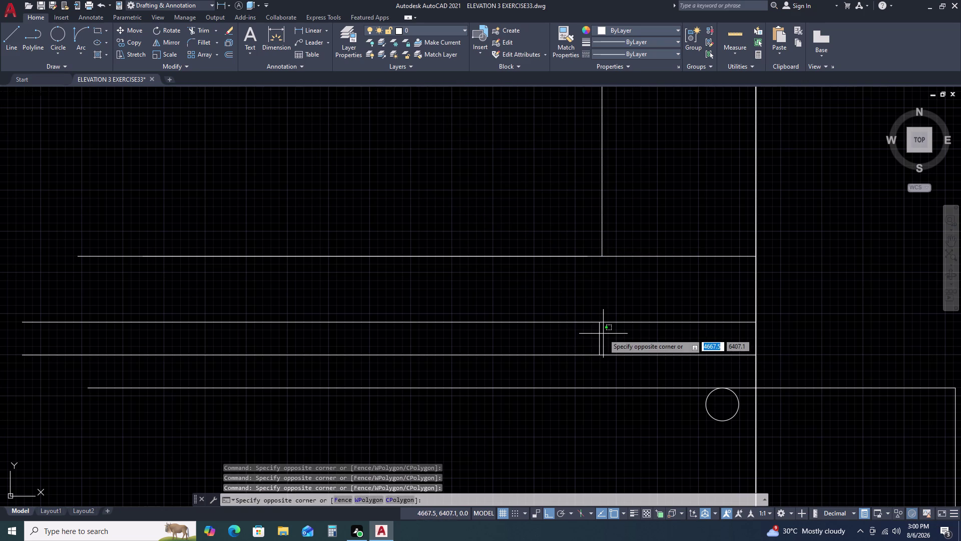
click(596, 337)
click(601, 333)
click(601, 332)
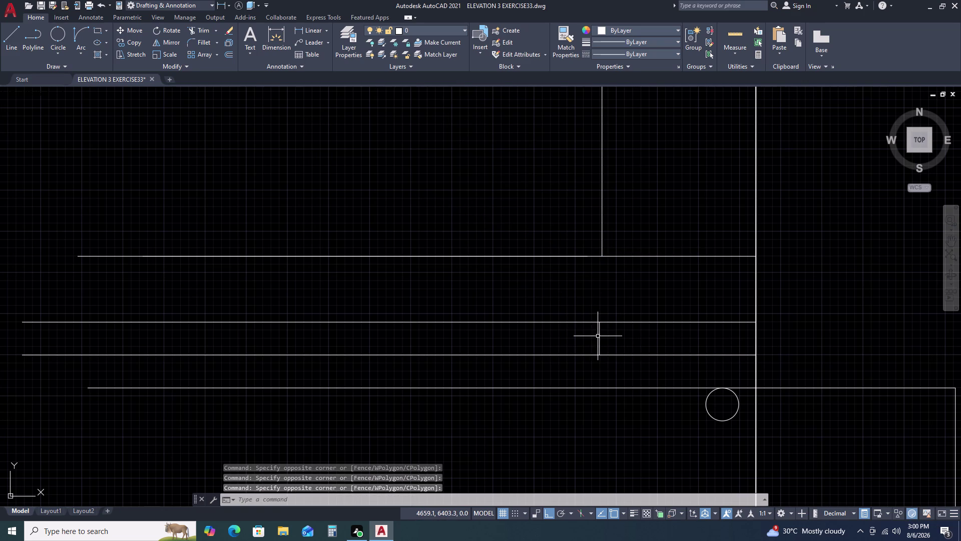
click(597, 336)
double_click(601, 331)
double_click(579, 313)
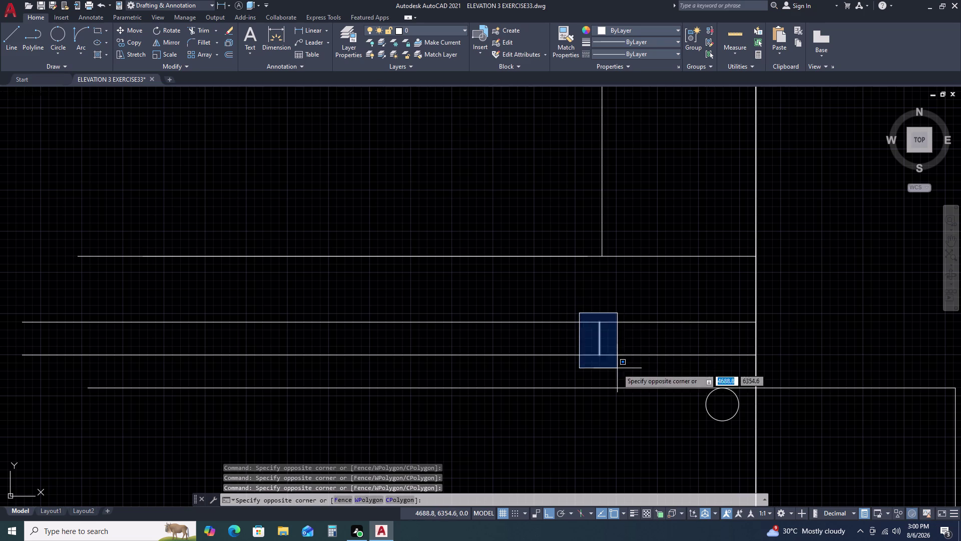
double_click(619, 368)
key(Delete)
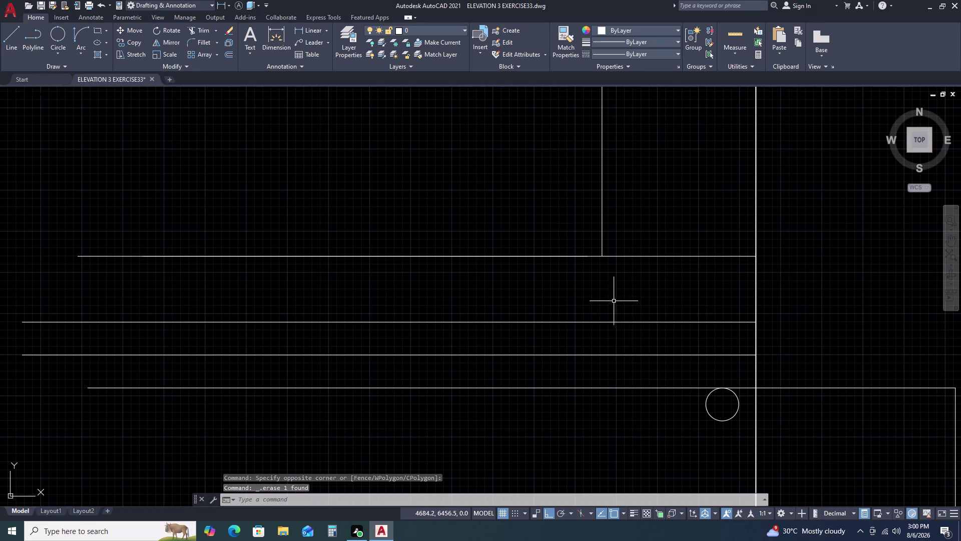
Draw a vertical line from the upper ledge down to the lower ledge.
key(l)
key(space)
click(601, 257)
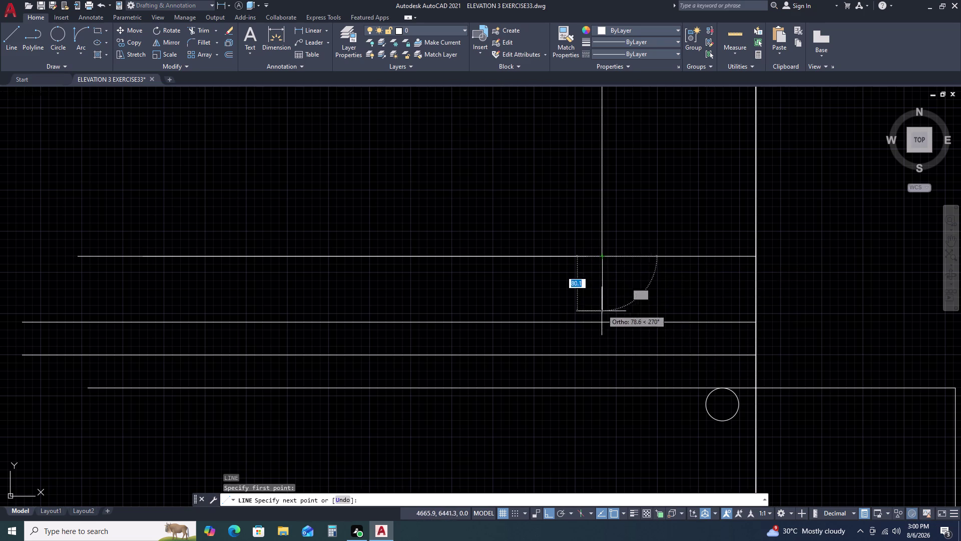
click(598, 390)
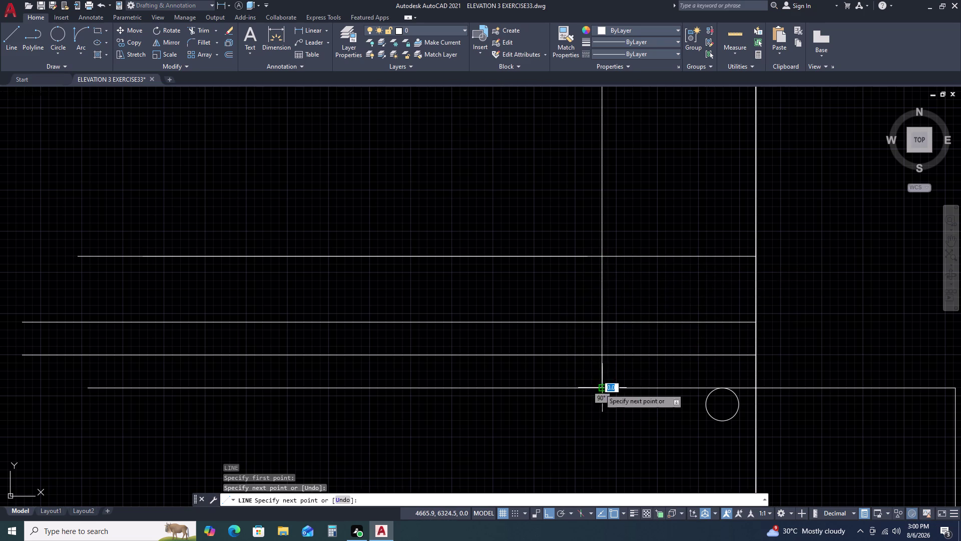
key(Escape)
Erase the short upper ledge line segment.
click(501, 239)
click(475, 262)
key(Escape)
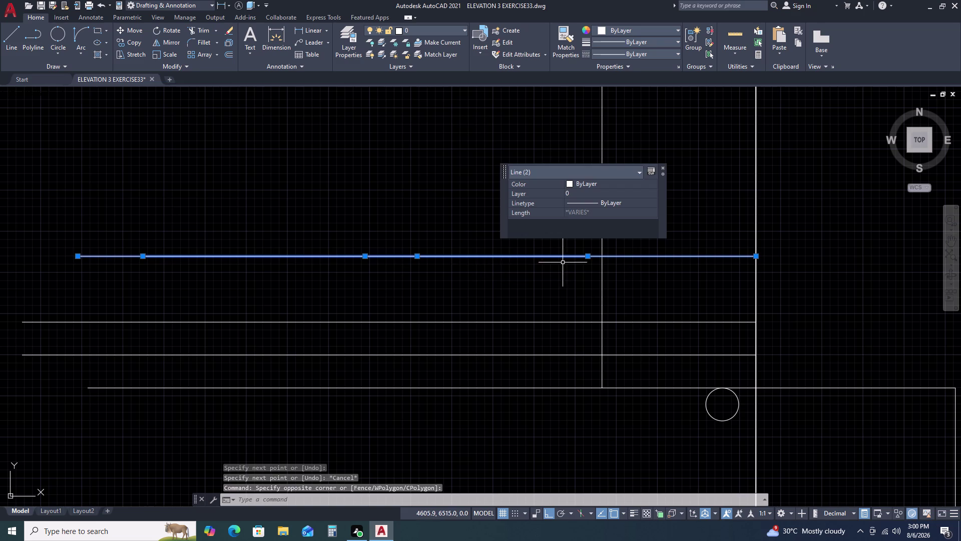
click(560, 256)
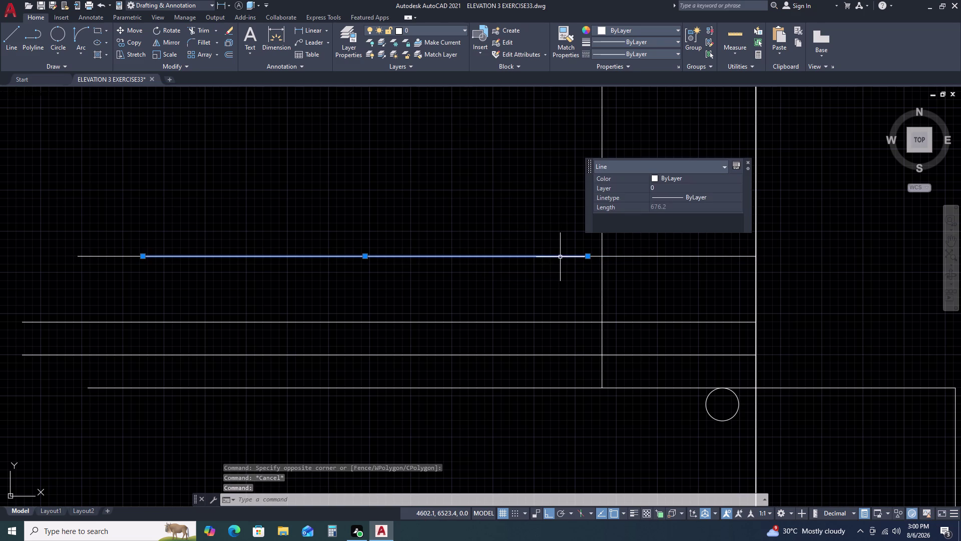
key(Delete)
Zoom out over the elevation and start a linear dimension with DLI.
scroll(down, 3)
scroll(down, 3)
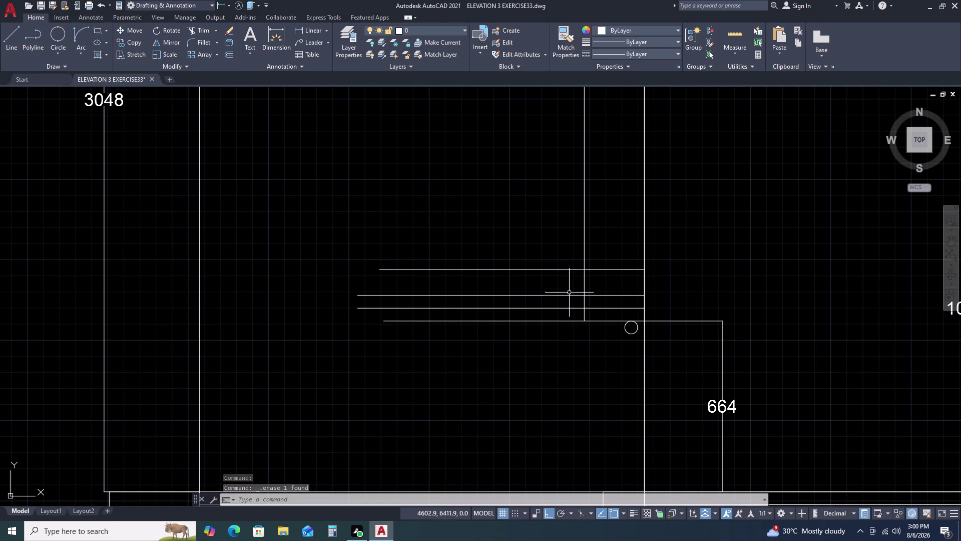
double_click(539, 262)
double_click(526, 269)
scroll(down, 3)
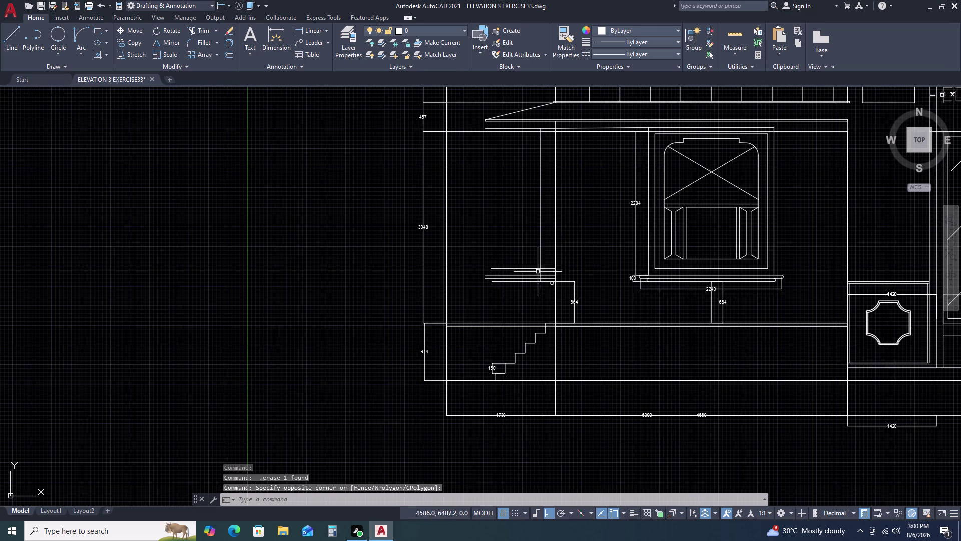
key(d)
text(L)
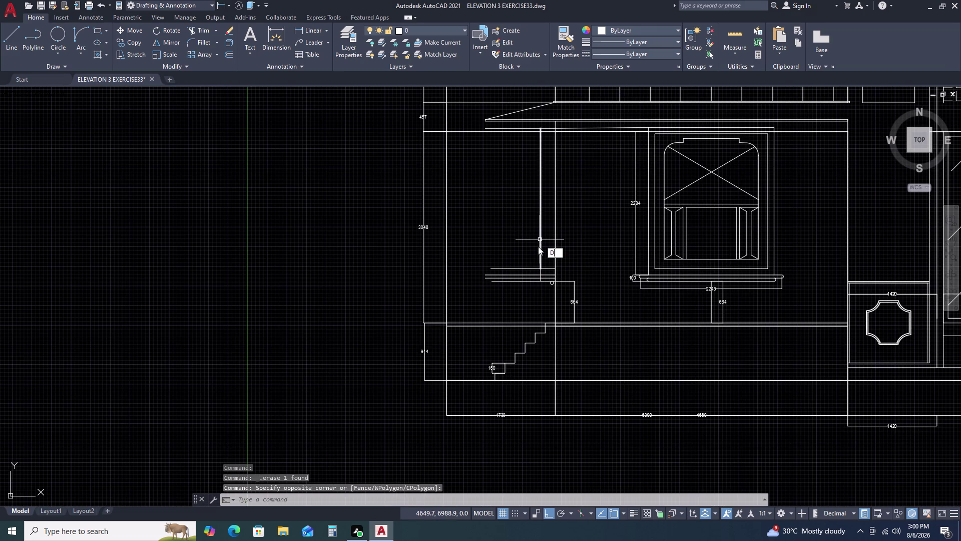
text(I)
key(space)
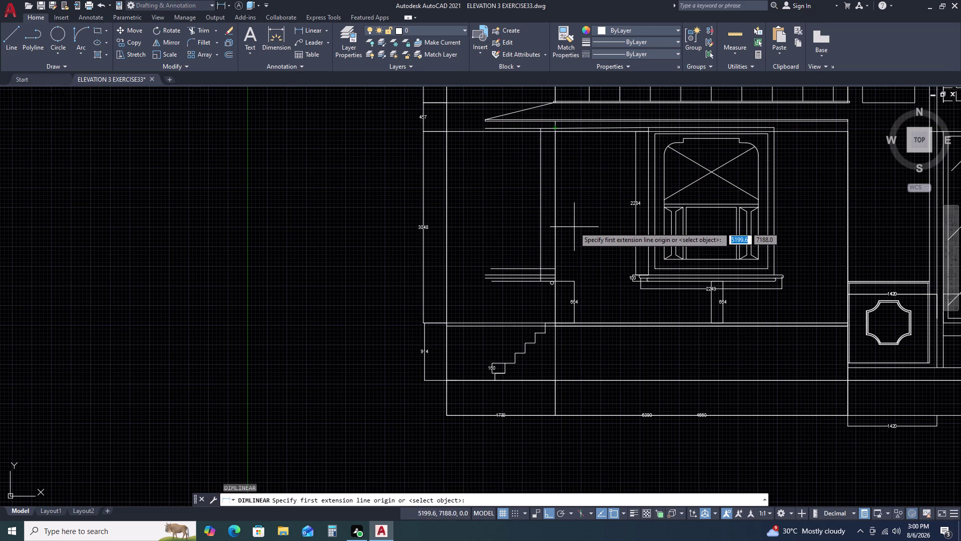
scroll(up, 3)
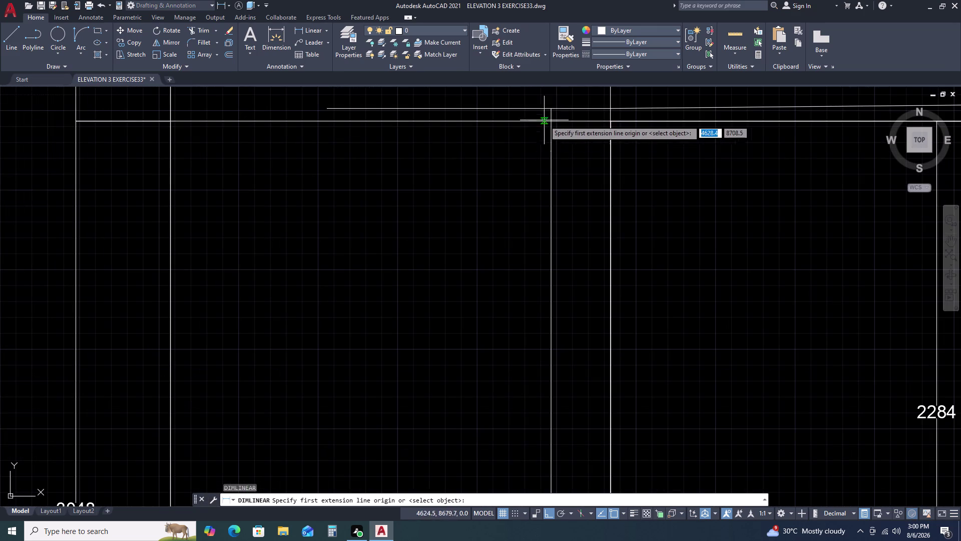
click(550, 106)
scroll(down, 3)
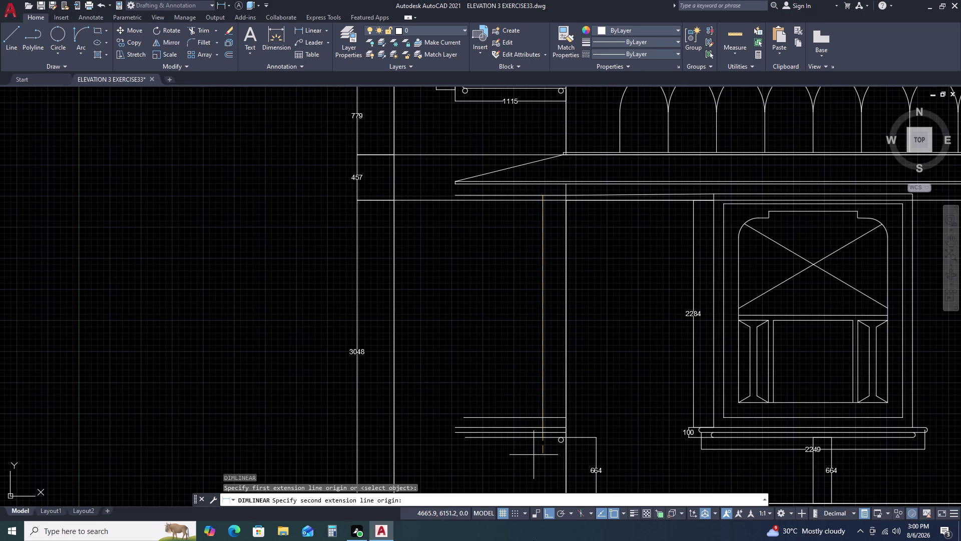
scroll(up, 3)
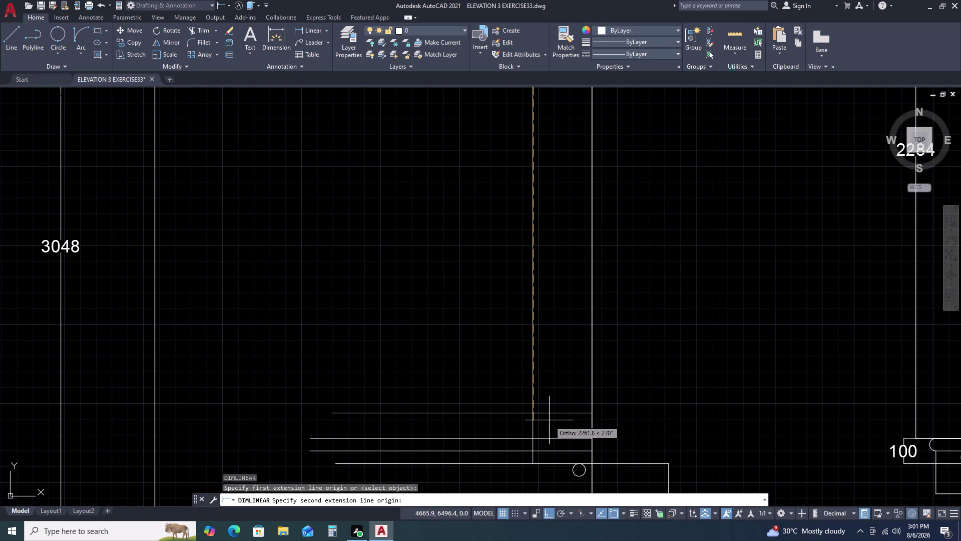
double_click(534, 412)
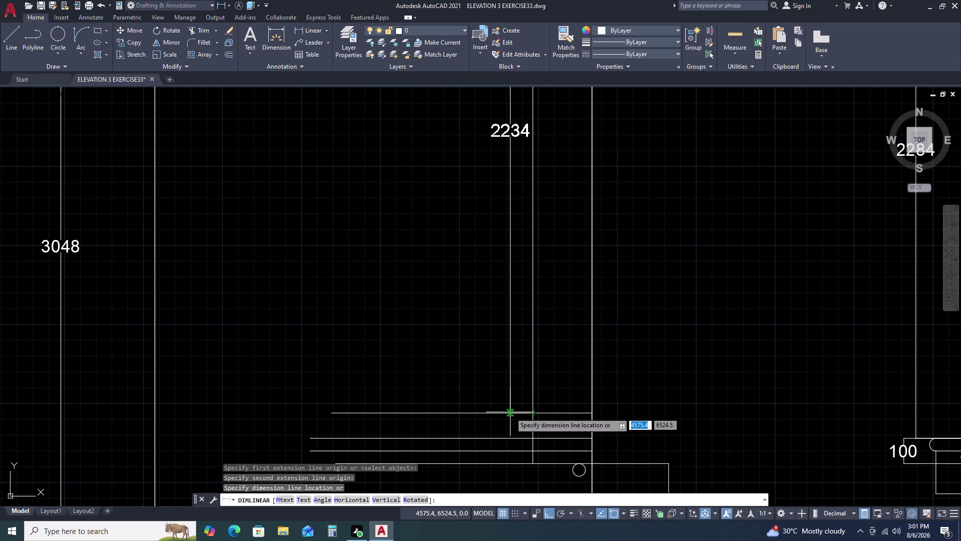
key(Escape)
key(space)
click(533, 437)
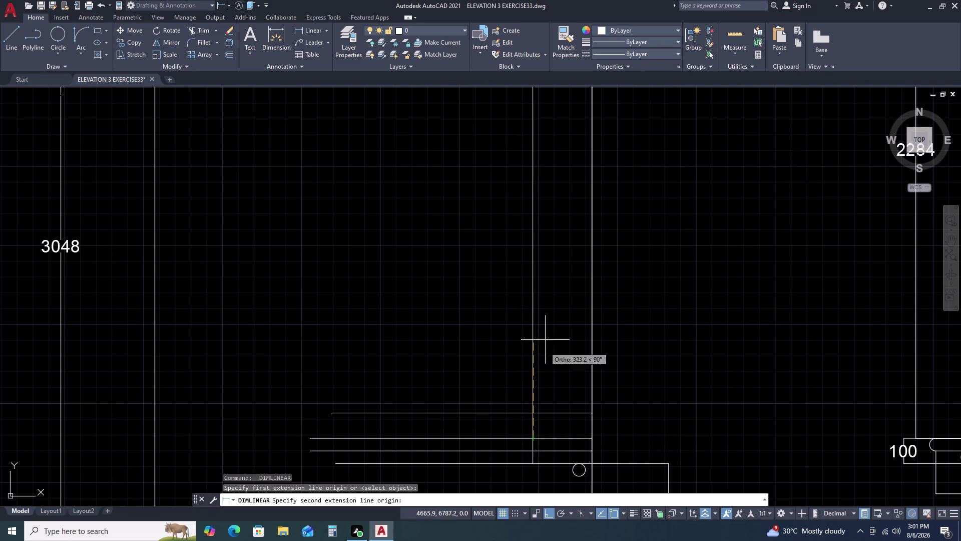
scroll(down, 3)
scroll(up, 3)
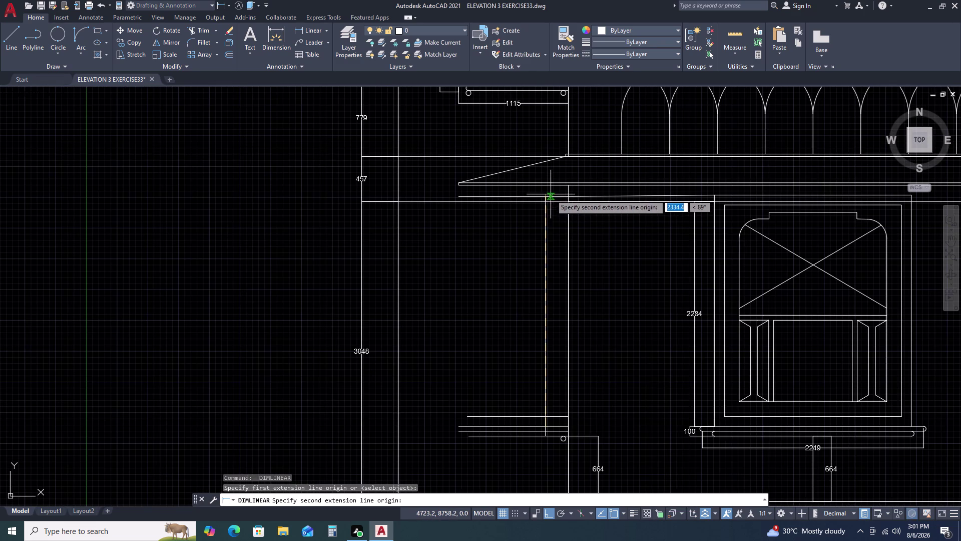
click(547, 198)
key(space)
key(space)
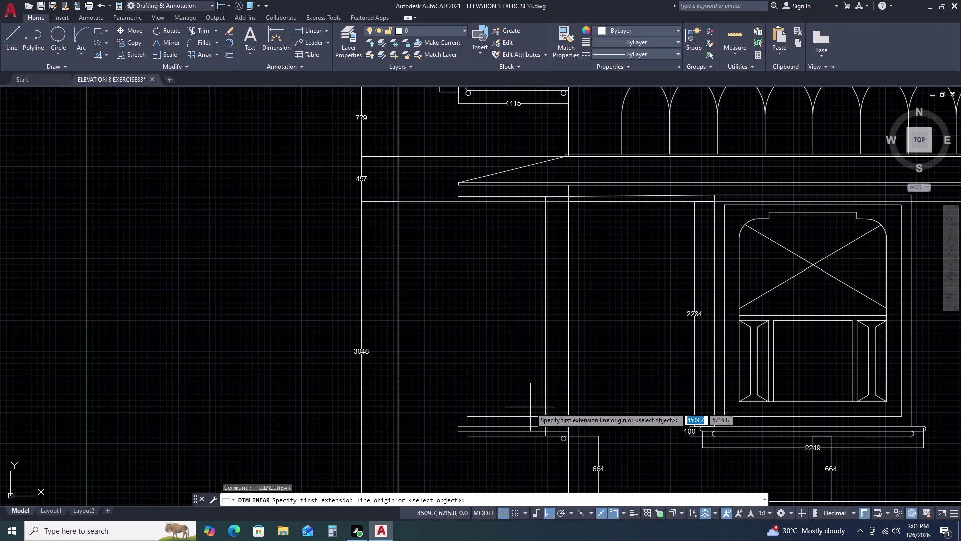
click(545, 437)
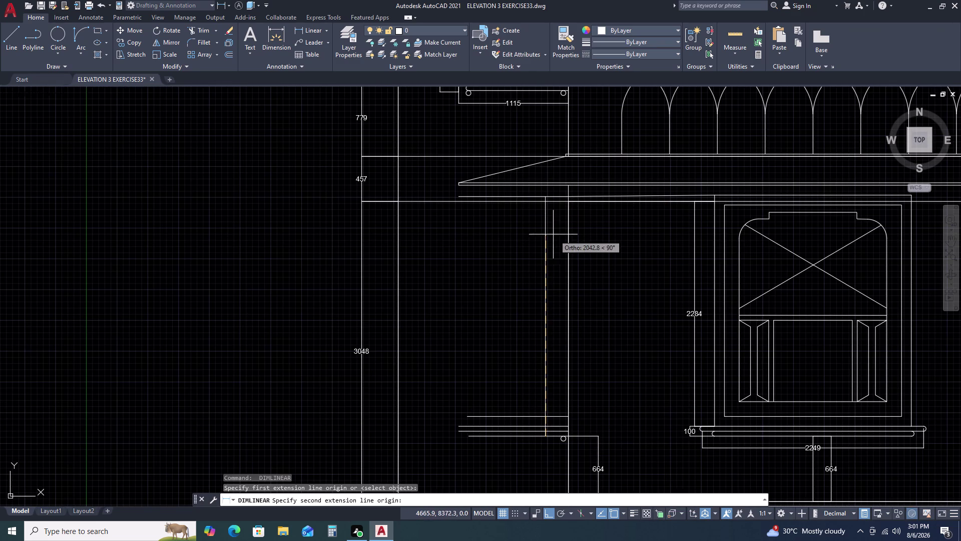
click(543, 194)
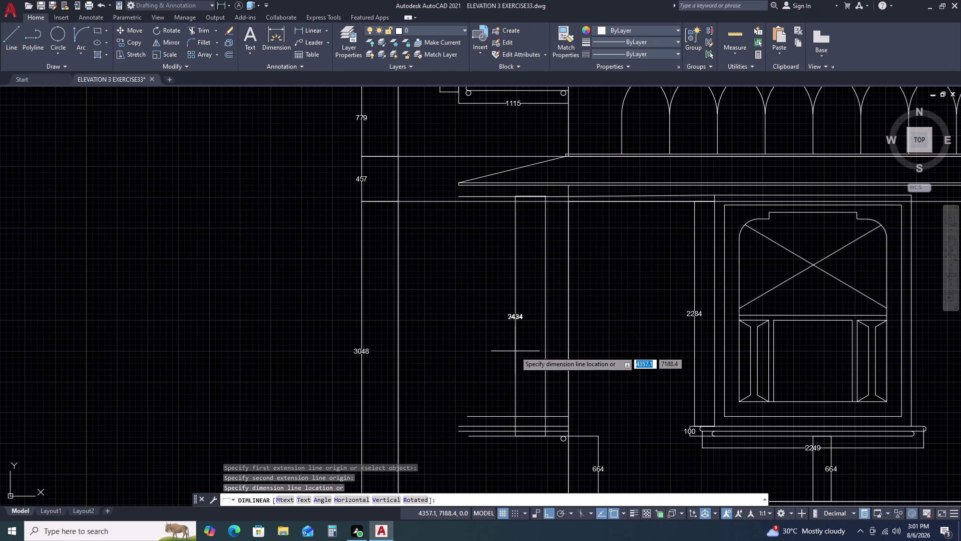
key(space)
key(space)
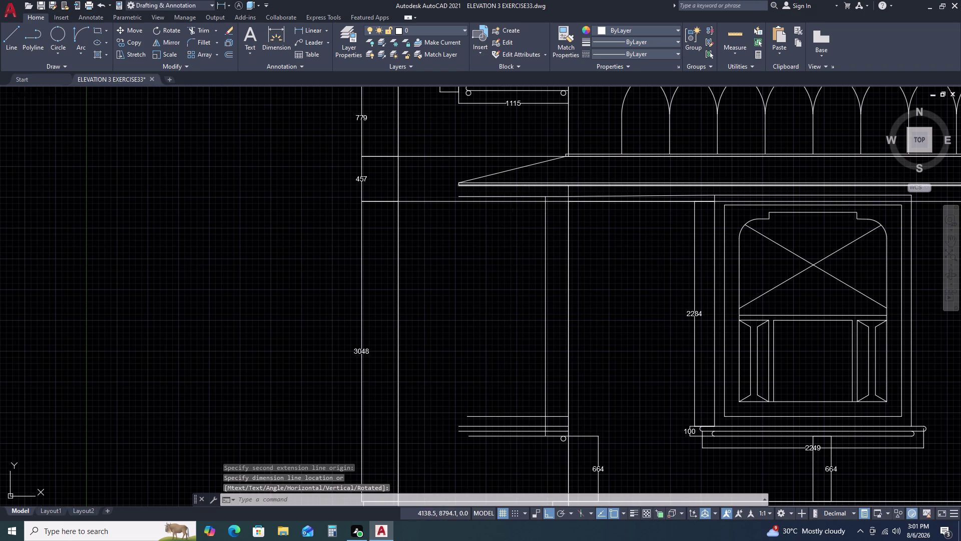
click(459, 196)
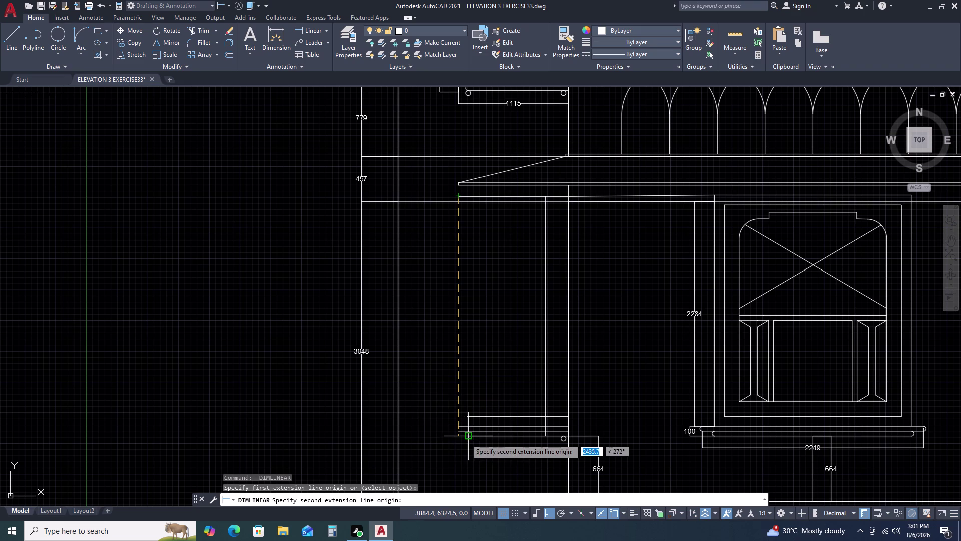
double_click(466, 439)
key(Escape)
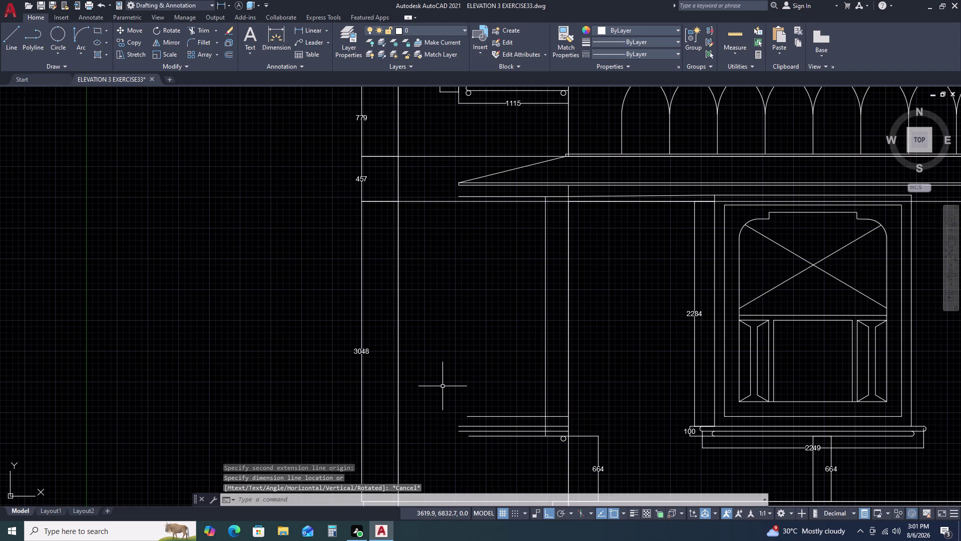
key(space)
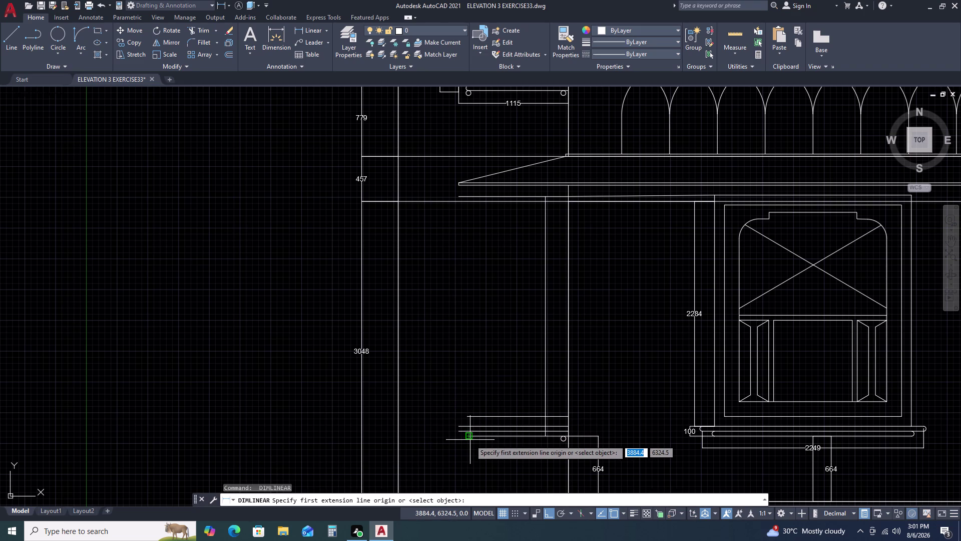
double_click(469, 435)
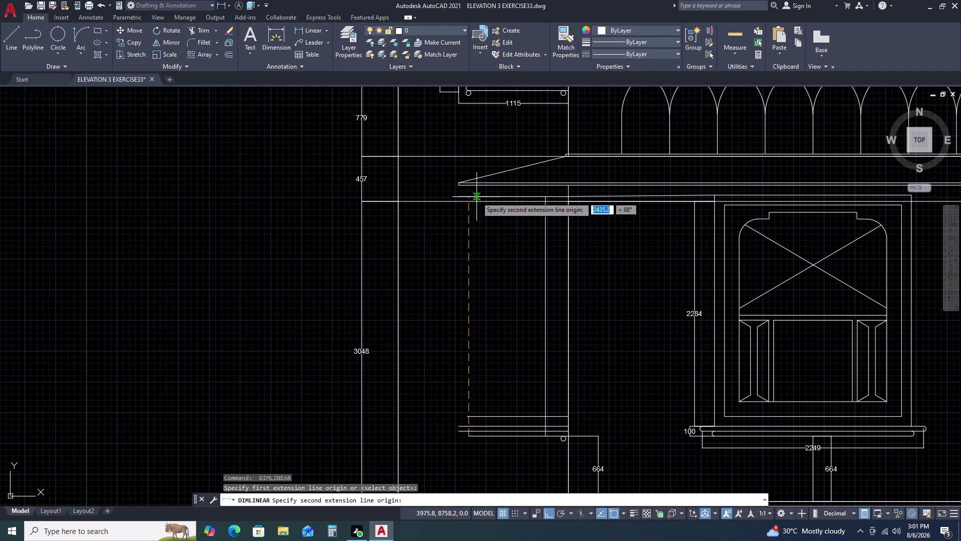
click(472, 197)
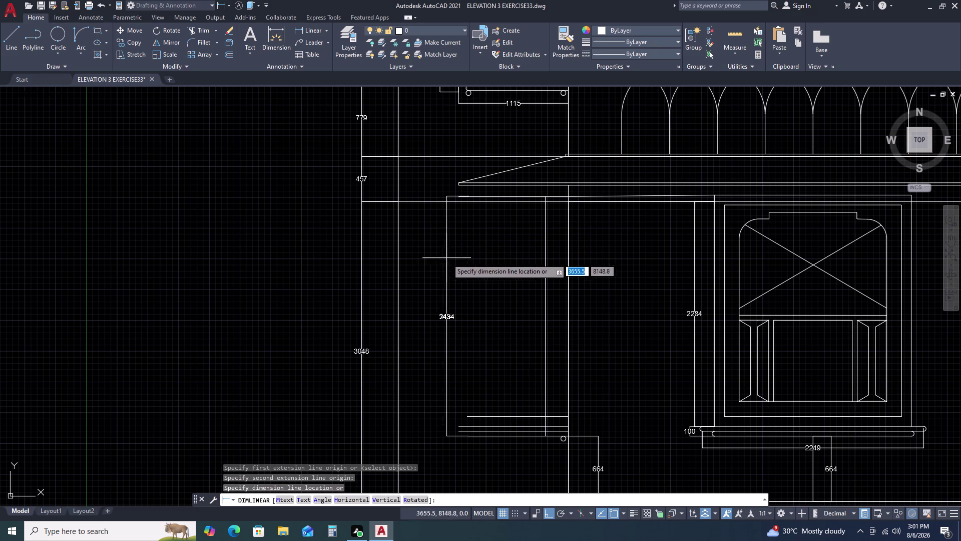
key(Escape)
scroll(down, 3)
scroll(down, 3)
middle_drag(777, 325, 500, 294)
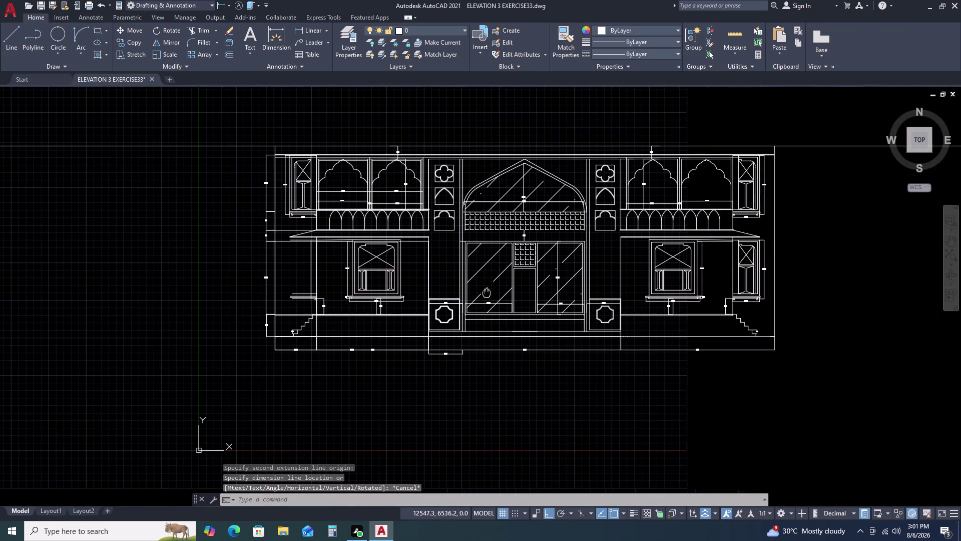
scroll(up, 3)
scroll(up, 3)
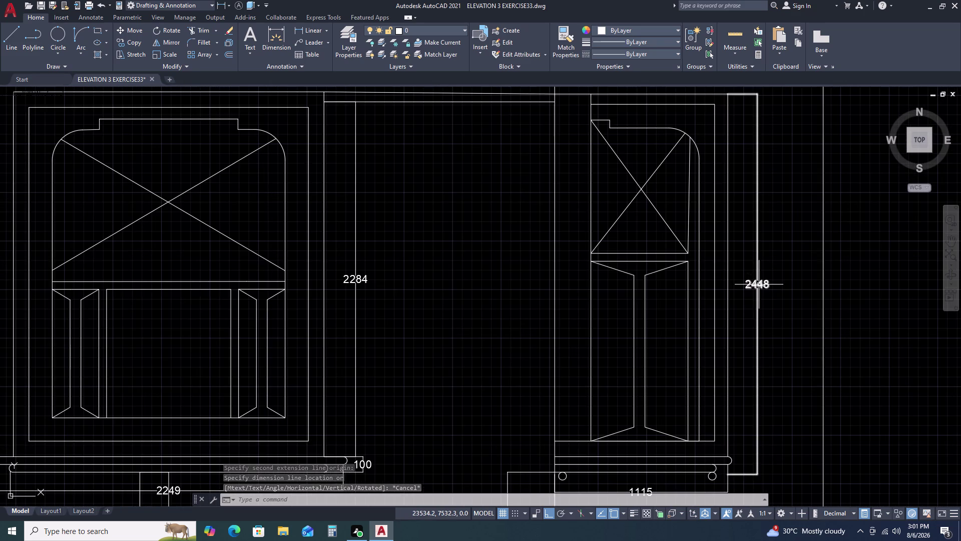
double_click(760, 284)
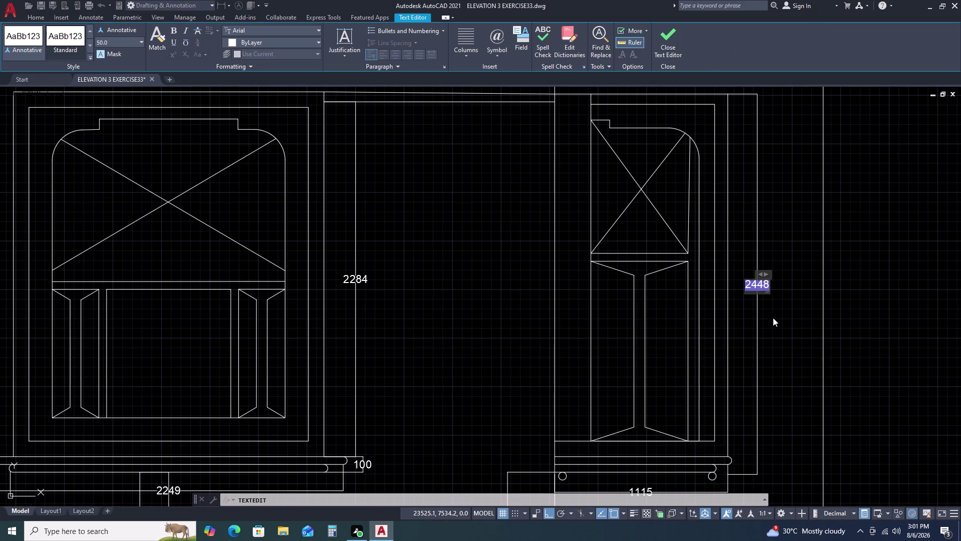
text(MI)
key(space)
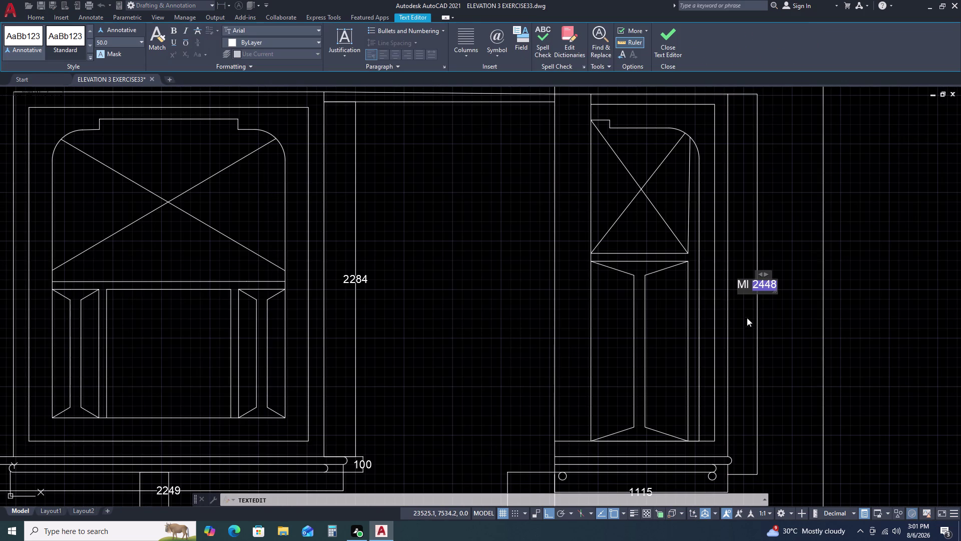
key(Escape)
key(Escape)
key(Escape)
click(531, 264)
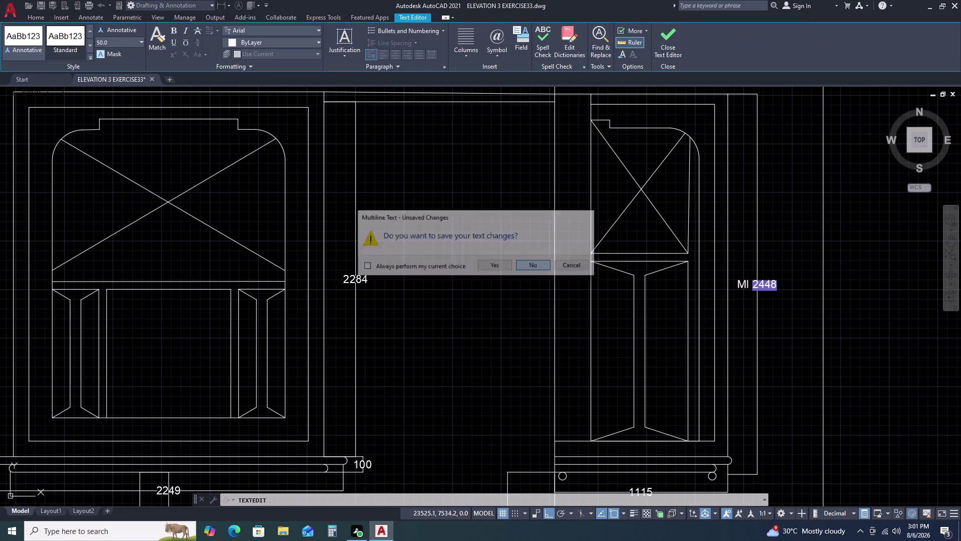
scroll(down, 3)
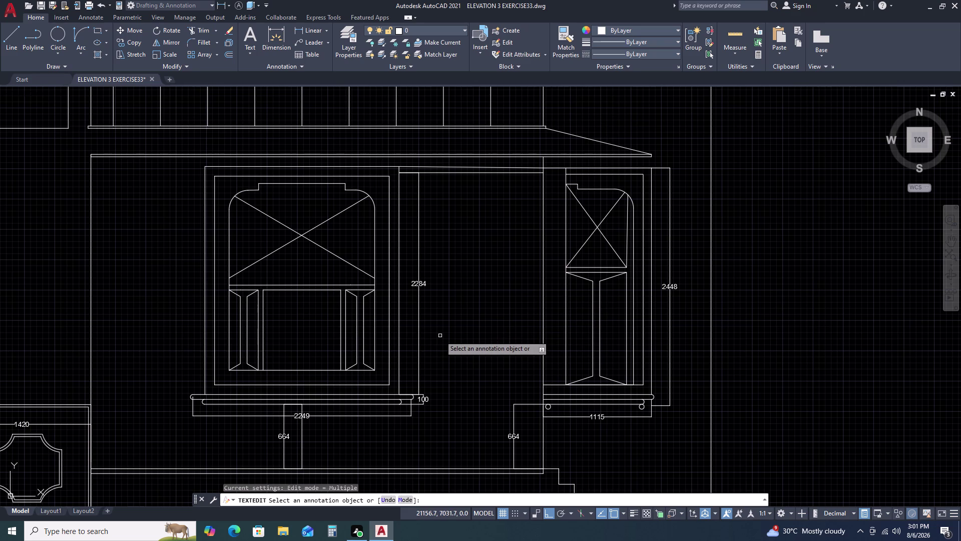
key(Escape)
key(Escape)
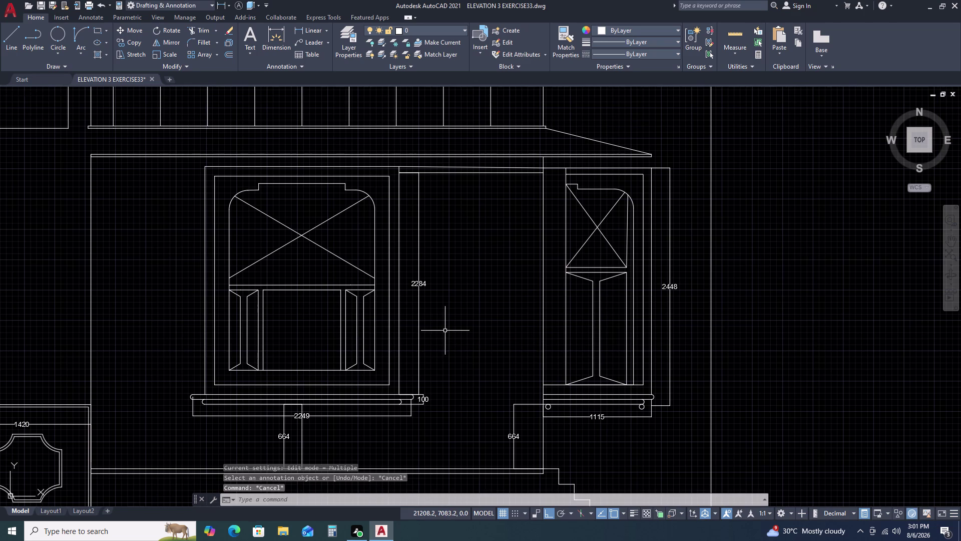
middle_drag(438, 324, 529, 298)
scroll(down, 3)
middle_drag(274, 308, 435, 293)
middle_drag(237, 293, 548, 291)
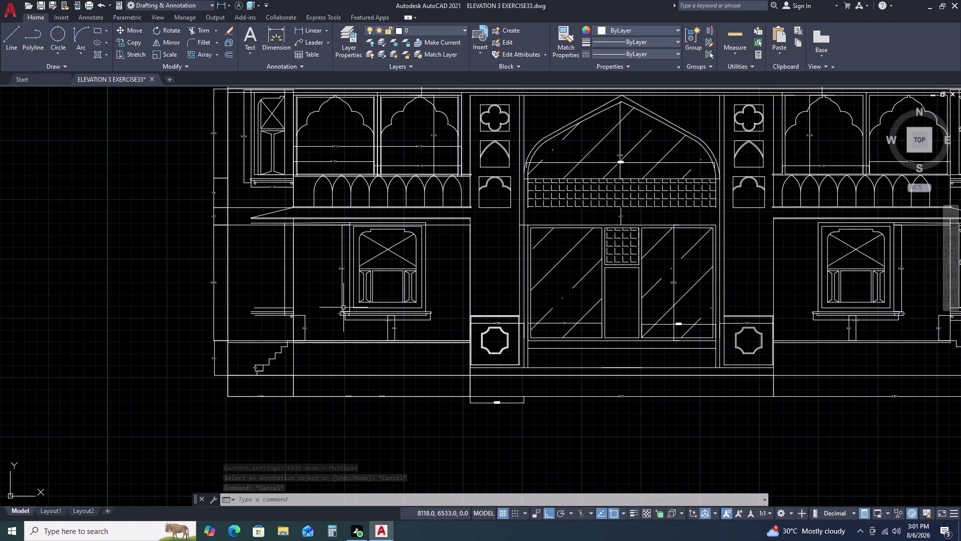
Draw a 2348-unit line from beside the left niche and end the LINE command.
scroll(up, 3)
scroll(down, 3)
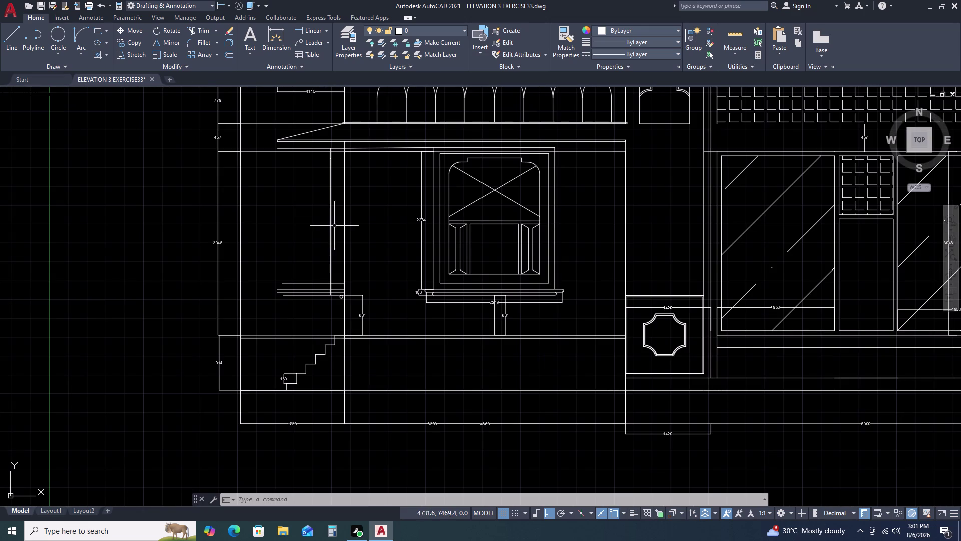
text(L)
key(space)
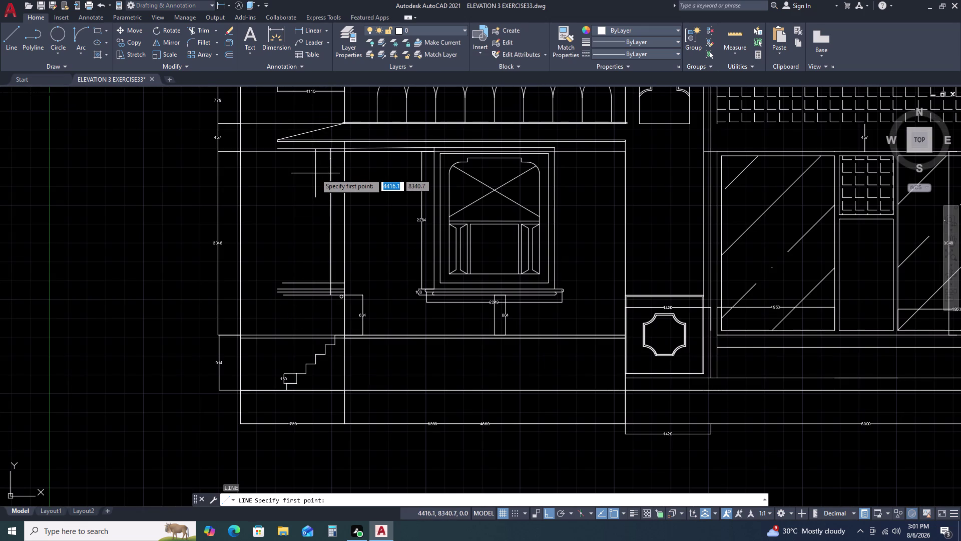
click(329, 145)
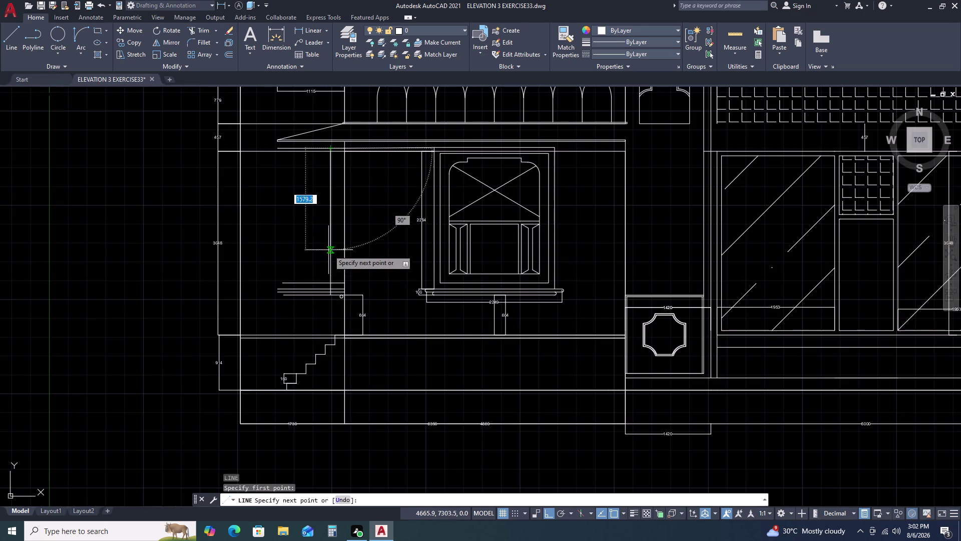
text(234)
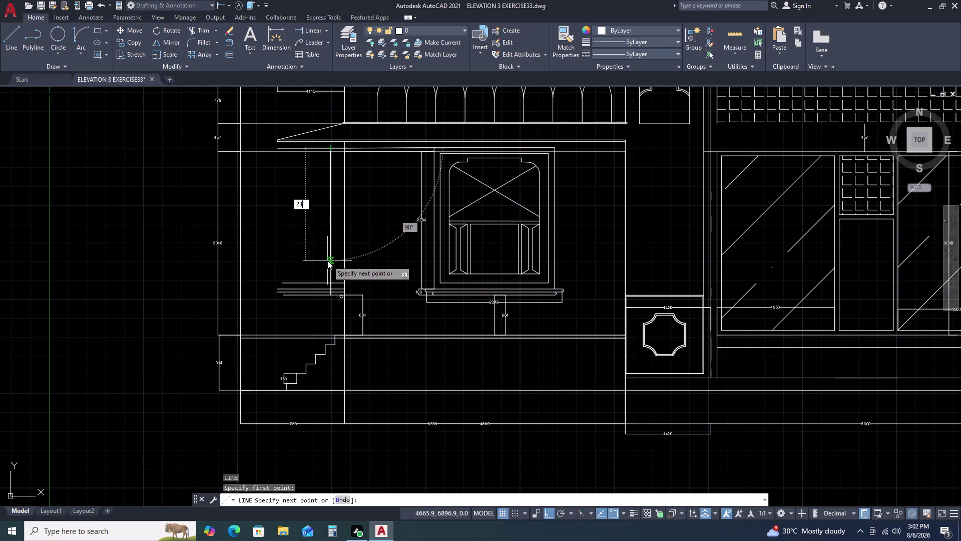
text(8)
key(space)
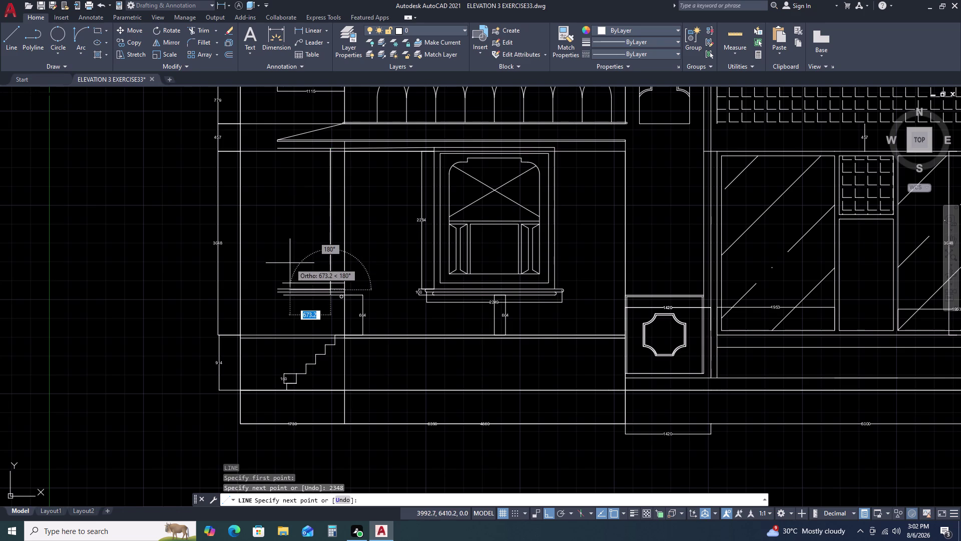
scroll(up, 3)
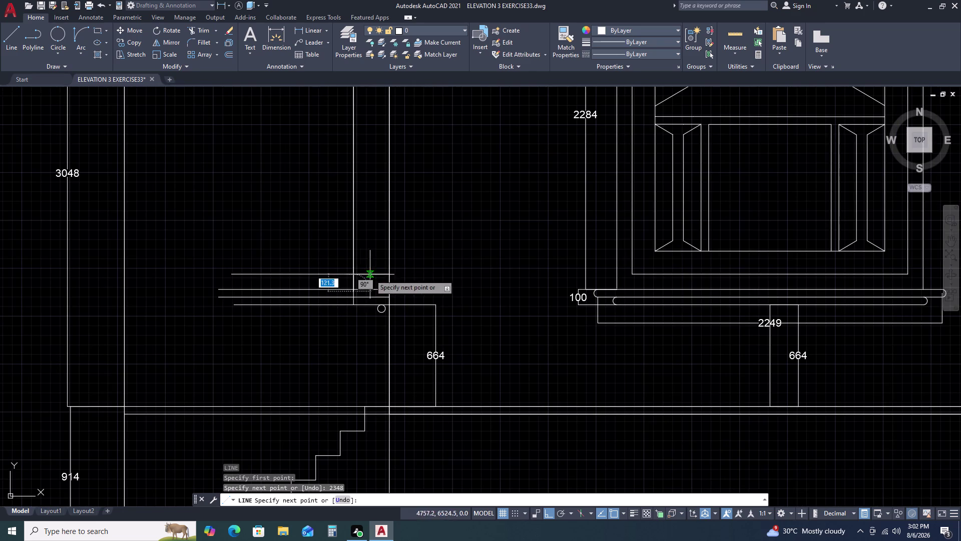
click(390, 292)
key(Escape)
click(293, 255)
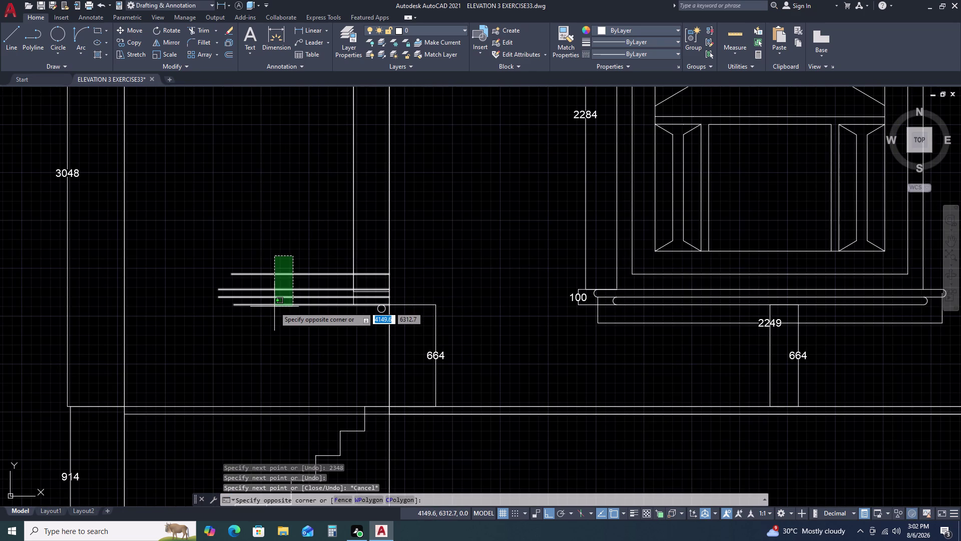
Delete the stray horizontal lines in the left bay.
click(275, 306)
key(Delete)
scroll(down, 3)
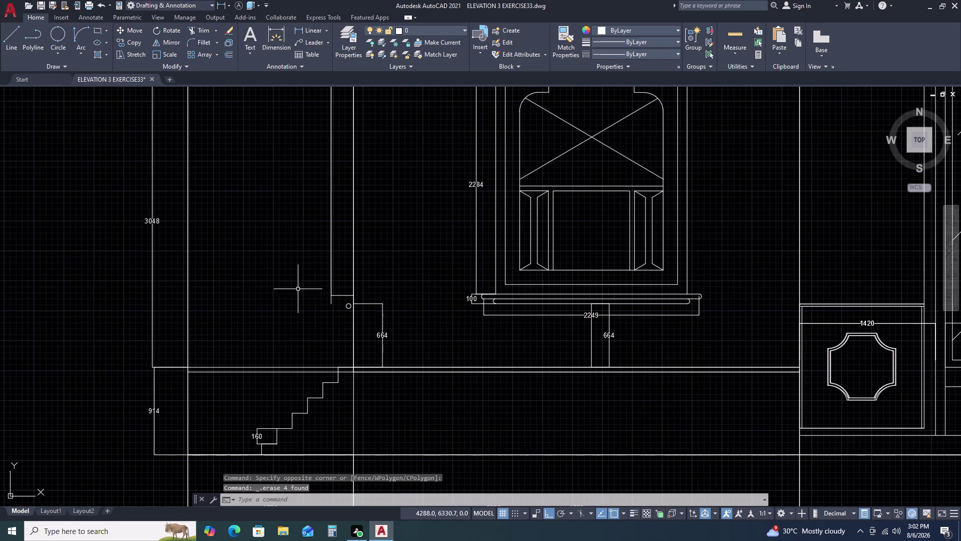
scroll(down, 3)
scroll(up, 3)
scroll(up, 3)
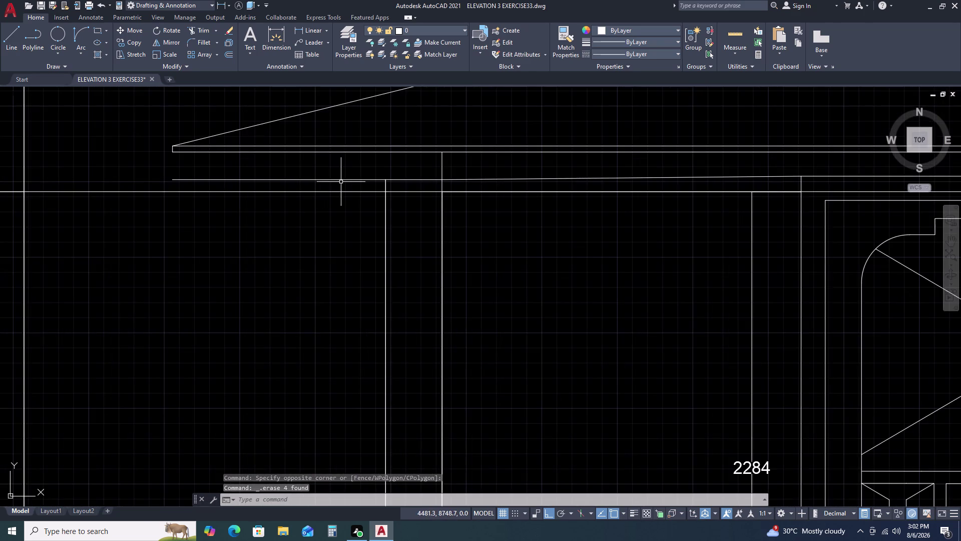
scroll(down, 3)
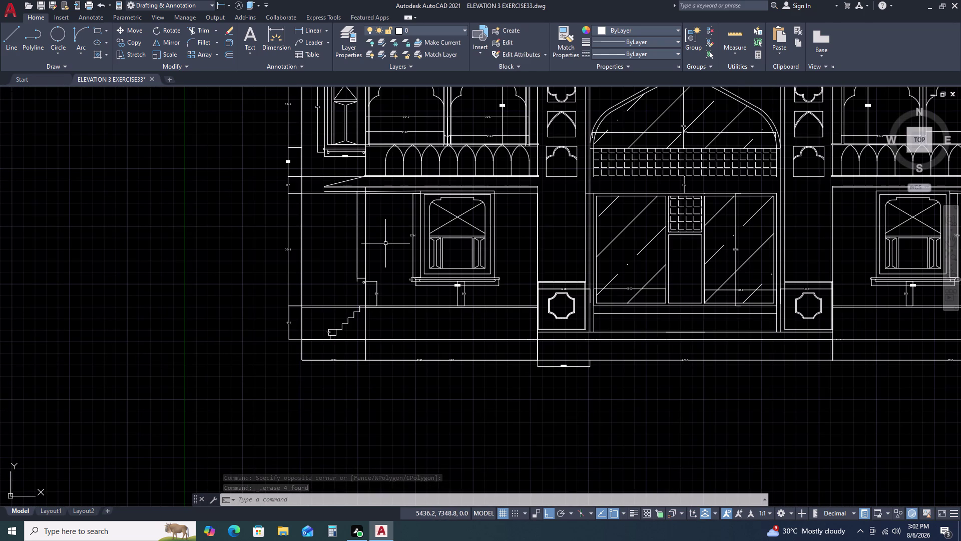
scroll(down, 3)
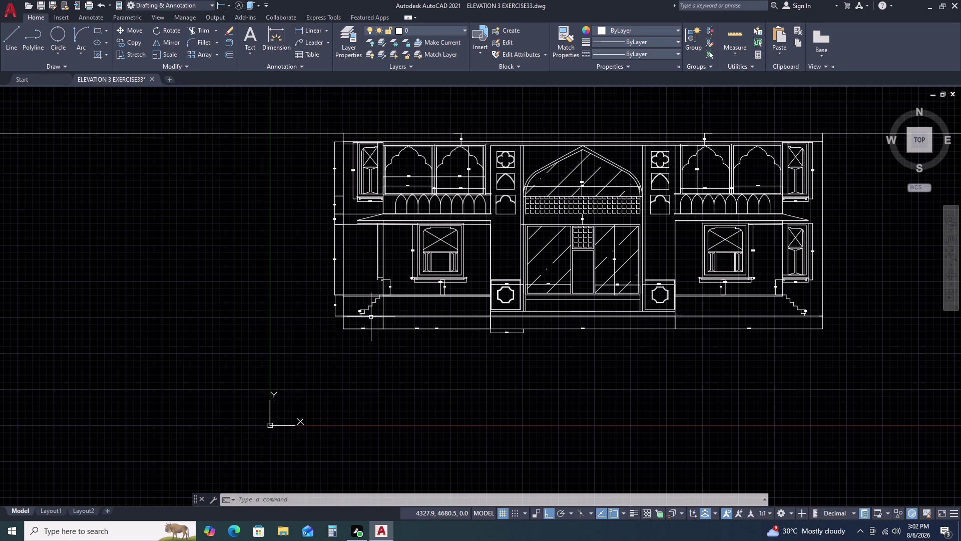
scroll(up, 3)
Delete the left staircase.
click(370, 304)
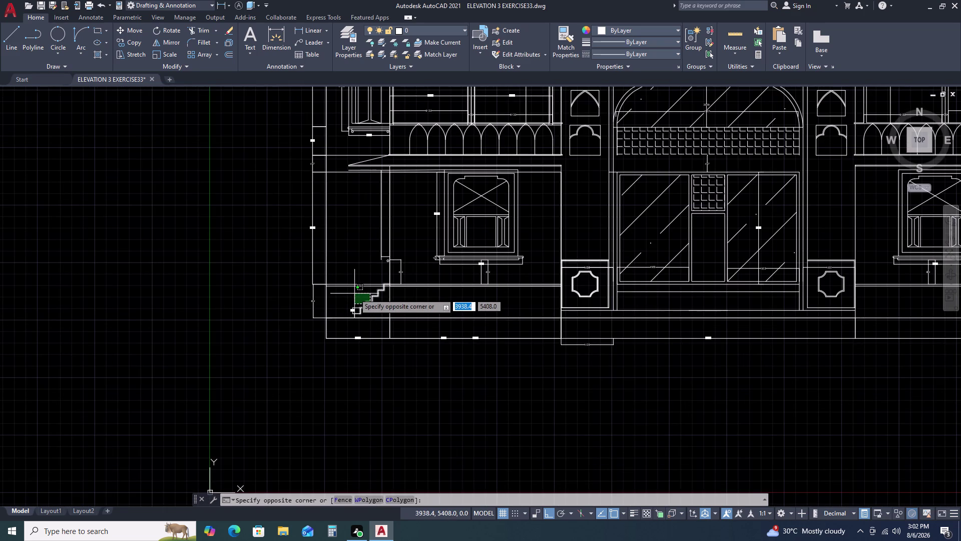
click(355, 293)
key(Delete)
scroll(up, 3)
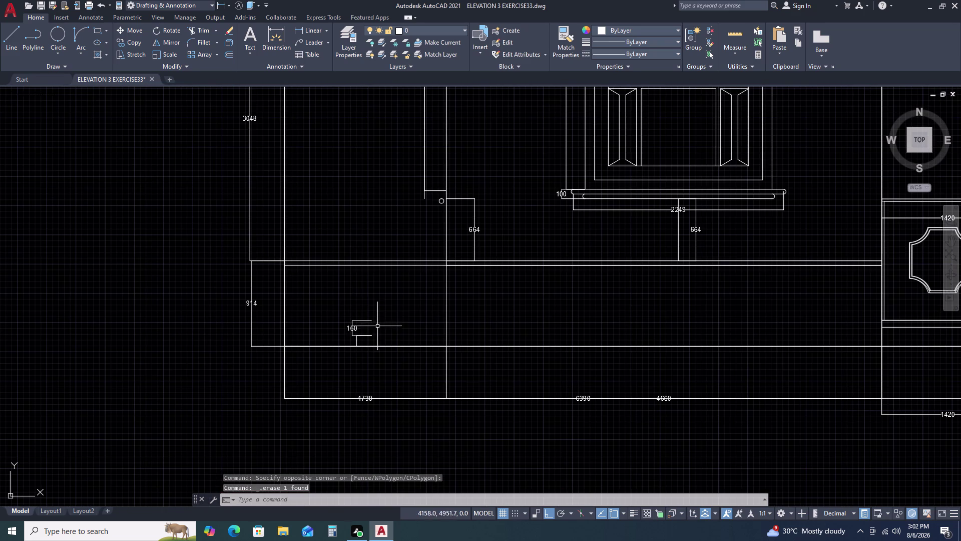
Open the 160 label for editing, then cancel without saving changes.
click(380, 317)
double_click(356, 335)
key(Delete)
scroll(up, 3)
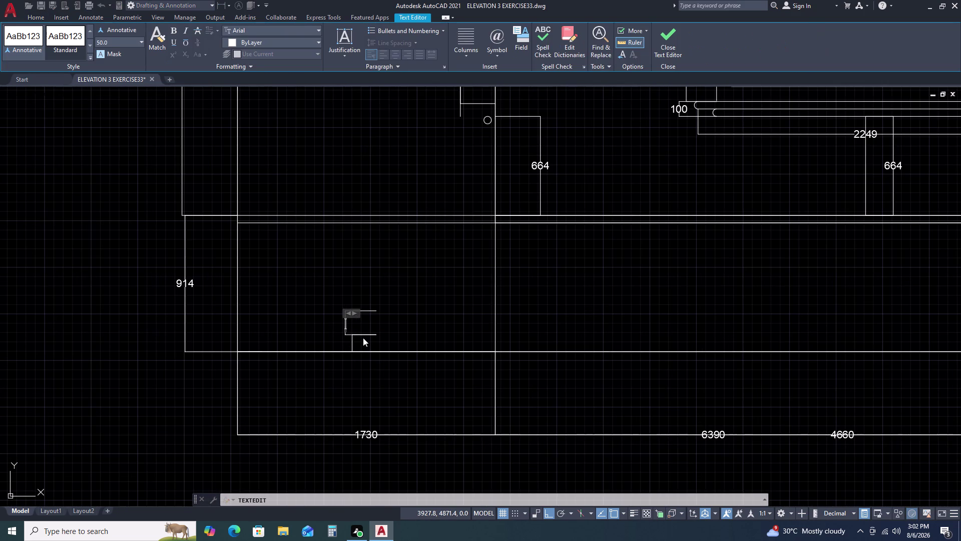
key(Escape)
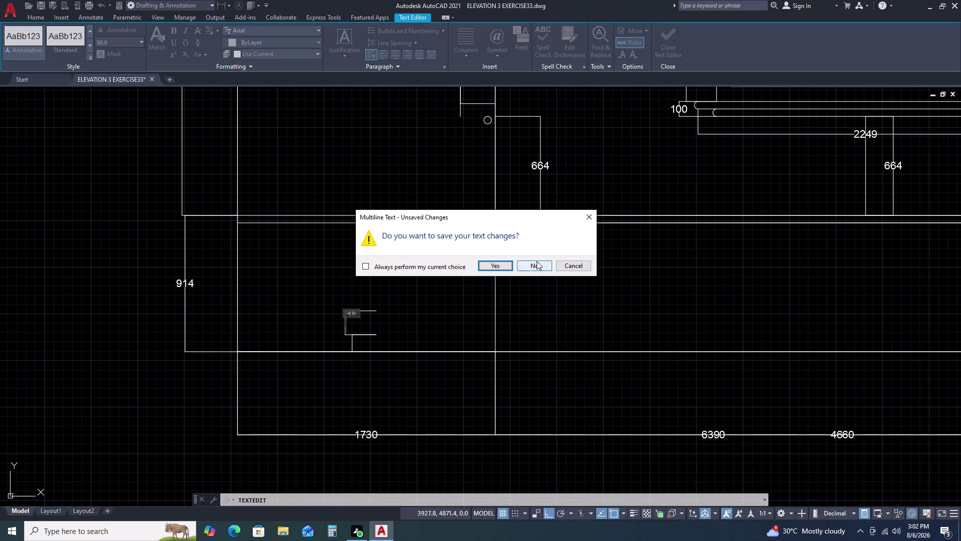
click(537, 261)
key(Escape)
Delete the 160 label together with its short step lines.
click(381, 297)
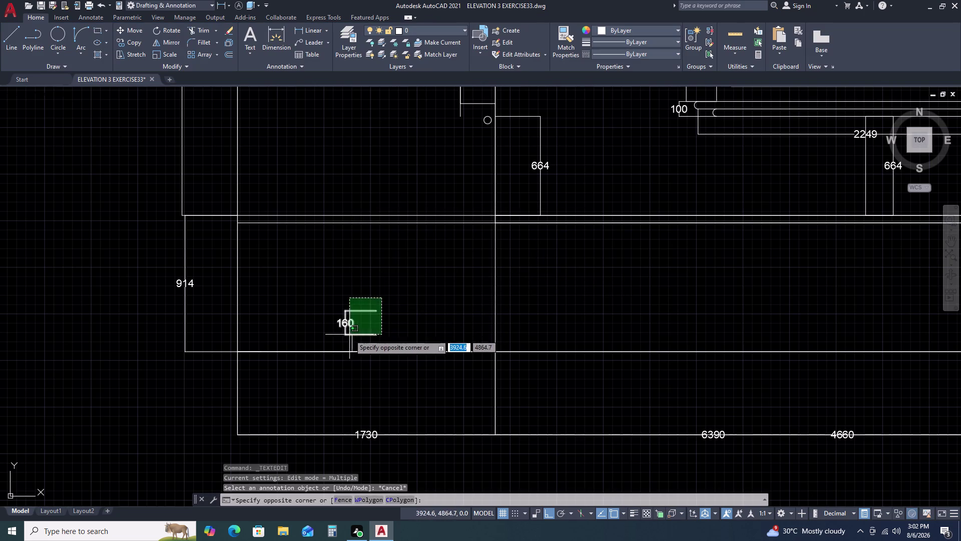
click(347, 337)
key(Delete)
scroll(down, 3)
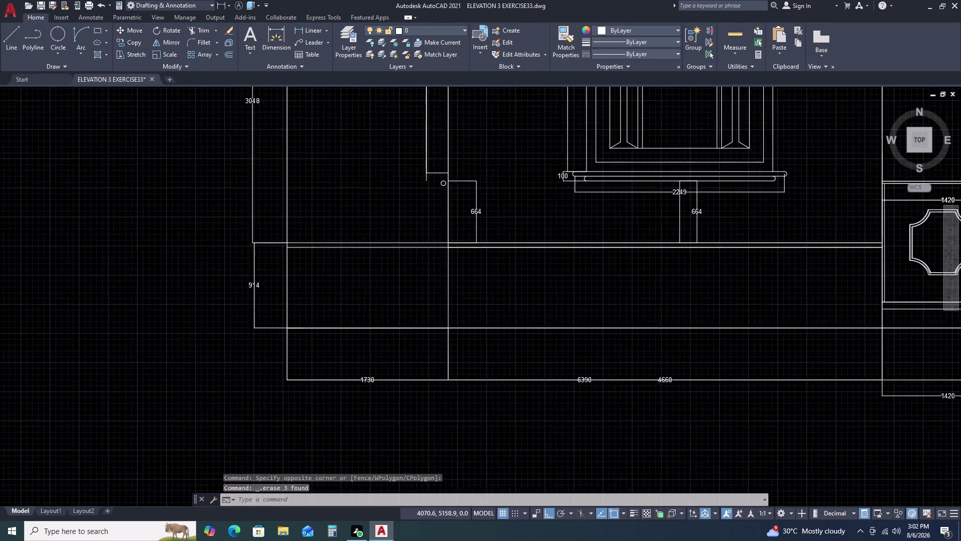
scroll(up, 3)
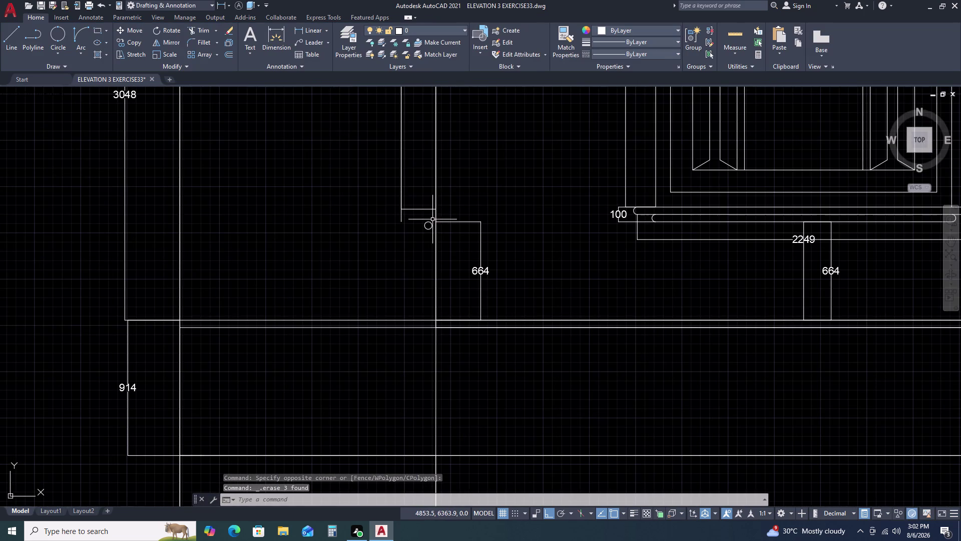
Delete the small circle marker and bring the left bay back into view.
double_click(433, 220)
click(421, 231)
key(Delete)
scroll(down, 3)
scroll(down, 3)
middle_drag(393, 194, 395, 217)
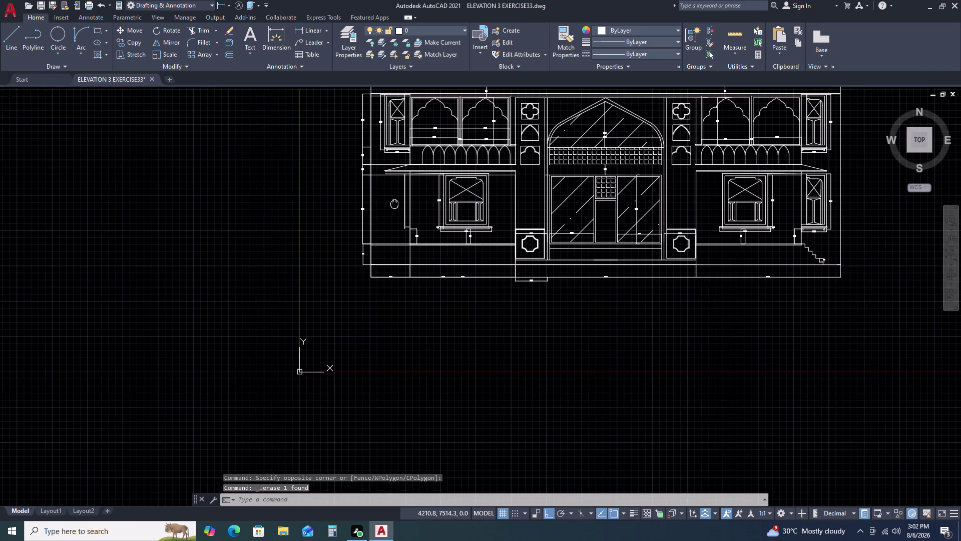
middle_drag(395, 217, 394, 218)
scroll(up, 3)
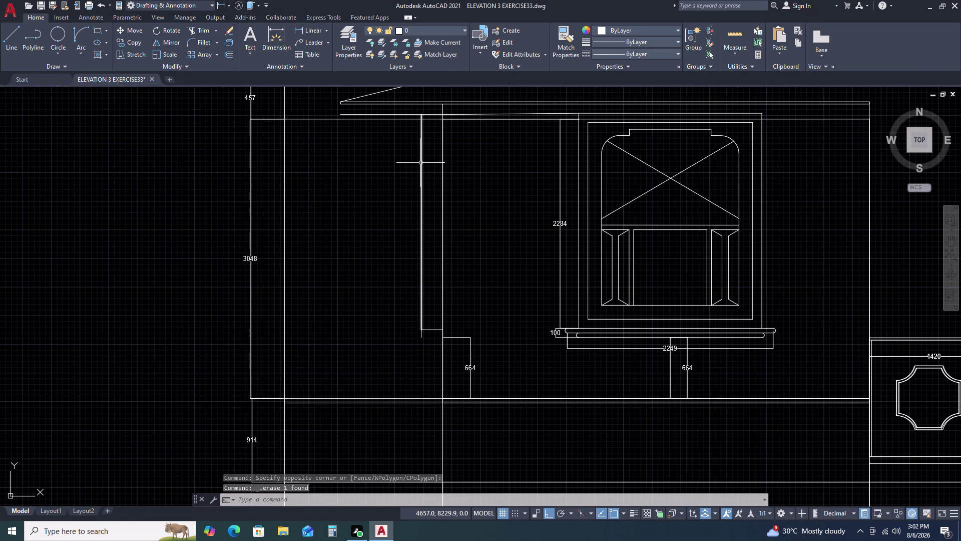
Erase the surplus inner vertical line pieces of the left bay beside the window.
click(420, 162)
key(Delete)
click(421, 234)
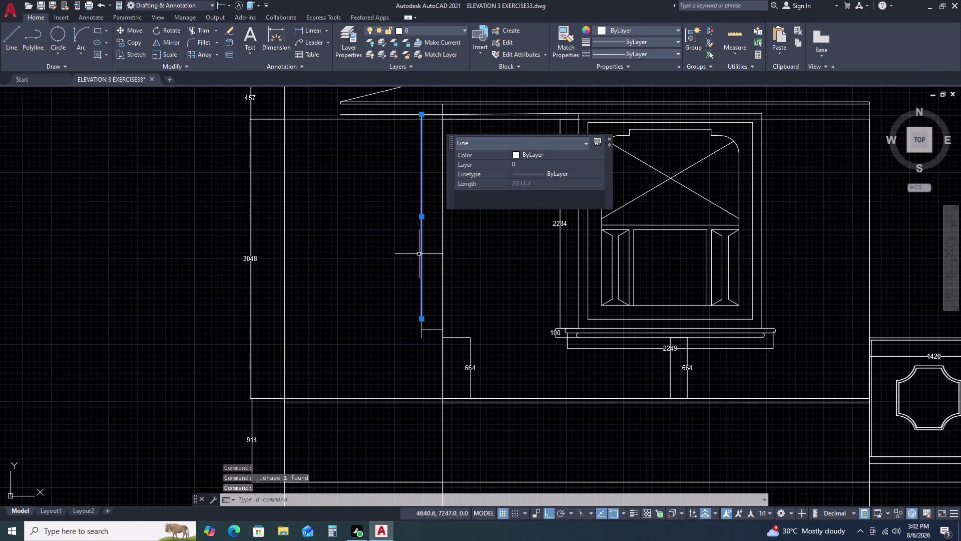
scroll(up, 3)
key(Delete)
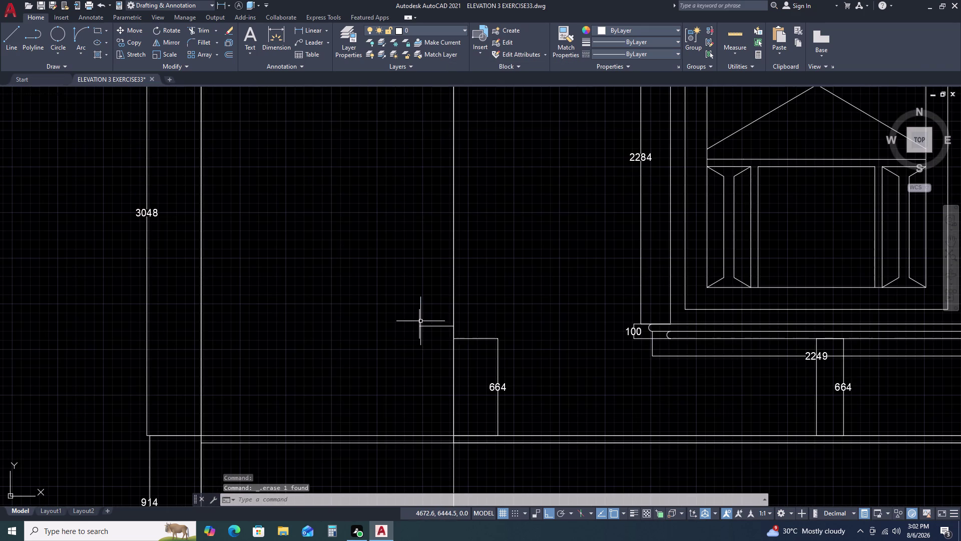
click(421, 319)
key(Delete)
scroll(down, 3)
Begin a short line at the bay's inner edge, cancel it, and pan to the bay top.
text(L)
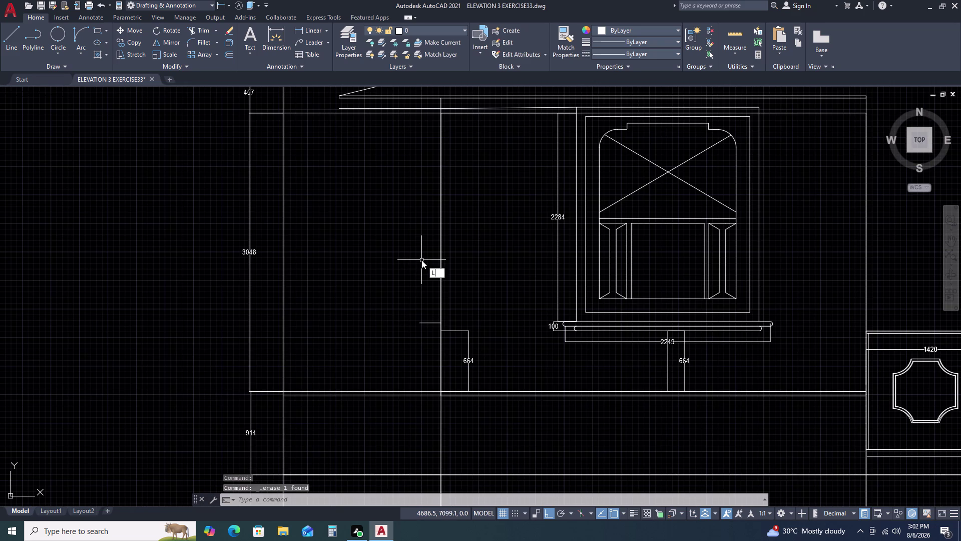
key(space)
drag(418, 325, 418, 320)
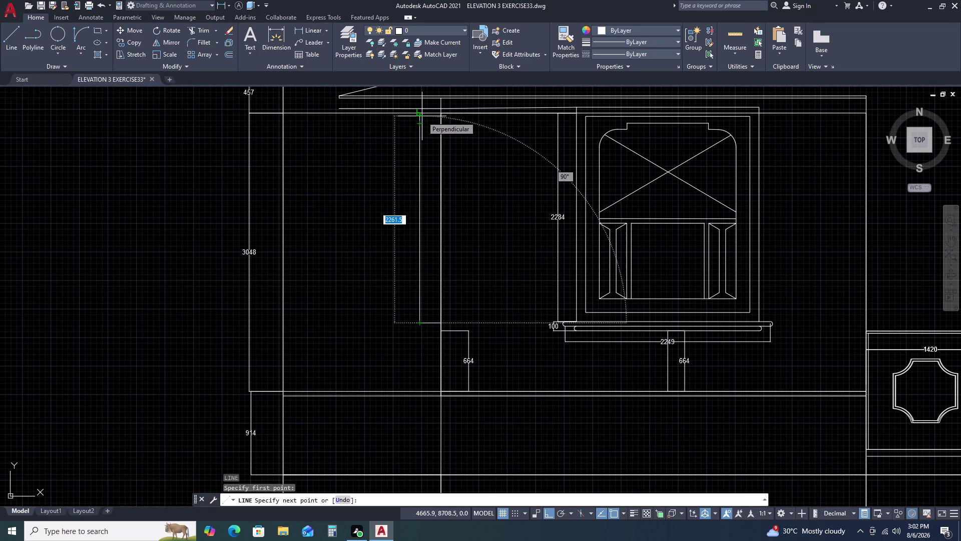
double_click(420, 107)
key(Escape)
scroll(down, 3)
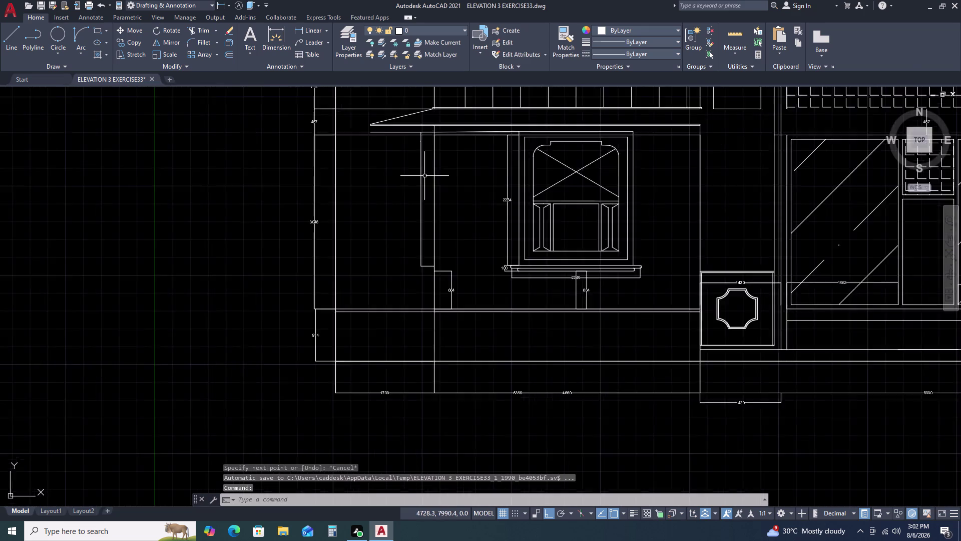
scroll(down, 3)
middle_drag(505, 197, 545, 286)
middle_drag(599, 308, 604, 308)
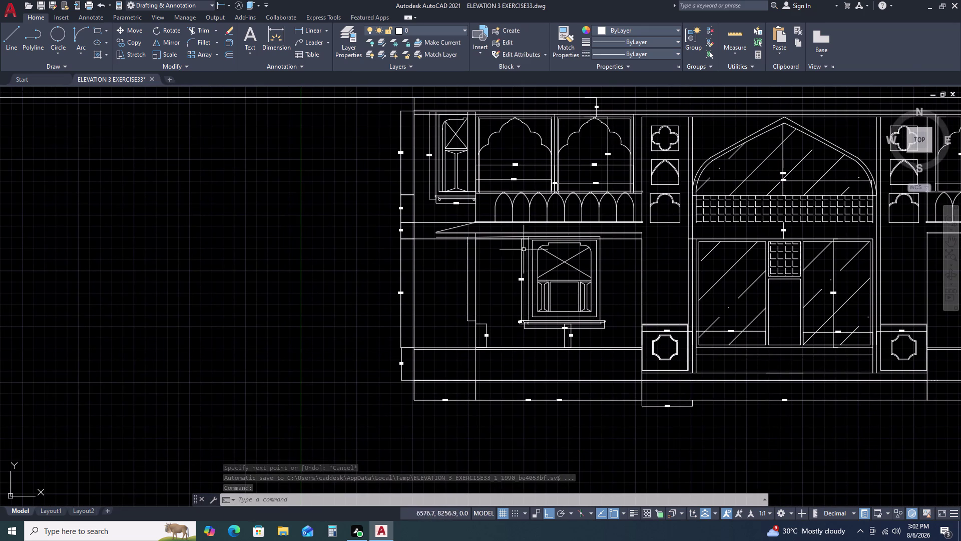
scroll(up, 3)
Erase the extra horizontal segments left of the window, undoing one wrong erase above it.
double_click(543, 246)
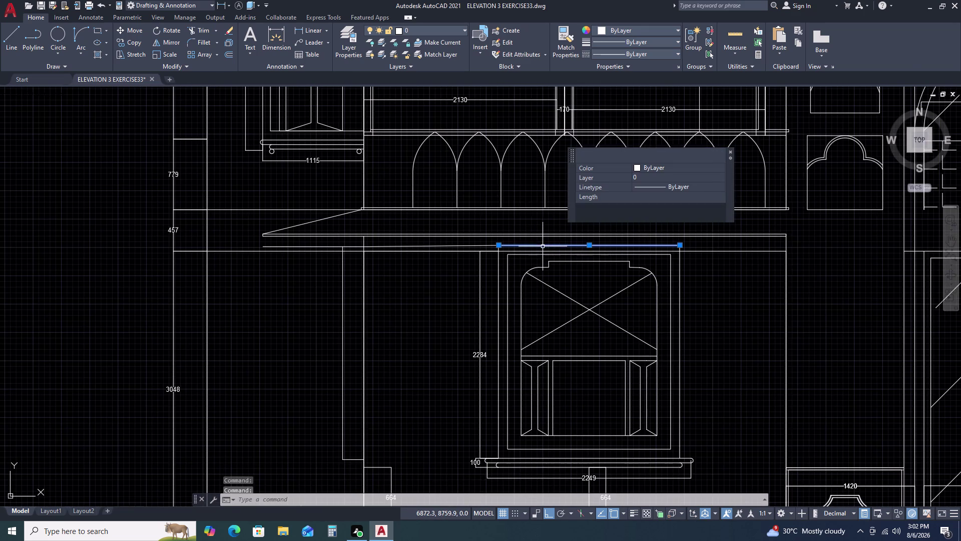
key(Delete)
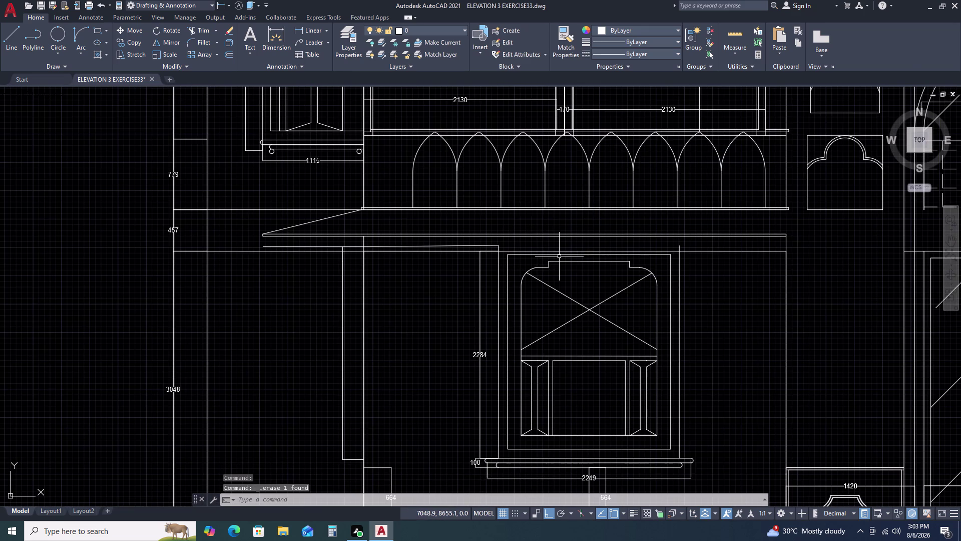
key(ctrl+z)
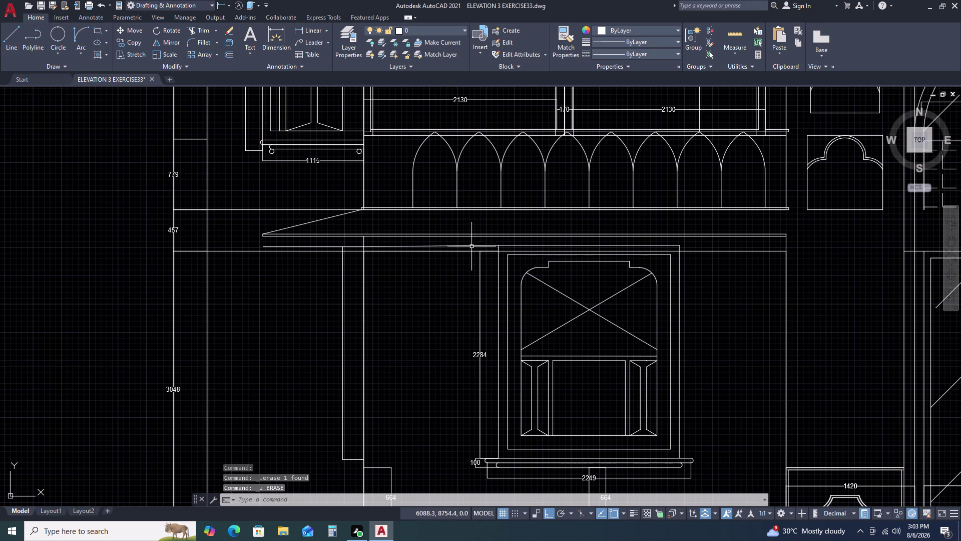
click(472, 244)
double_click(437, 247)
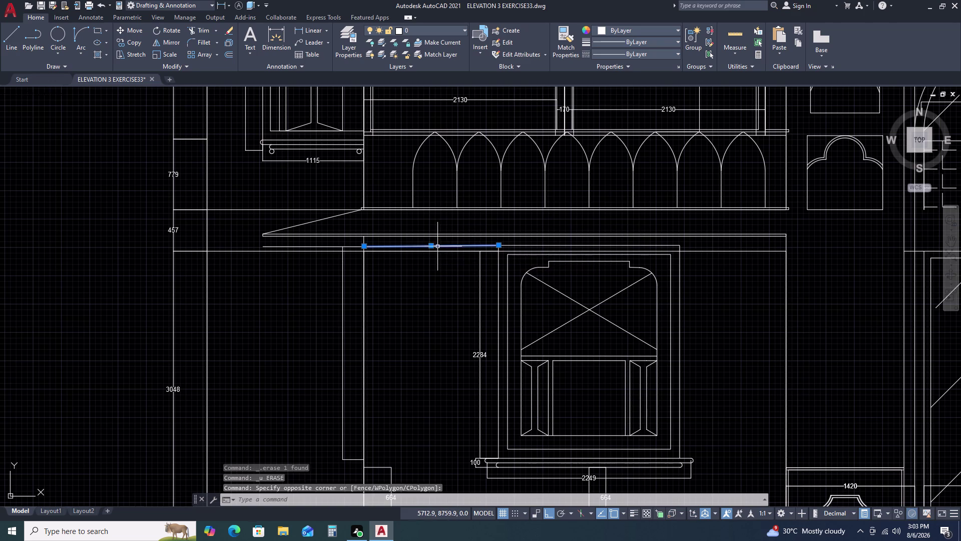
key(Delete)
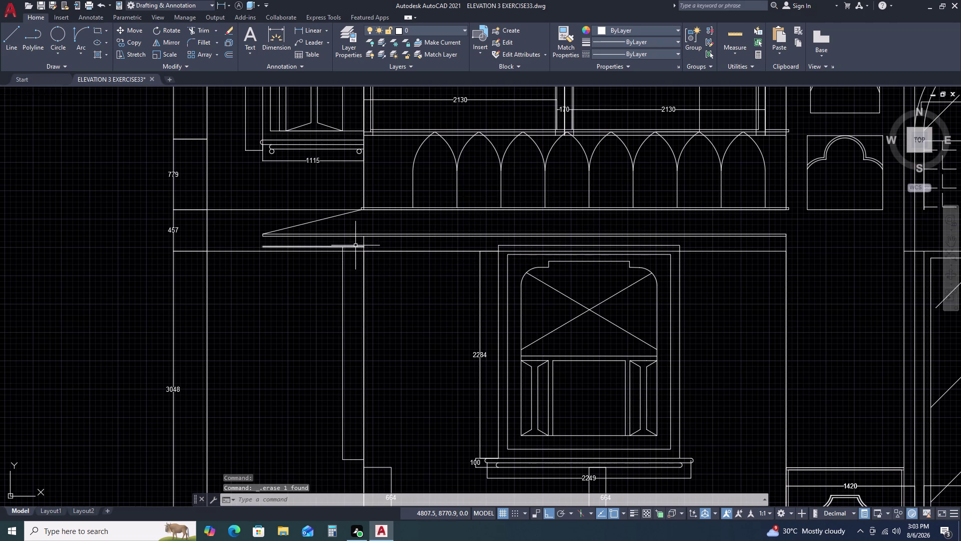
double_click(356, 246)
key(Delete)
double_click(363, 243)
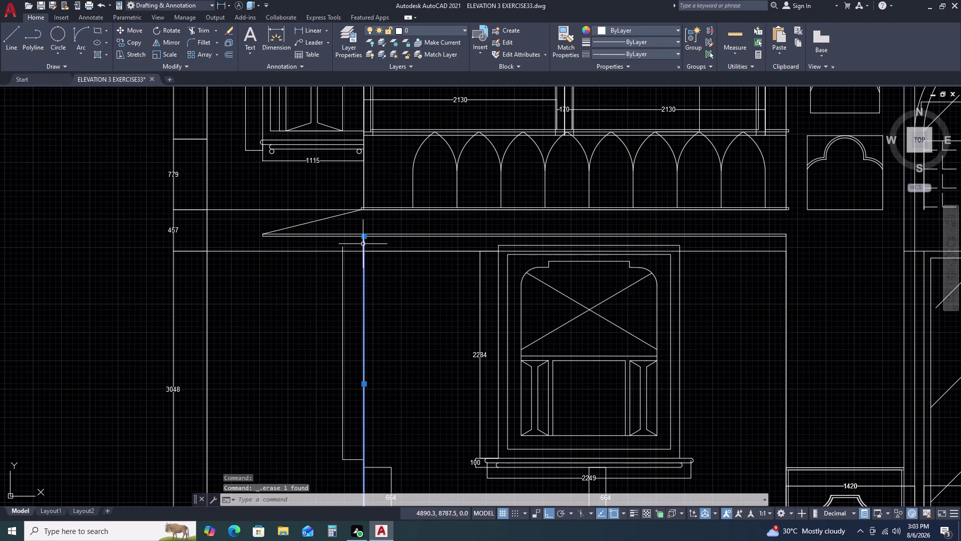
scroll(up, 3)
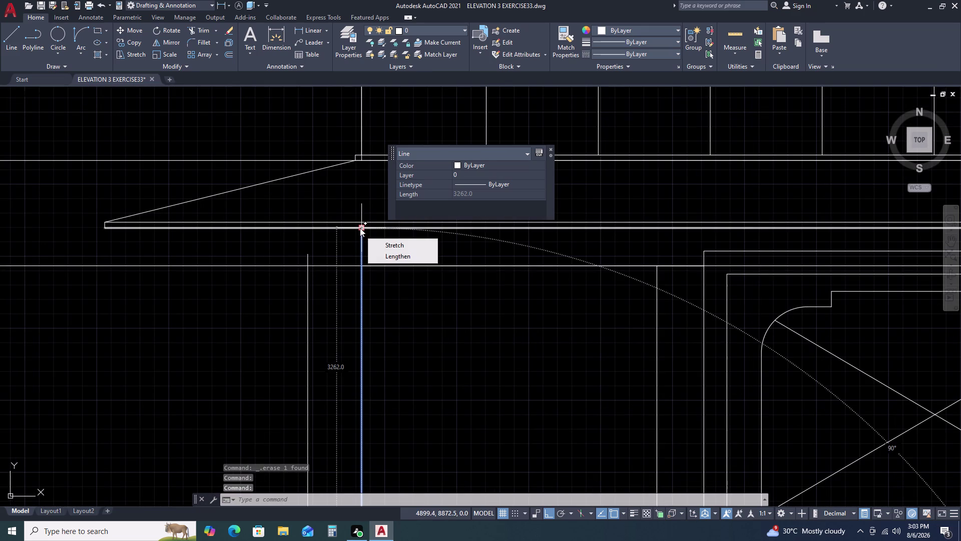
key(Escape)
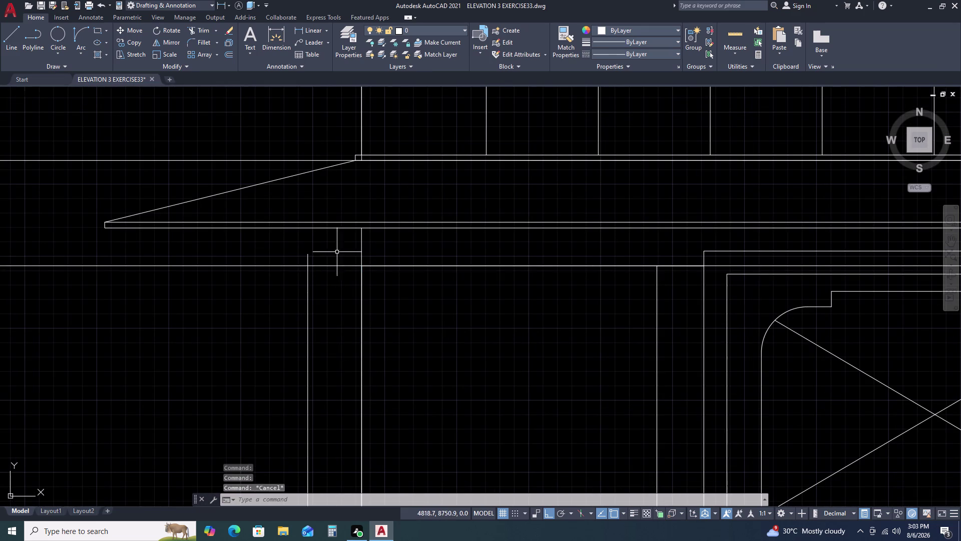
Draw a short horizontal line up to the left bay's vertical edge.
text(L)
key(space)
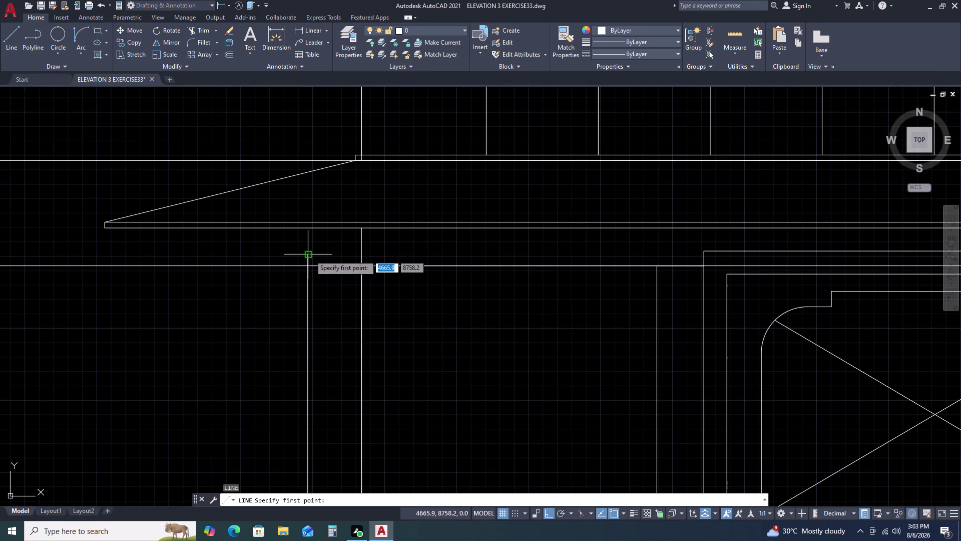
double_click(310, 255)
double_click(361, 253)
key(Escape)
scroll(down, 3)
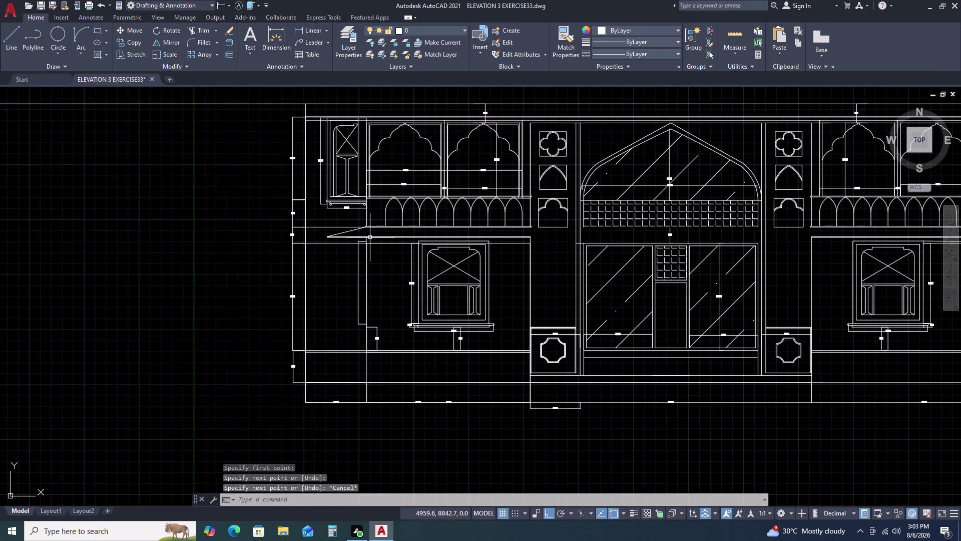
scroll(down, 3)
scroll(up, 3)
scroll(down, 3)
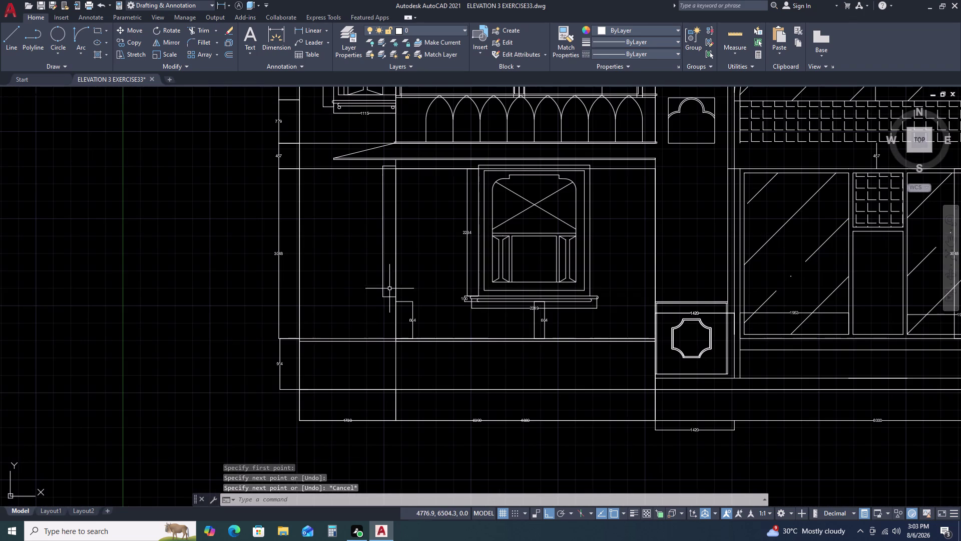
Dimension the left niche from top to bottom as 2348, placed left of the niche.
text(DLI)
key(space)
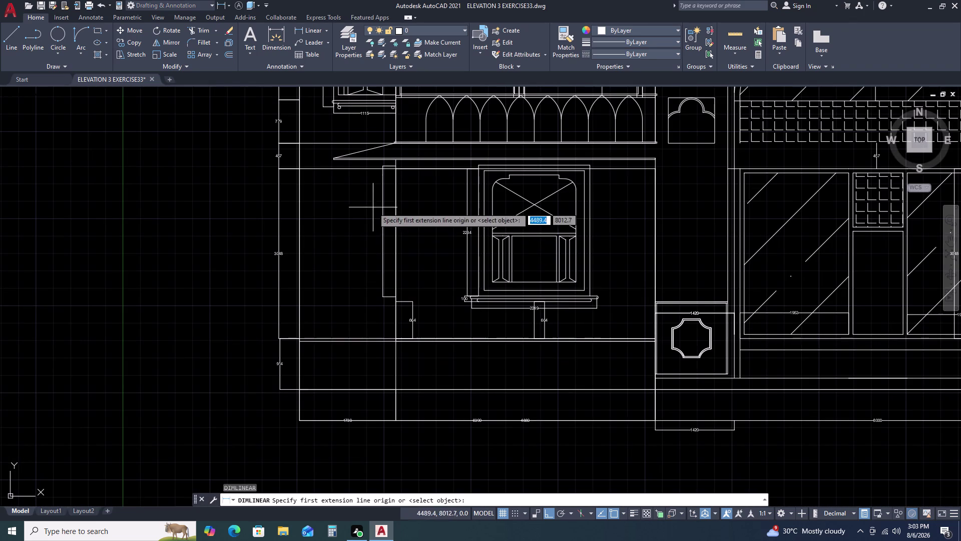
click(383, 166)
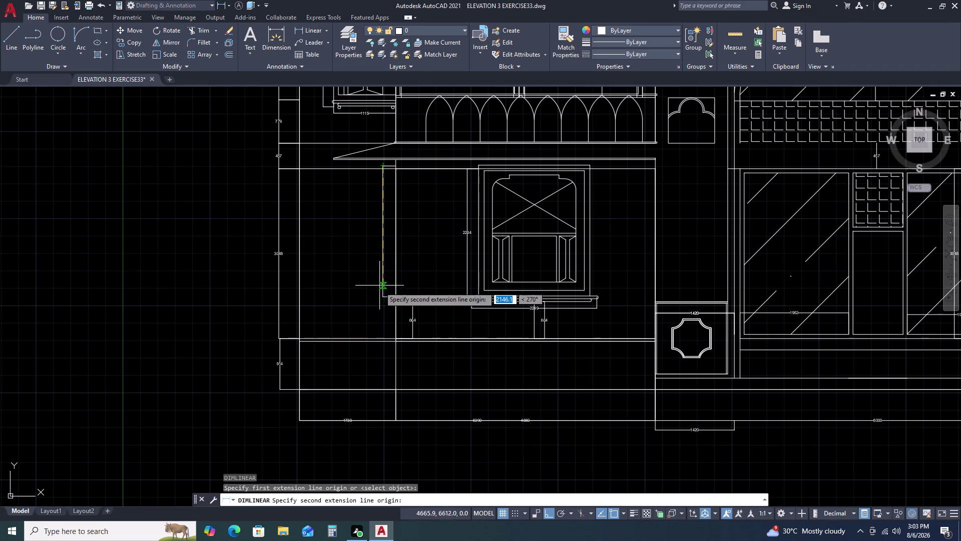
double_click(385, 295)
double_click(372, 298)
scroll(up, 3)
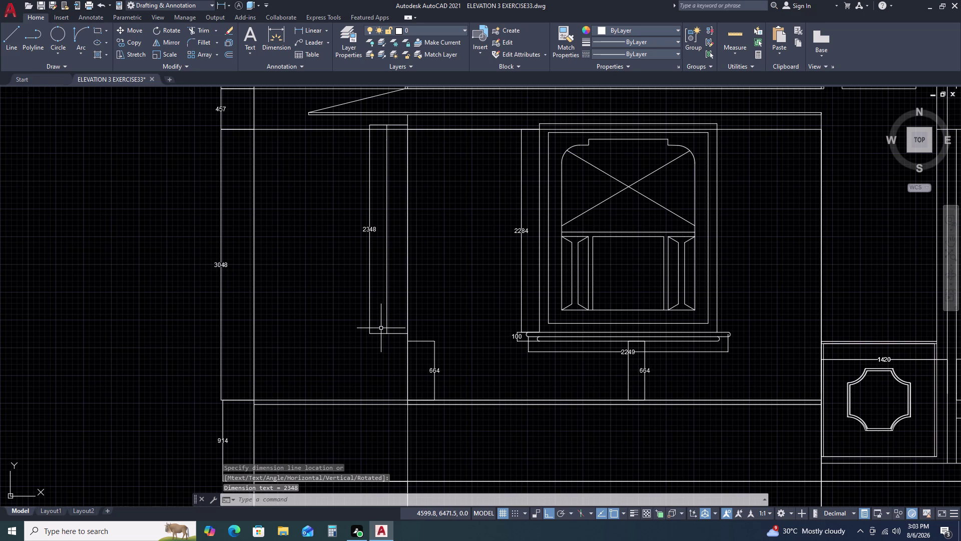
double_click(394, 334)
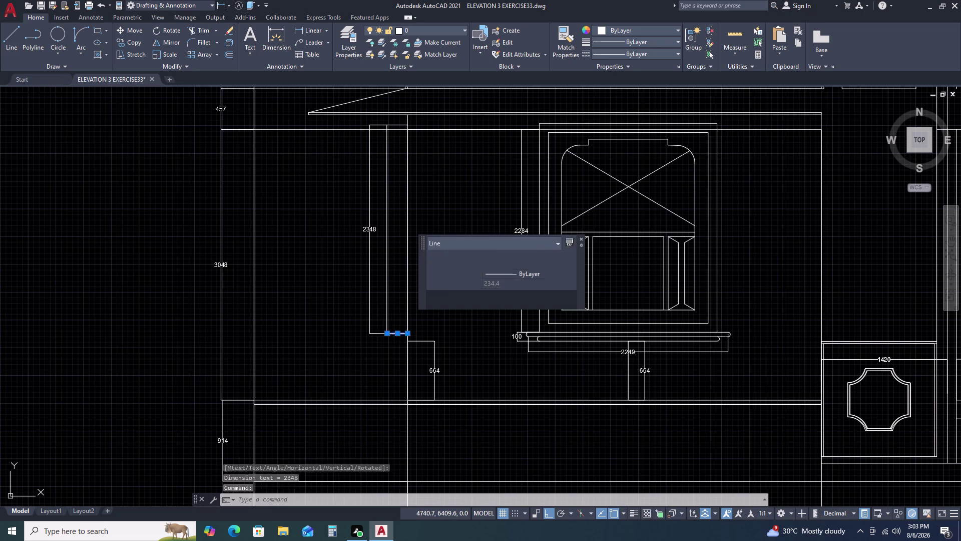
Offset the niche base line downward twice at a distance of 50.
text(O)
key(space)
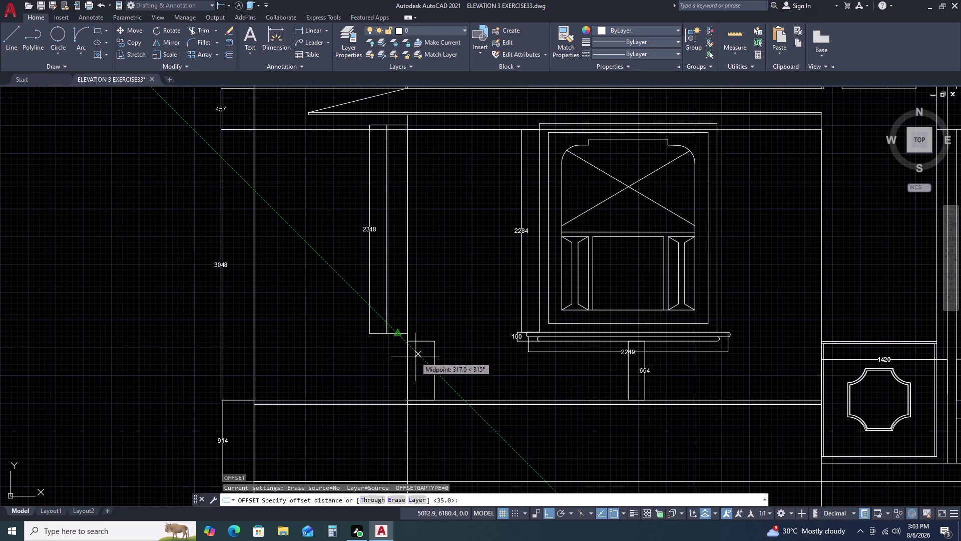
key(5)
key(0)
key(space)
double_click(391, 359)
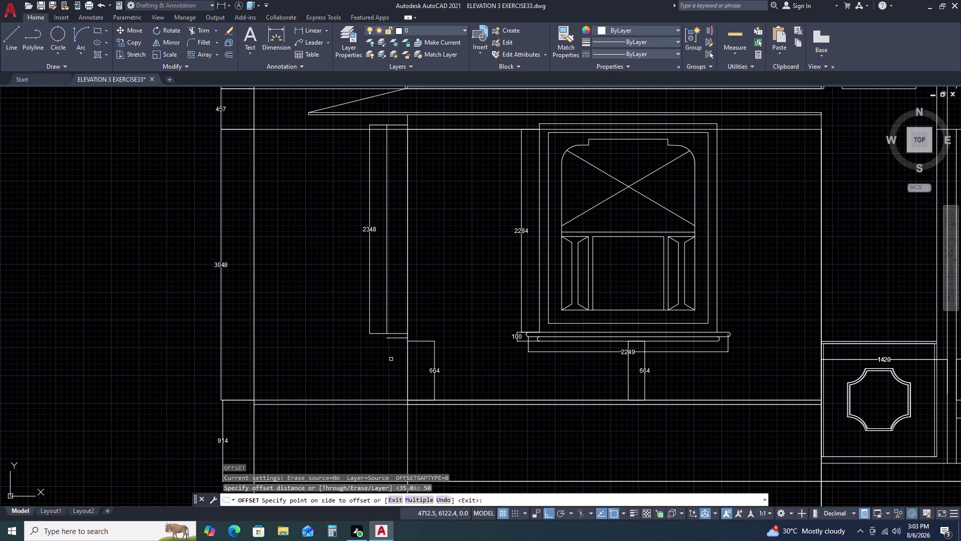
double_click(396, 339)
double_click(392, 360)
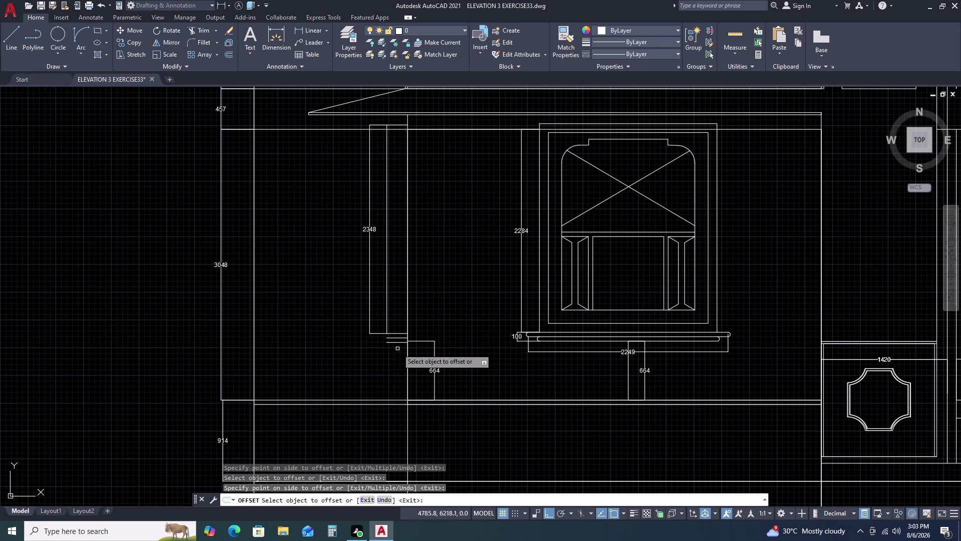
key(Escape)
Check the new sill lines, clear the selection, and pan over to the right niche.
scroll(up, 3)
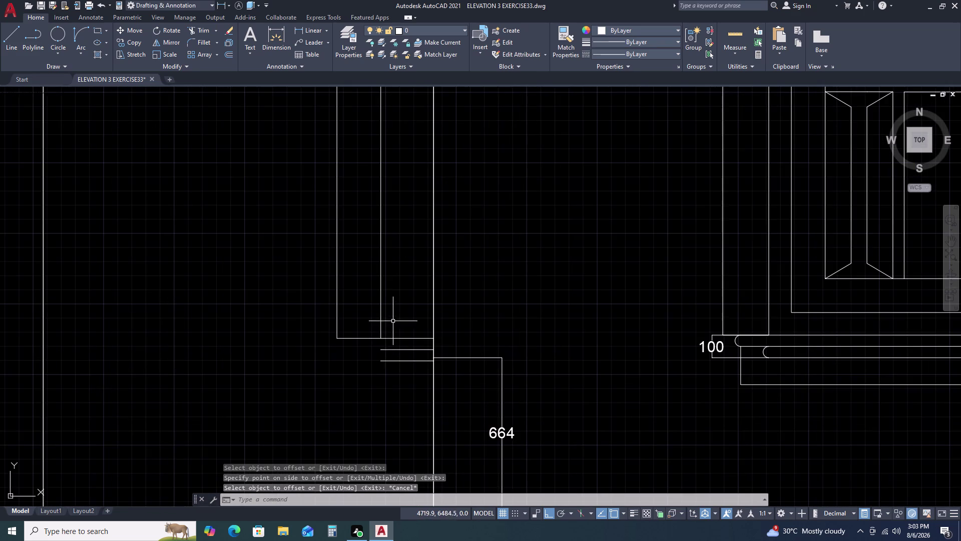
scroll(up, 3)
middle_drag(385, 347, 399, 317)
middle_drag(404, 306, 407, 293)
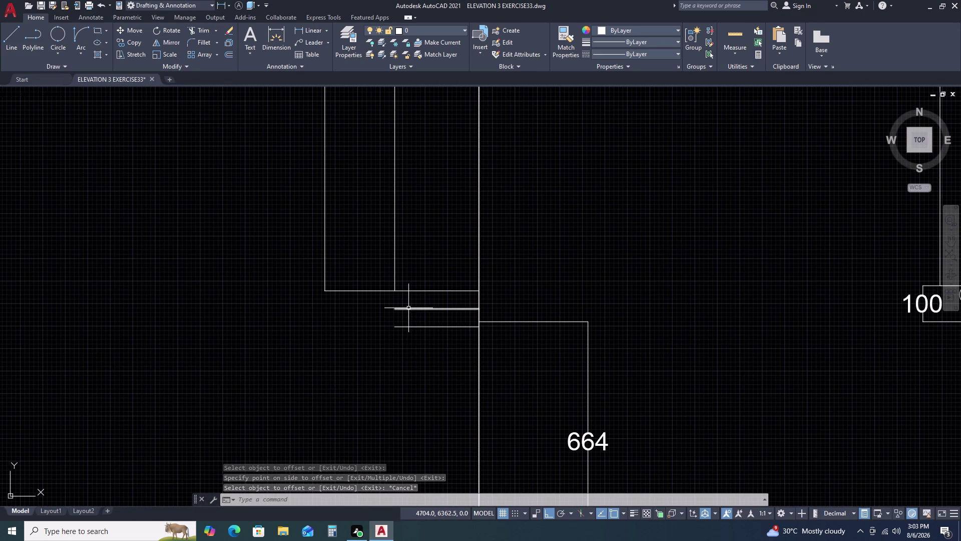
double_click(409, 308)
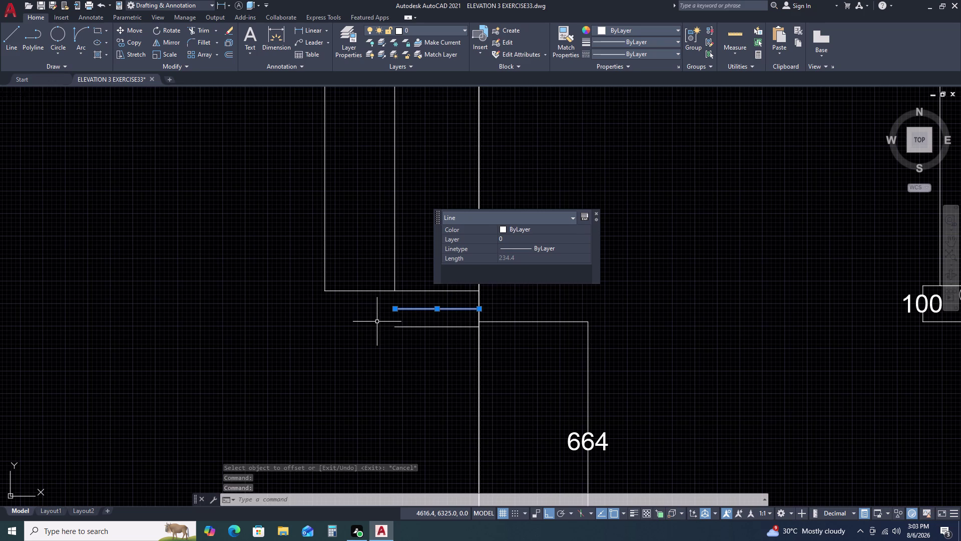
scroll(up, 3)
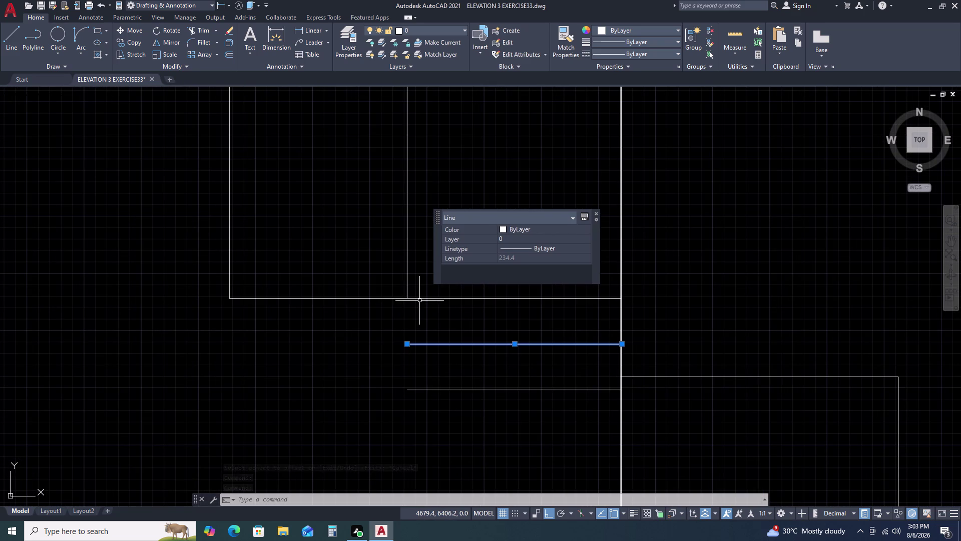
click(421, 298)
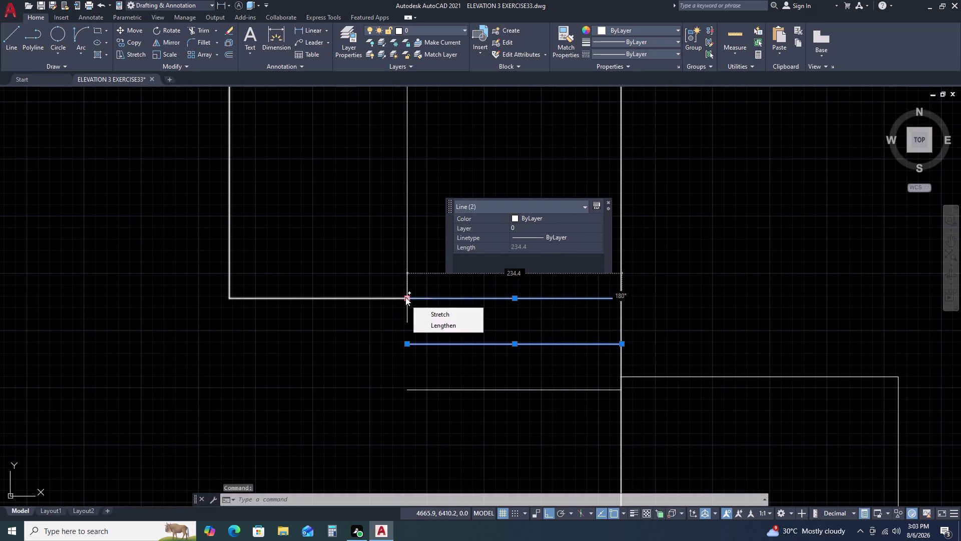
key(Escape)
scroll(down, 3)
key(Escape)
scroll(down, 3)
middle_drag(563, 315, 317, 258)
scroll(down, 3)
scroll(up, 3)
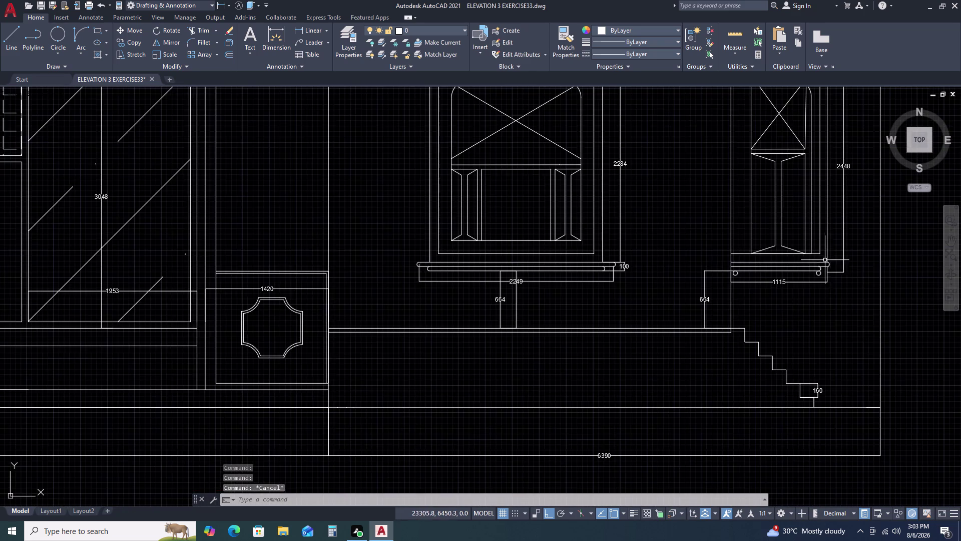
Mirror the right niche's rounded sill-end arc about the elevation centre line, keeping the original.
scroll(up, 3)
click(802, 254)
click(833, 282)
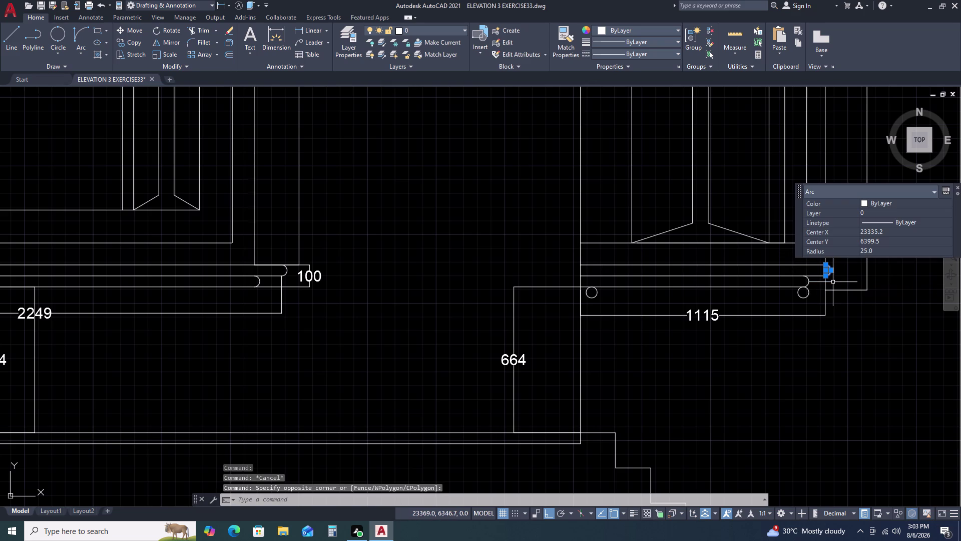
key(m)
key(i)
key(space)
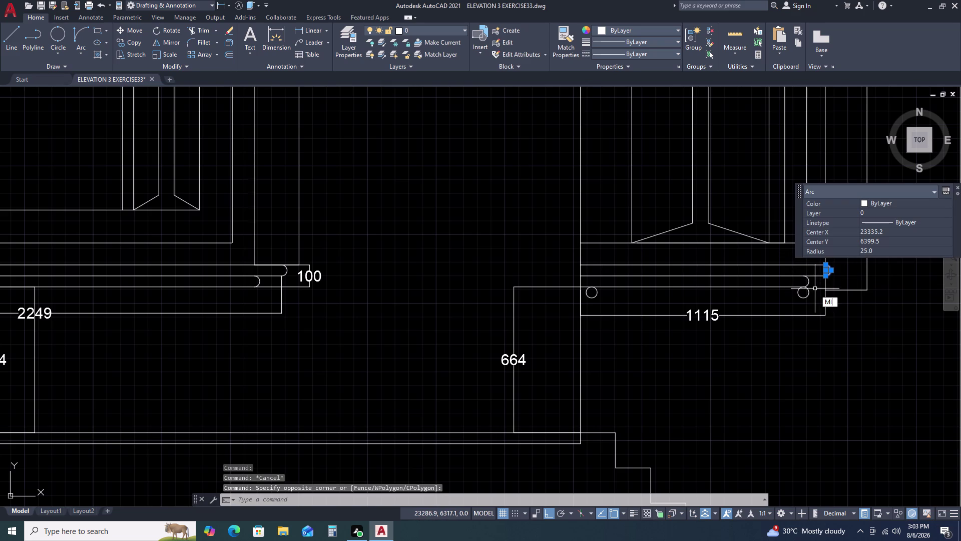
scroll(down, 3)
scroll(down, 3)
middle_drag(152, 334, 304, 335)
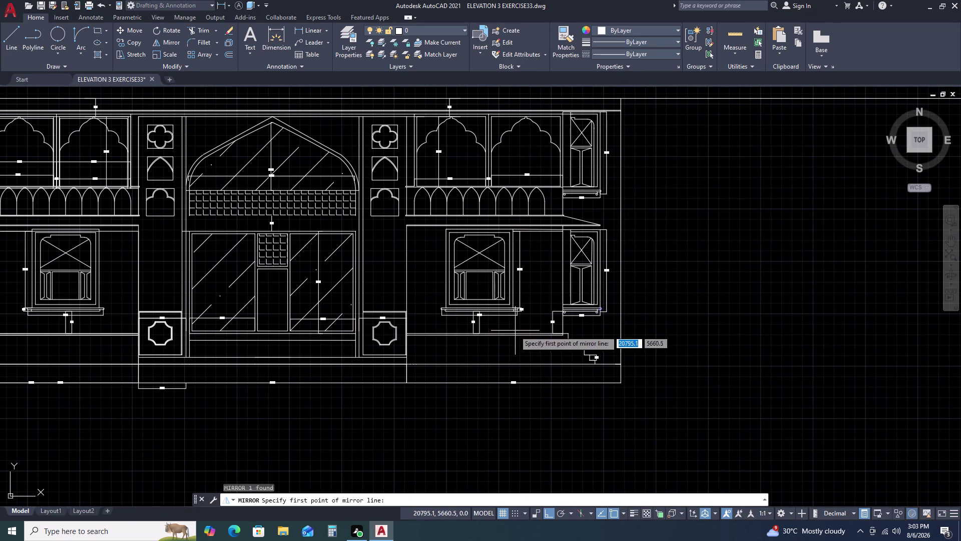
click(275, 330)
drag(275, 328, 274, 318)
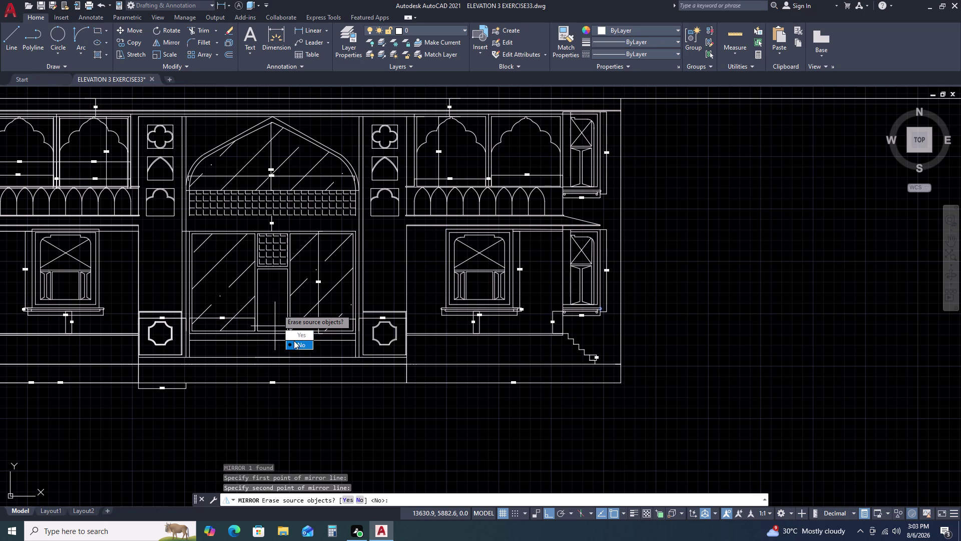
click(294, 340)
Move the mirrored arc over toward the left niche's sill lines.
scroll(down, 3)
scroll(up, 3)
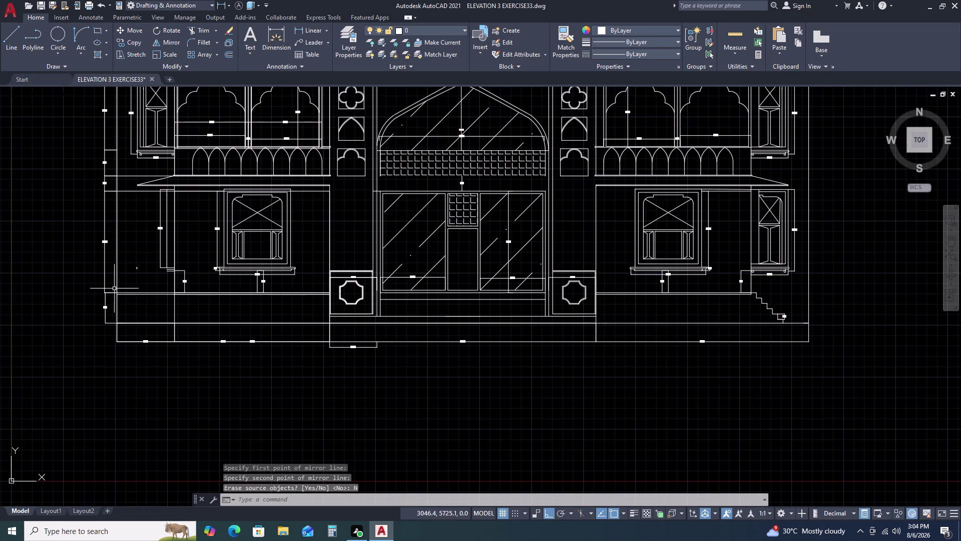
scroll(up, 3)
click(154, 233)
click(142, 252)
scroll(up, 3)
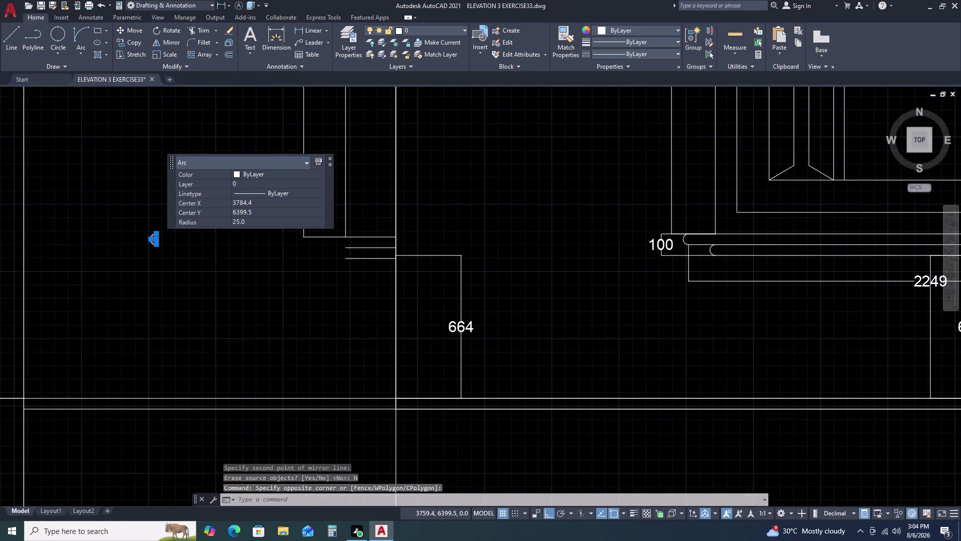
text(M)
key(space)
click(159, 237)
drag(159, 237, 165, 238)
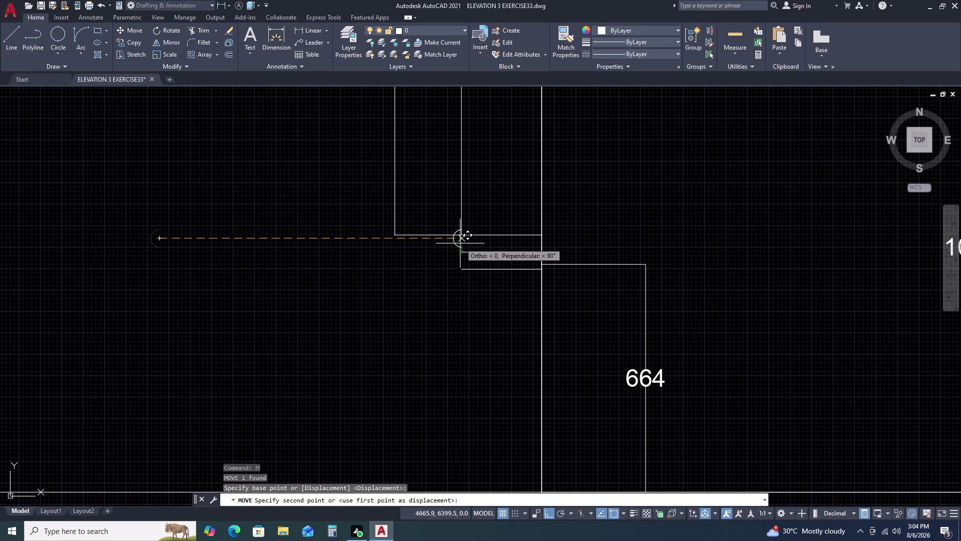
double_click(425, 257)
Move the arc again so it snaps onto the upper sill line's end.
double_click(423, 247)
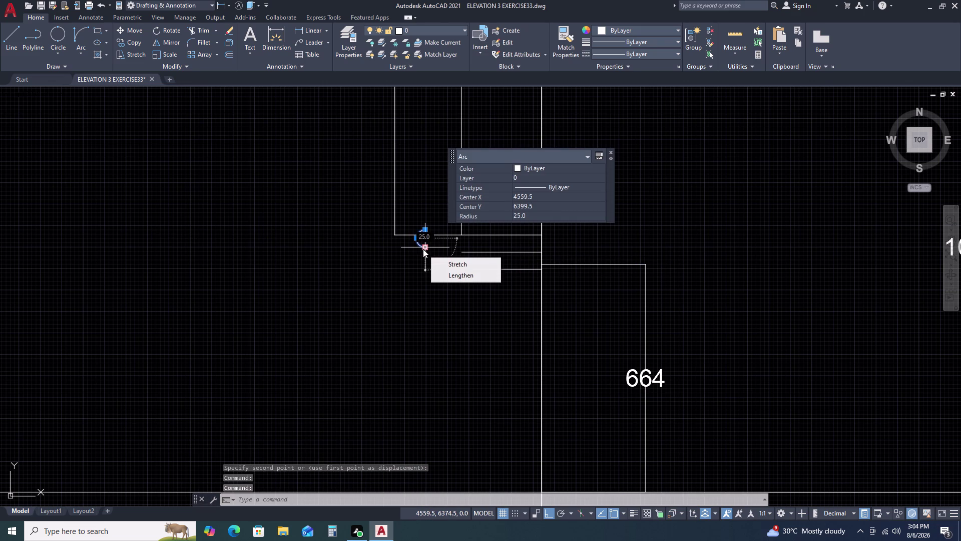
text(M)
key(space)
text(M)
key(space)
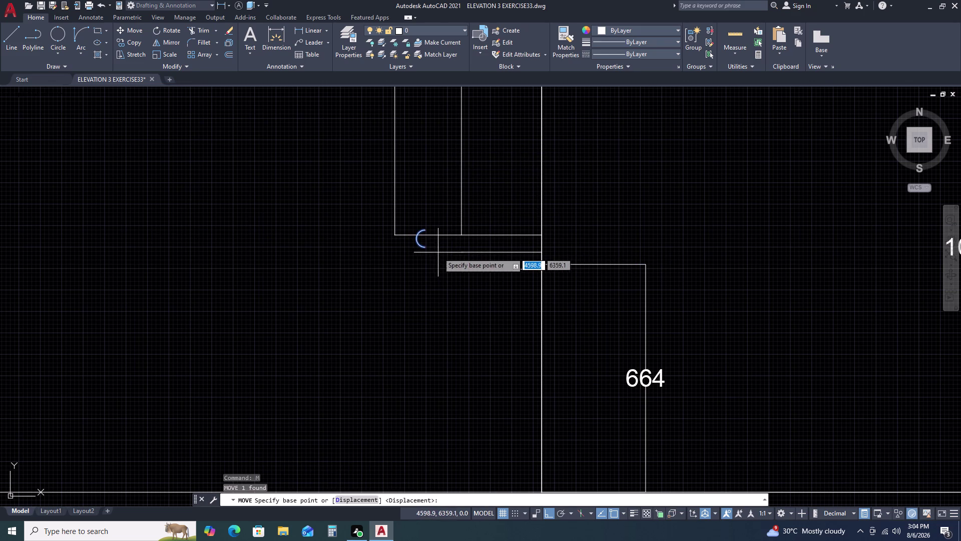
click(427, 249)
double_click(462, 256)
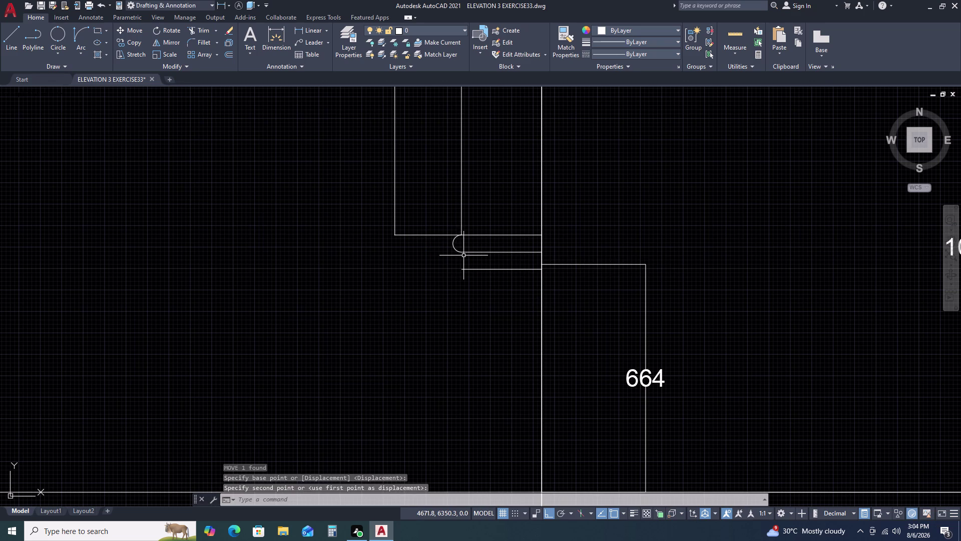
scroll(up, 3)
scroll(down, 3)
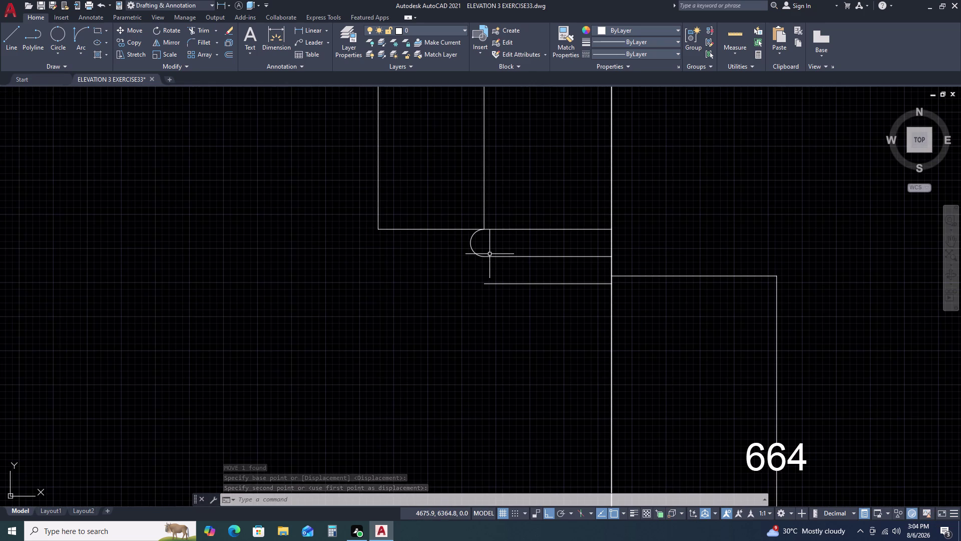
scroll(up, 3)
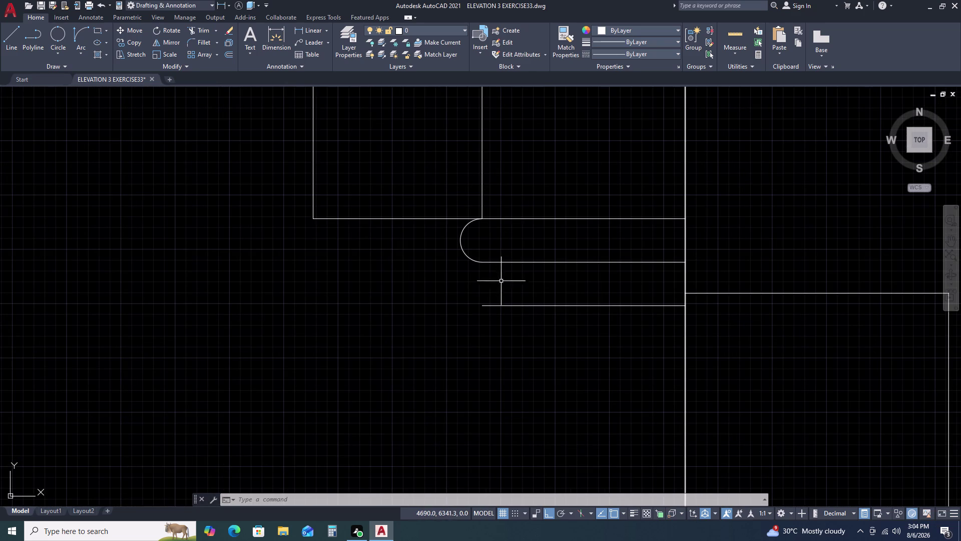
Start filleting the sill lines, picking the lower one first.
text(F)
key(space)
double_click(530, 261)
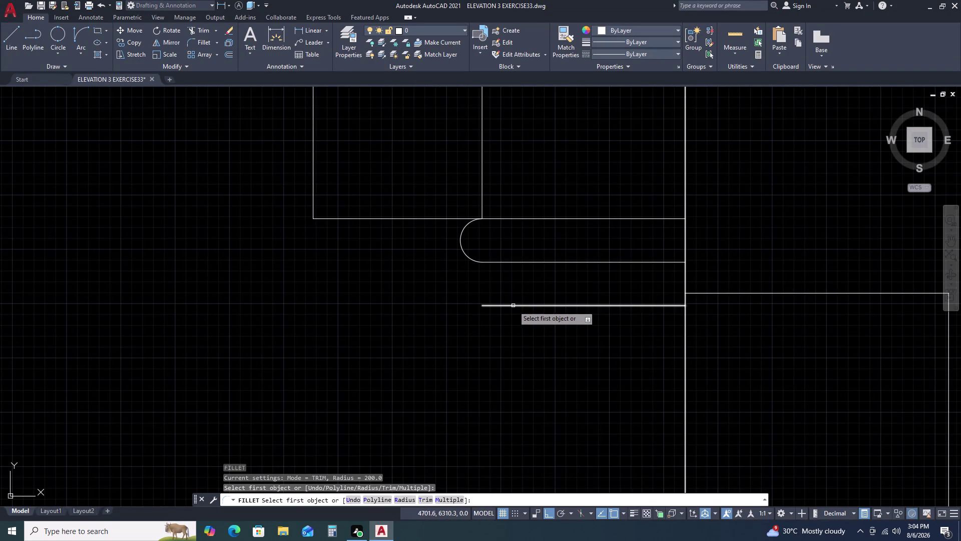
Join the two lower sill lines with a rounded end, then try reshaping the upper end arc.
double_click(513, 305)
double_click(513, 261)
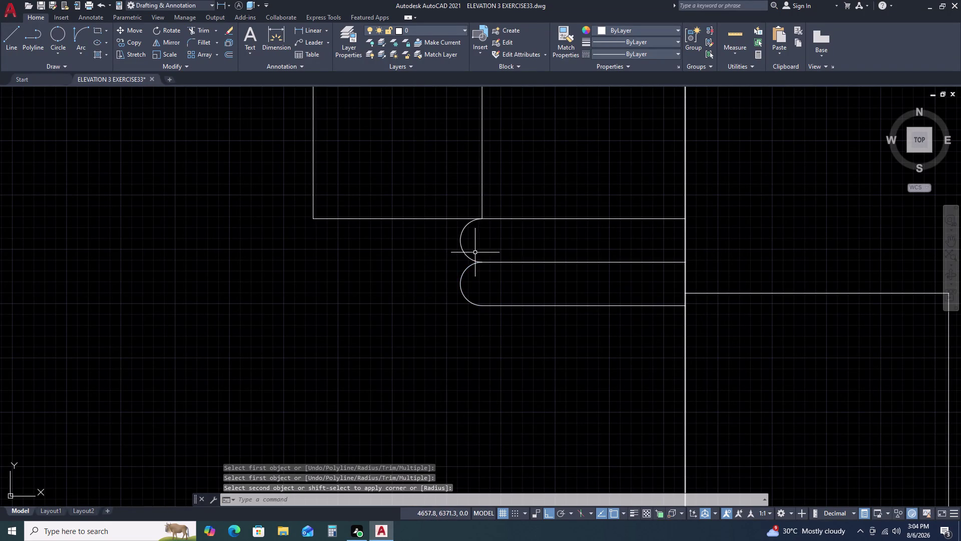
scroll(down, 3)
scroll(down, 3)
triple_click(490, 254)
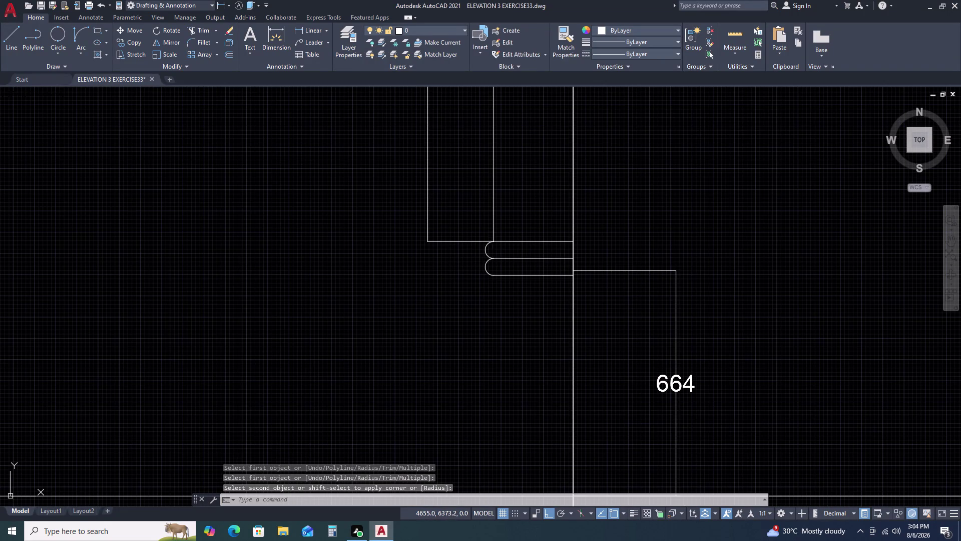
double_click(478, 251)
triple_click(489, 251)
click(484, 248)
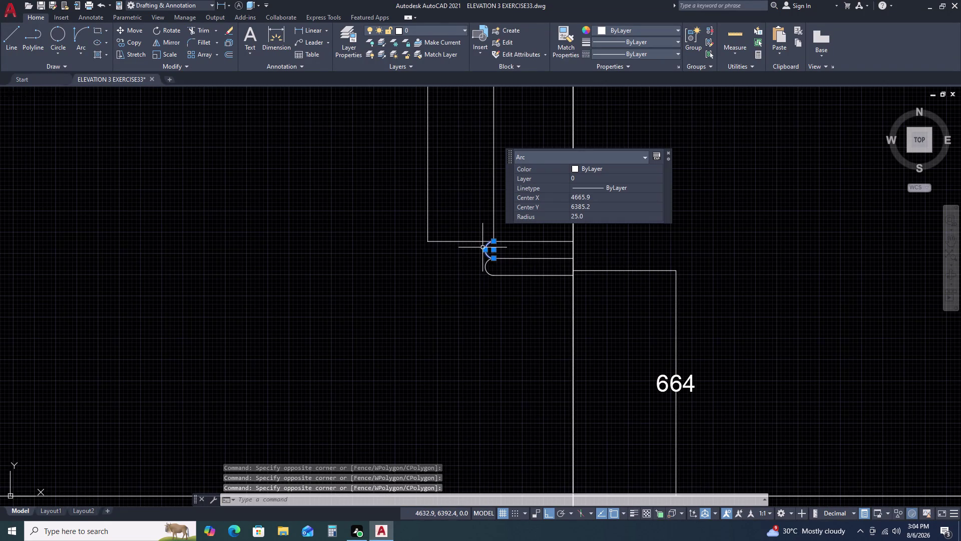
scroll(up, 3)
triple_click(490, 256)
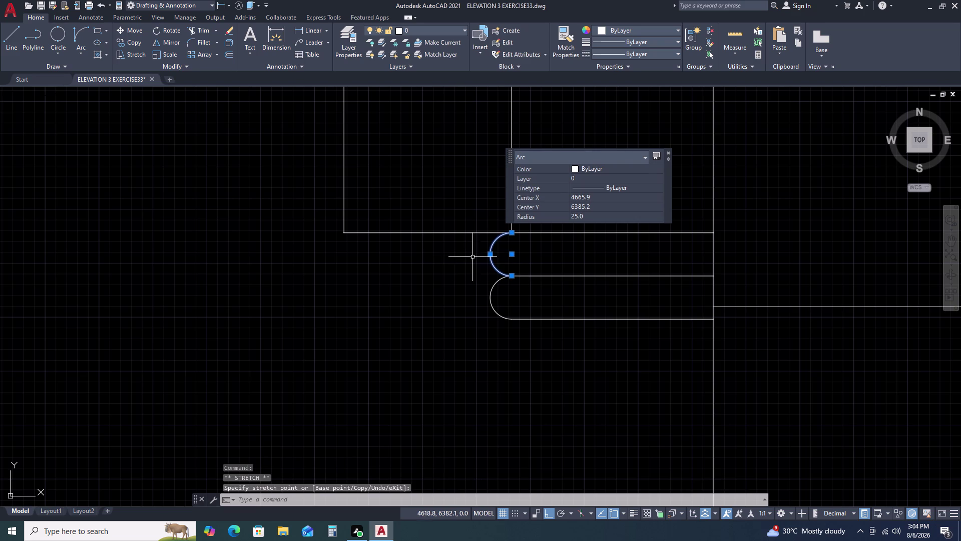
double_click(491, 256)
key(Escape)
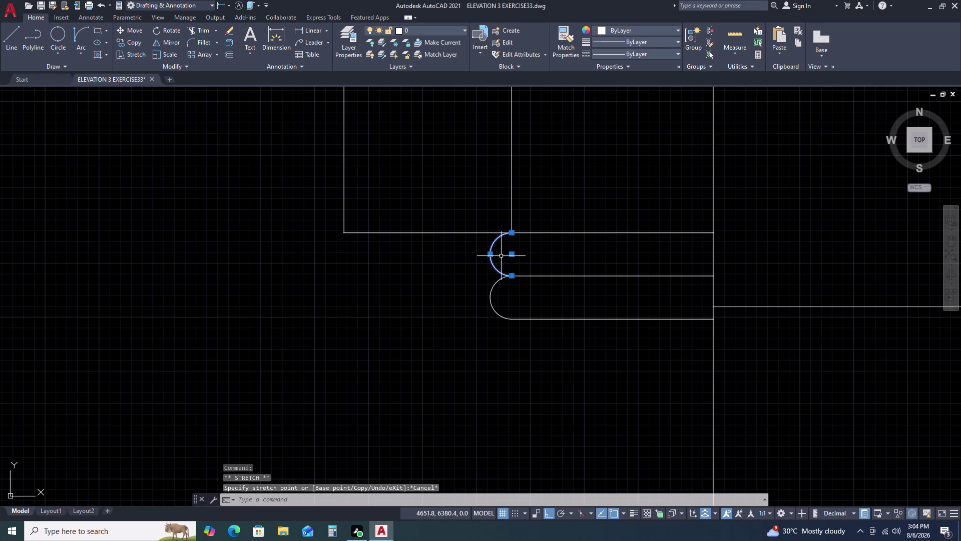
Move the upper rounded strip into place, then try stretching the strip's top line end.
text(M)
key(space)
double_click(511, 275)
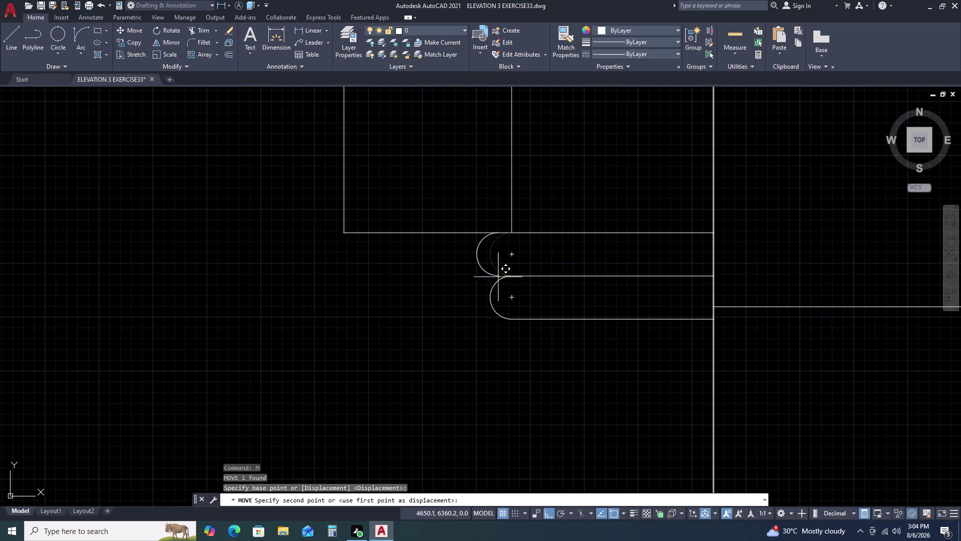
click(457, 280)
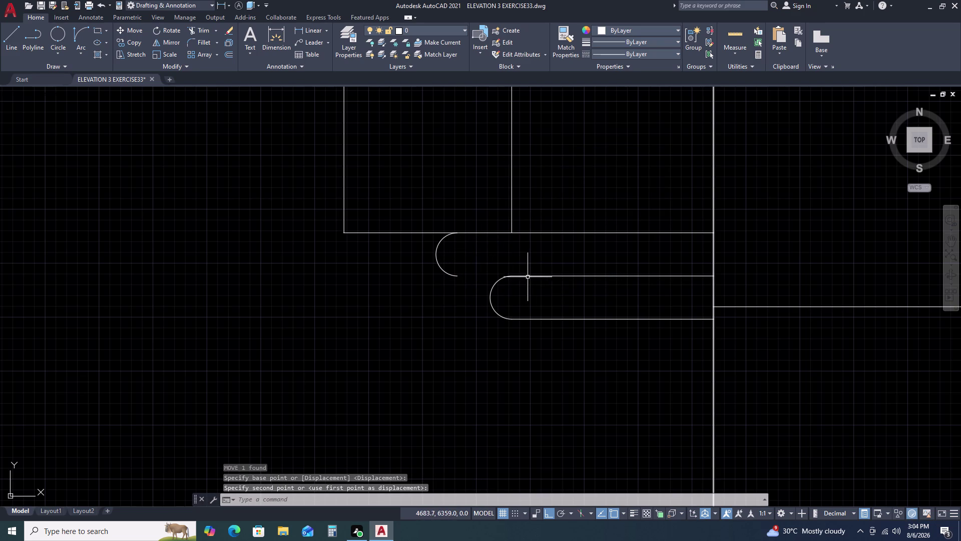
double_click(529, 275)
double_click(511, 276)
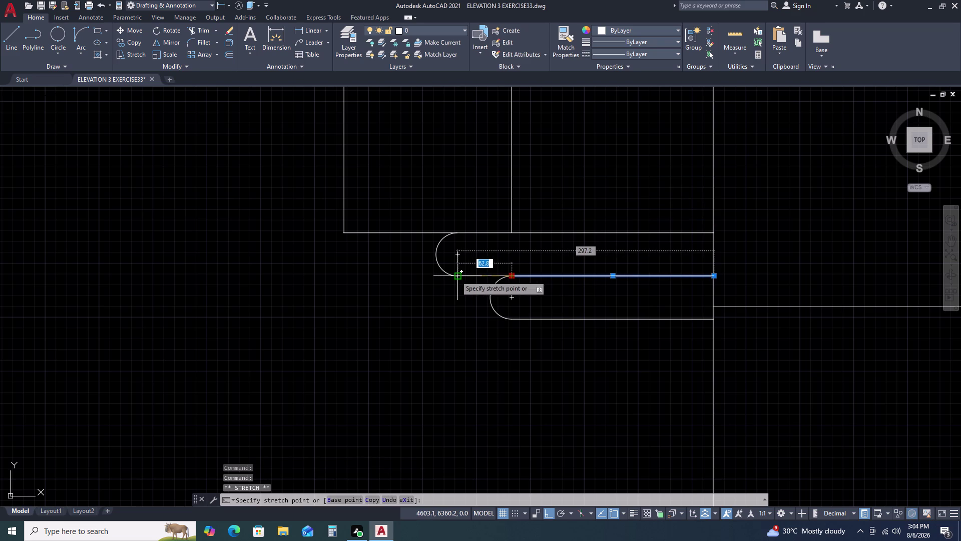
click(456, 276)
key(Escape)
scroll(down, 3)
scroll(down, 3)
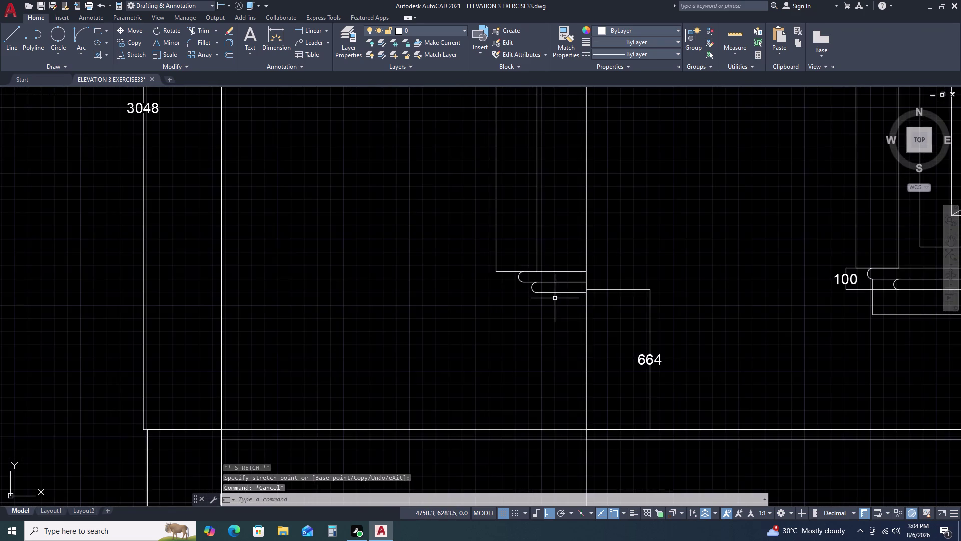
scroll(down, 3)
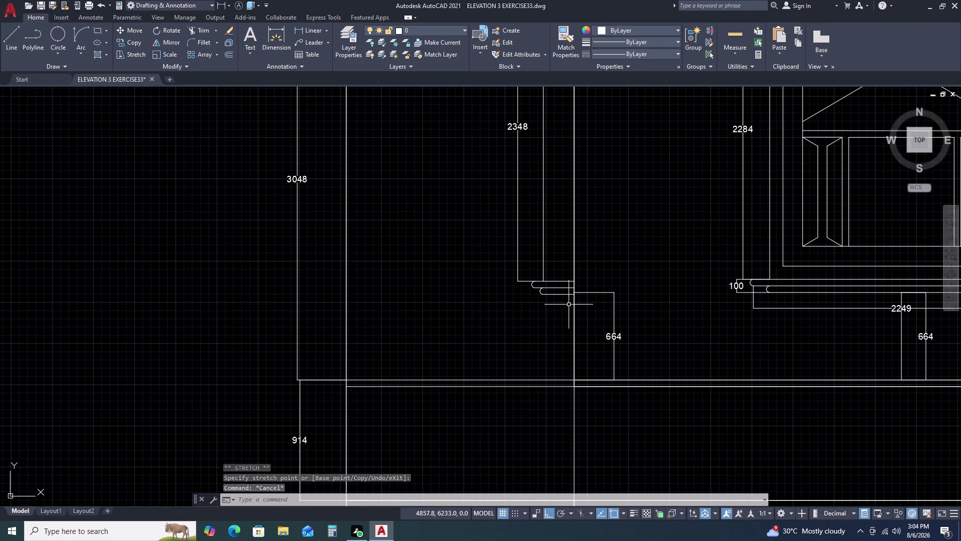
Start a circle centred left of the niche base, then abandon it.
key(c)
key(space)
text(R)
key(space)
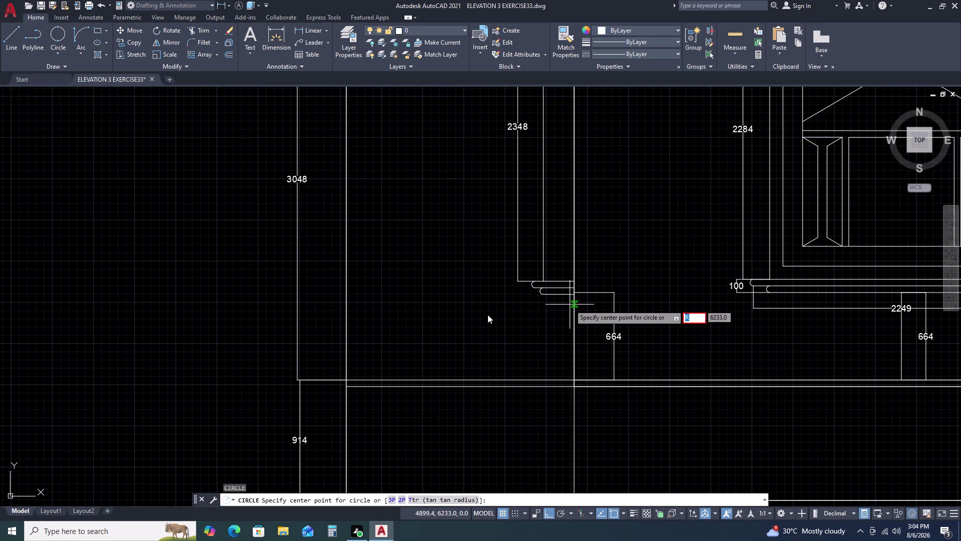
key(Escape)
key(Escape)
key(c)
key(space)
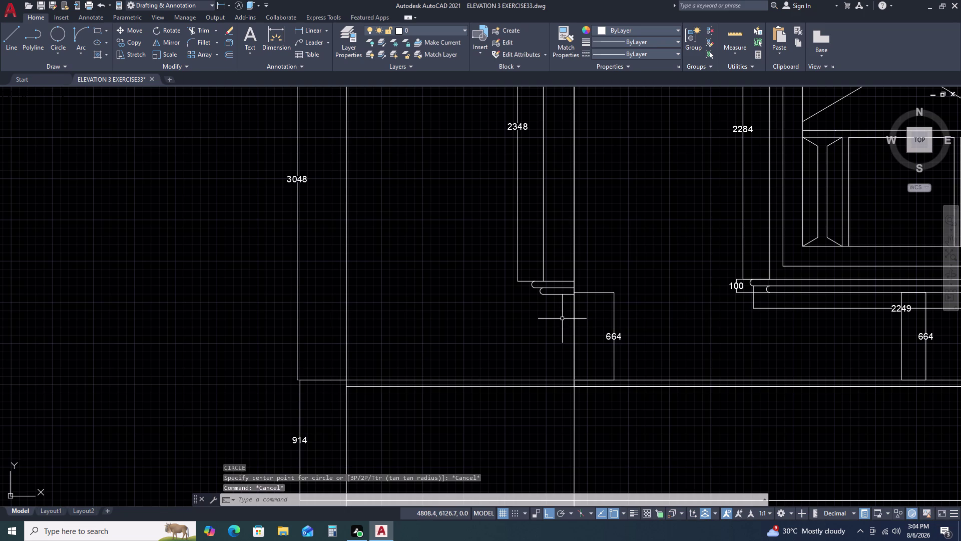
click(492, 306)
text(R)
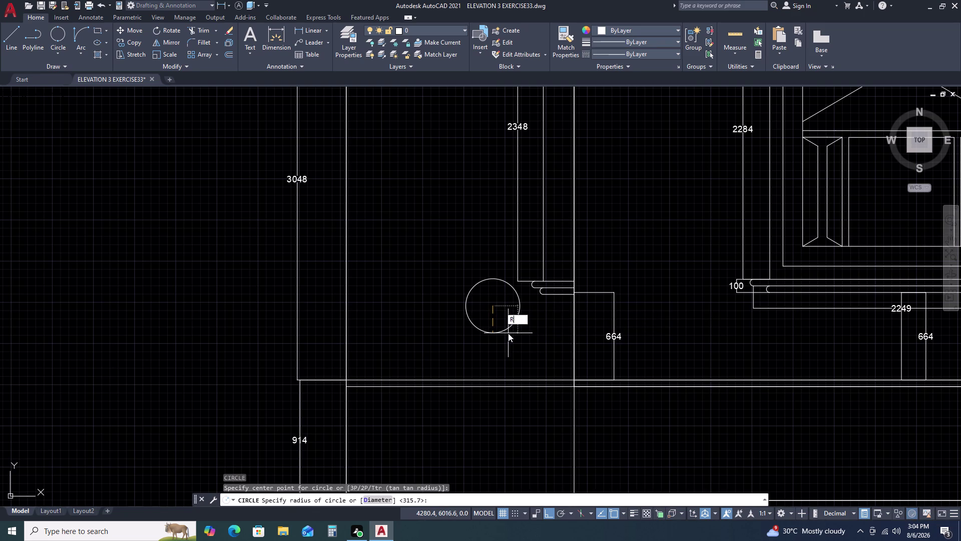
key(space)
key(Escape)
key(Escape)
key(Escape)
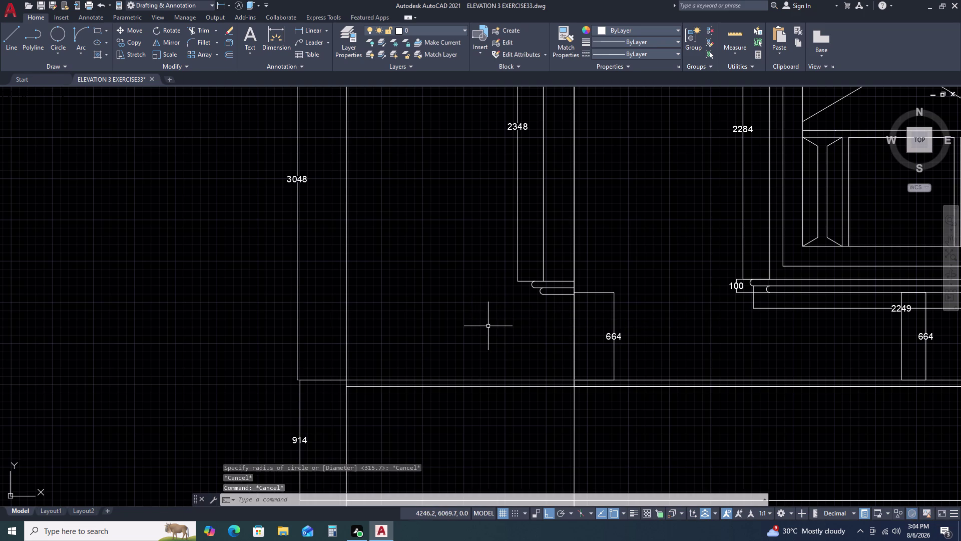
Draw a radius-50 circle centred just left of the left bay's rounded ledge ends.
key(c)
key(space)
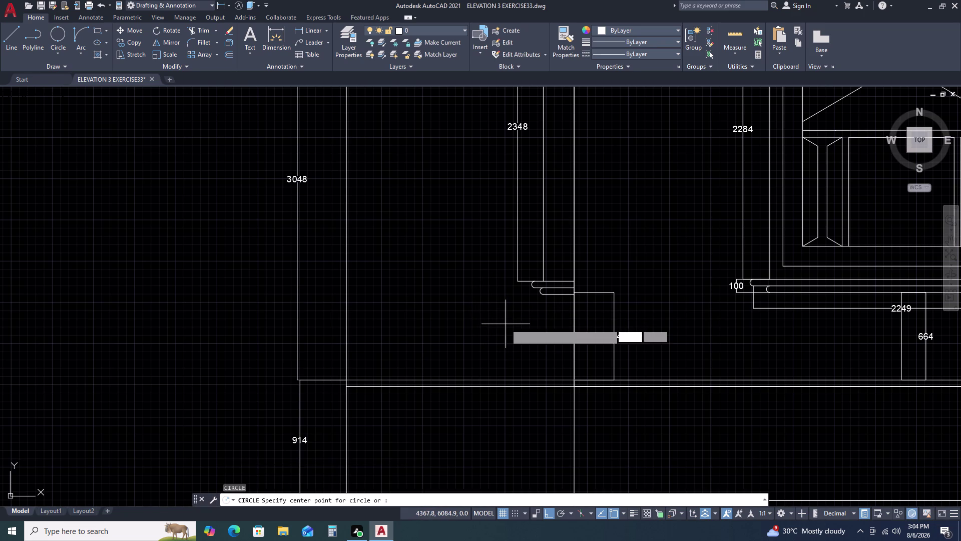
text(R)
key(space)
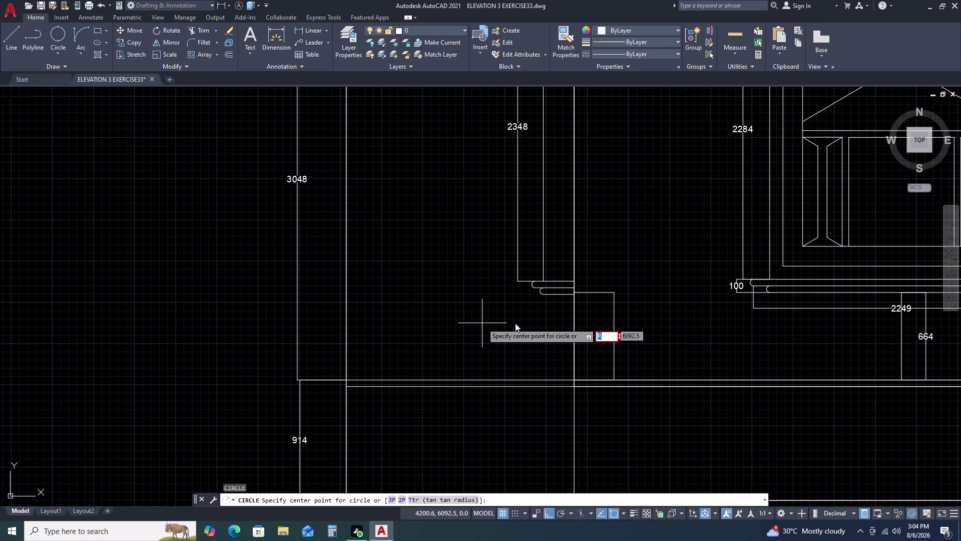
key(Escape)
key(c)
key(space)
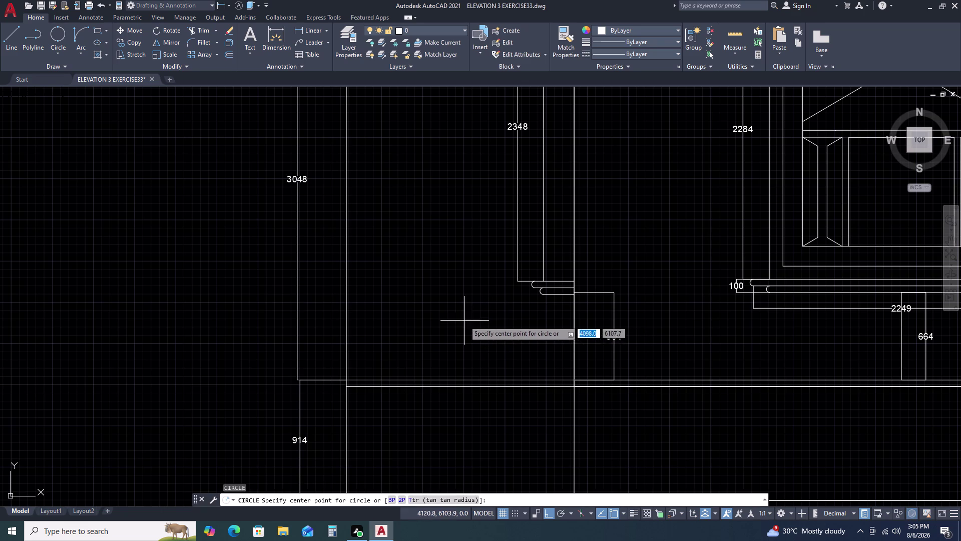
double_click(452, 308)
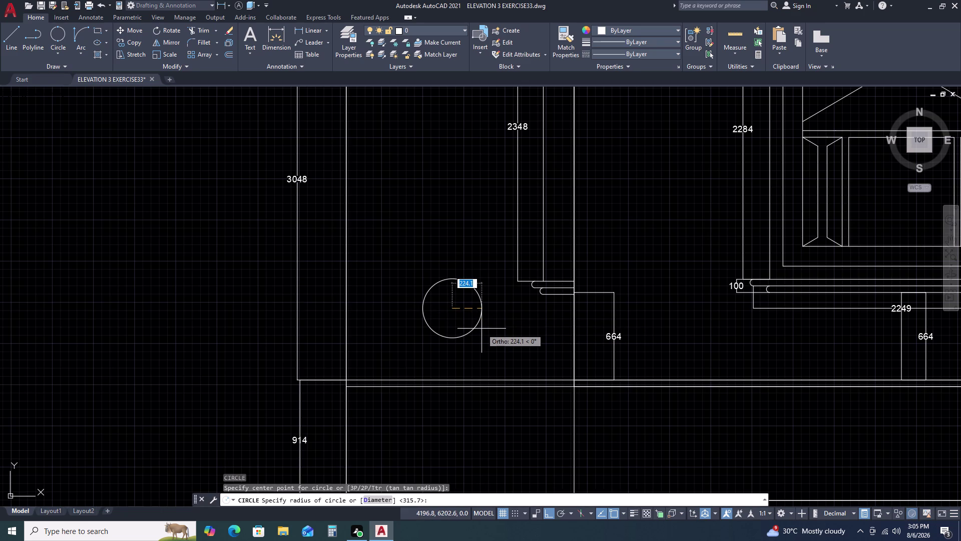
key(r)
key(space)
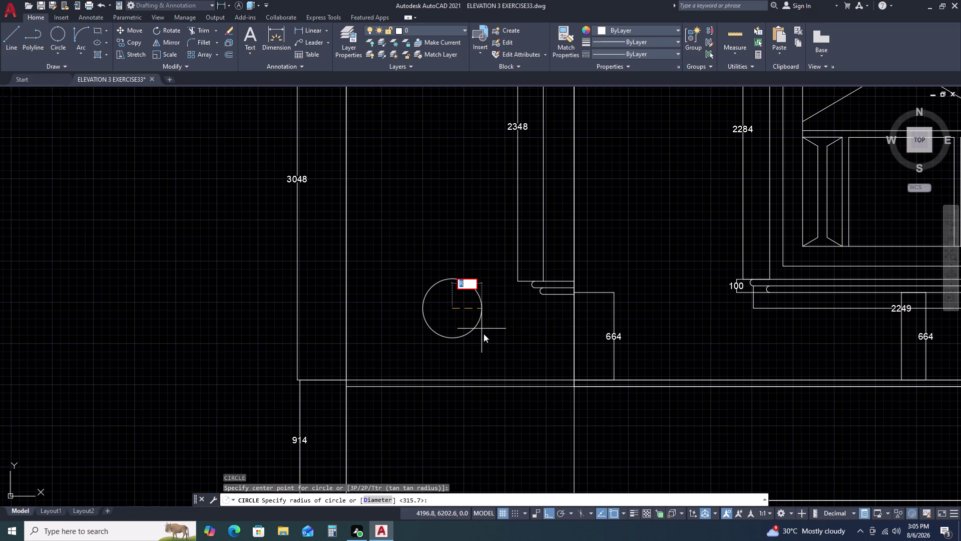
key(BackSpace)
text(50)
key(space)
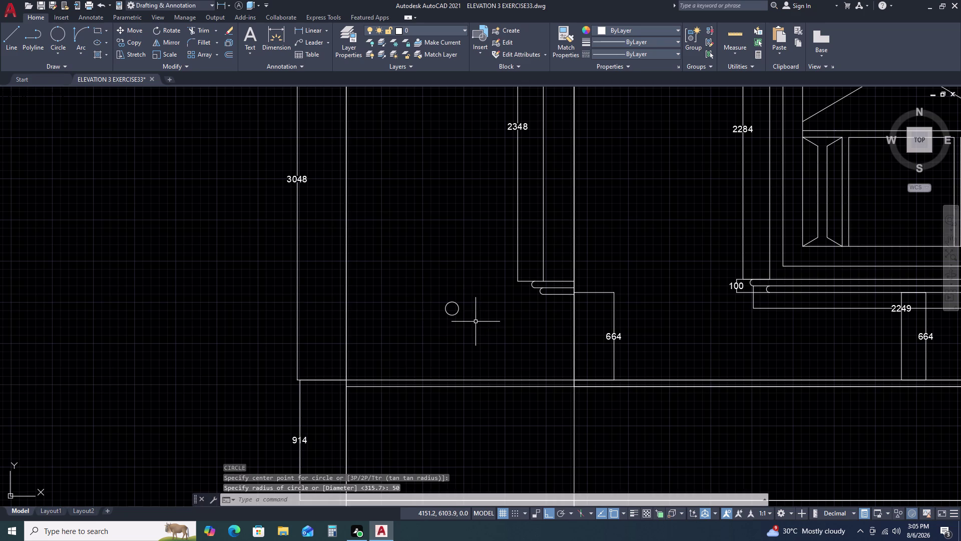
Zoom out and cancel the stray window selection.
scroll(down, 3)
click(473, 295)
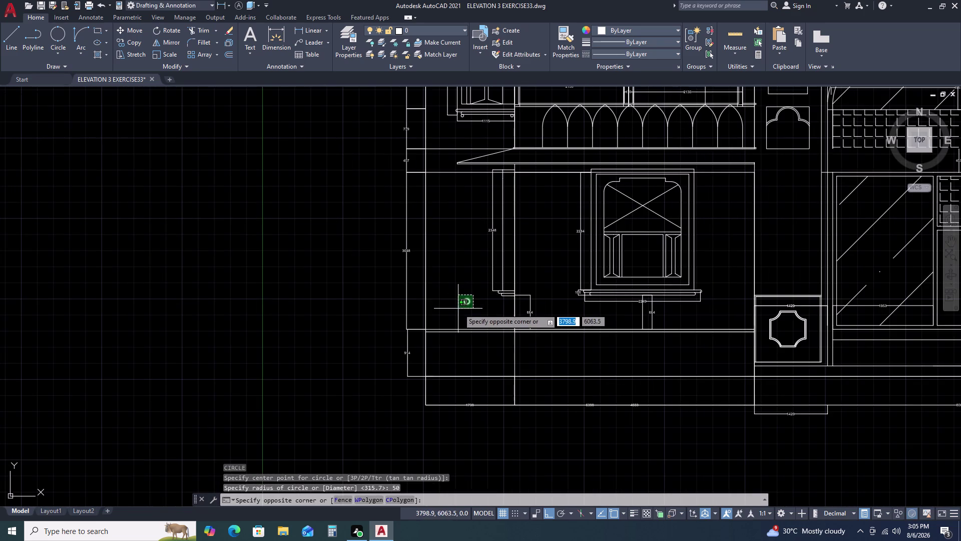
scroll(down, 3)
key(Escape)
key(Escape)
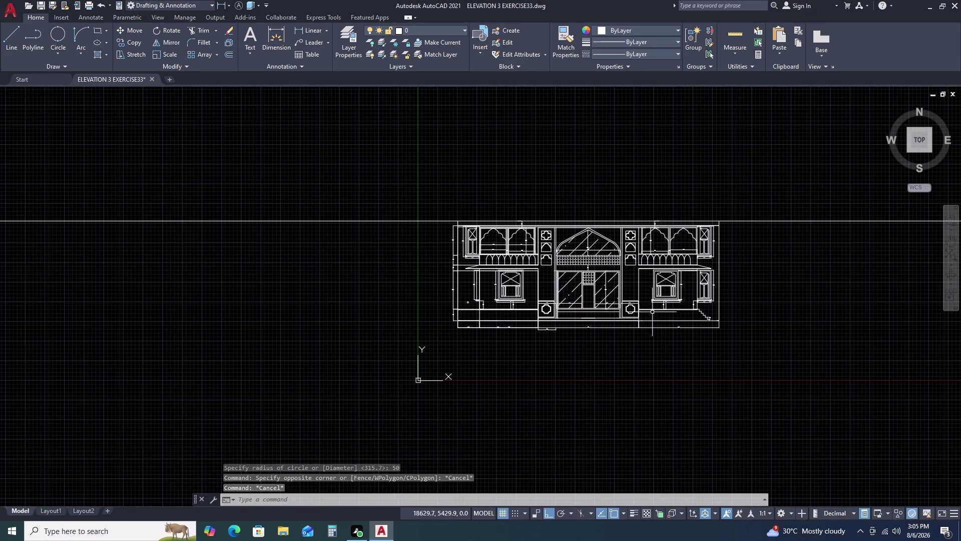
Copy the small radius-25 circle from the right window sill to the left niche base.
scroll(up, 3)
scroll(up, 3)
double_click(645, 320)
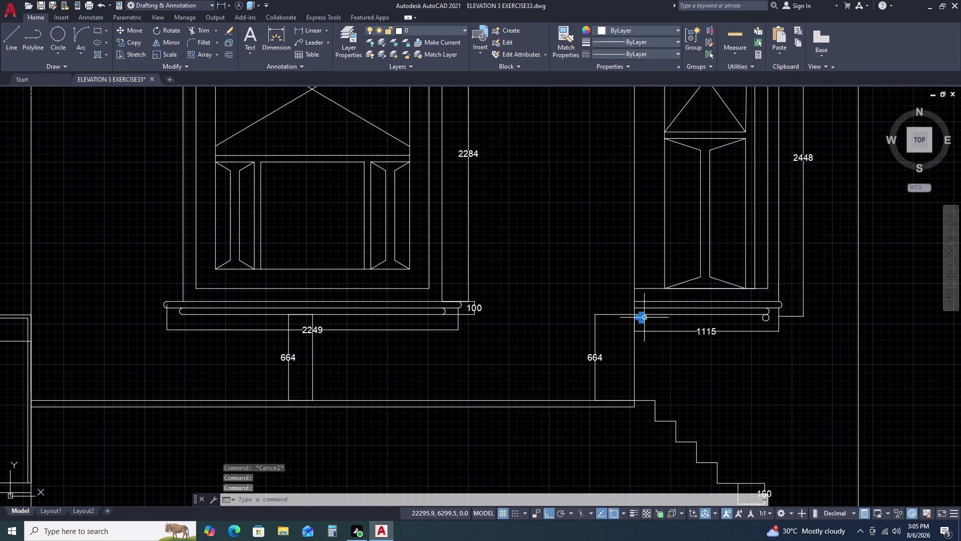
key(c)
text(O)
key(space)
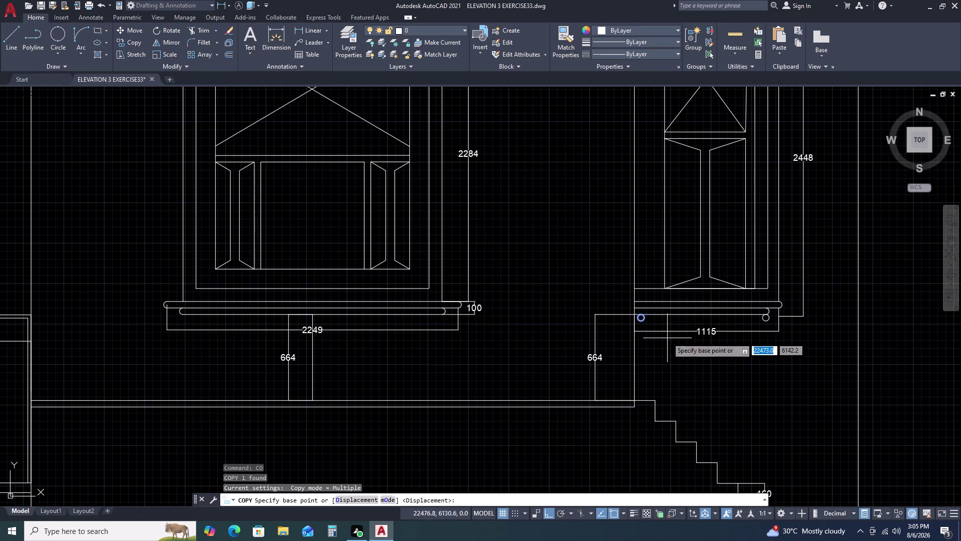
drag(662, 330, 655, 330)
scroll(down, 3)
scroll(down, 3)
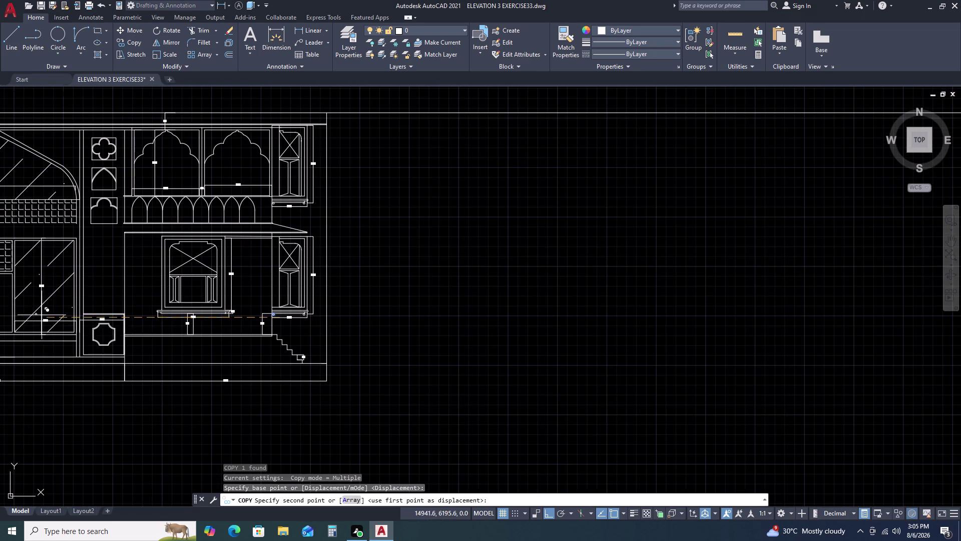
middle_drag(15, 318, 37, 311)
middle_drag(242, 282, 288, 279)
middle_drag(303, 279, 440, 279)
middle_drag(476, 279, 490, 279)
middle_click(503, 279)
middle_drag(503, 279, 485, 279)
middle_drag(129, 269, 291, 272)
middle_drag(408, 286, 434, 287)
middle_drag(447, 287, 559, 287)
middle_click(560, 288)
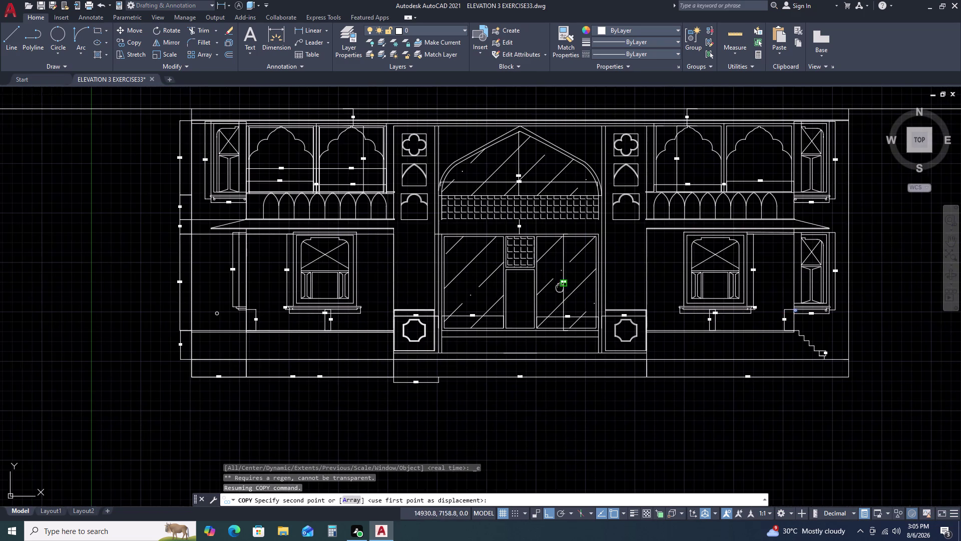
scroll(up, 3)
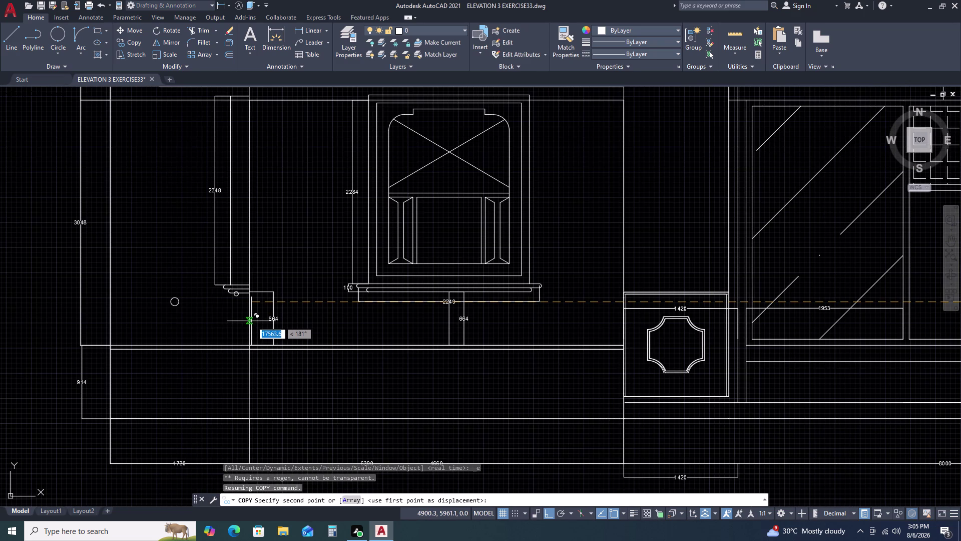
double_click(252, 322)
key(Escape)
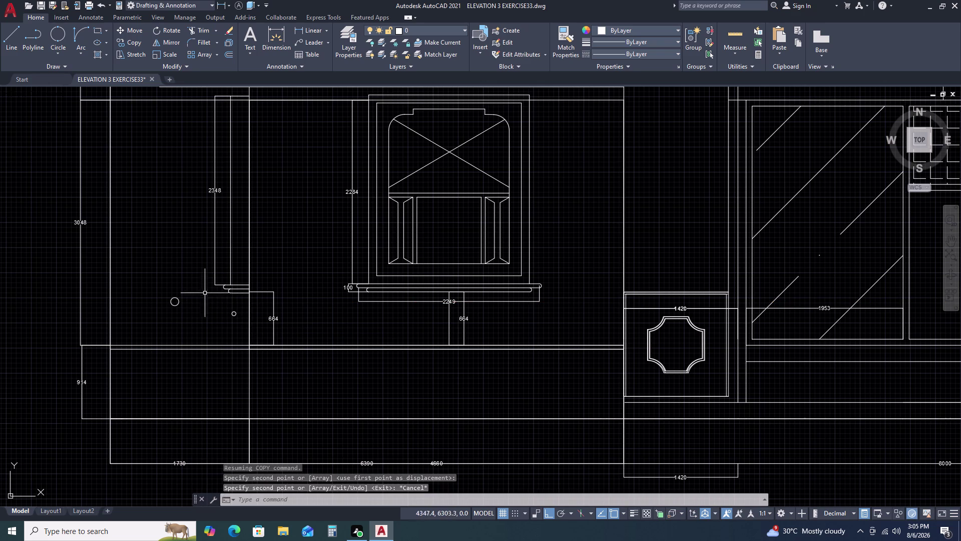
Erase the radius-50 circle and check the copied small circle's radius.
double_click(201, 288)
click(174, 309)
key(Delete)
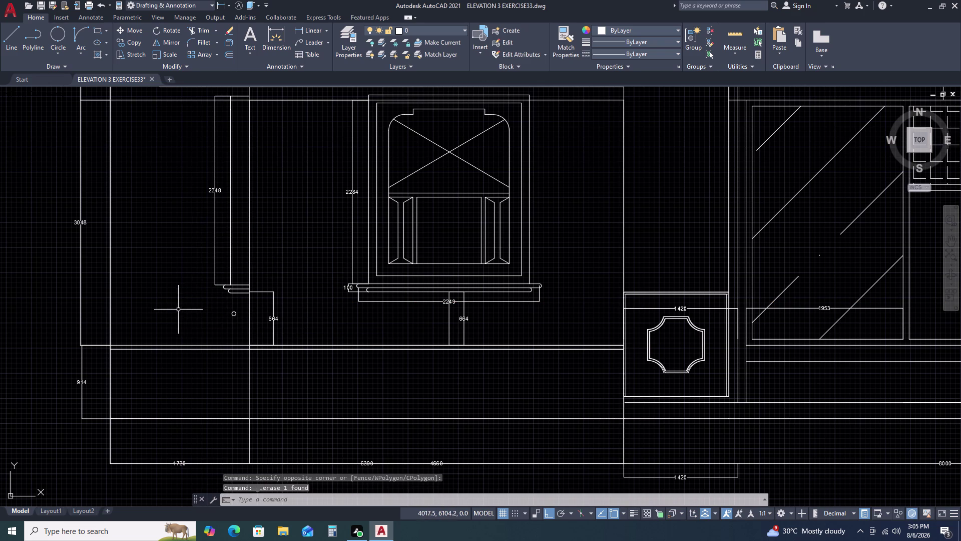
scroll(up, 3)
click(239, 301)
click(214, 326)
scroll(up, 3)
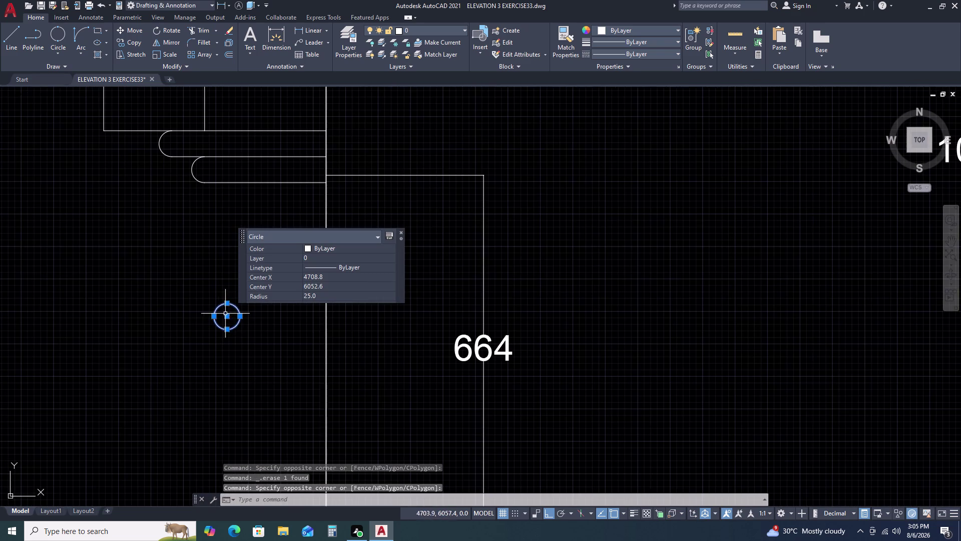
Move the copied circle up to sit just beneath the lower rounded strip.
text(M)
key(space)
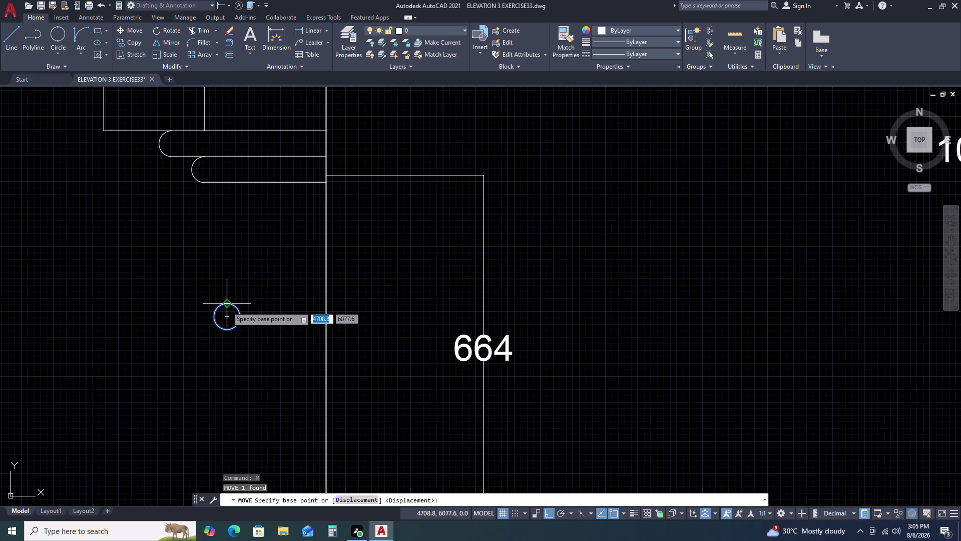
double_click(227, 305)
click(275, 182)
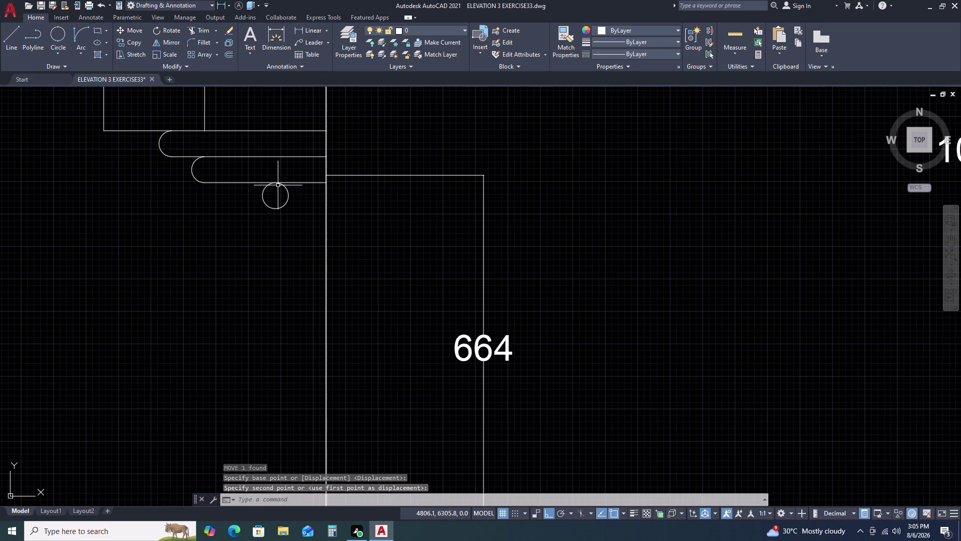
scroll(down, 3)
scroll(down, 3)
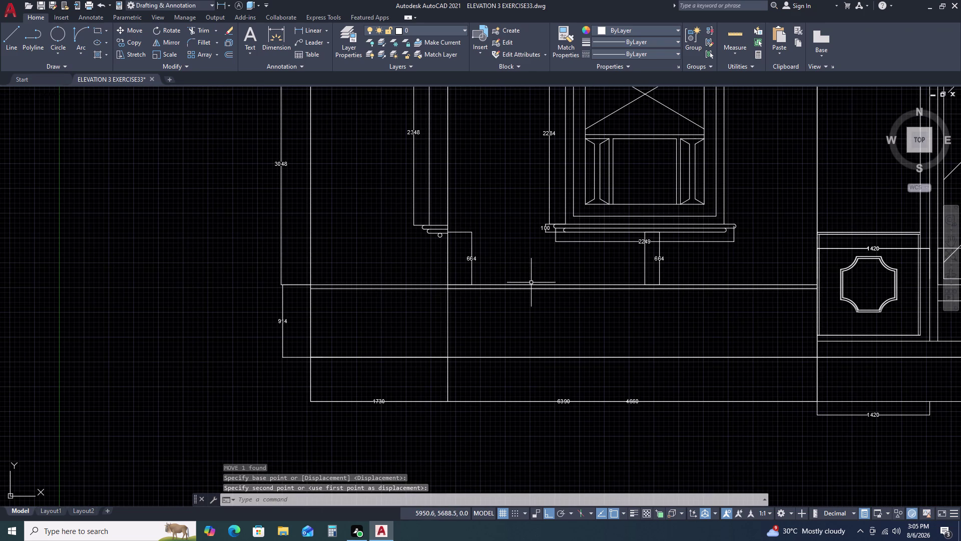
Delete three leftover objects from the elevation.
double_click(531, 285)
key(Delete)
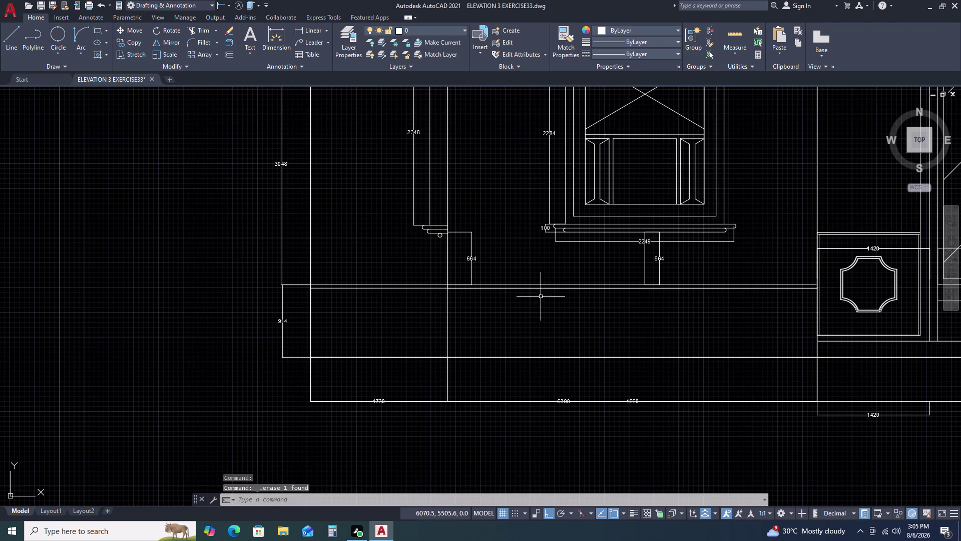
double_click(548, 287)
key(Delete)
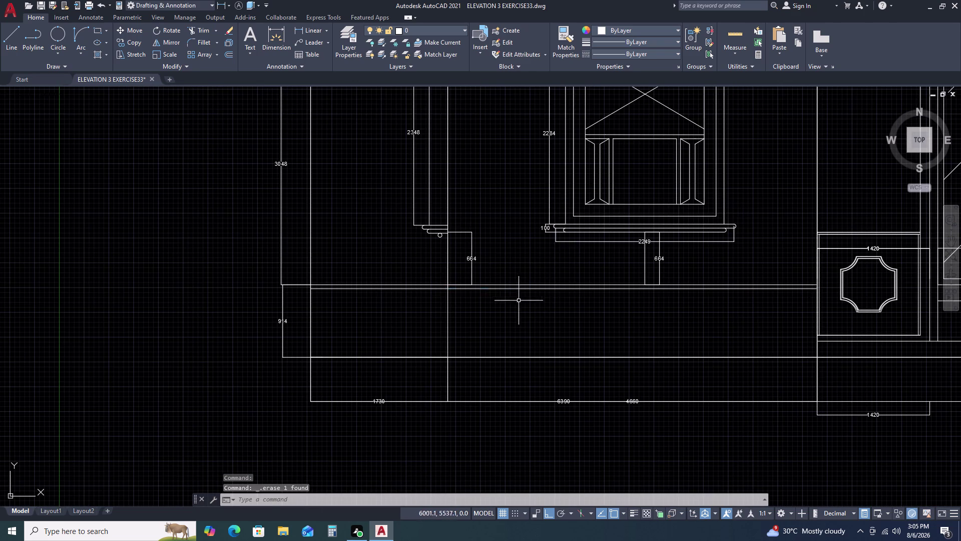
click(407, 356)
key(Delete)
scroll(down, 3)
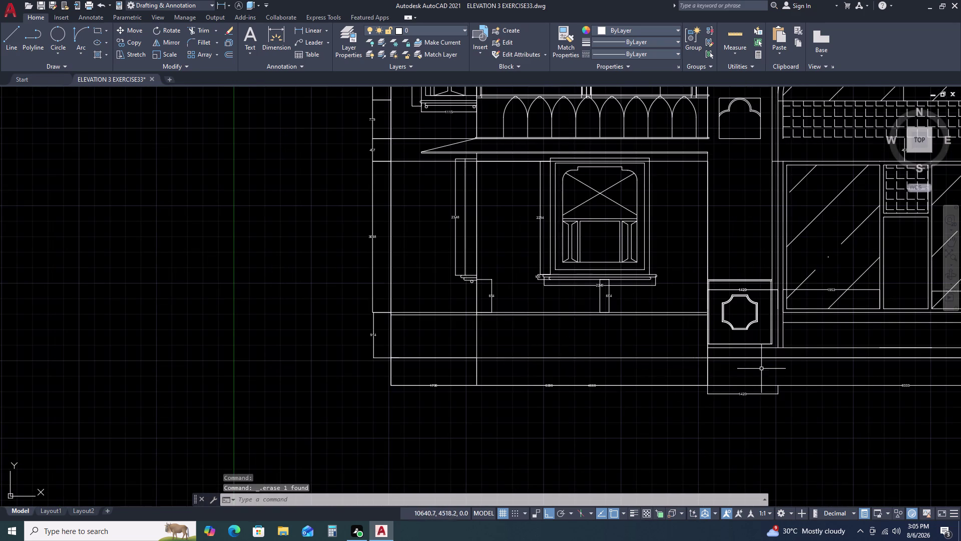
Delete two stray objects near the centre of the elevation.
double_click(766, 357)
key(Delete)
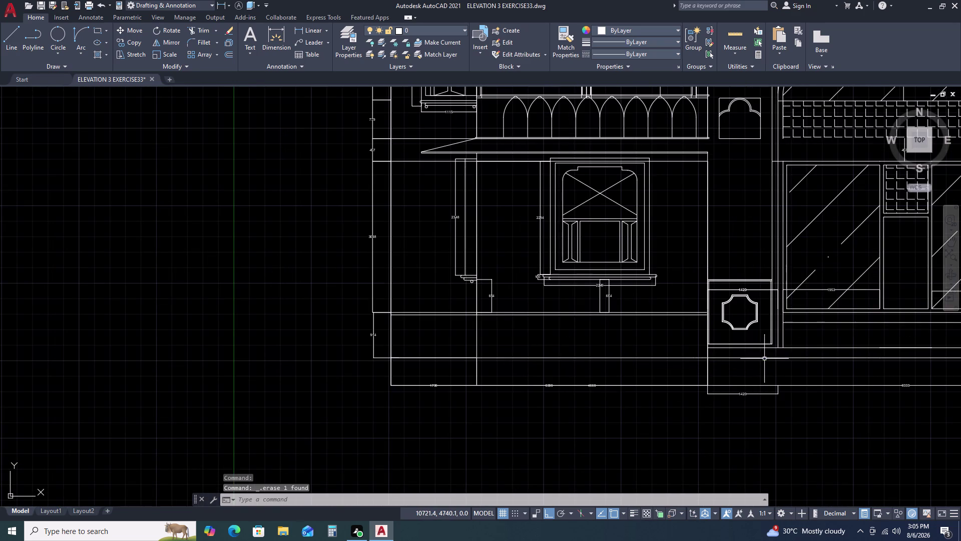
scroll(down, 3)
middle_drag(782, 362, 586, 336)
middle_click(580, 334)
scroll(up, 3)
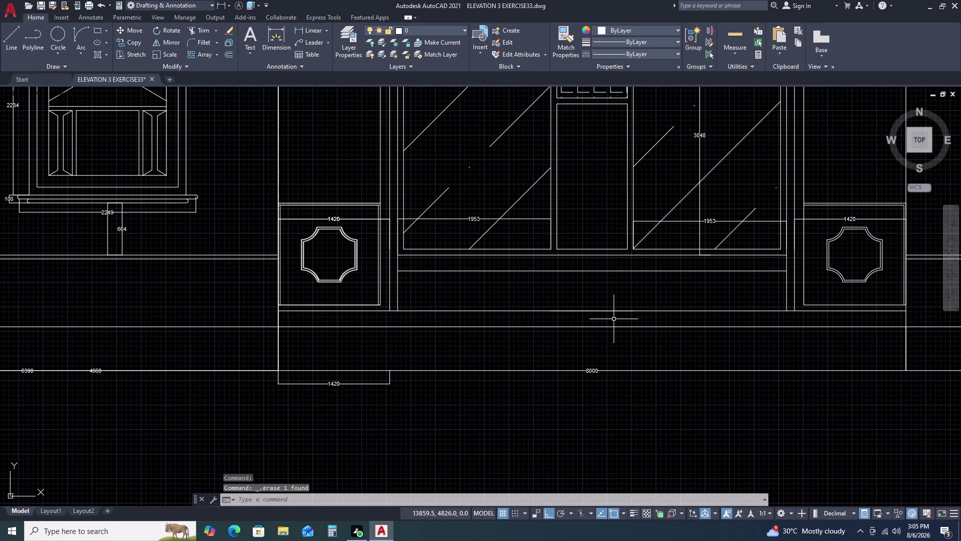
click(602, 311)
key(Delete)
Pan and zoom to the wall strip between the left window and the central entrance.
scroll(down, 3)
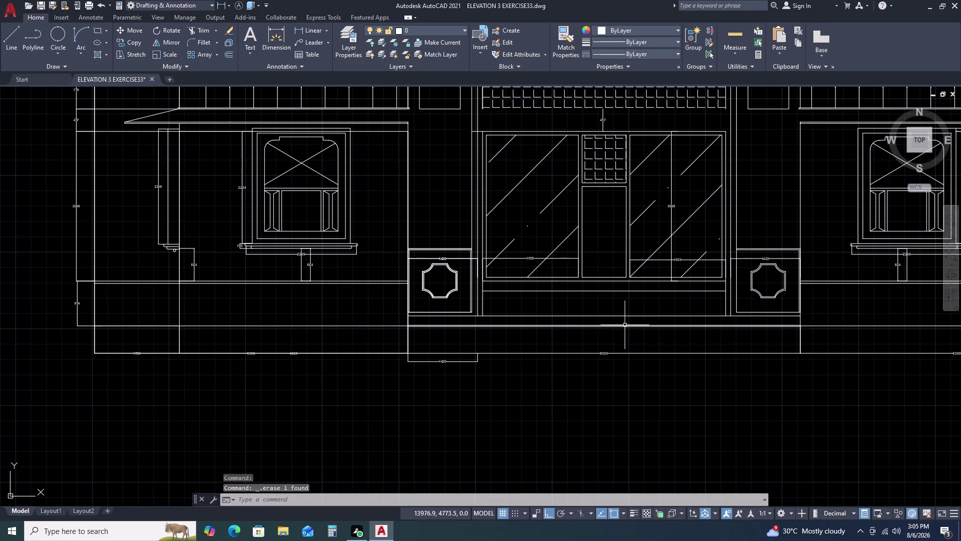
middle_drag(660, 325, 574, 334)
scroll(down, 3)
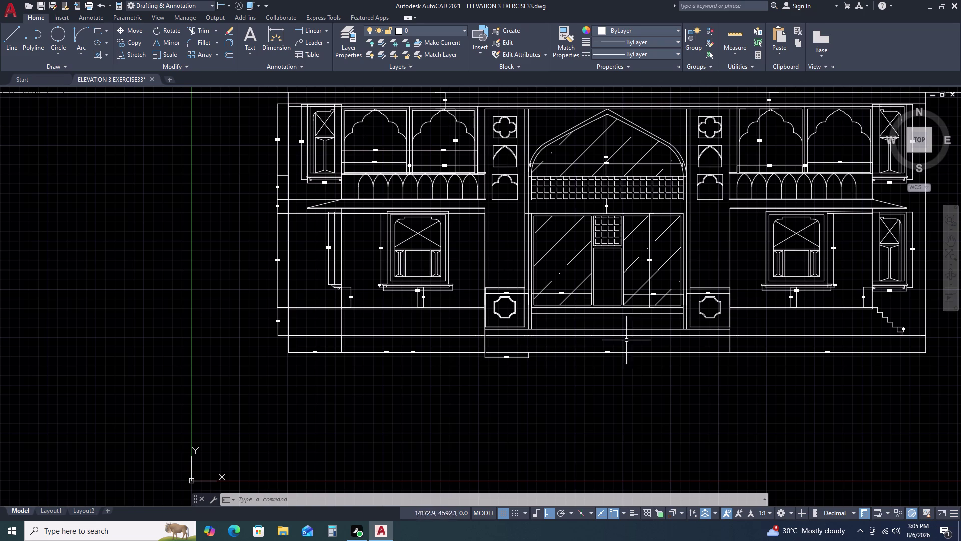
scroll(up, 3)
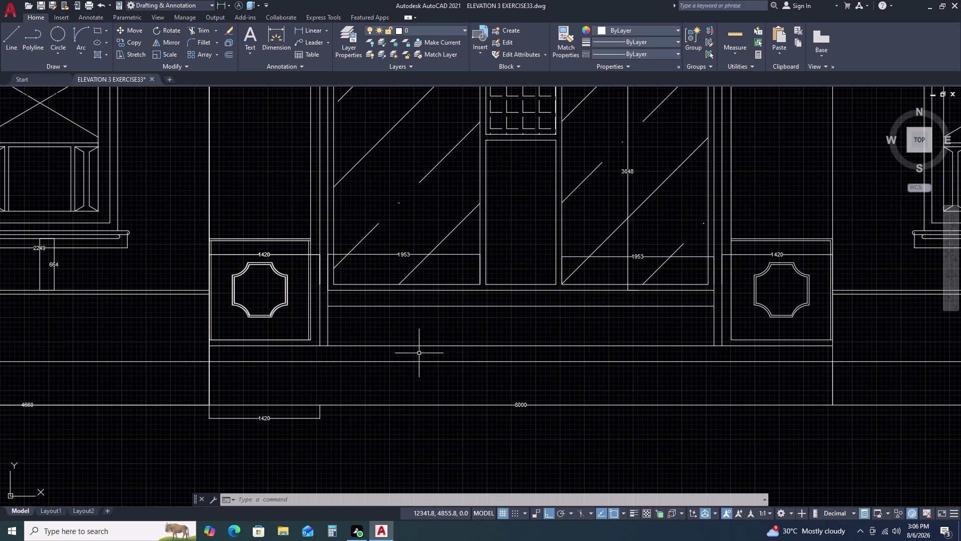
scroll(down, 3)
middle_drag(282, 240, 459, 286)
middle_drag(521, 309, 568, 327)
middle_drag(570, 328, 577, 331)
middle_click(590, 336)
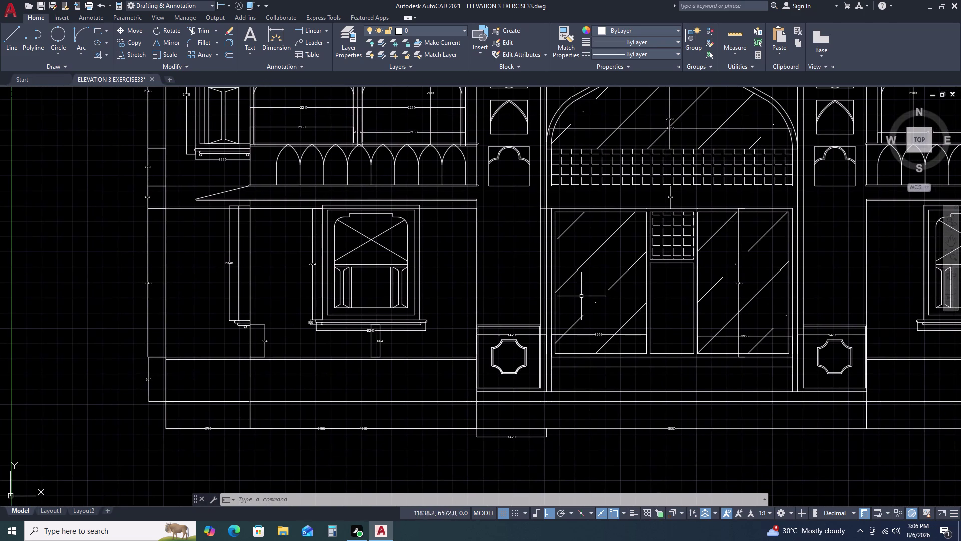
scroll(up, 3)
scroll(up, 3)
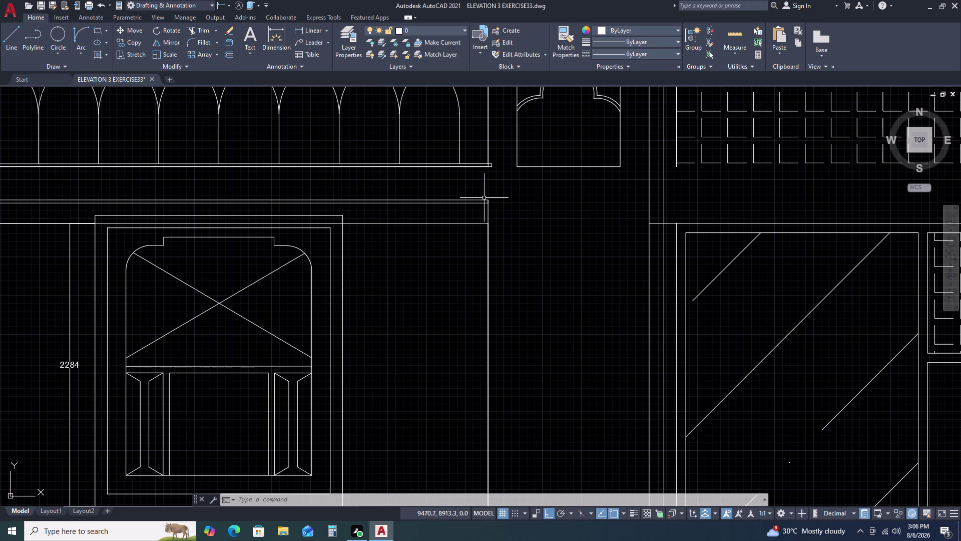
scroll(down, 3)
Try a vertical line from below the small arched niche to the square panel's top.
text(L)
key(space)
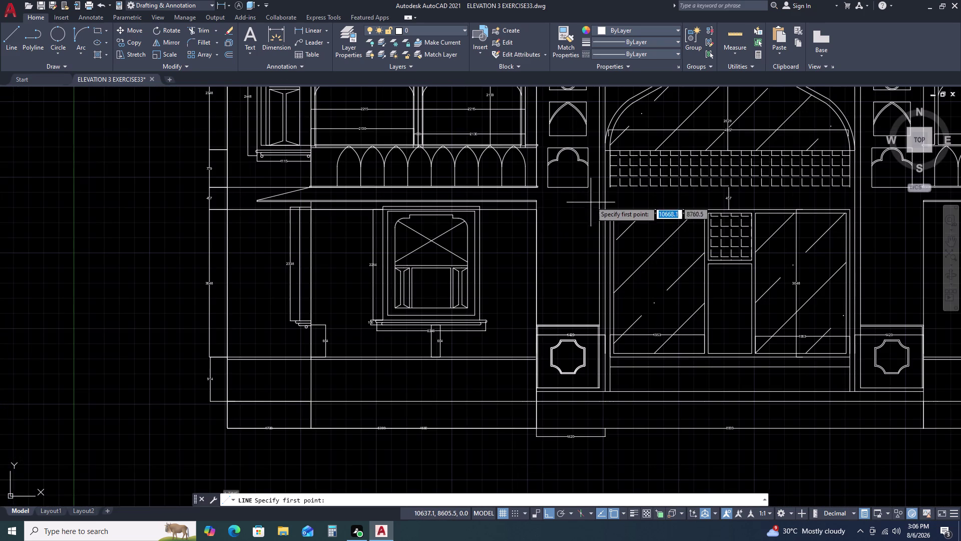
click(588, 187)
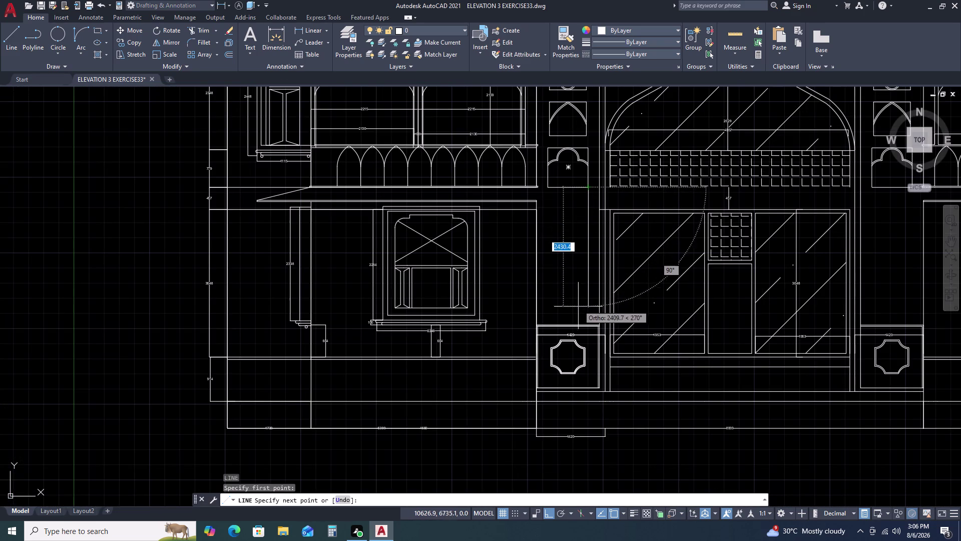
scroll(up, 3)
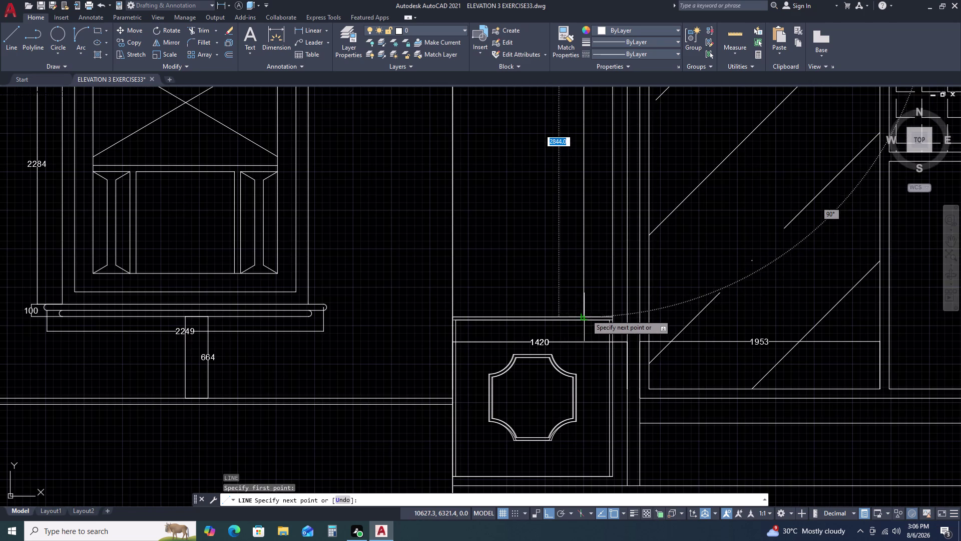
click(585, 316)
key(Escape)
scroll(down, 3)
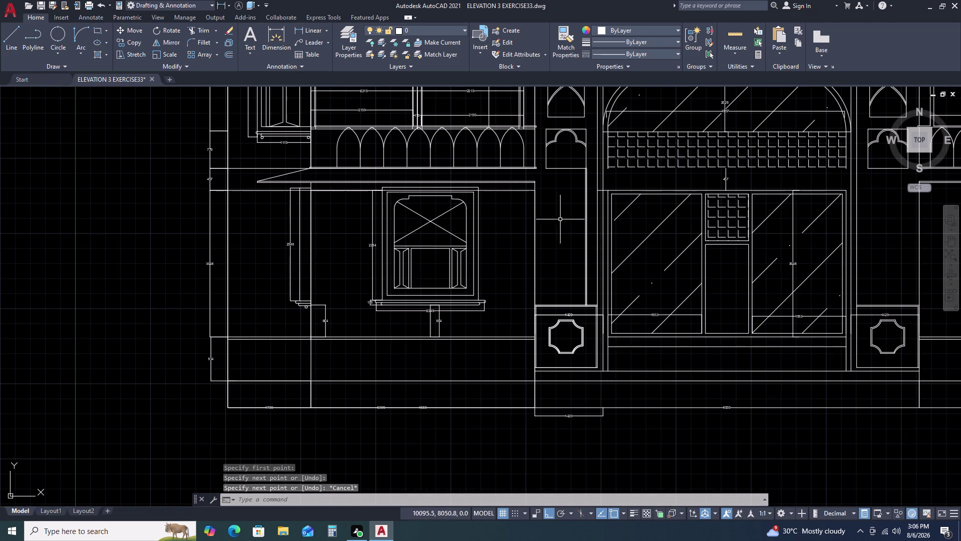
click(553, 129)
text(C)
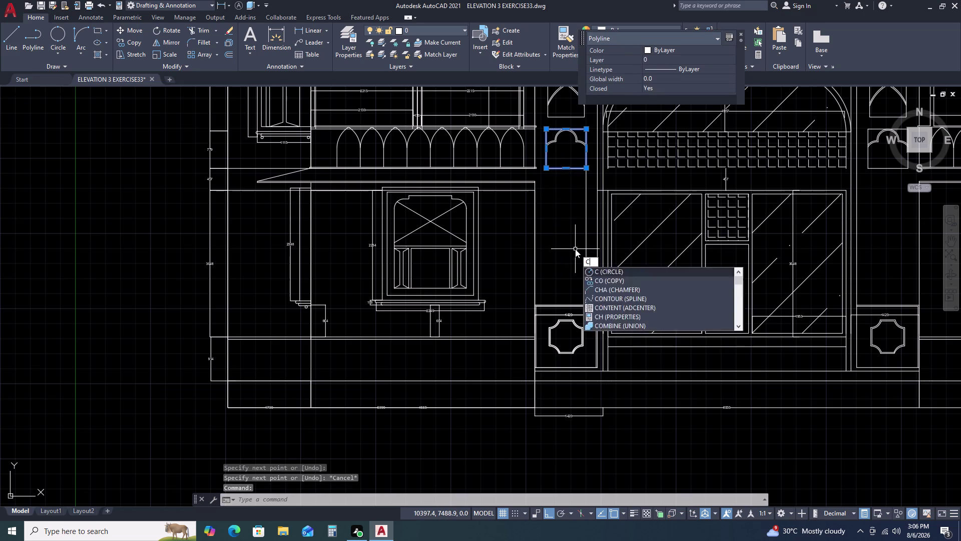
Copy the niche's rectangular frame to a spot directly below the niche.
text(O)
key(space)
click(567, 129)
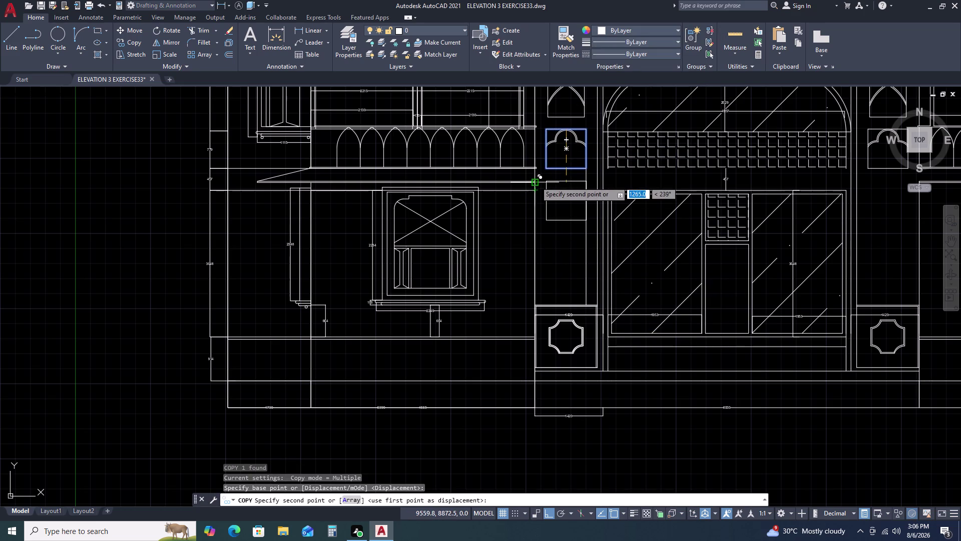
click(565, 181)
key(Escape)
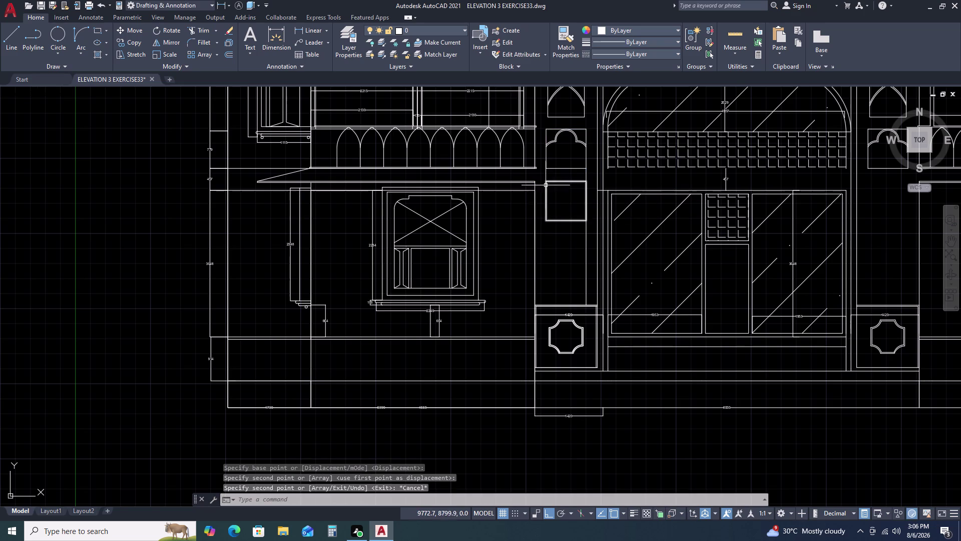
Reselect the copied rectangle, abandoning a move and a polyline edit along the way.
scroll(up, 3)
scroll(up, 3)
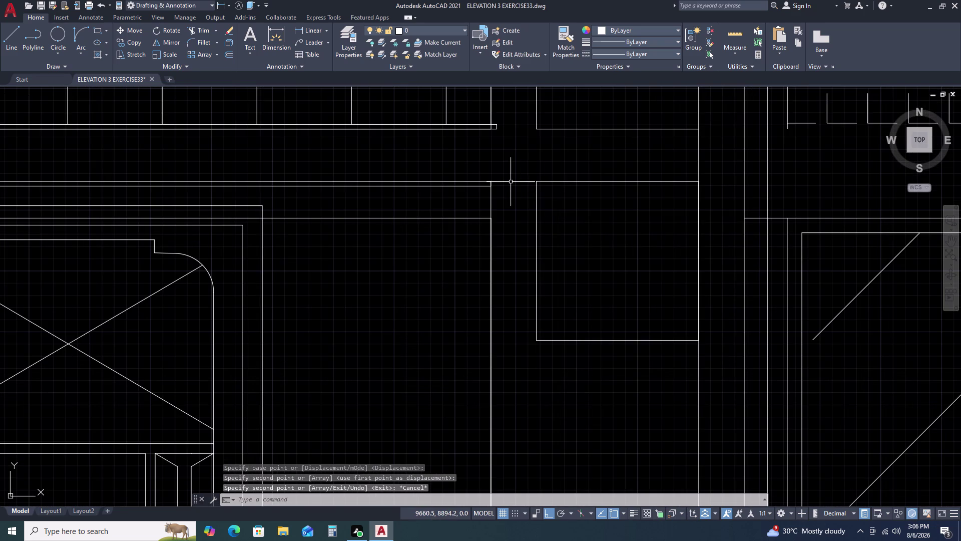
click(558, 183)
double_click(557, 175)
text(M)
key(space)
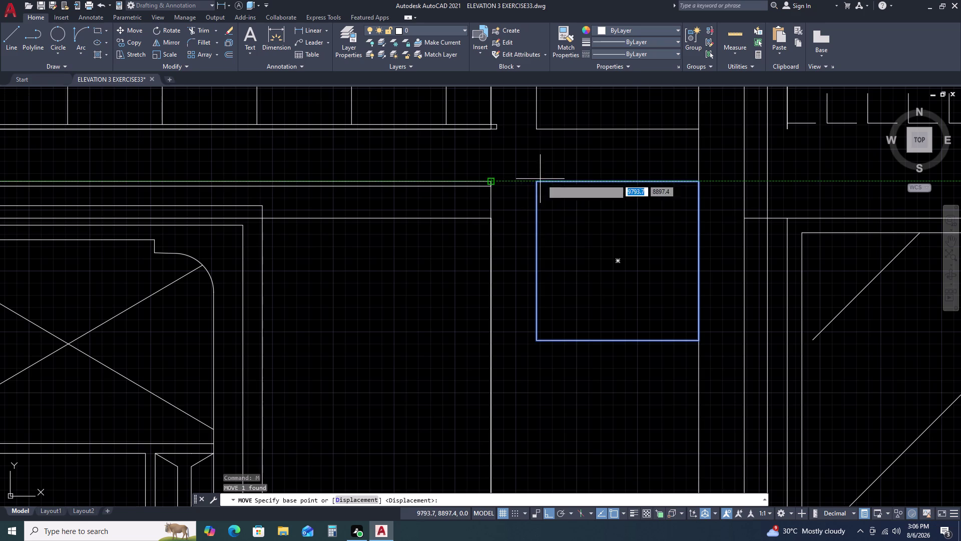
key(Escape)
scroll(down, 3)
scroll(down, 3)
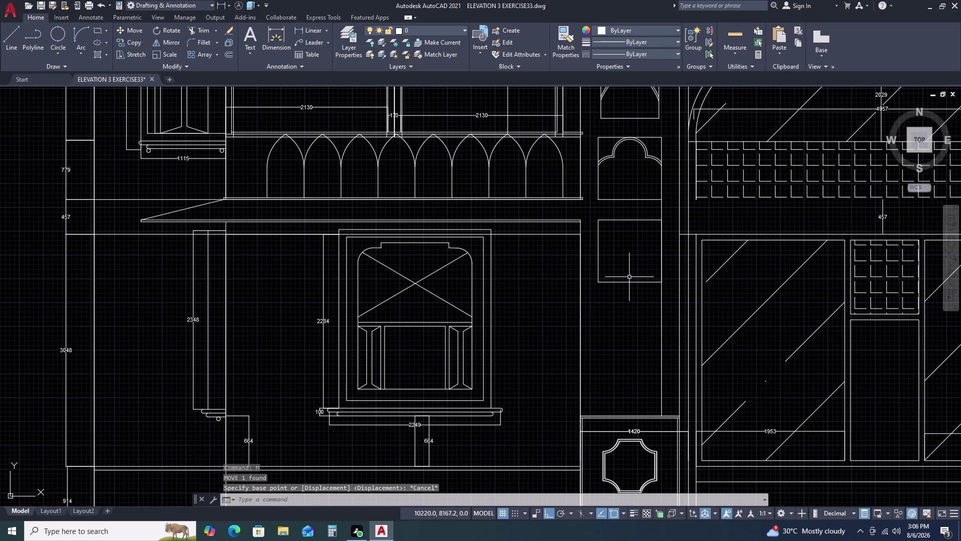
double_click(629, 277)
click(624, 288)
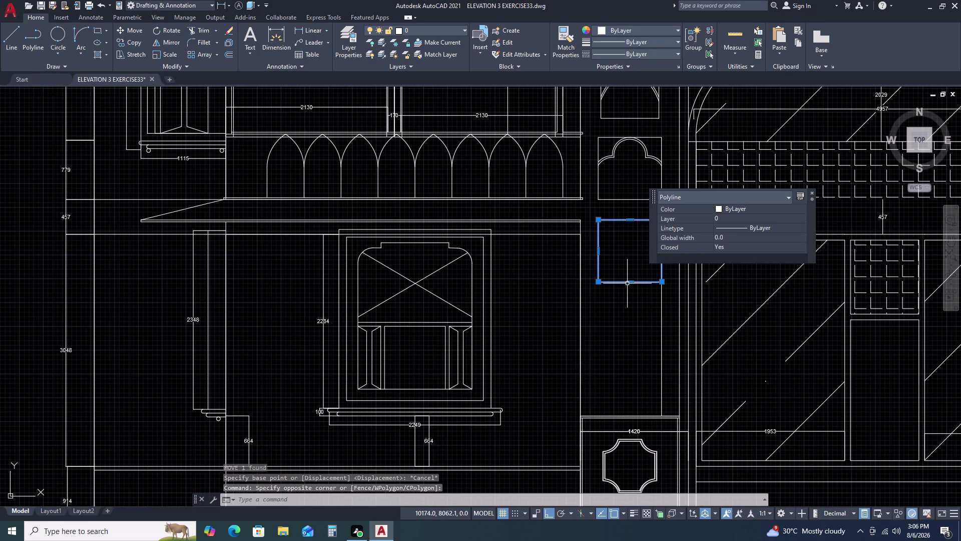
click(628, 283)
double_click(629, 293)
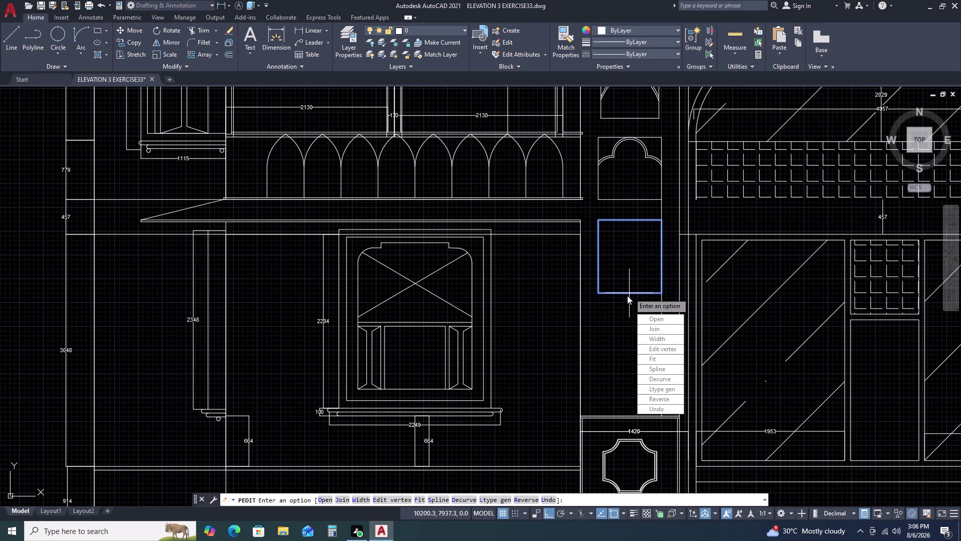
key(Escape)
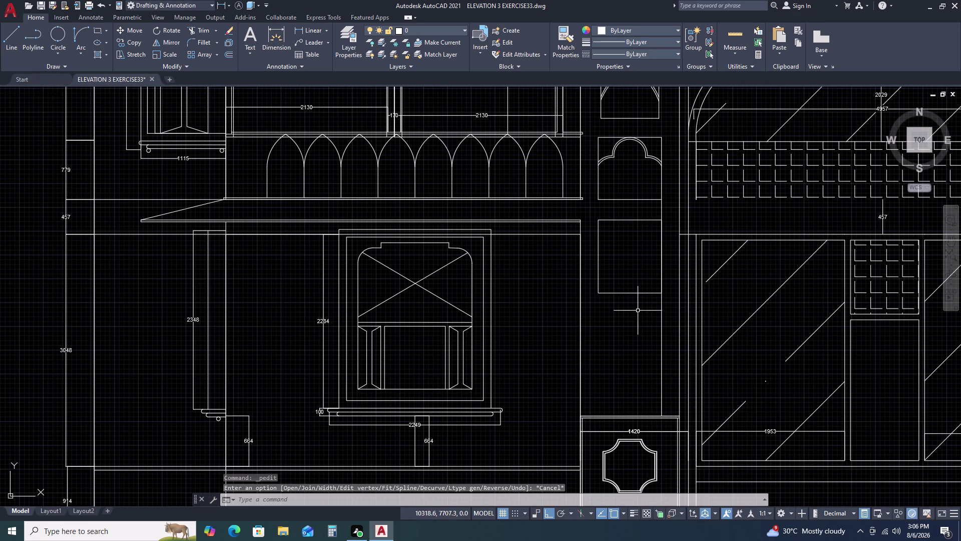
click(609, 291)
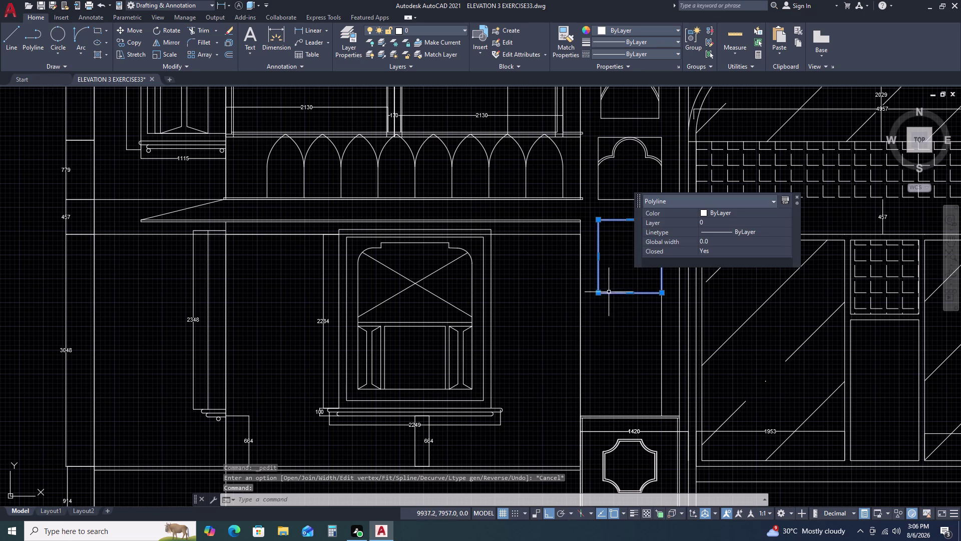
Copy the rectangle straight down to stack a second frame below it.
key(c)
key(o)
key(space)
double_click(628, 218)
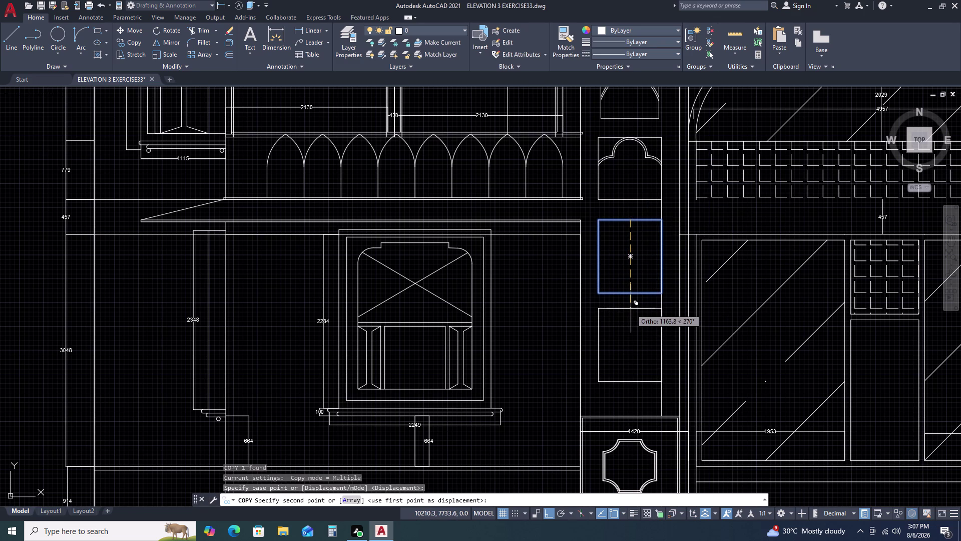
double_click(632, 308)
key(Escape)
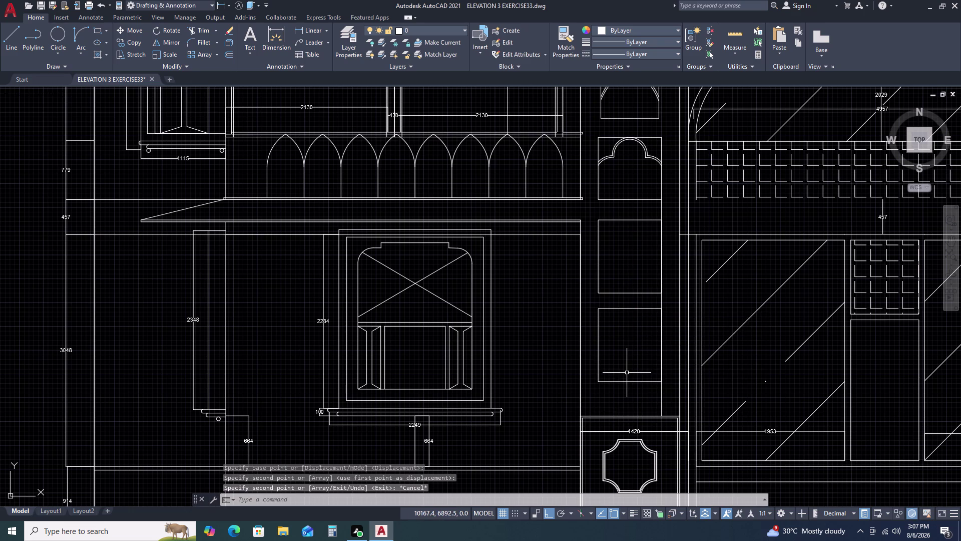
click(627, 373)
double_click(618, 389)
middle_drag(628, 387, 604, 262)
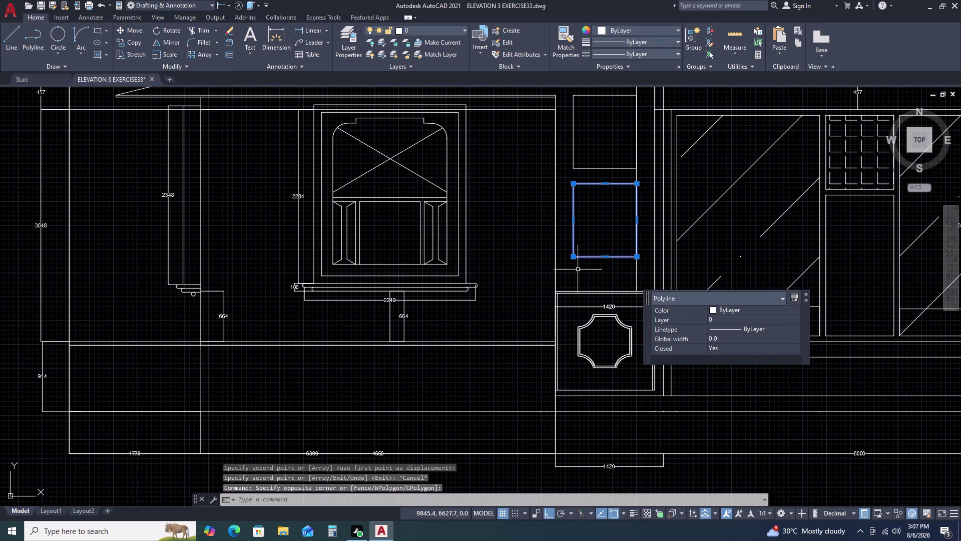
key(Escape)
Start a linear dimension beside the upper rectangle, then cancel it.
key(d)
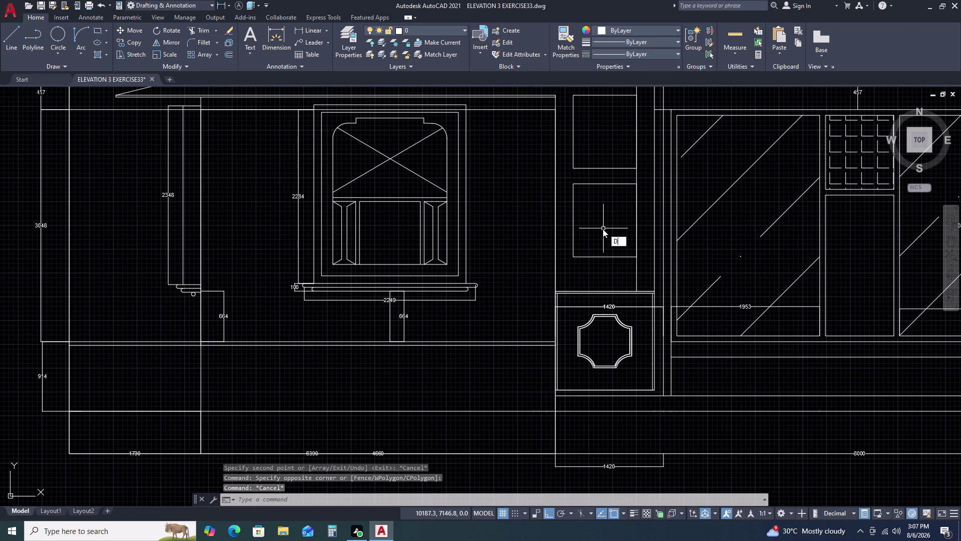
key(l)
key(i)
key(space)
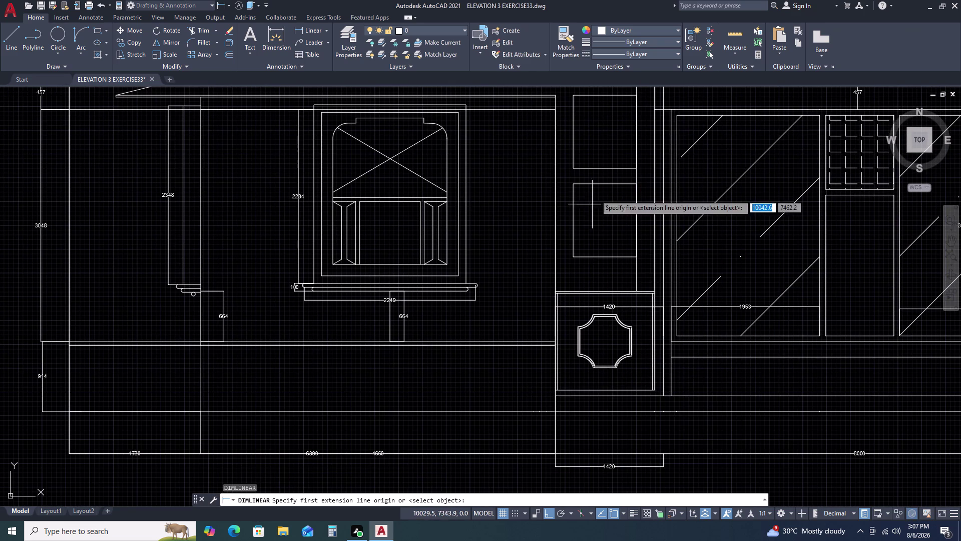
click(605, 168)
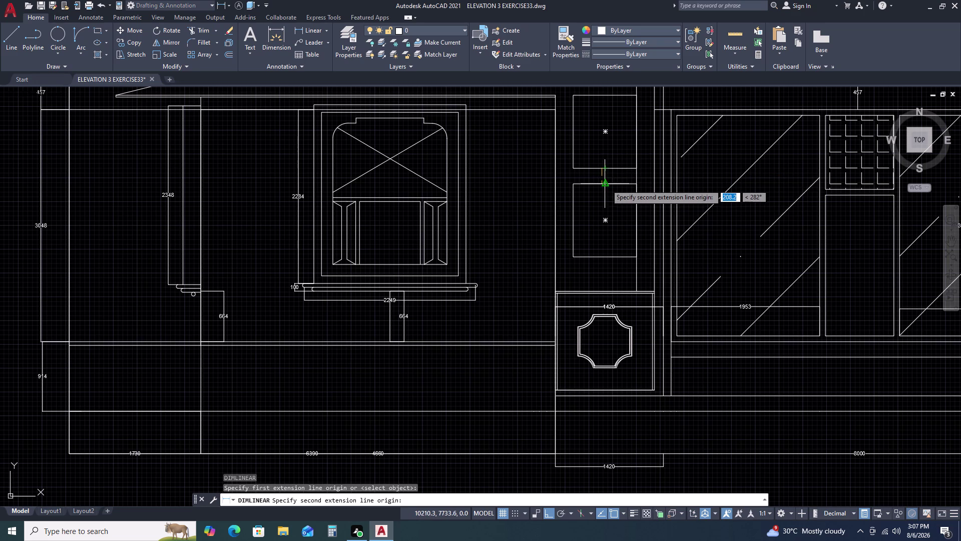
double_click(606, 184)
scroll(up, 3)
key(Escape)
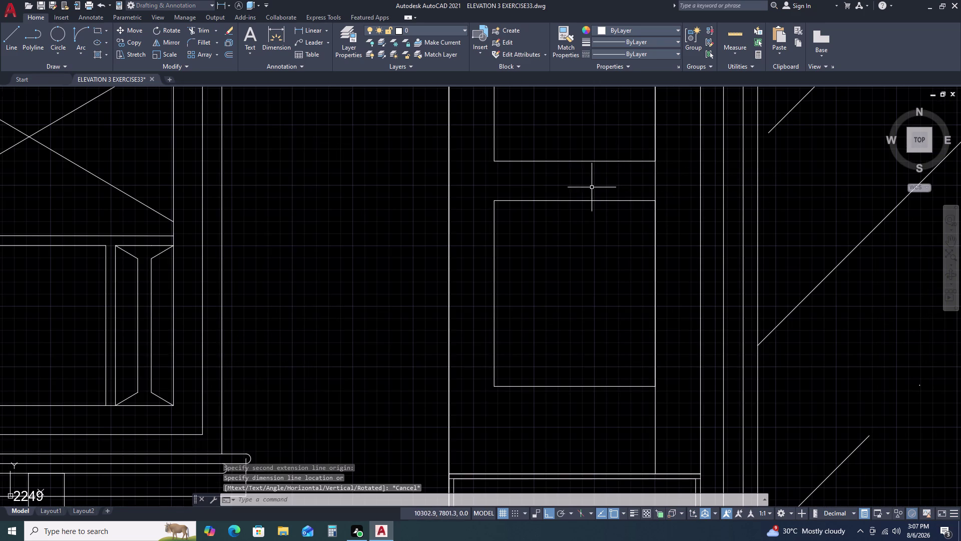
Dimension 250 straight down from the bottom of the upper rectangle.
text(DLI)
key(space)
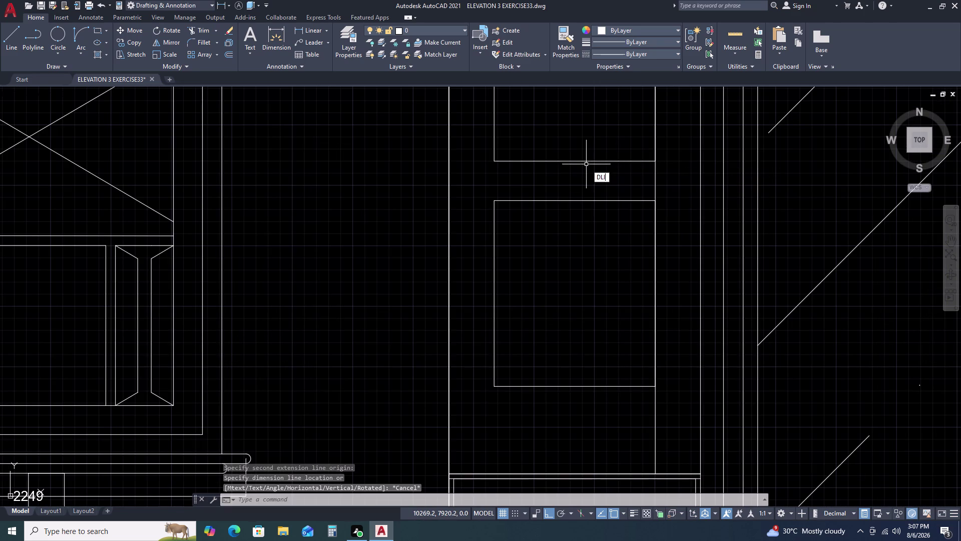
click(585, 162)
text(2)
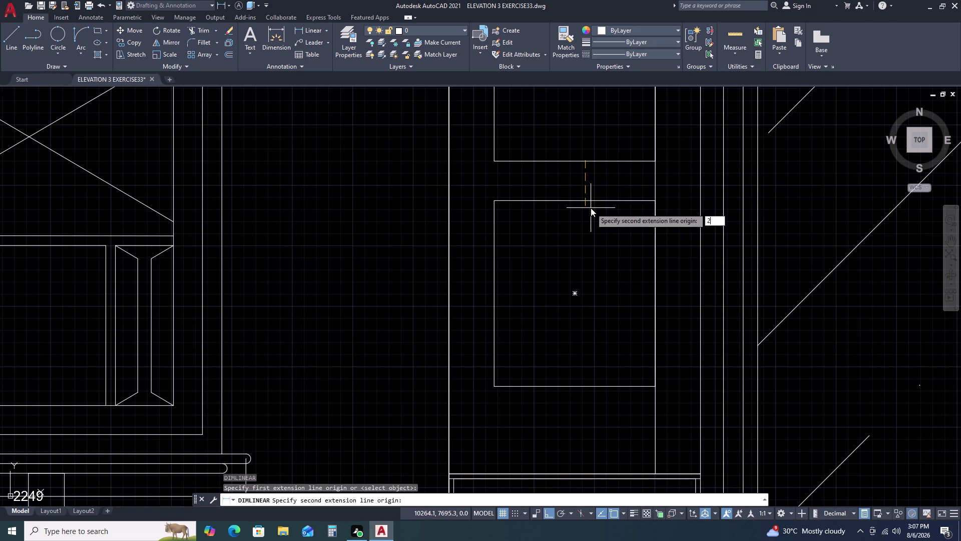
text(50)
key(space)
click(599, 200)
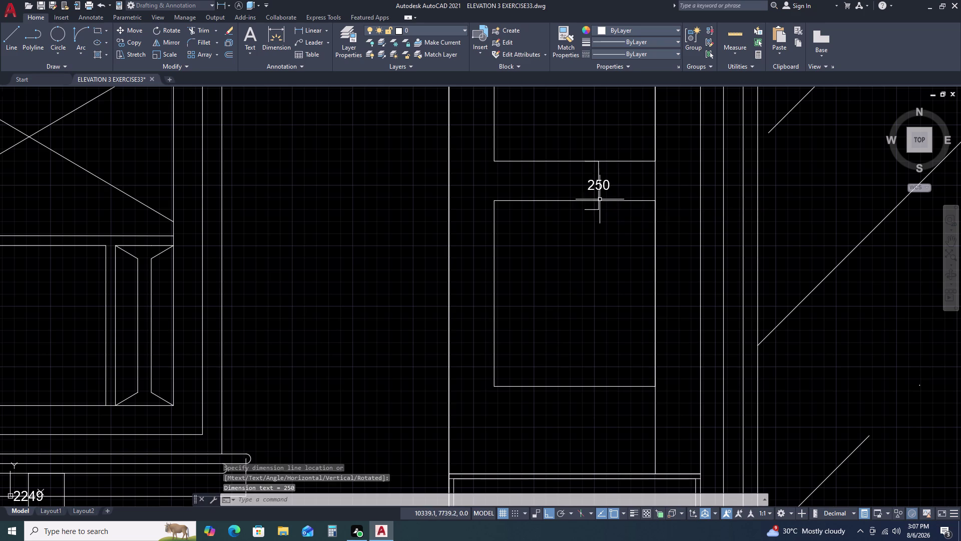
Move the lower rectangle down to the 250 mark.
double_click(564, 193)
double_click(554, 209)
key(m)
key(space)
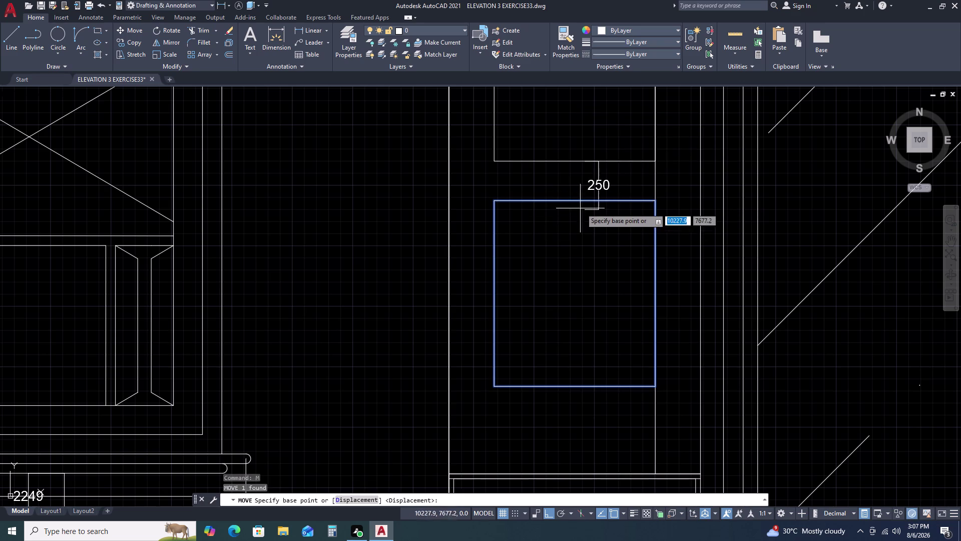
click(586, 201)
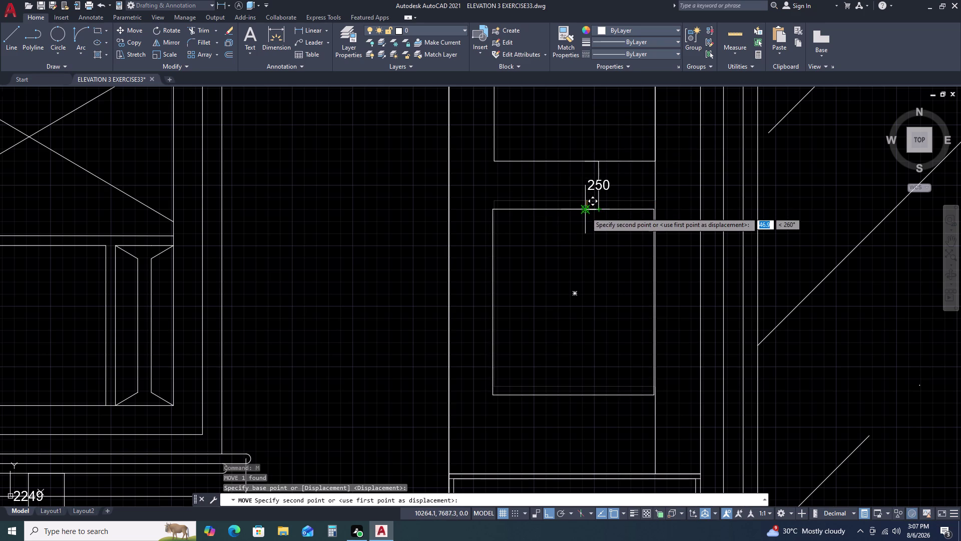
click(586, 212)
Move the panel rectangle to a new position using its top-right corner as base.
click(571, 195)
click(555, 216)
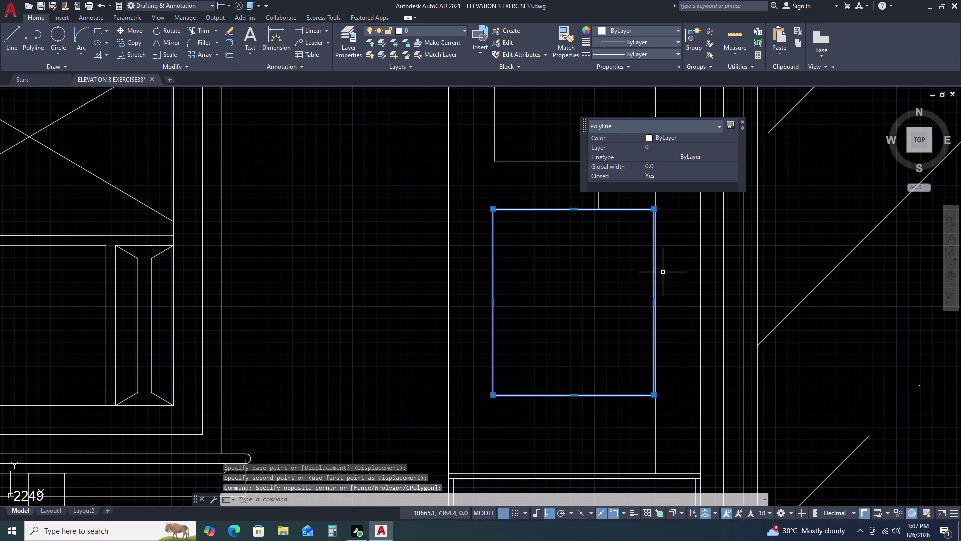
key(m)
key(space)
scroll(up, 3)
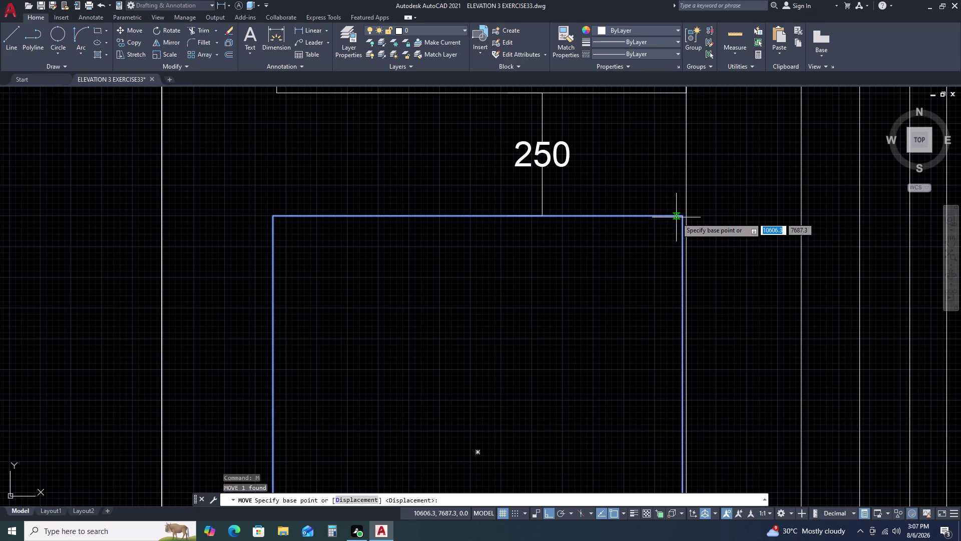
double_click(681, 215)
click(687, 214)
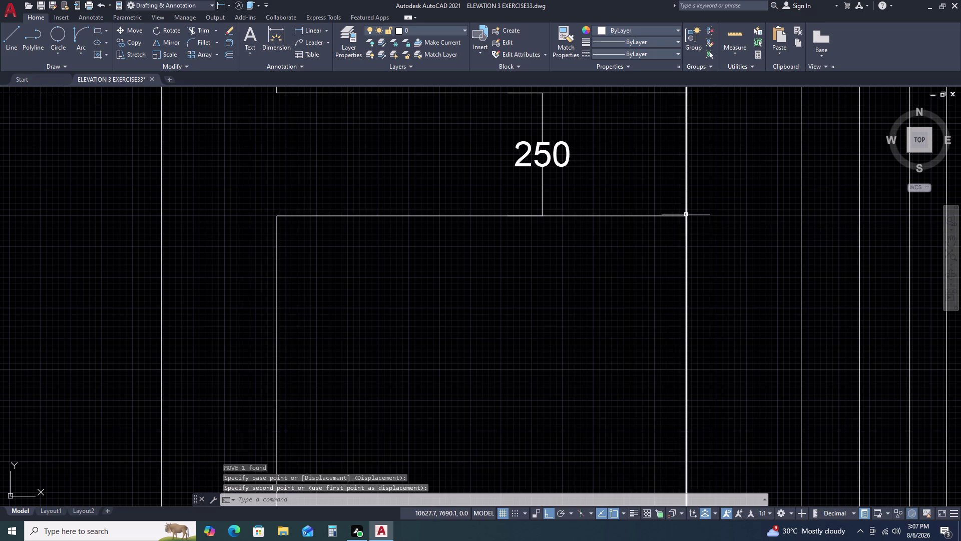
scroll(down, 3)
key(Escape)
Pan over the niche panels and select the small panel rectangle.
middle_drag(635, 226, 593, 140)
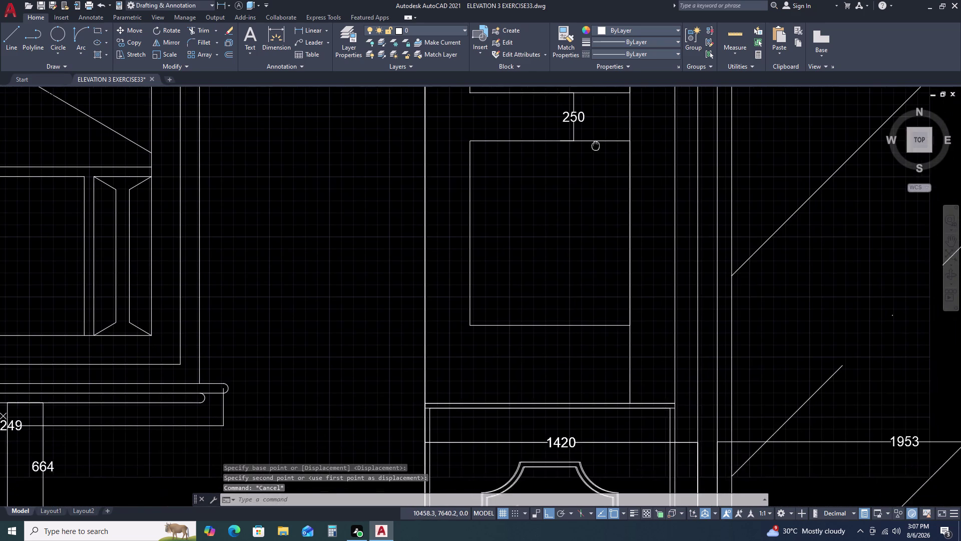
middle_drag(593, 140, 592, 136)
click(549, 271)
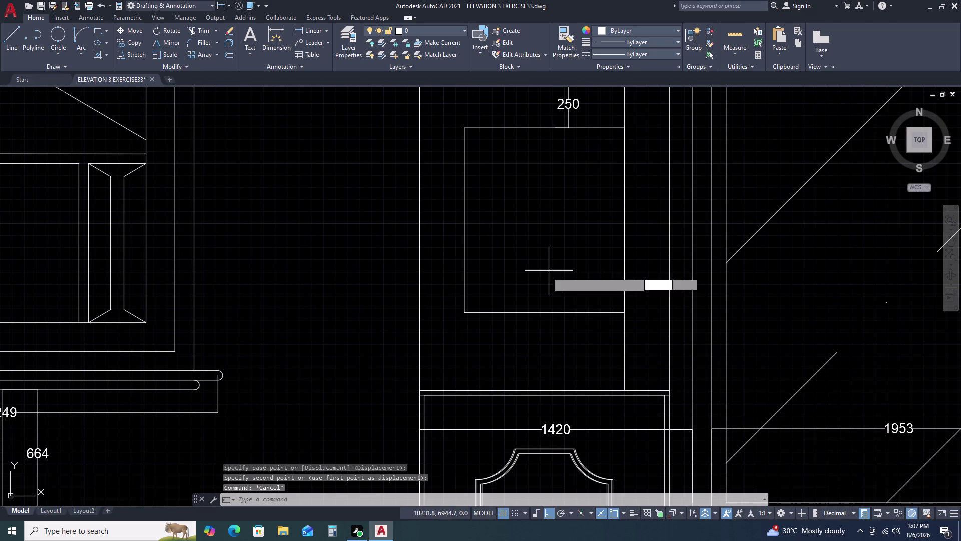
triple_click(511, 320)
double_click(543, 310)
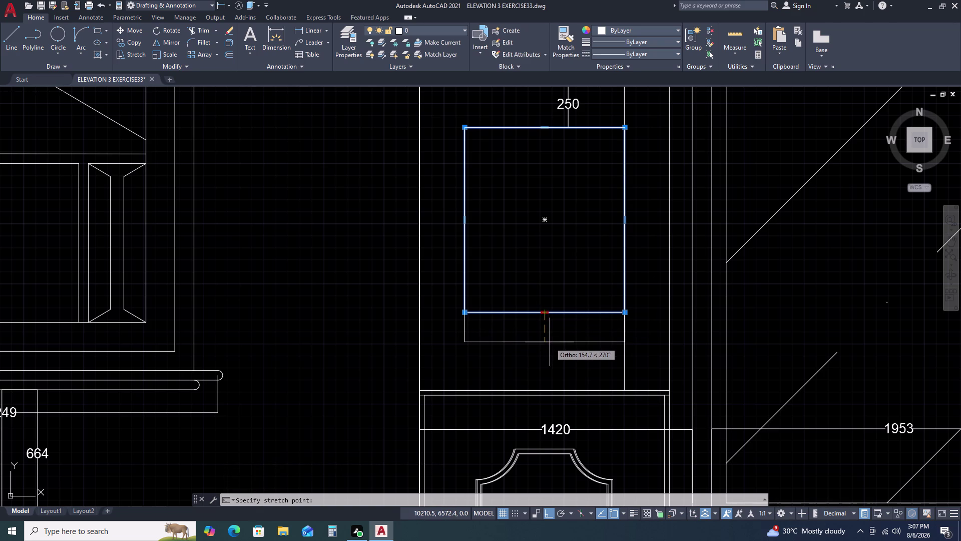
Stretch the panel's bottom edge downward and erase the long vertical line.
double_click(549, 342)
key(Escape)
double_click(625, 360)
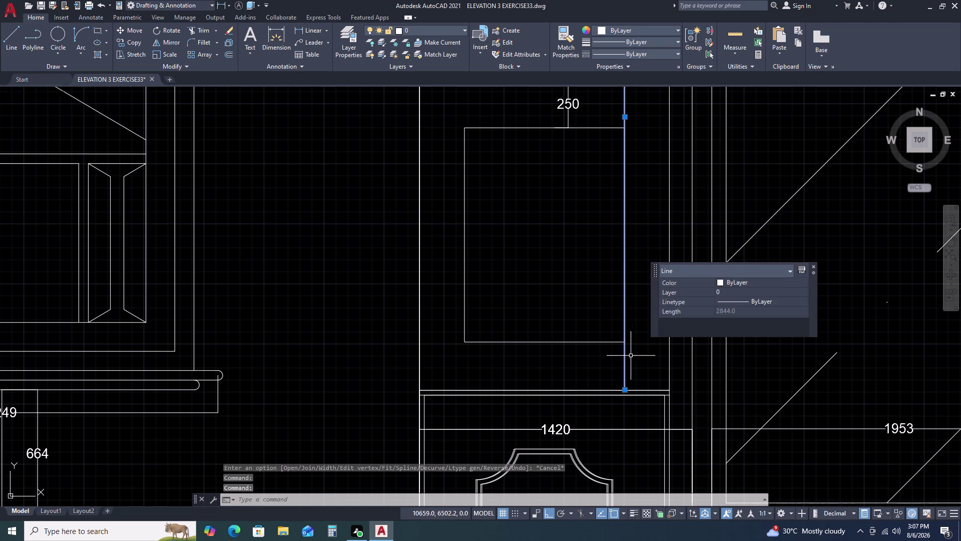
key(Delete)
scroll(down, 3)
scroll(up, 3)
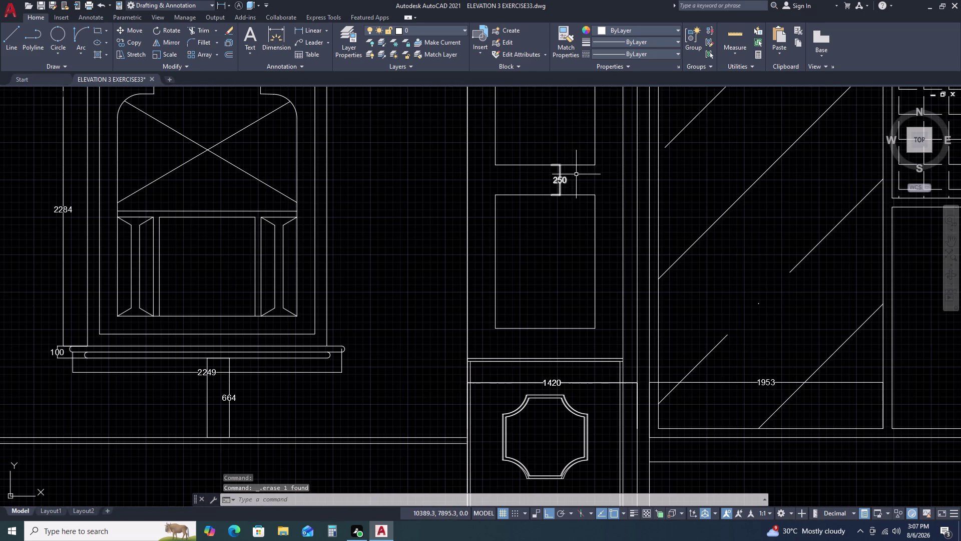
Erase another stray object near the upper panel.
double_click(580, 181)
double_click(540, 182)
key(Delete)
scroll(down, 3)
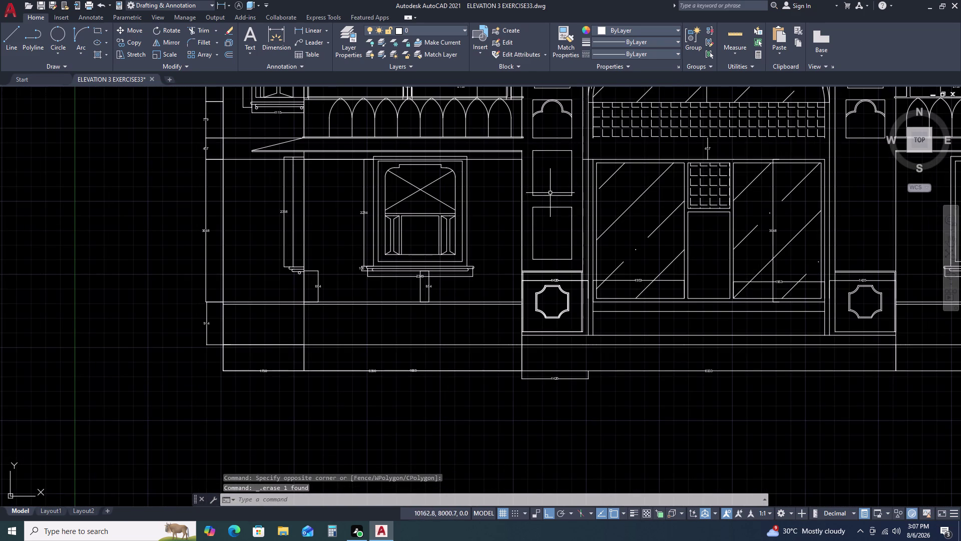
double_click(548, 195)
key(Escape)
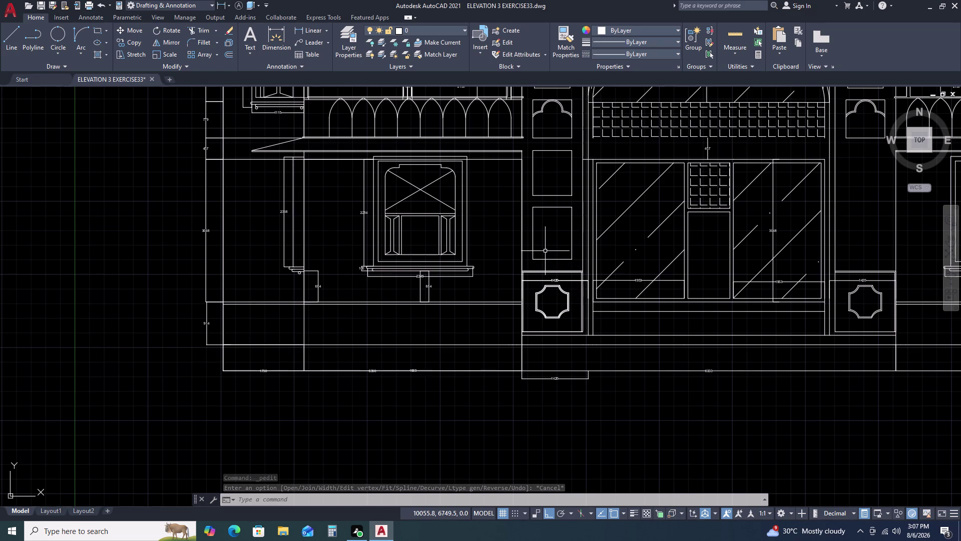
Enter the REV command, which mistakenly starts Revolve.
key(r)
key(e)
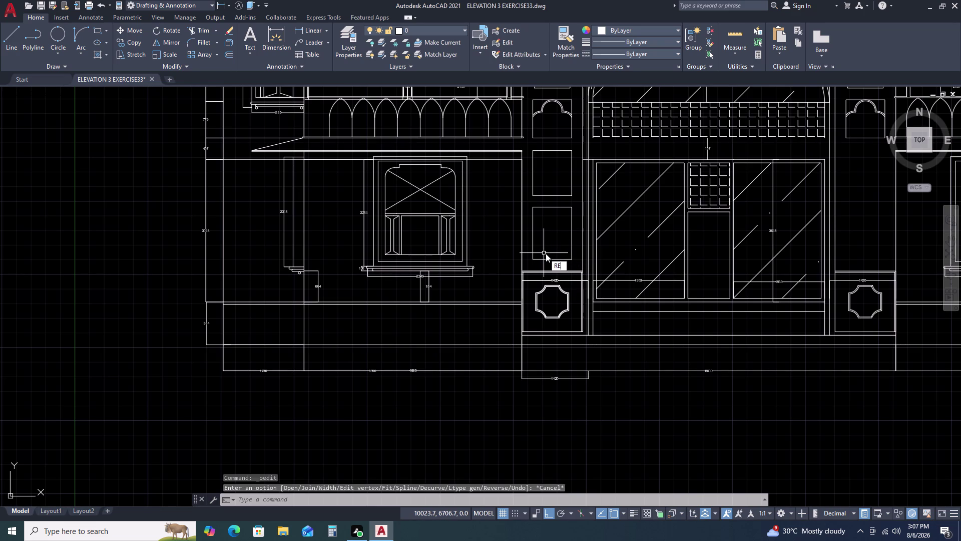
text(V)
key(space)
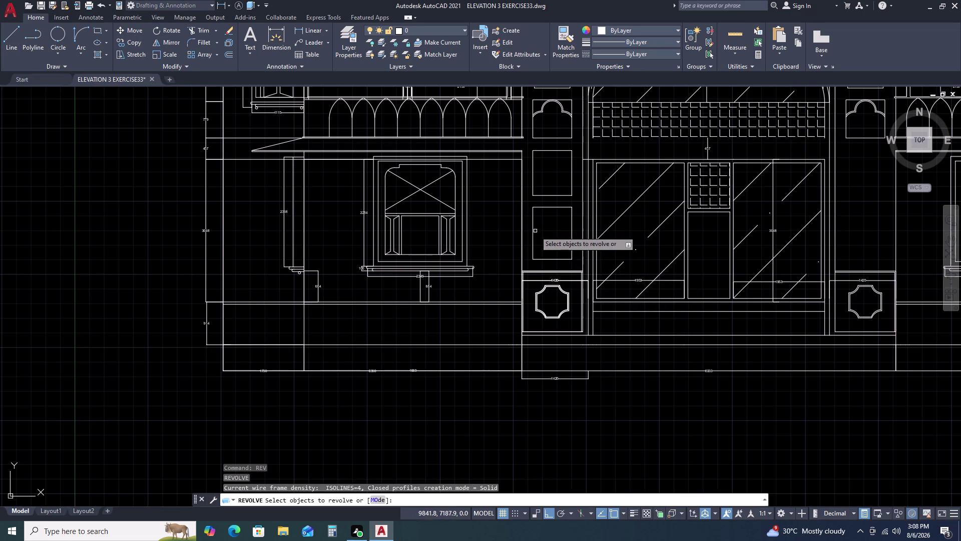
Cancel Revolve and pick the revision cloud command from autocomplete.
key(Escape)
key(Escape)
key(e)
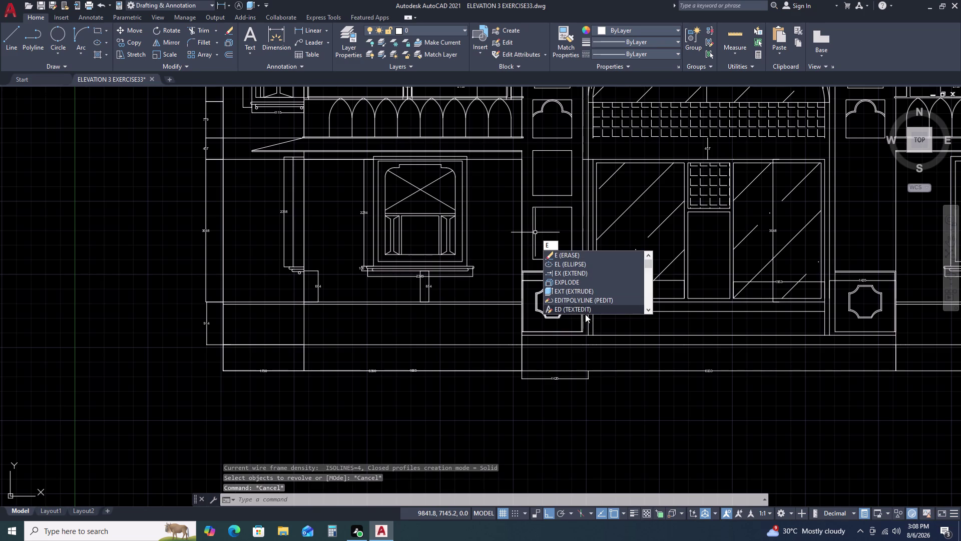
key(v)
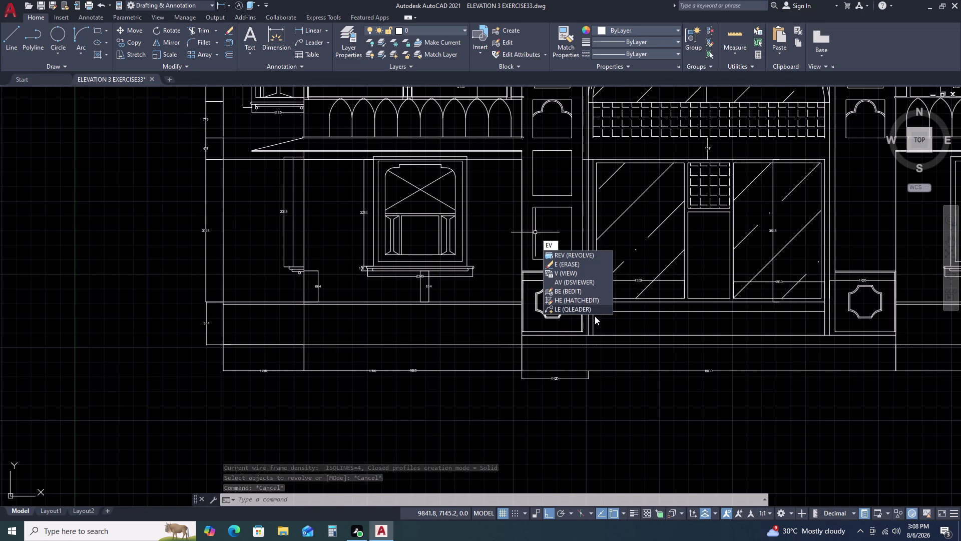
key(c)
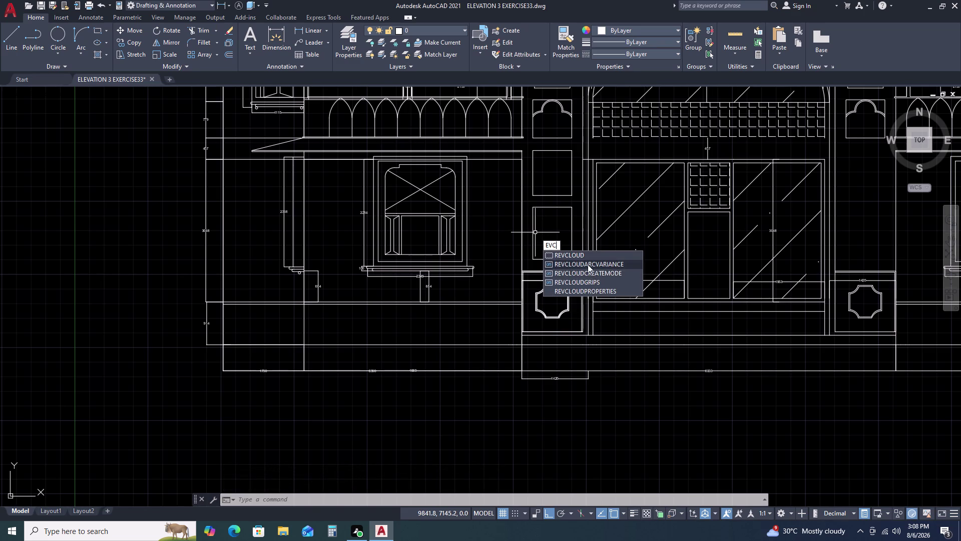
double_click(576, 255)
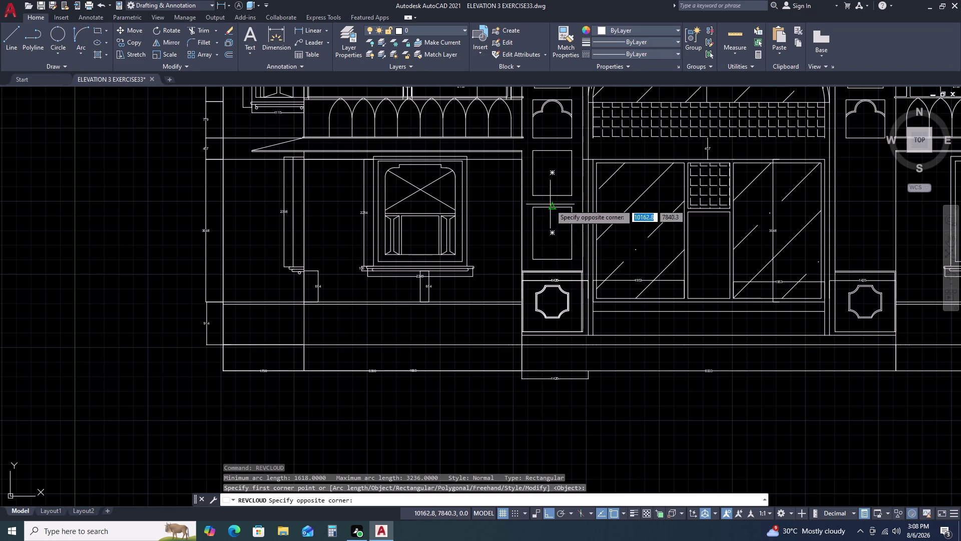
key(Escape)
key(space)
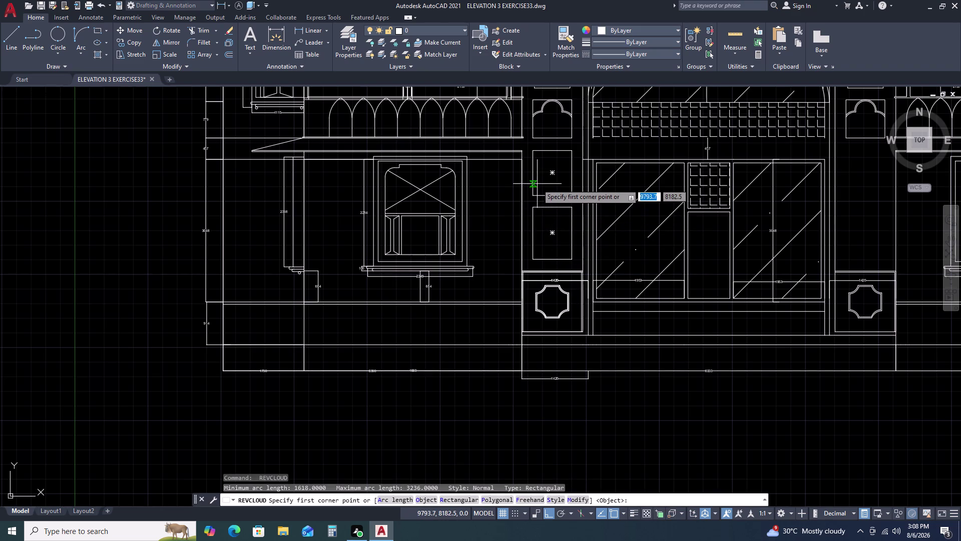
Pan to the upper niche panel and place a trial cloud starting at the midpoint.
scroll(up, 3)
middle_drag(539, 183, 547, 243)
middle_click(548, 248)
middle_click(548, 250)
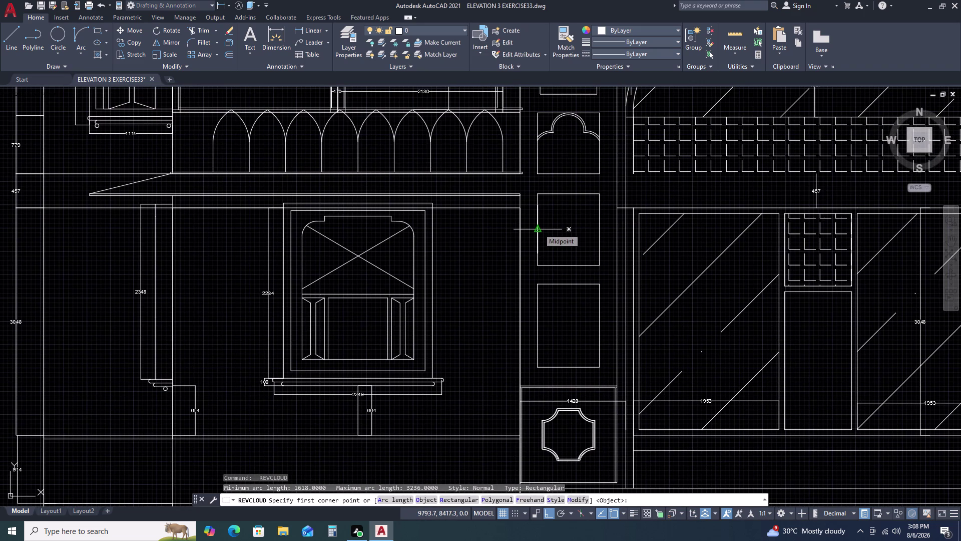
double_click(539, 228)
click(549, 214)
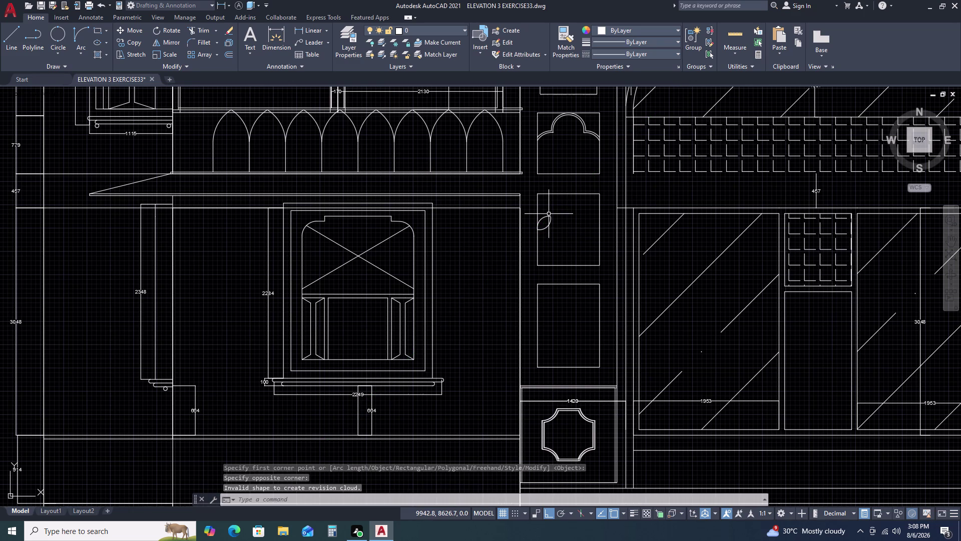
key(space)
Draw the leaf-shaped cloud from the endpoint and explode it into arcs.
scroll(up, 3)
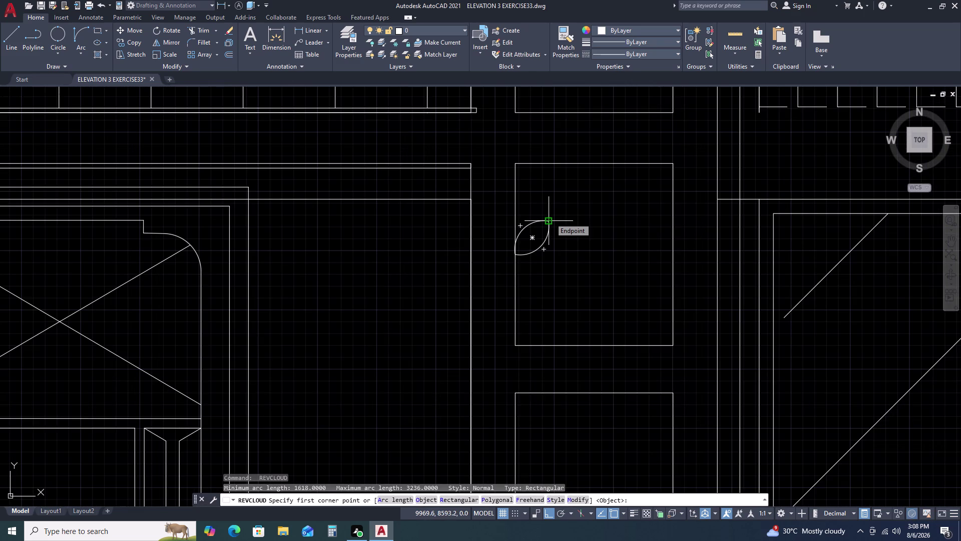
click(550, 218)
key(Escape)
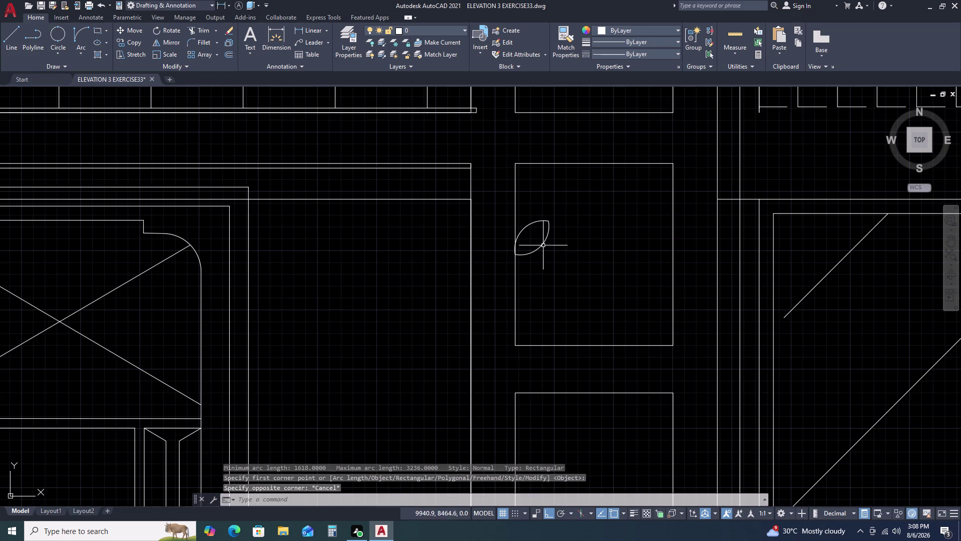
click(542, 246)
key(x)
key(space)
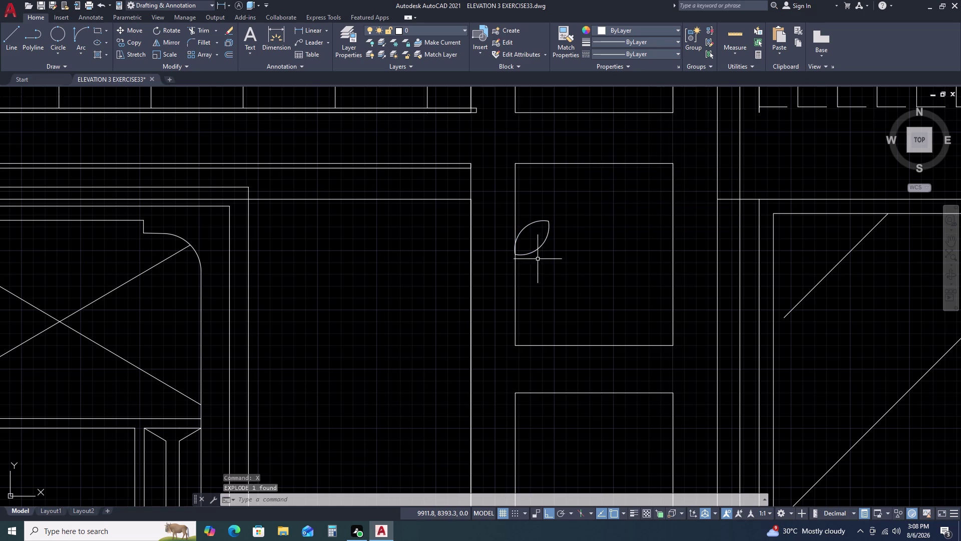
Delete the unwanted half of the leaf shape.
click(540, 247)
key(Delete)
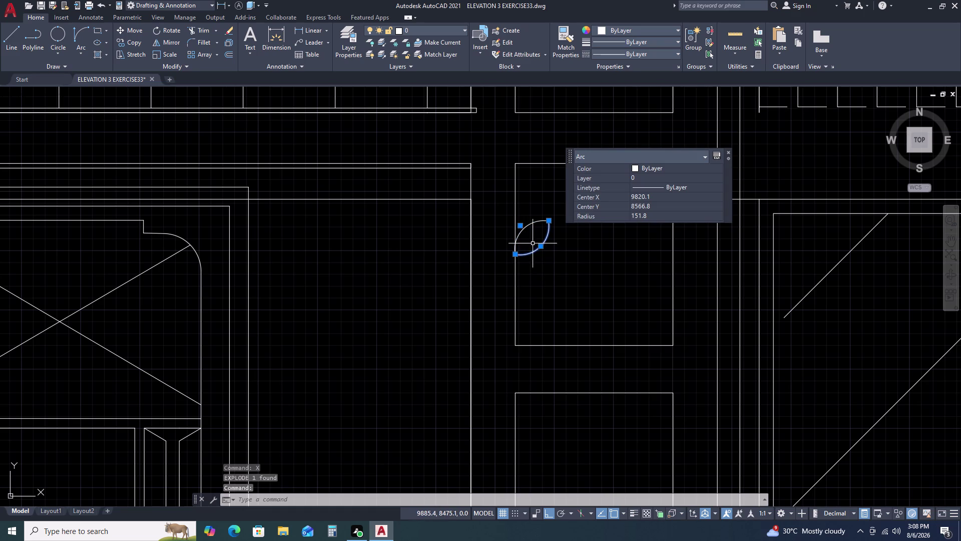
key(Delete)
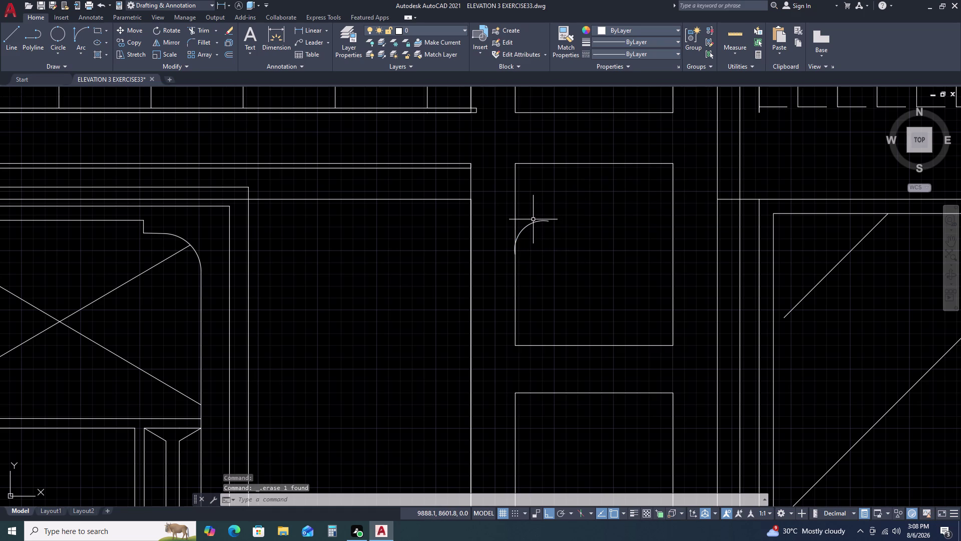
scroll(up, 3)
Move the remaining quarter arc onto the panel's vertical edge.
click(521, 241)
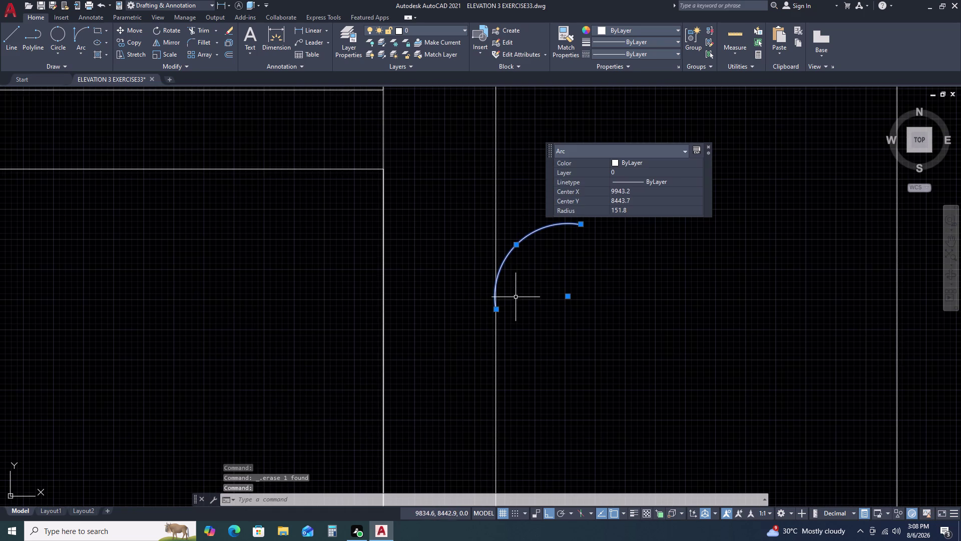
text(M)
key(space)
scroll(up, 3)
click(501, 319)
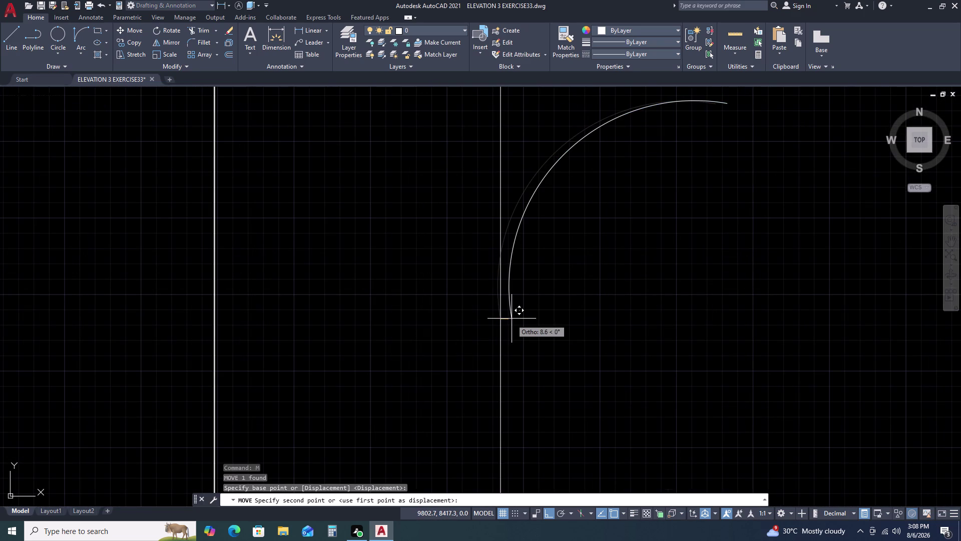
click(505, 323)
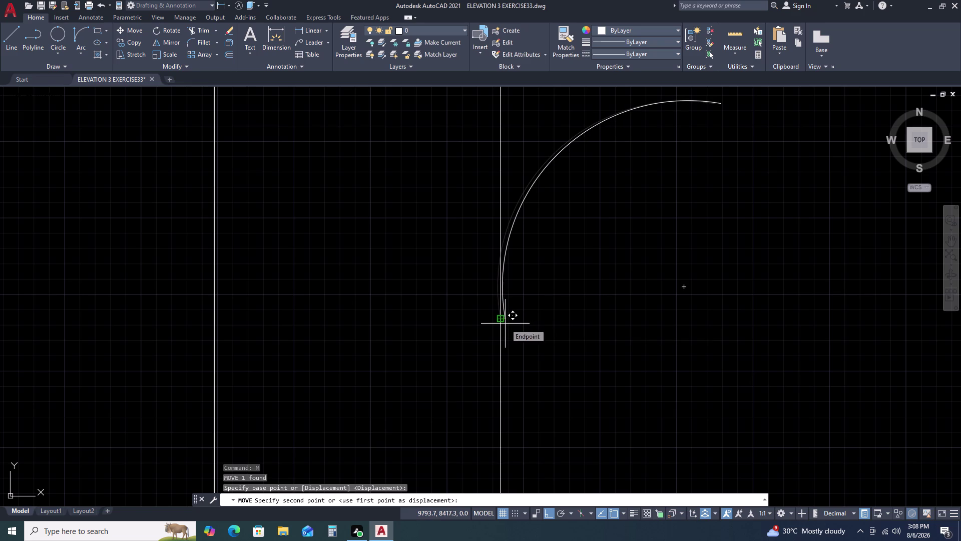
scroll(up, 3)
click(506, 275)
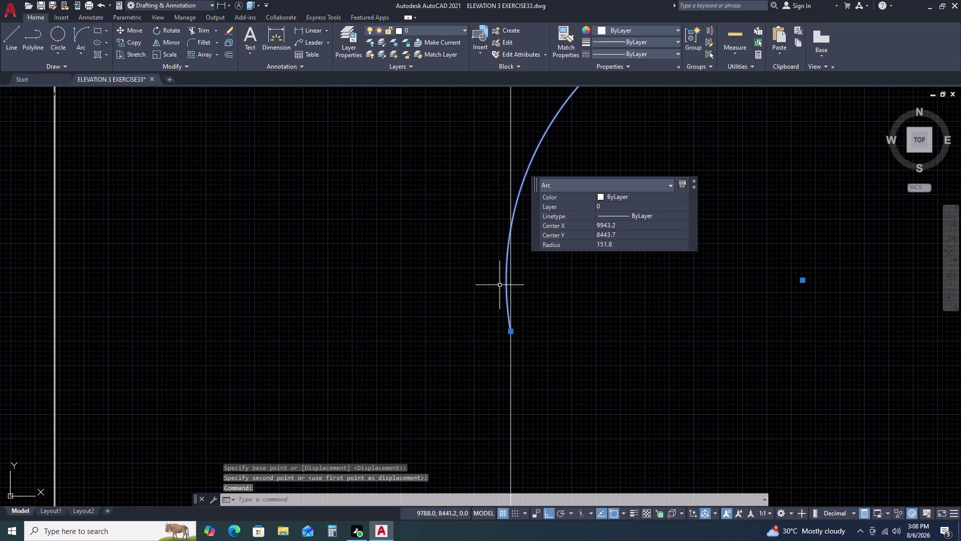
text(M)
key(space)
click(504, 275)
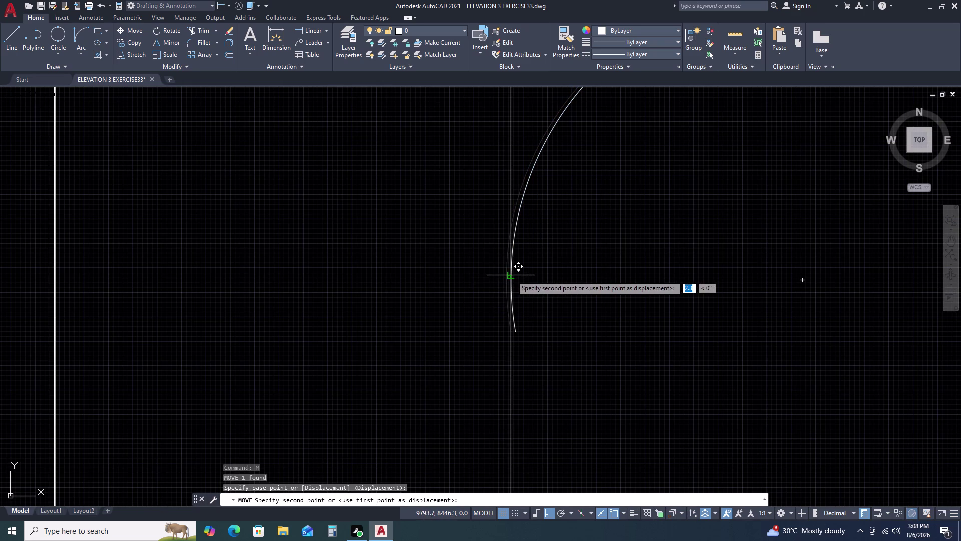
click(511, 275)
Trim the arc's overhanging part and pan back to the whole panel.
text(TR)
key(space)
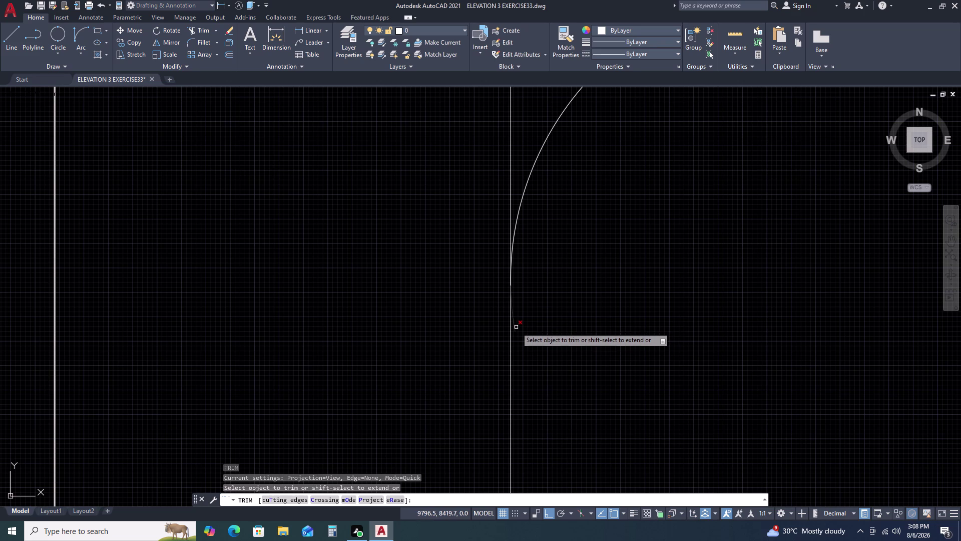
click(516, 327)
key(Escape)
scroll(down, 3)
middle_drag(620, 247, 595, 268)
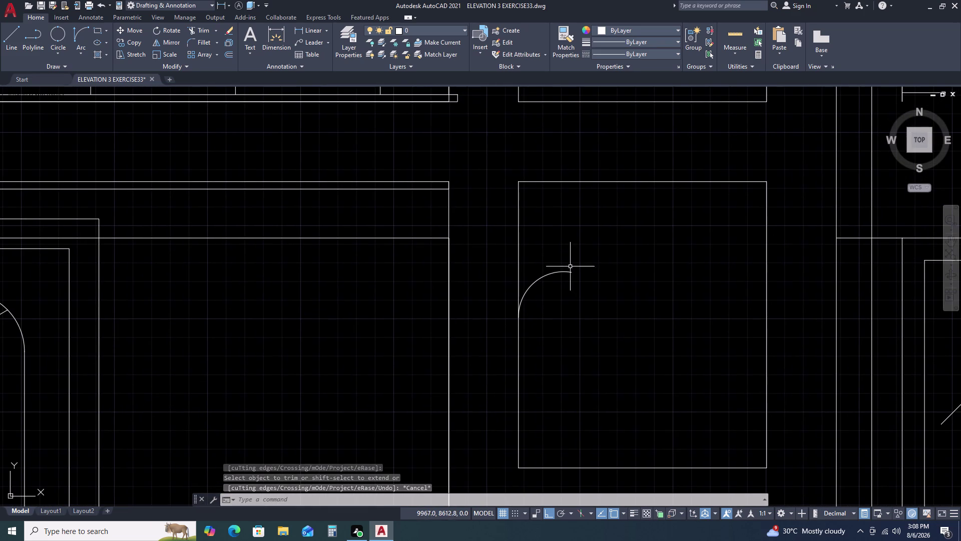
click(58, 35)
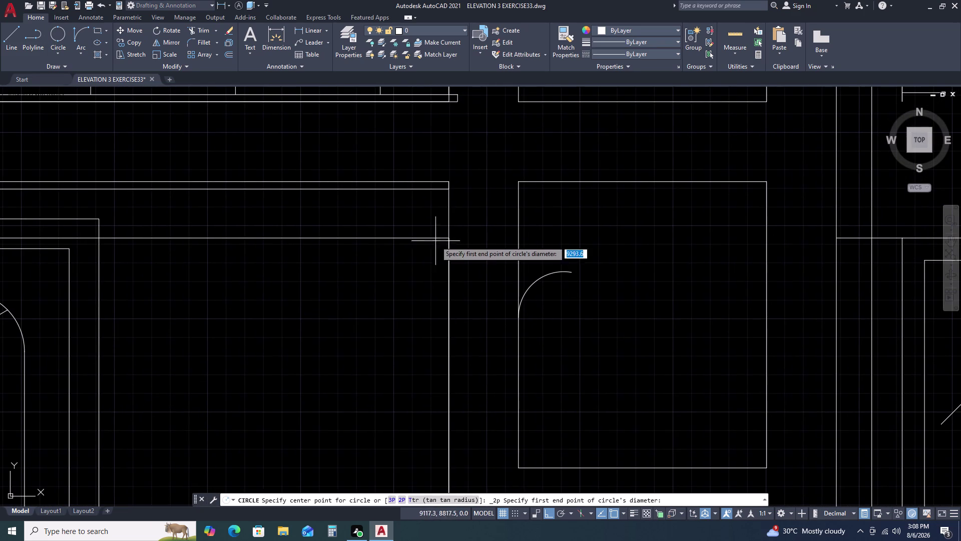
Draw a trial two-point circle at the arc end, then delete it.
click(569, 274)
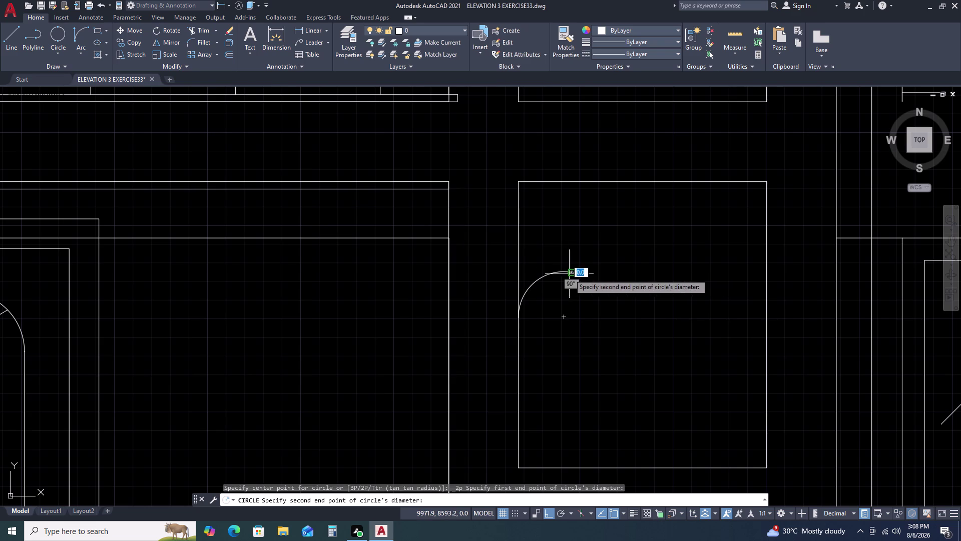
click(594, 245)
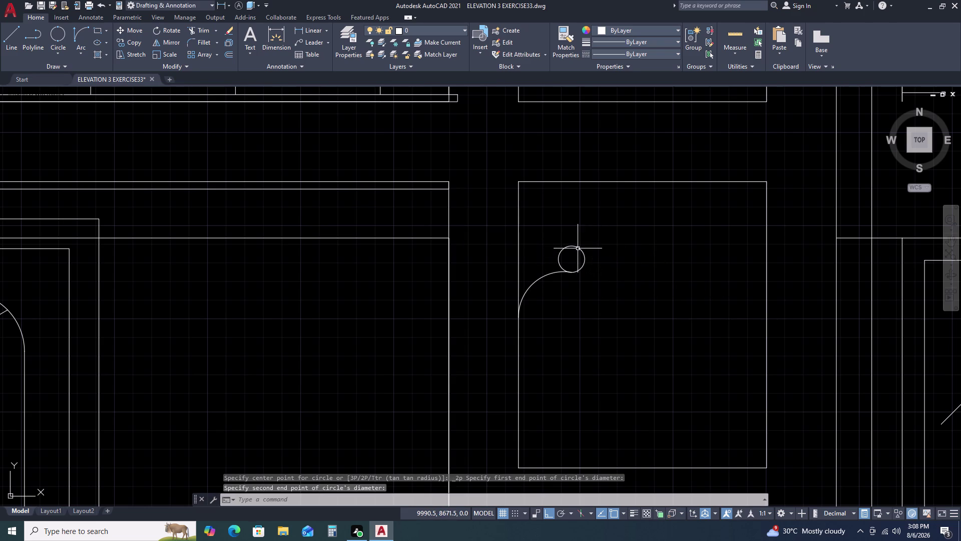
click(578, 249)
scroll(up, 3)
click(568, 245)
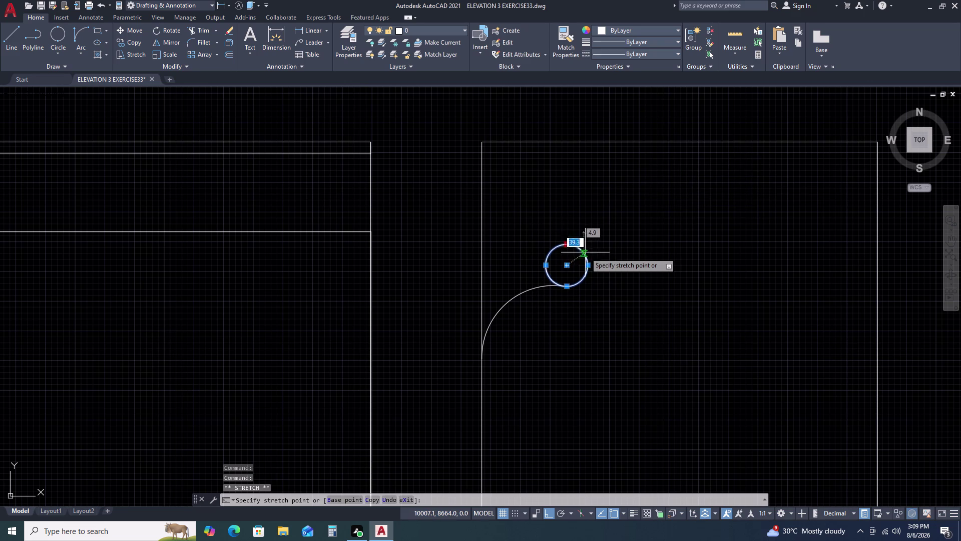
key(Escape)
click(589, 264)
key(Escape)
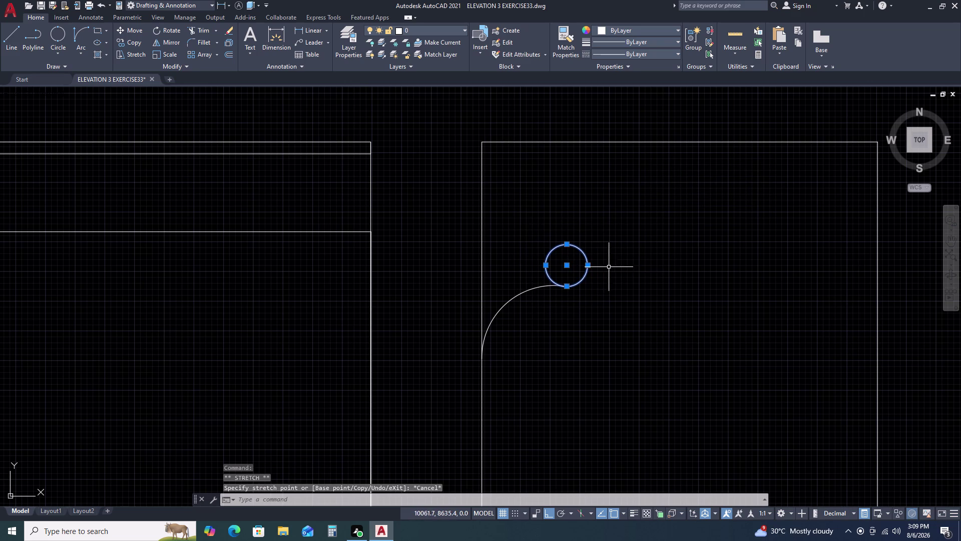
double_click(565, 244)
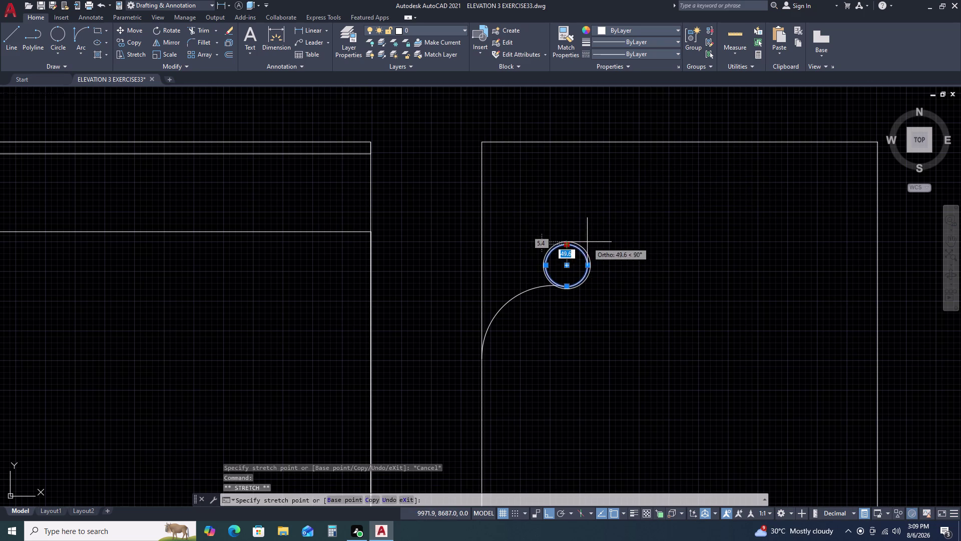
key(Escape)
key(Delete)
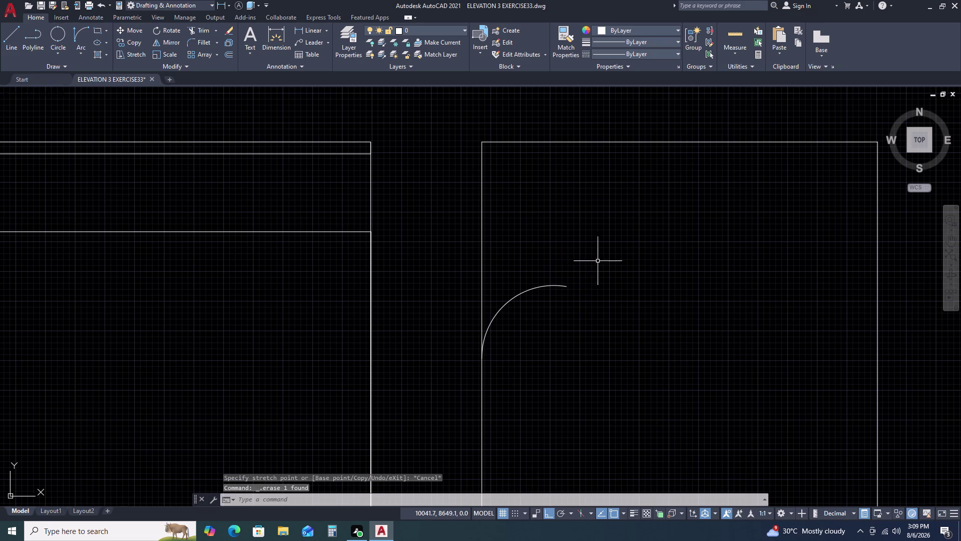
Draw a new two-point circle starting at the arc end.
click(57, 27)
triple_click(567, 286)
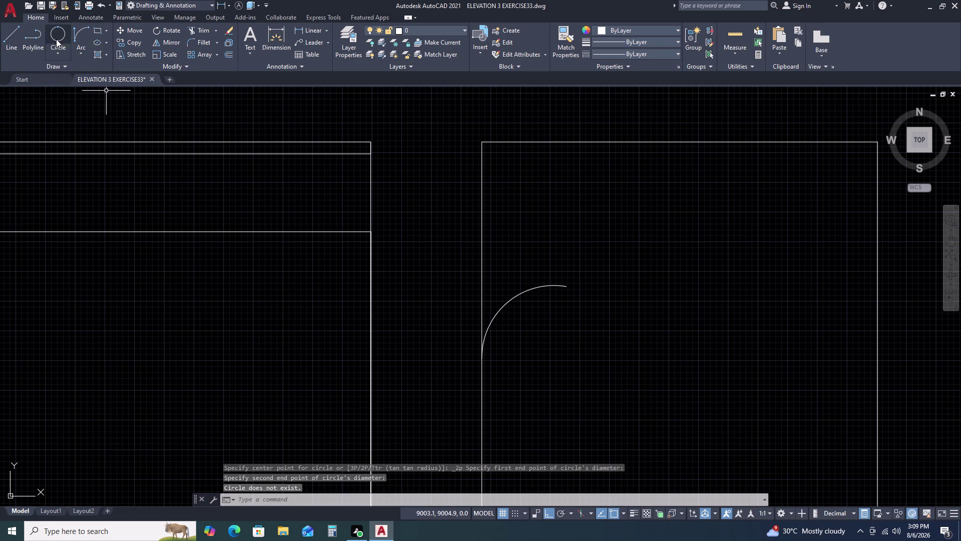
double_click(56, 39)
click(564, 288)
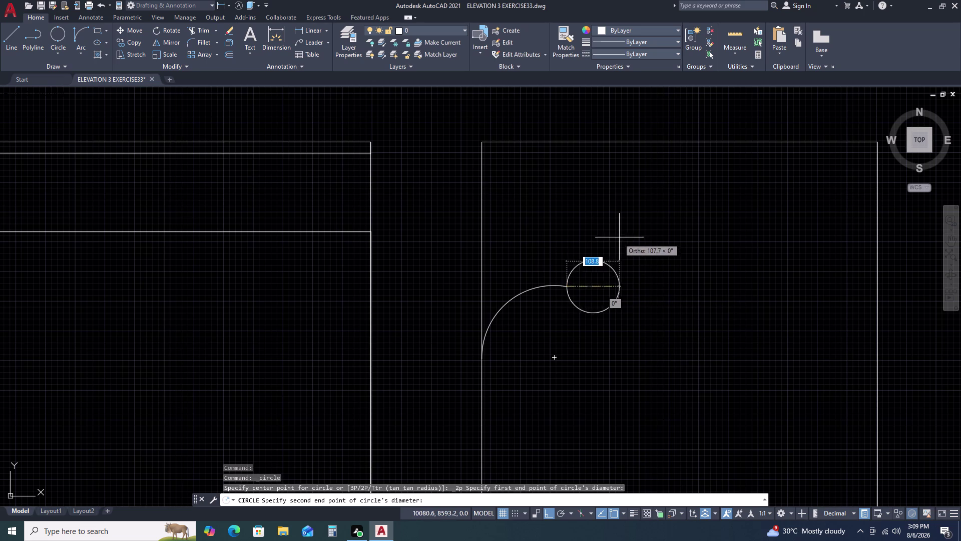
double_click(619, 224)
double_click(593, 235)
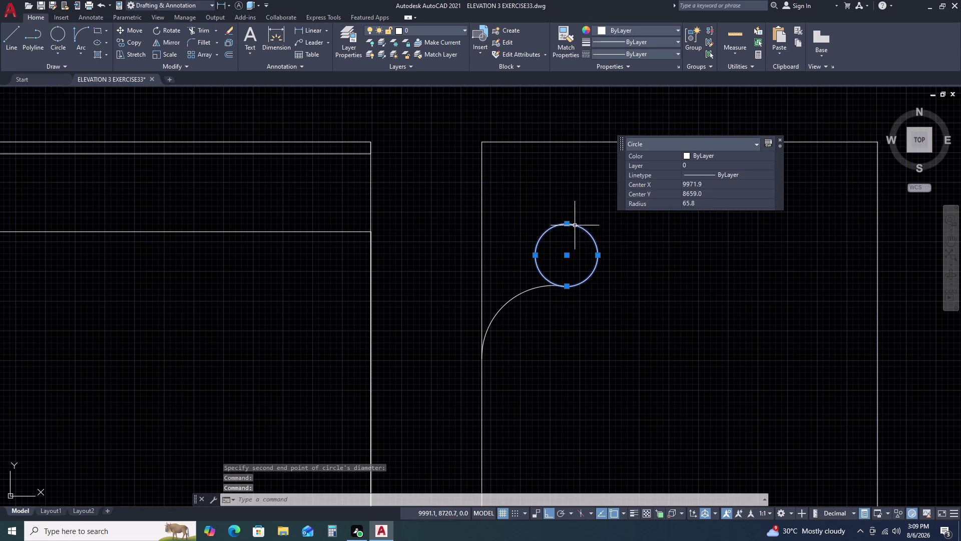
key(Escape)
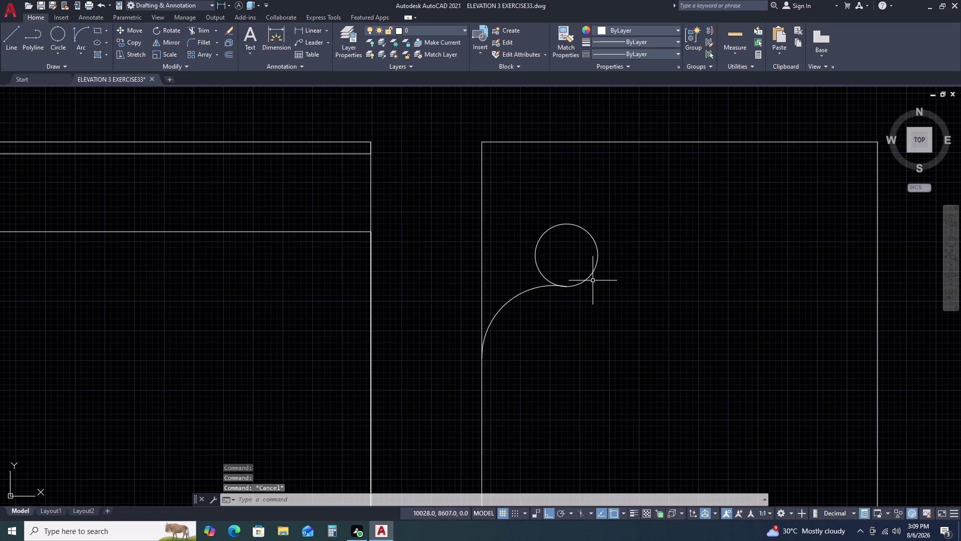
Draw a helper line from the arc end to the circle.
text(L)
key(space)
double_click(565, 288)
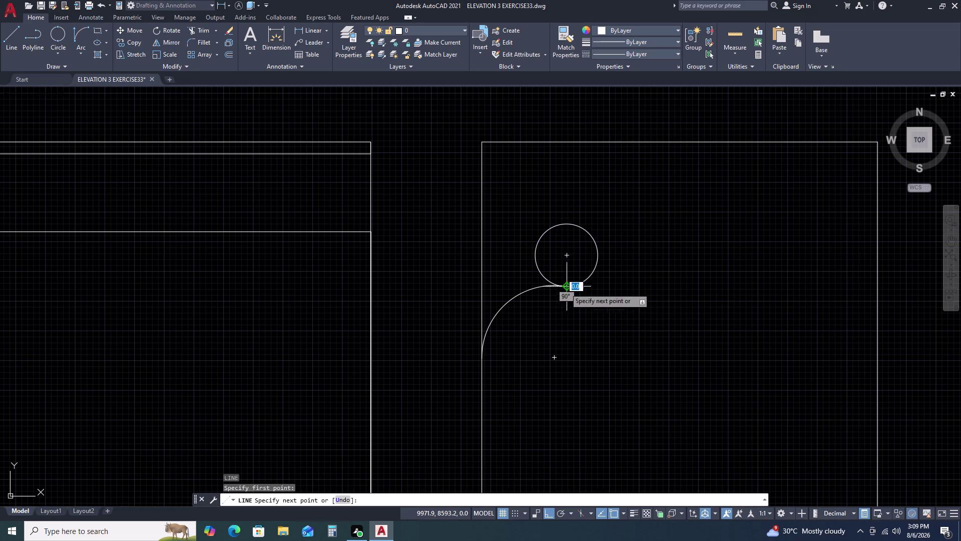
double_click(586, 235)
key(Escape)
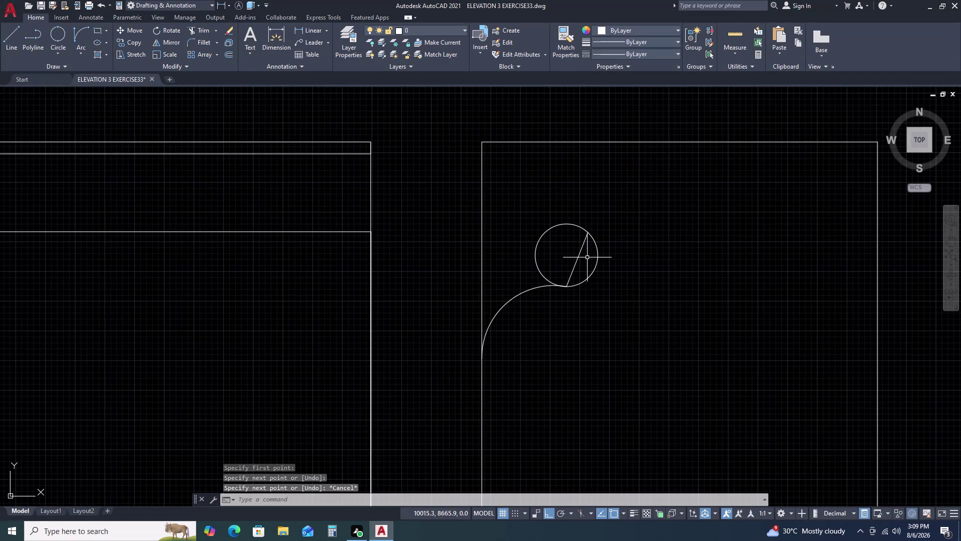
Trim the circle beyond the helper line, then delete the line.
text(TR)
key(space)
double_click(594, 272)
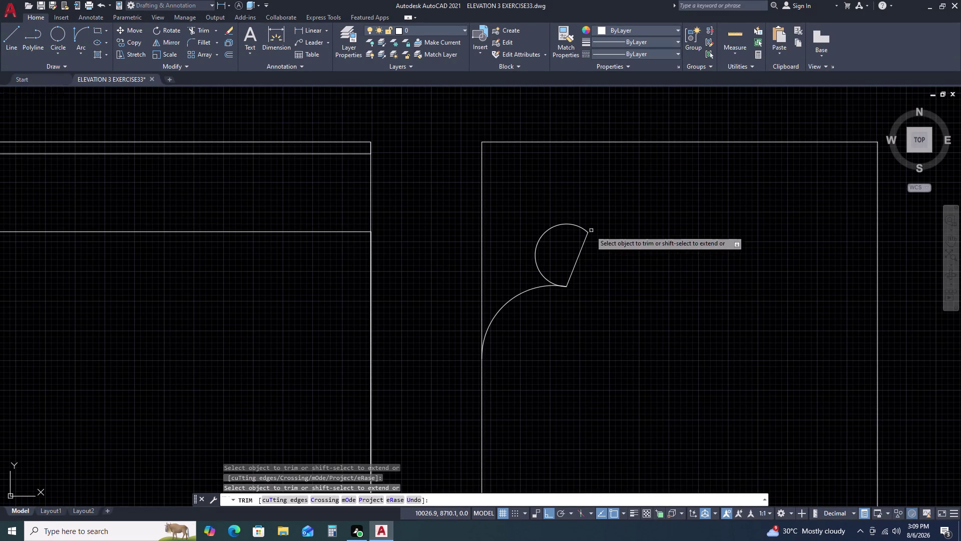
key(Escape)
double_click(581, 258)
triple_click(570, 249)
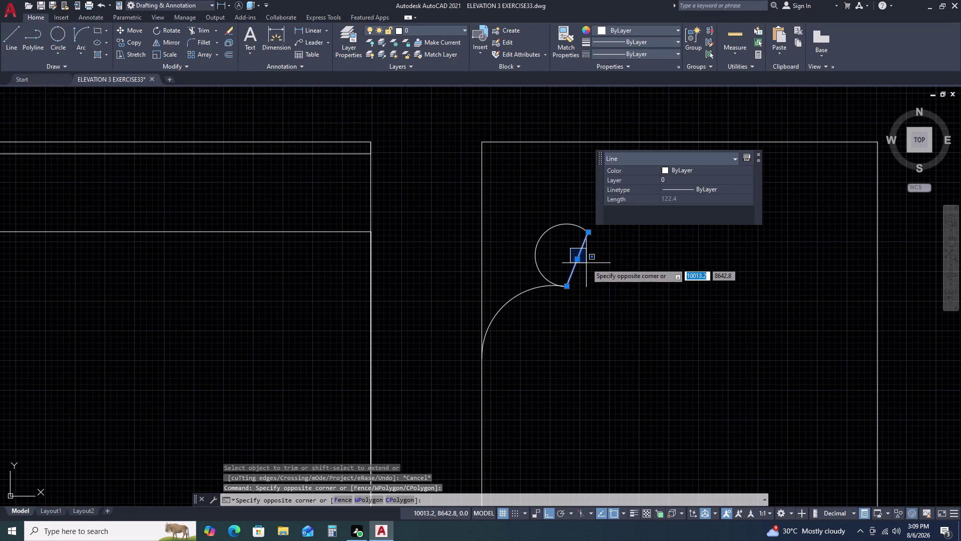
key(Delete)
key(Delete)
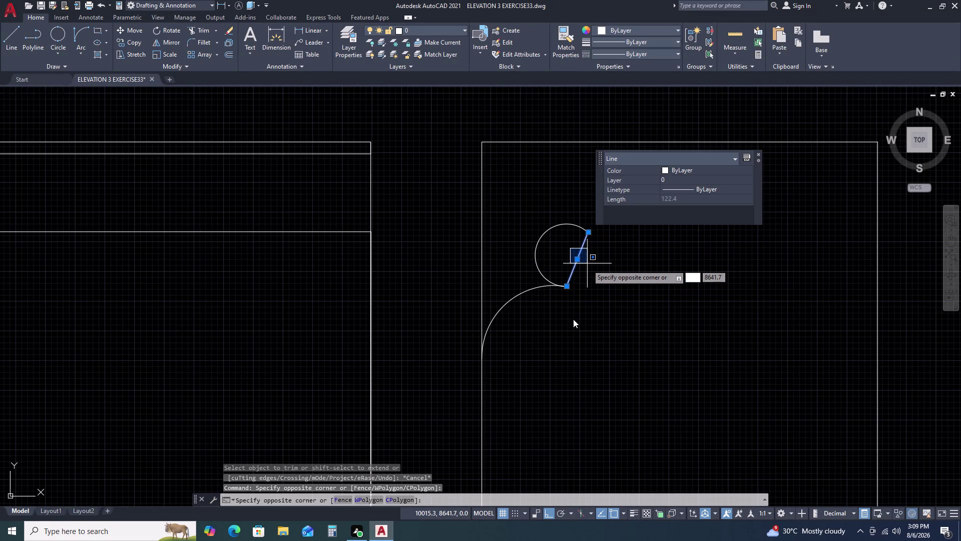
key(Escape)
key(Delete)
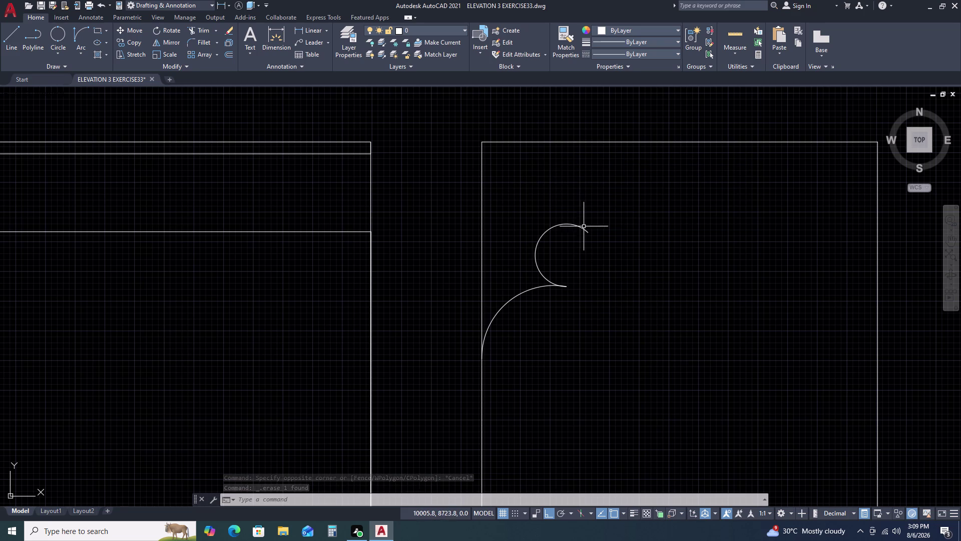
Draw a large 3-point crown arc from the cusp end up to the panel top.
text(AR)
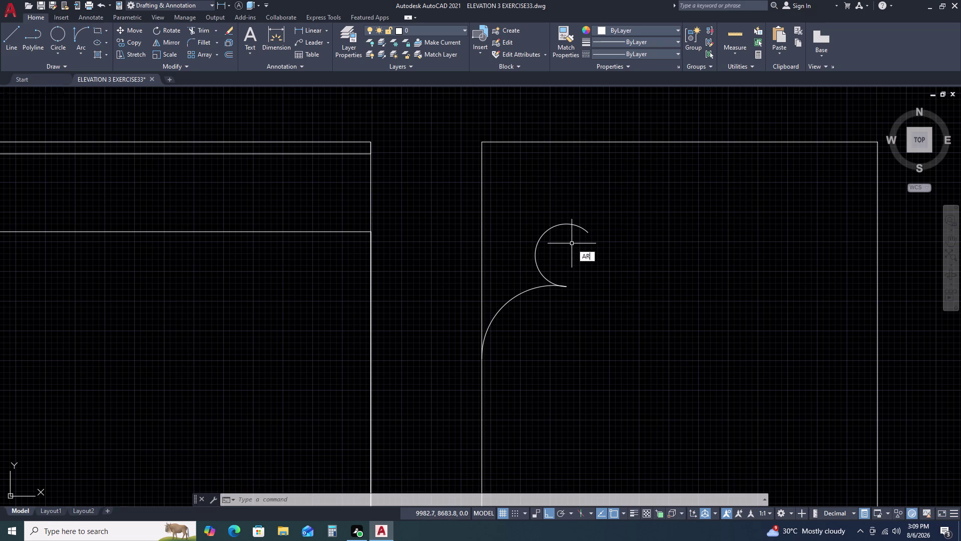
text(C)
key(space)
double_click(589, 231)
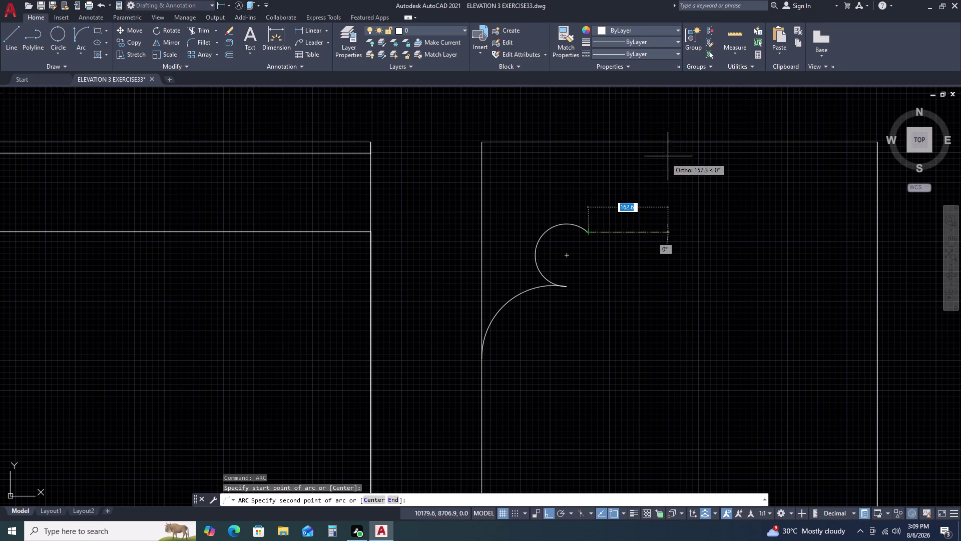
double_click(676, 141)
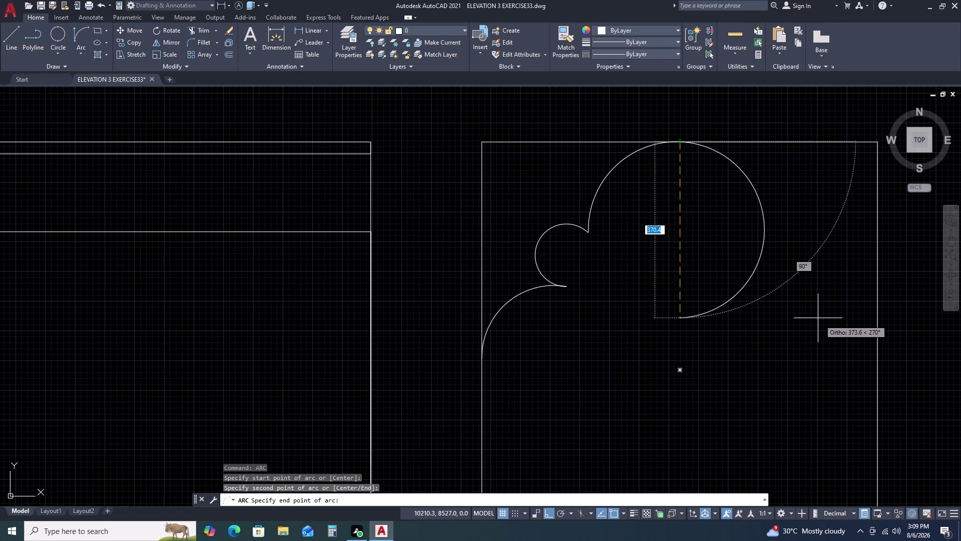
double_click(801, 312)
Trim the large crown arc back to the panel top.
text(T)
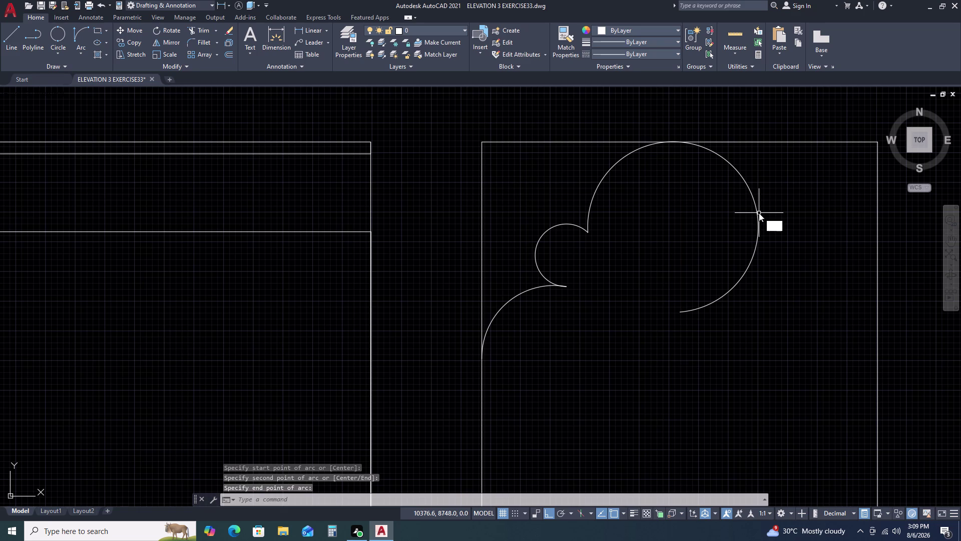
text(R)
key(space)
double_click(754, 196)
scroll(down, 3)
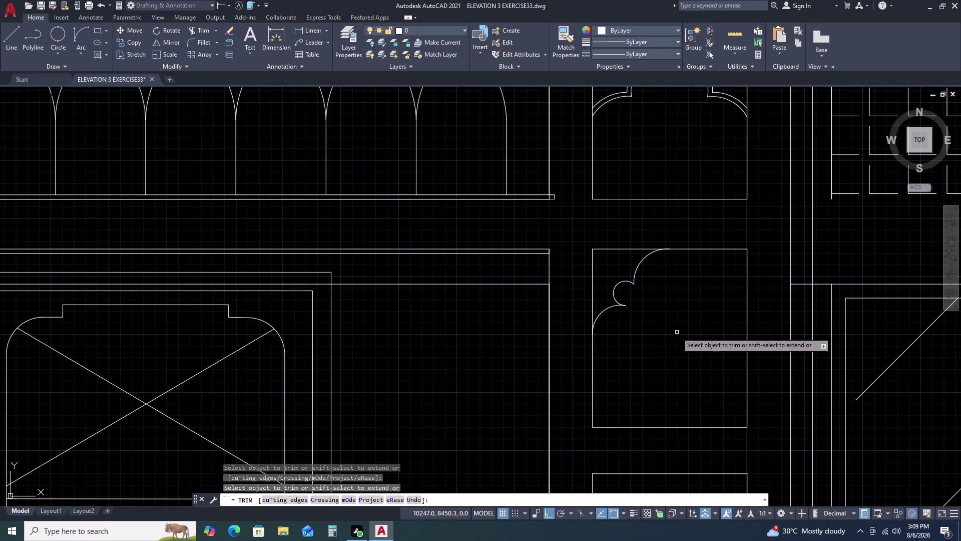
key(Escape)
Select the three arch arcs and begin a mirror, then cancel it.
click(576, 229)
drag(576, 229, 575, 239)
click(670, 348)
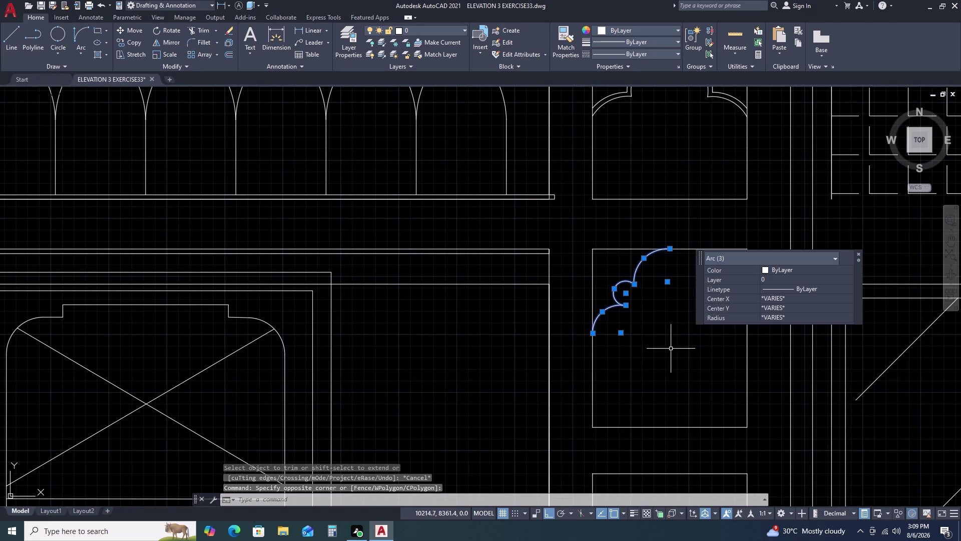
text(MI)
key(space)
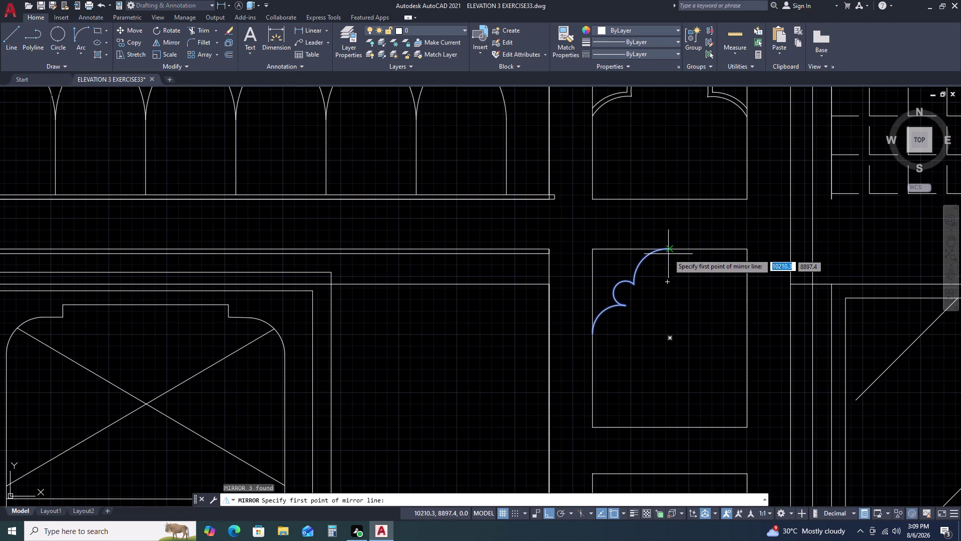
click(670, 250)
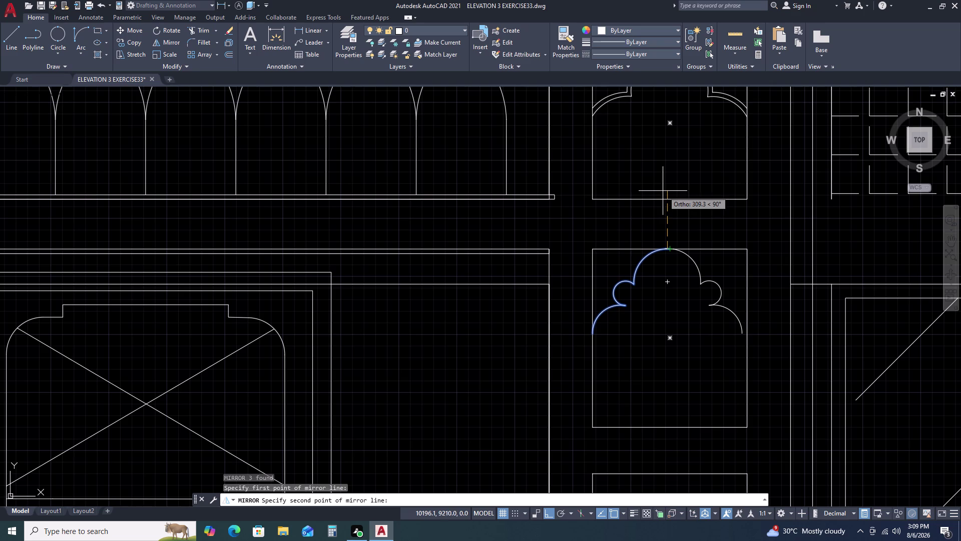
key(Escape)
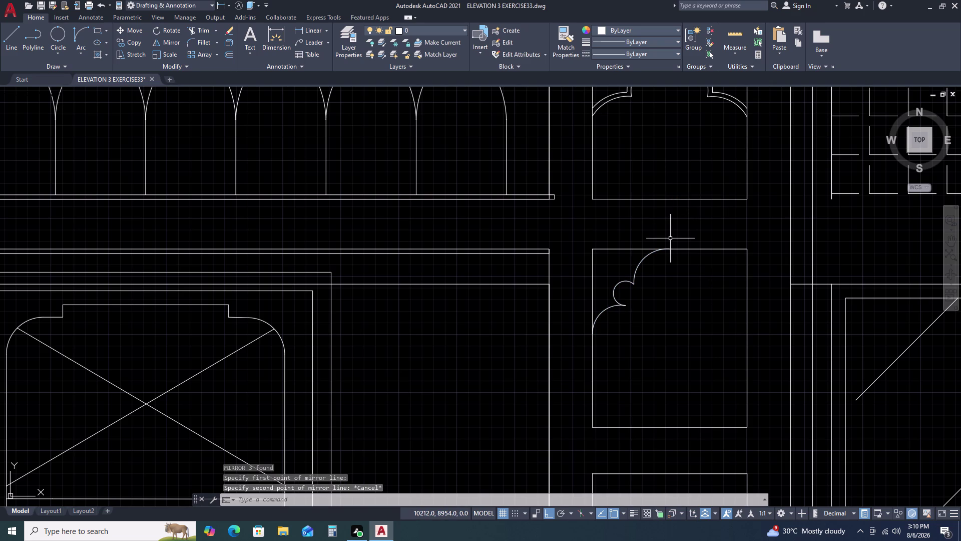
Mirror the three arch arcs about the vertical line through the crown, keeping the originals.
text(MI)
key(space)
double_click(581, 219)
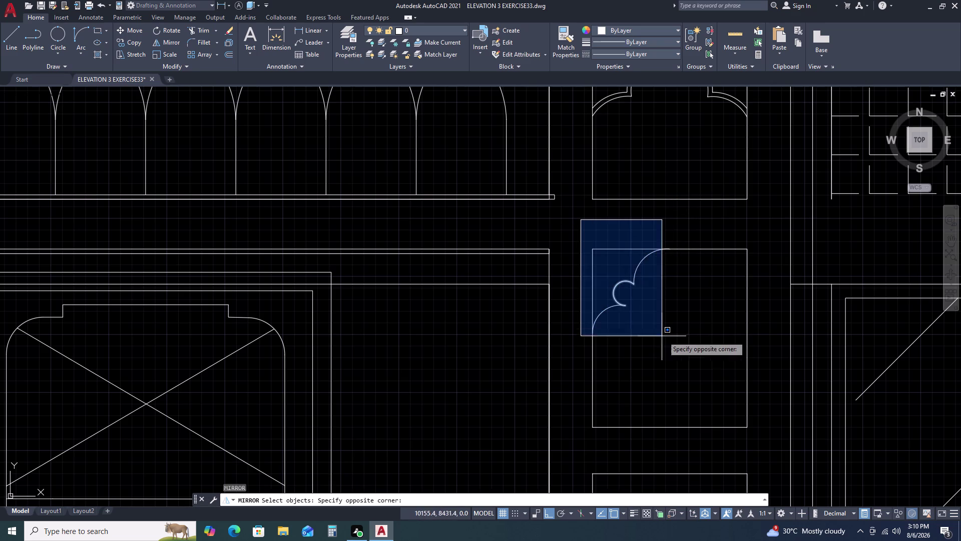
double_click(682, 338)
key(space)
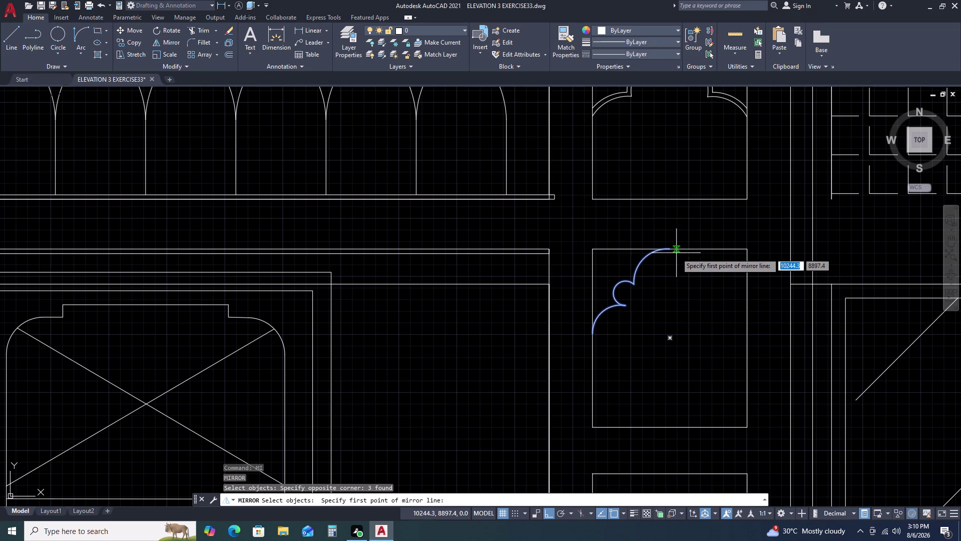
scroll(up, 3)
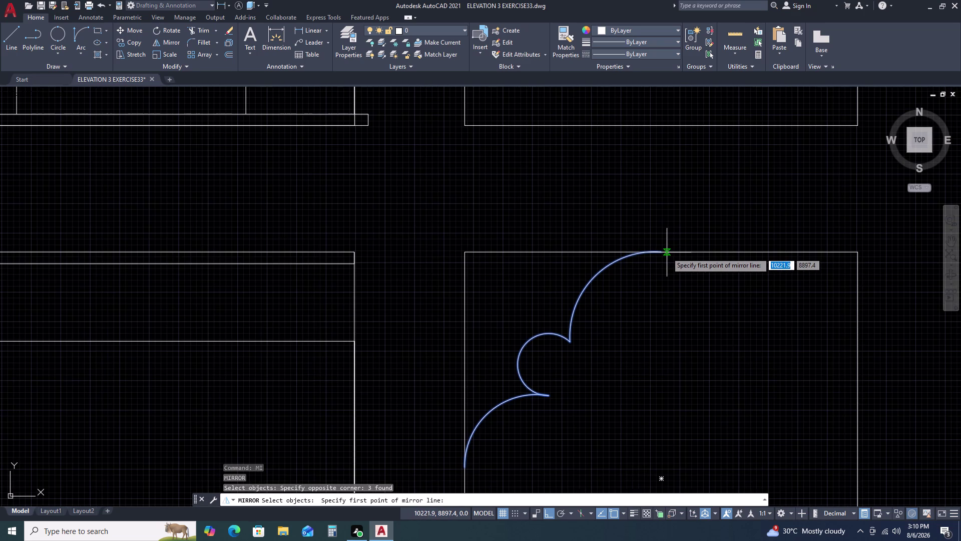
click(663, 253)
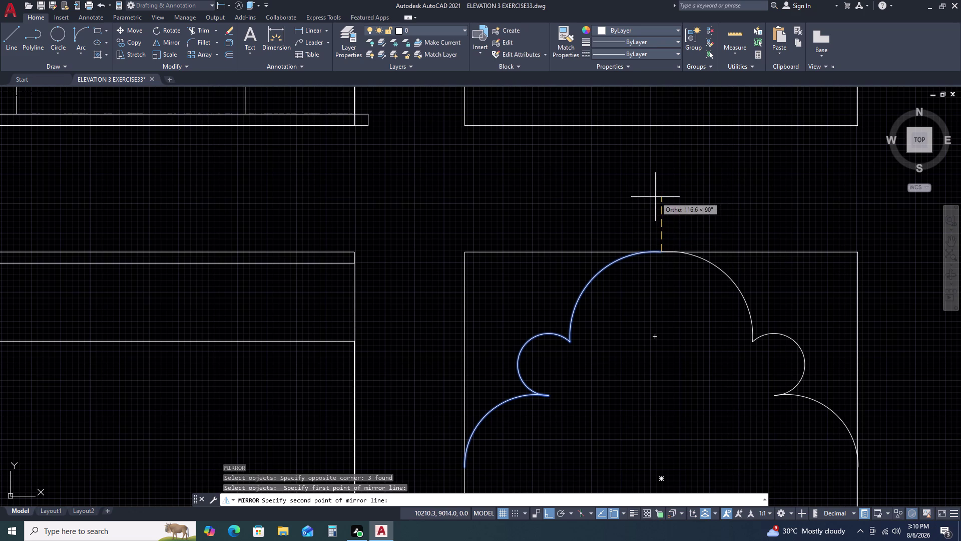
click(655, 196)
key(Return)
scroll(down, 3)
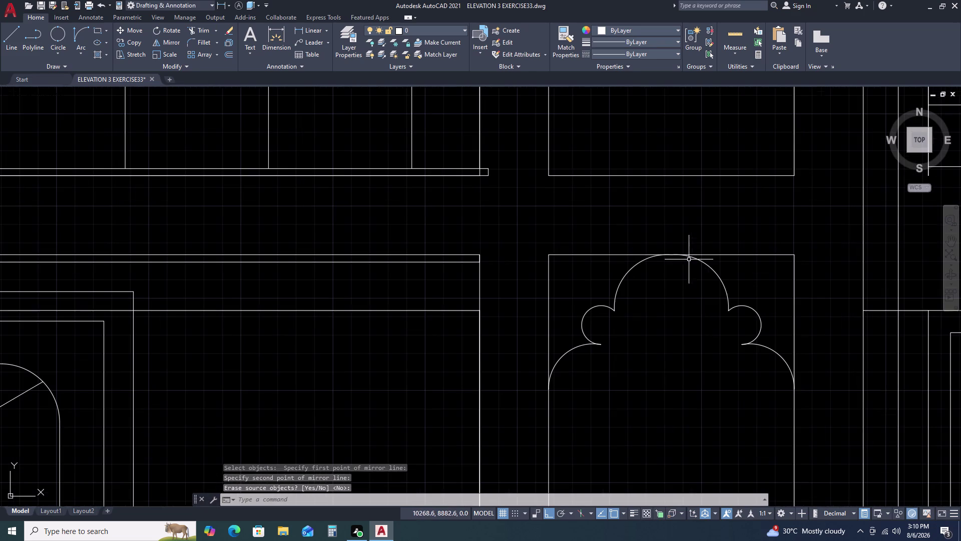
Zoom in on the arch crown and cancel a stray selection window.
scroll(up, 3)
scroll(up, 3)
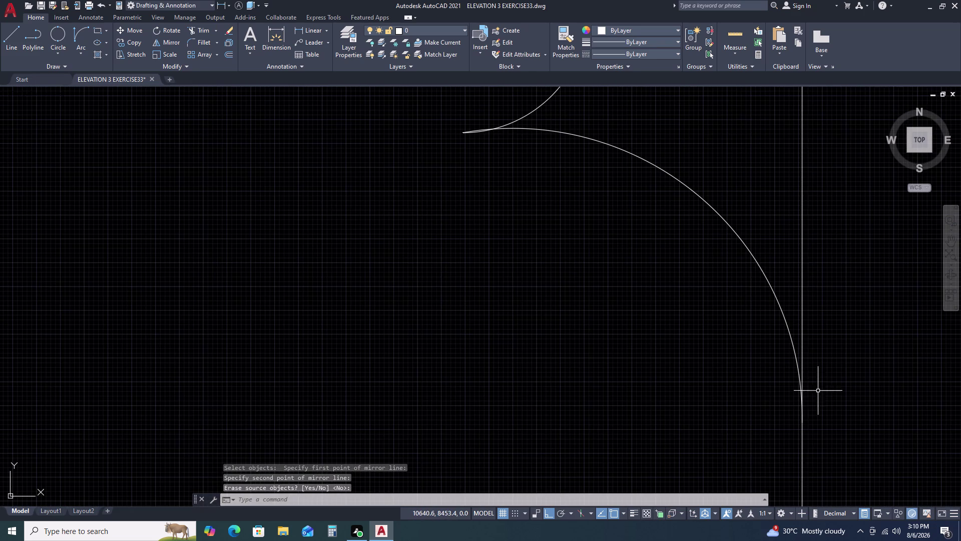
scroll(down, 3)
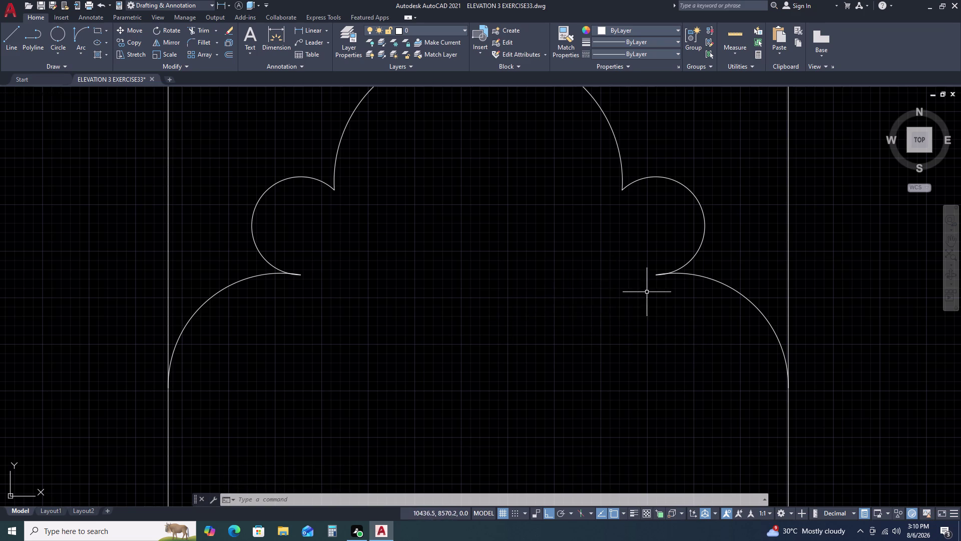
scroll(down, 3)
middle_drag(560, 177, 596, 291)
scroll(up, 3)
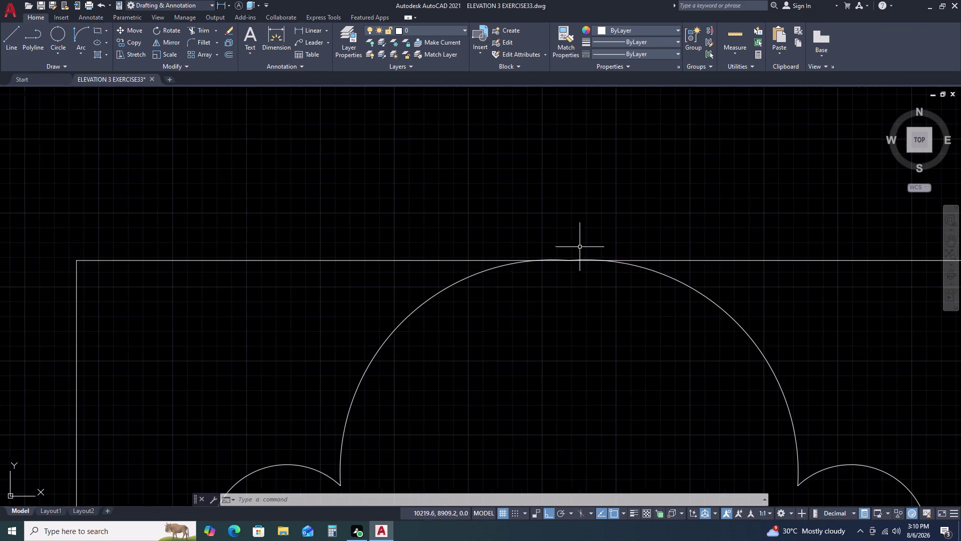
scroll(up, 3)
scroll(up, 3)
double_click(590, 257)
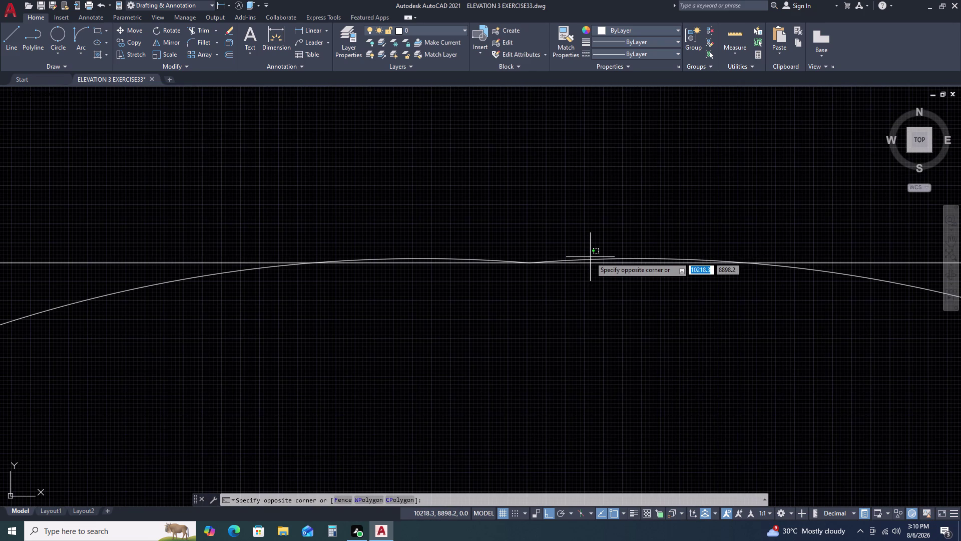
double_click(582, 257)
double_click(574, 259)
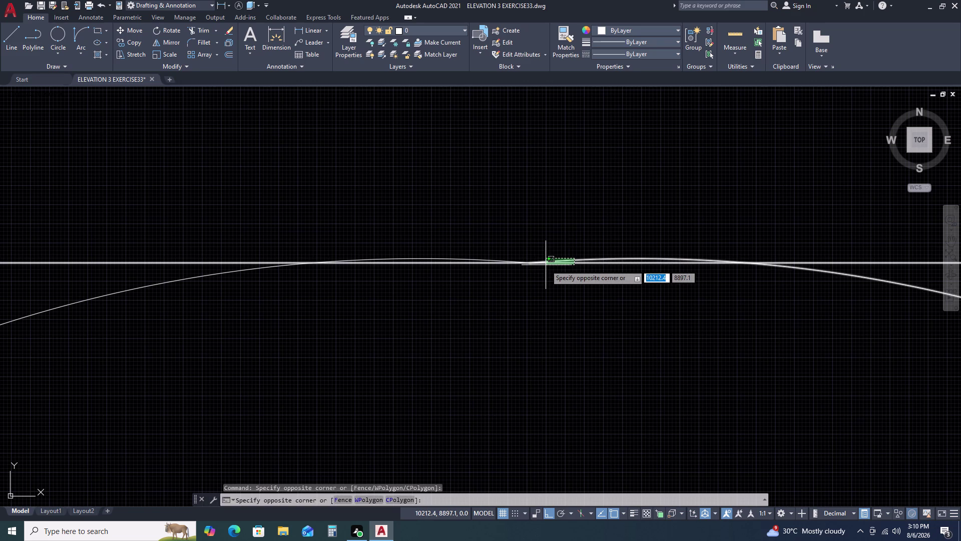
double_click(546, 265)
key(Escape)
scroll(down, 3)
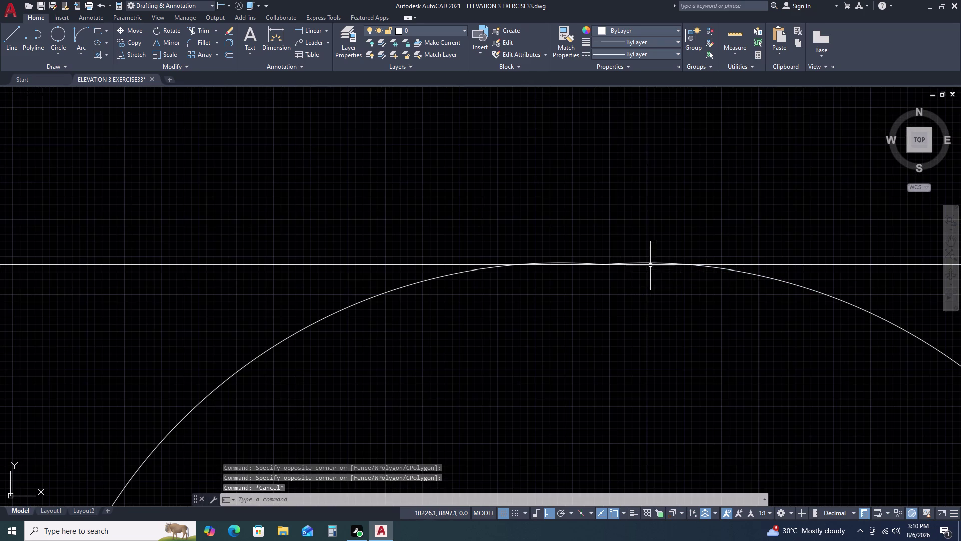
Trim the two overlapping arc pieces at the arch crown.
key(t)
key(r)
key(space)
scroll(up, 3)
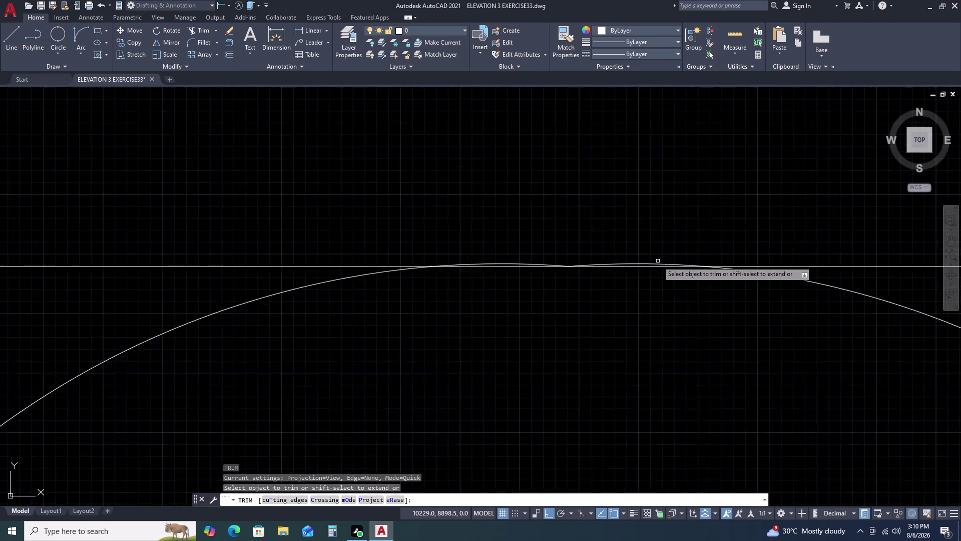
double_click(639, 264)
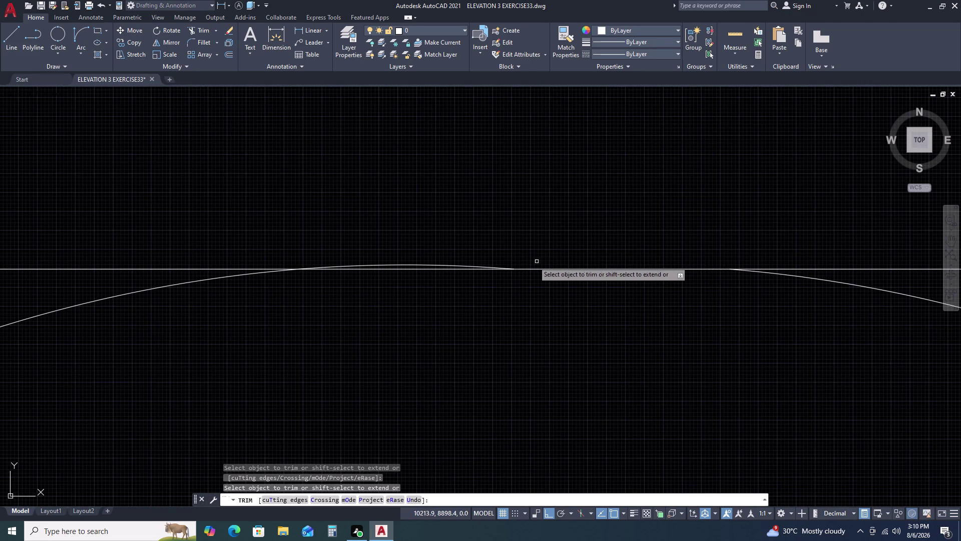
click(434, 266)
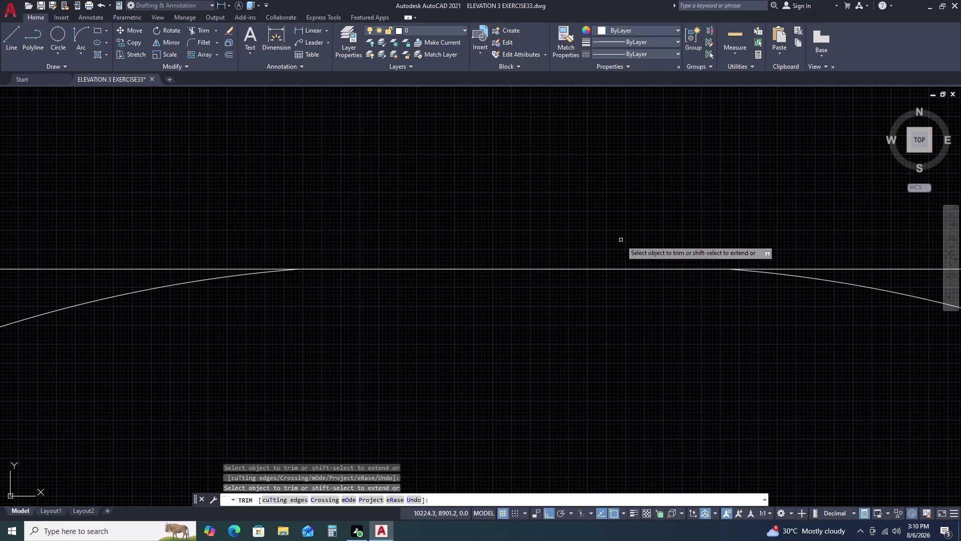
scroll(down, 3)
key(Escape)
Zoom out and pan over to the cusped side panel.
scroll(down, 3)
middle_drag(796, 385, 789, 371)
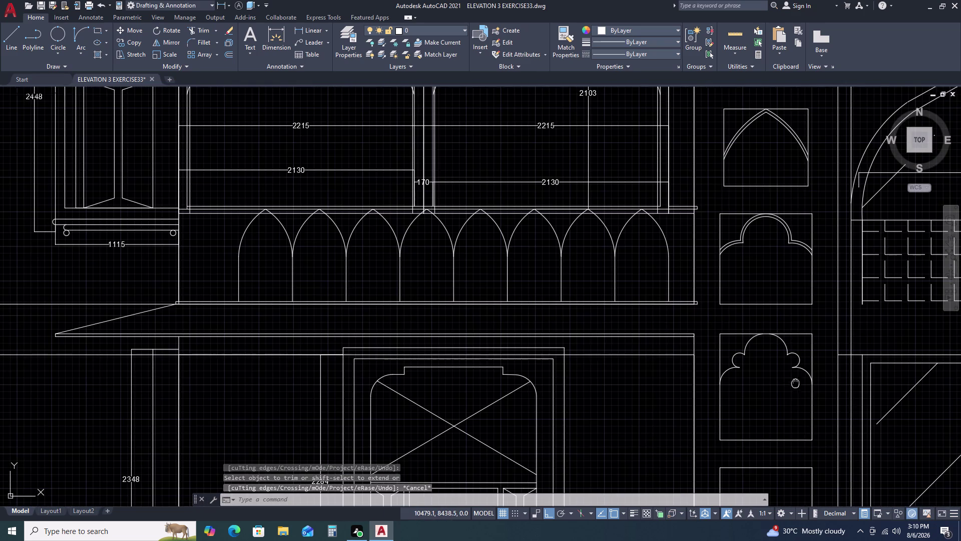
middle_drag(789, 371, 740, 288)
middle_click(737, 282)
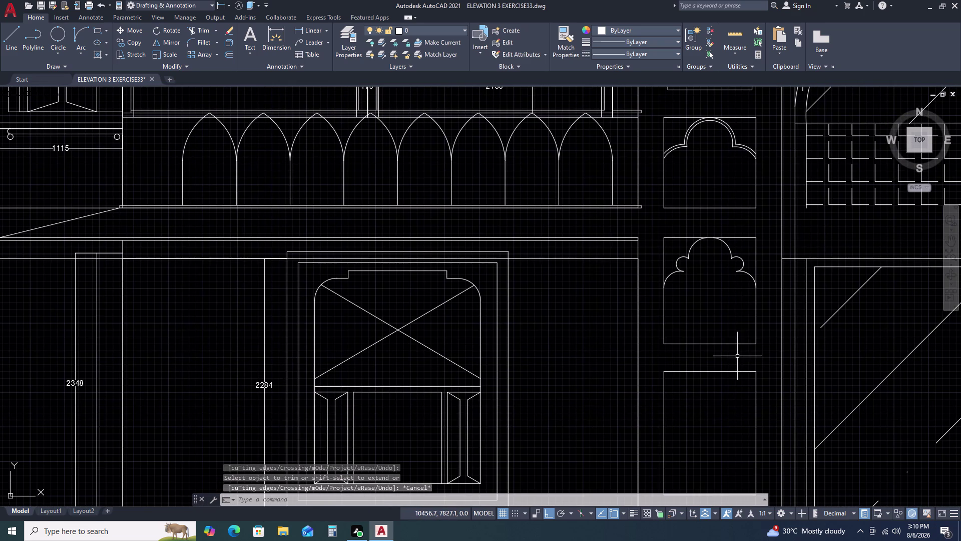
Offset the arch's top arc by 25 units.
key(o)
key(space)
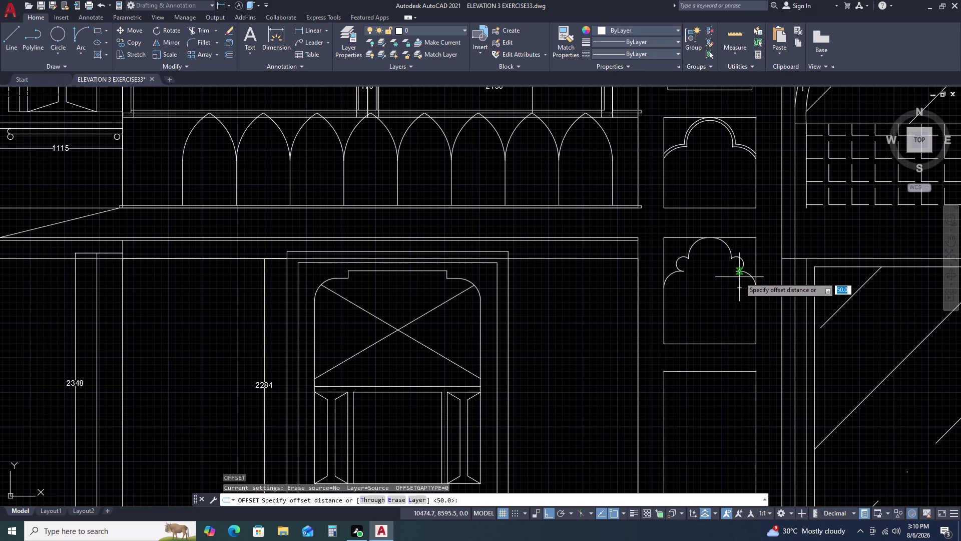
text(25)
key(space)
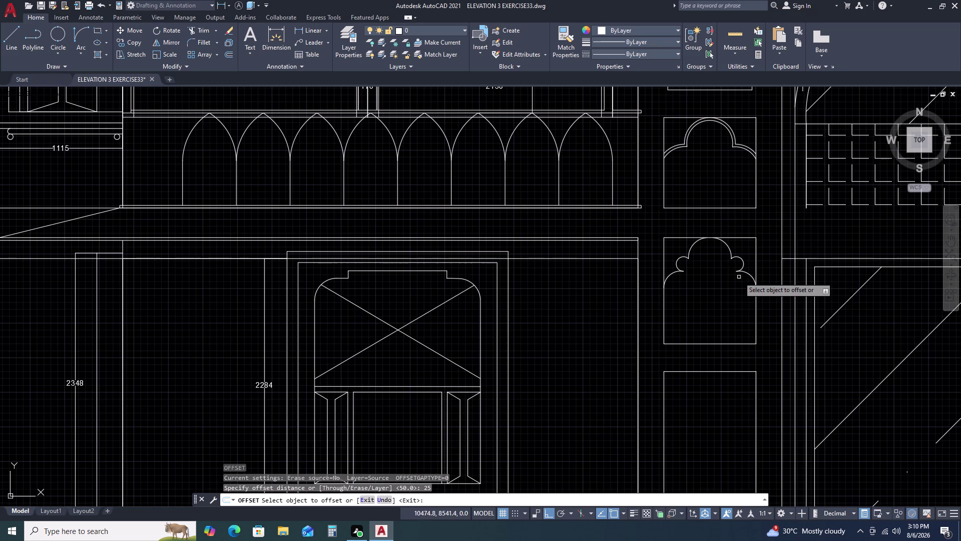
click(731, 250)
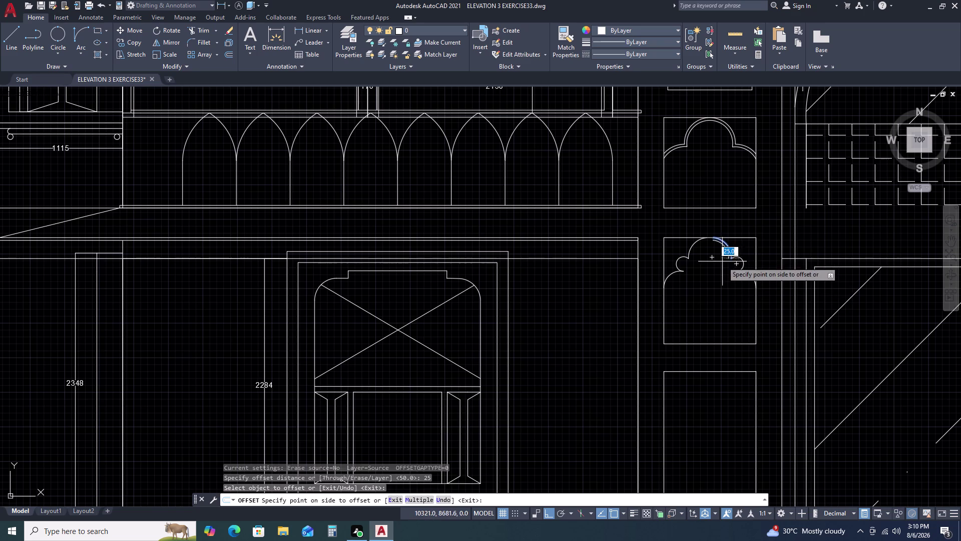
double_click(722, 261)
Offset the right-side cusp arcs by the same 25 units.
click(700, 241)
click(703, 246)
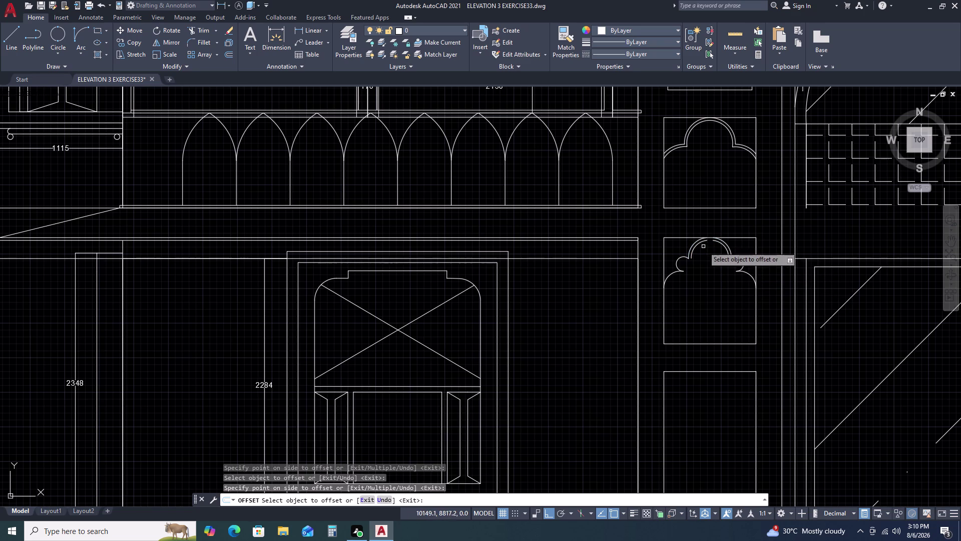
double_click(736, 256)
click(730, 262)
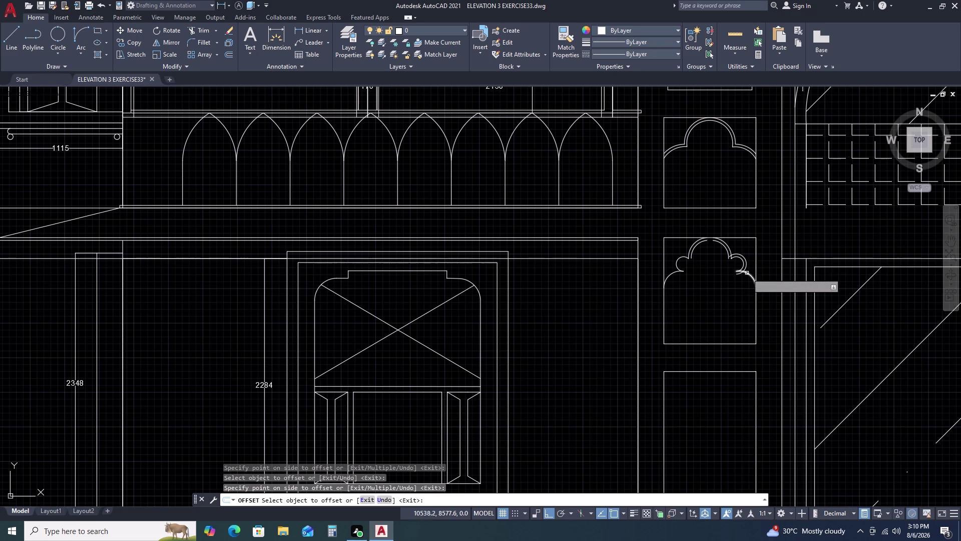
double_click(741, 258)
drag(720, 267, 715, 270)
click(715, 270)
scroll(up, 3)
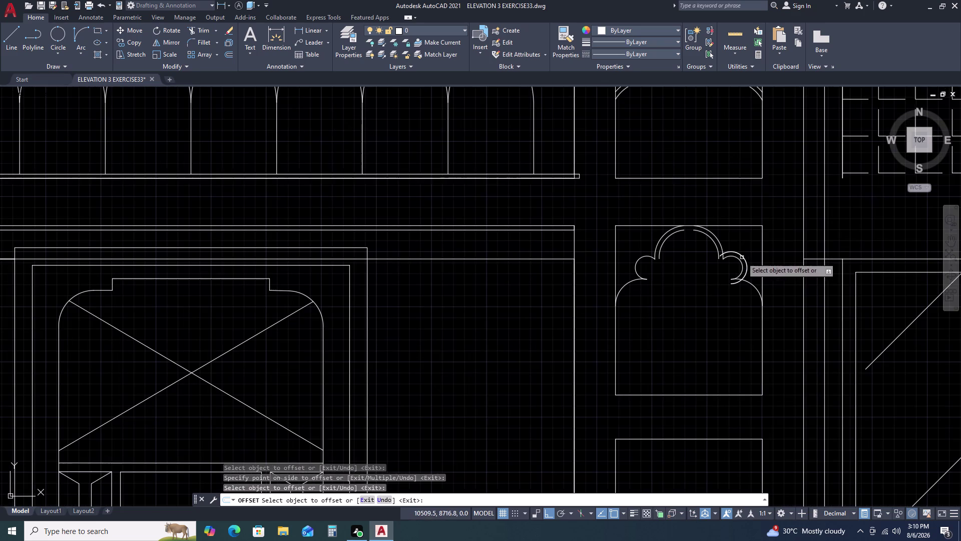
double_click(734, 258)
double_click(713, 273)
double_click(751, 284)
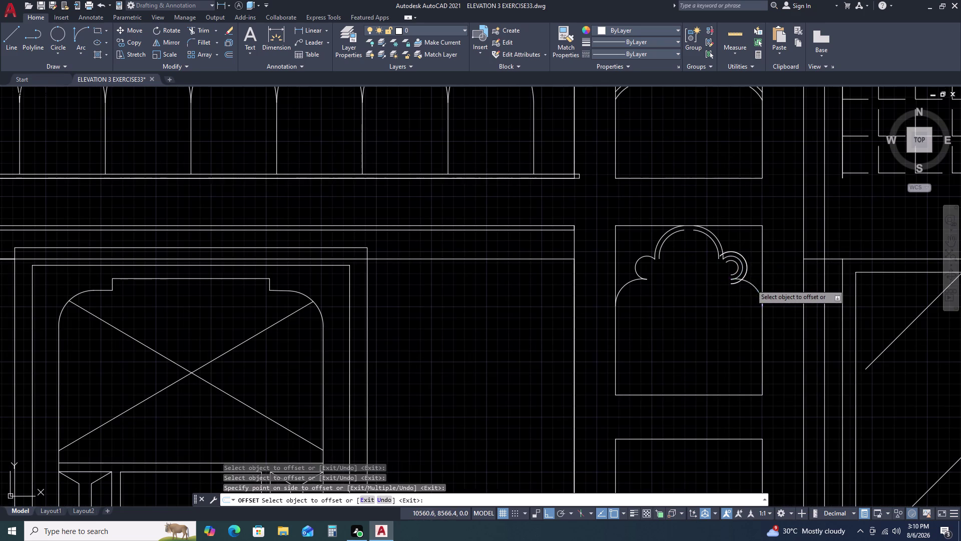
Offset the left cusp arcs by 25 units as well.
click(745, 298)
double_click(637, 261)
click(673, 289)
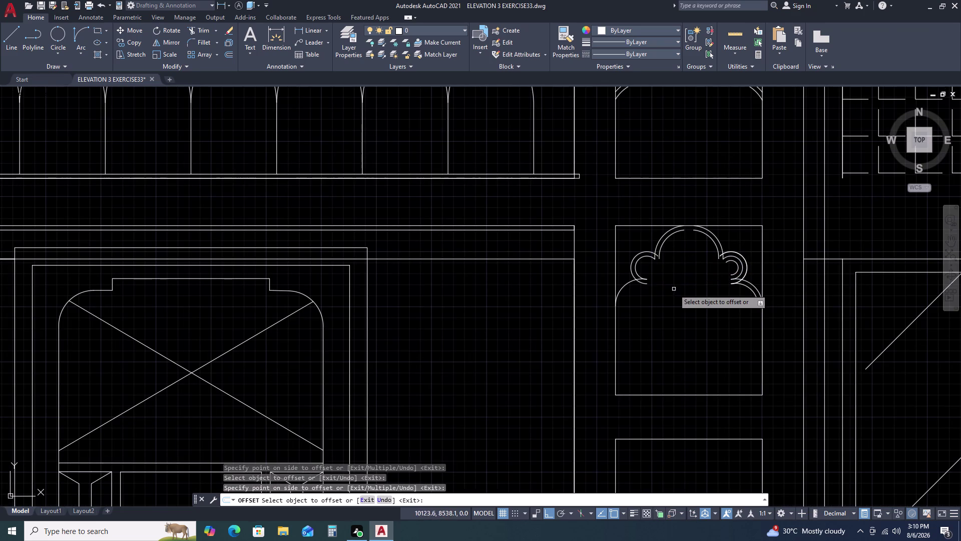
double_click(636, 263)
Offset the arch's lower side curves, then end the offset command.
click(662, 275)
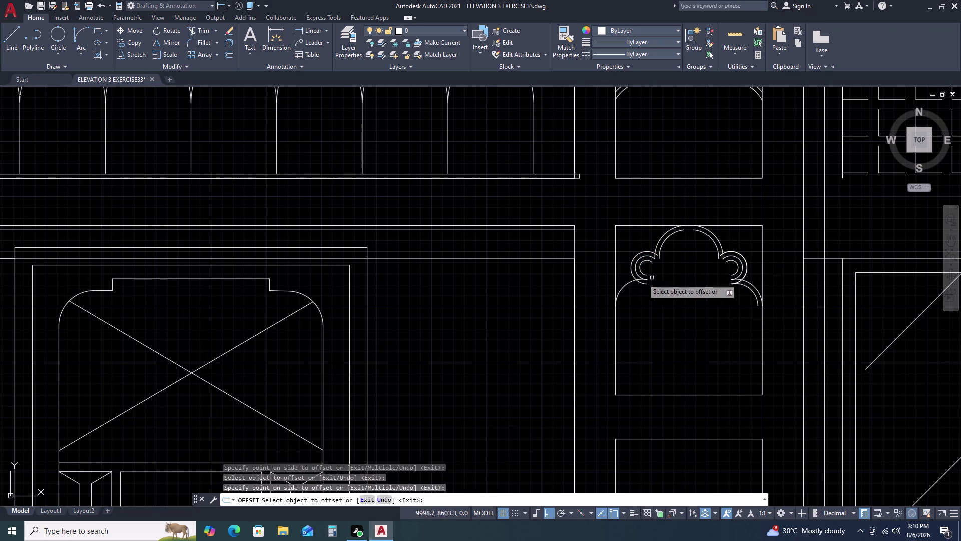
click(621, 288)
click(646, 319)
key(Escape)
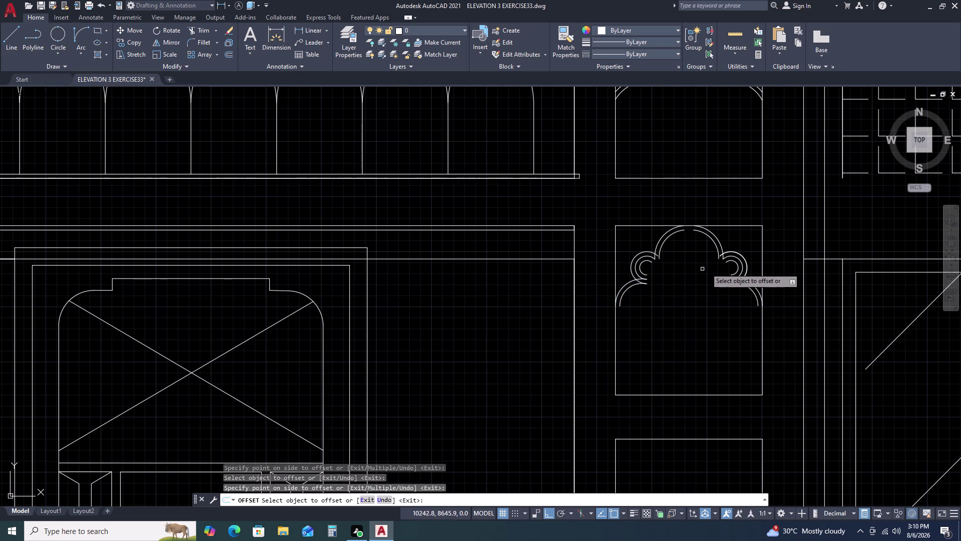
Select and erase the surplus duplicate arc on the right cusp.
click(739, 253)
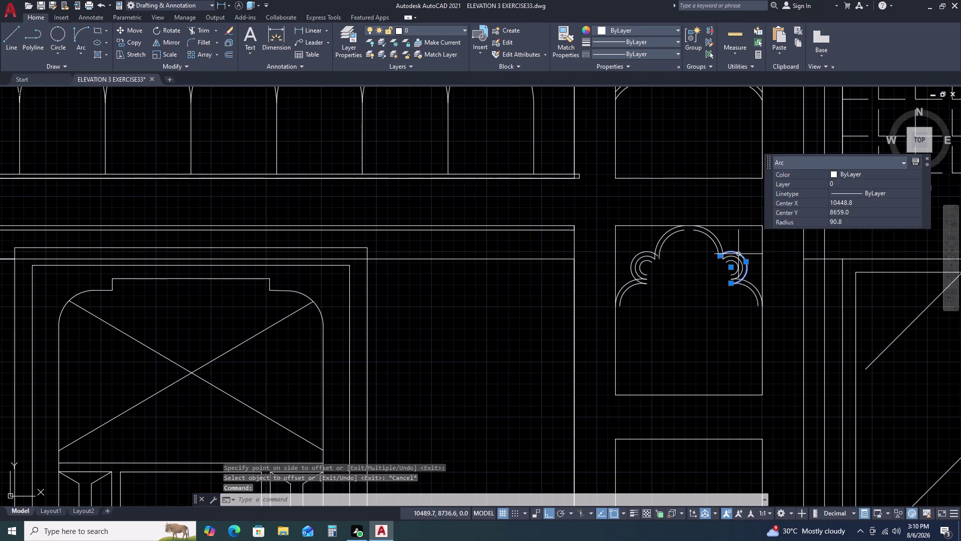
key(End)
key(Delete)
key(Delete)
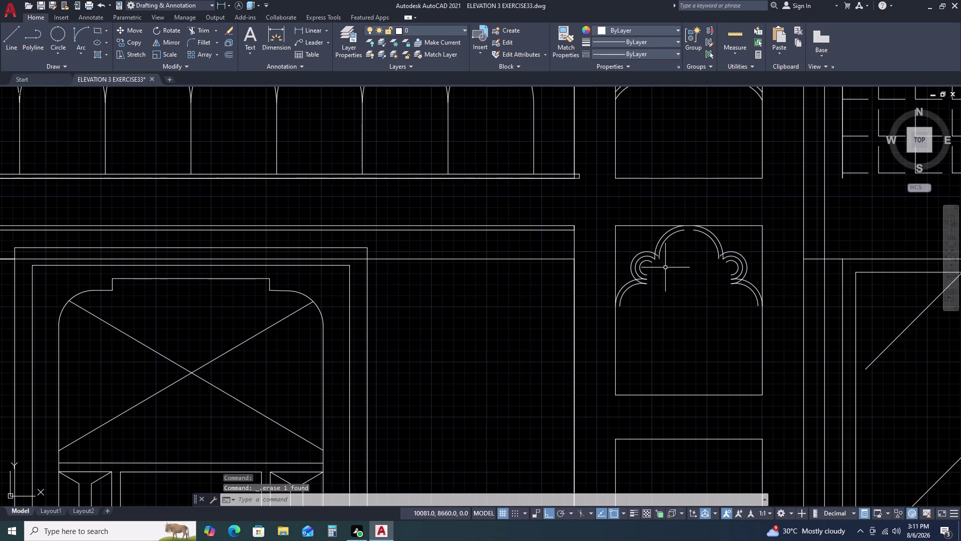
click(648, 251)
key(Delete)
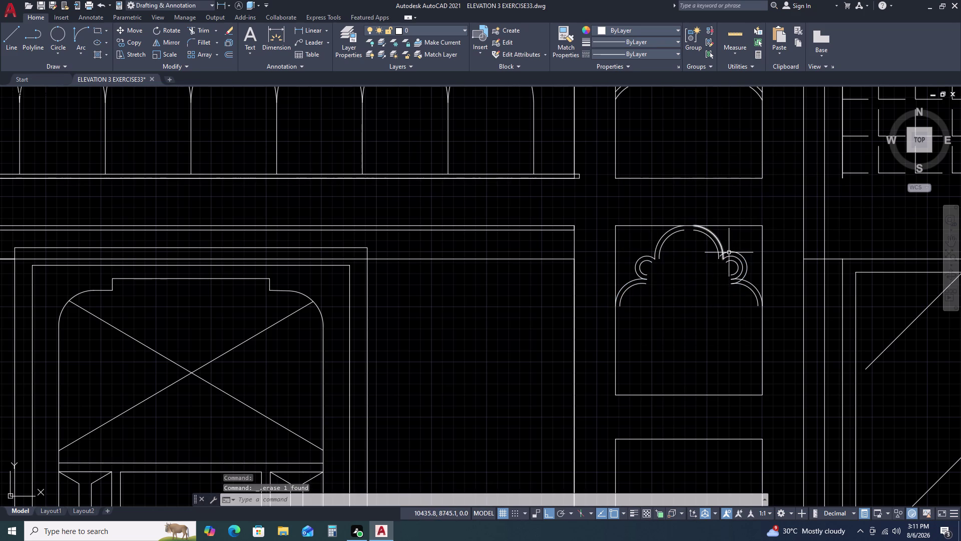
click(730, 252)
key(Delete)
scroll(up, 3)
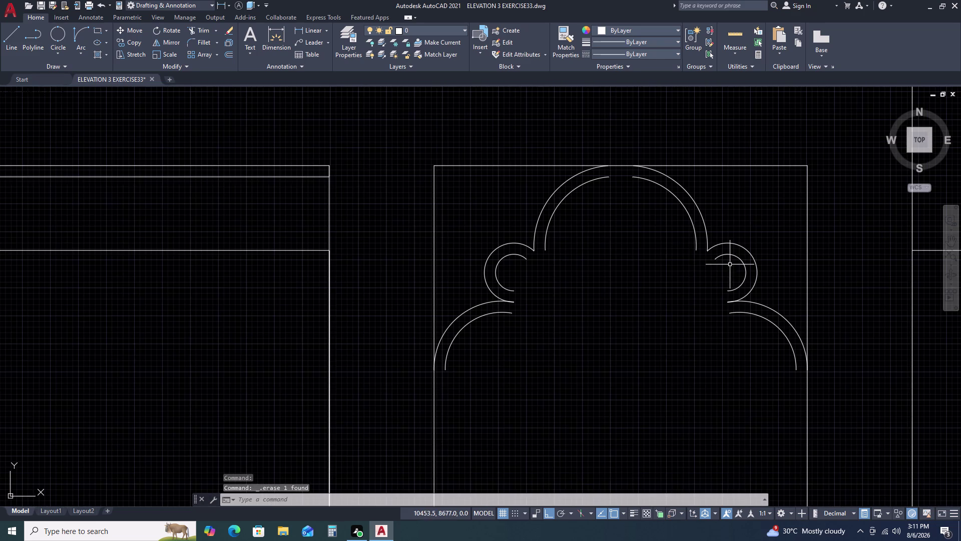
Try moving the inner crown arc's end, delete it, then undo to restore it.
double_click(634, 176)
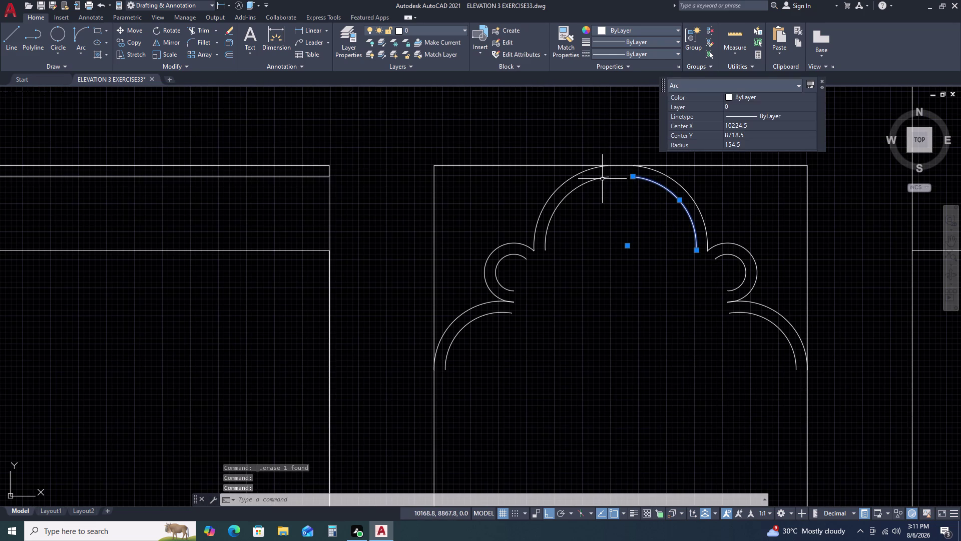
click(602, 179)
double_click(609, 176)
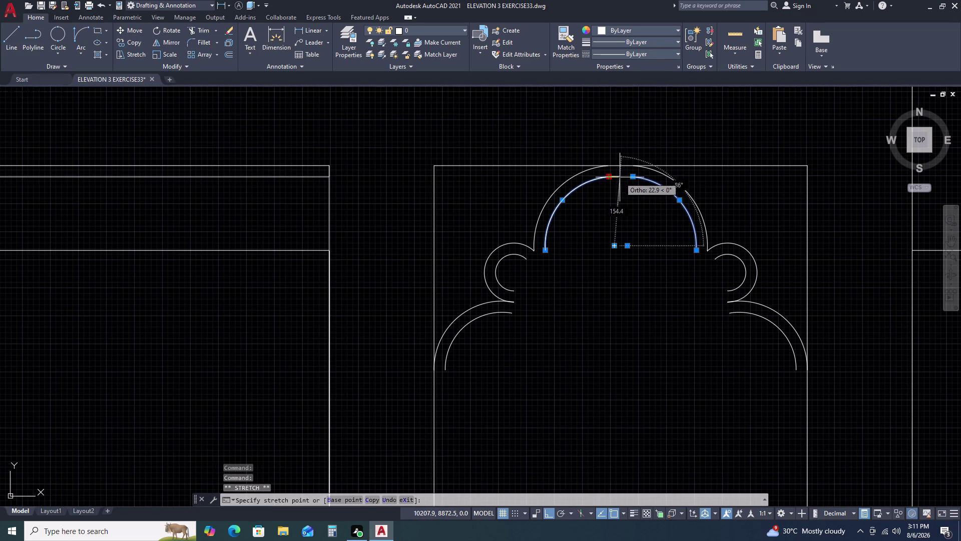
double_click(621, 177)
double_click(632, 177)
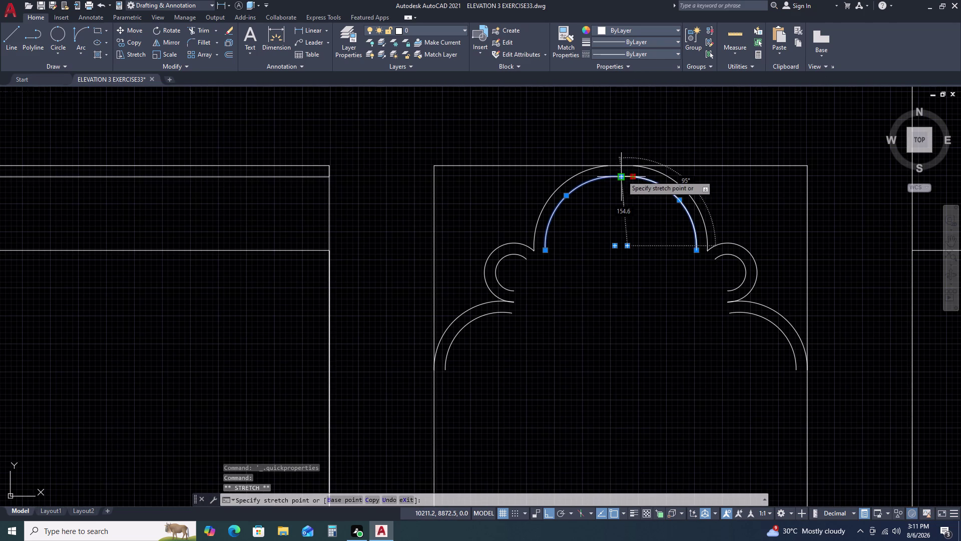
double_click(621, 175)
key(Delete)
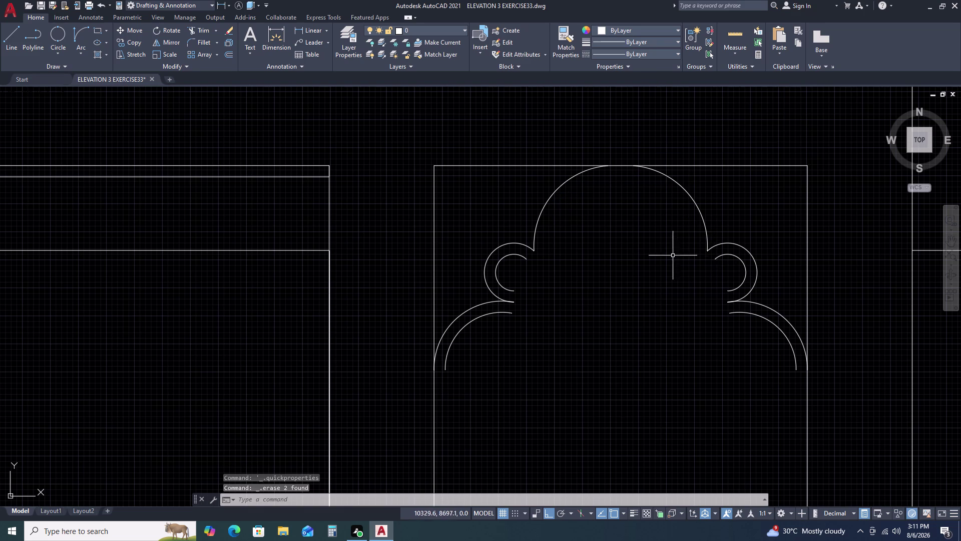
scroll(down, 3)
key(ctrl+z)
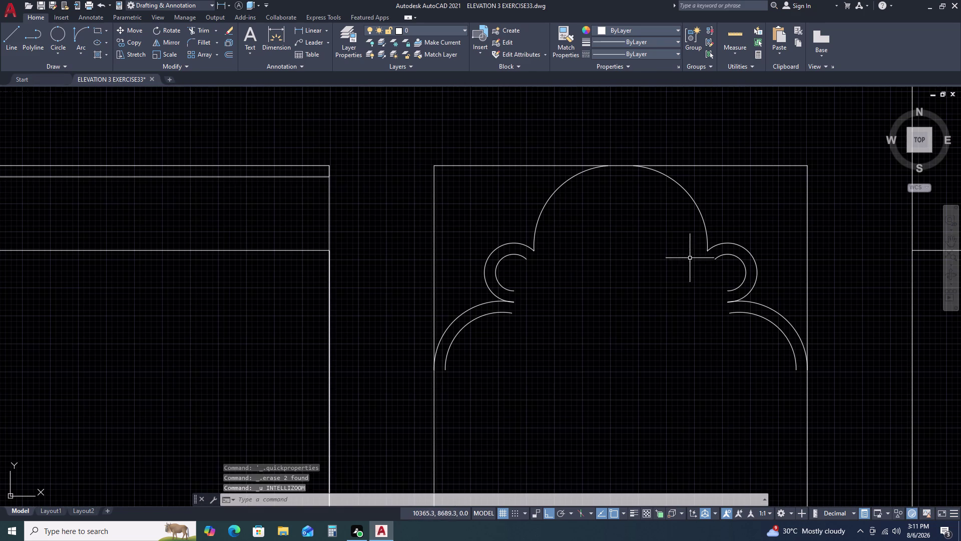
key(ctrl+z)
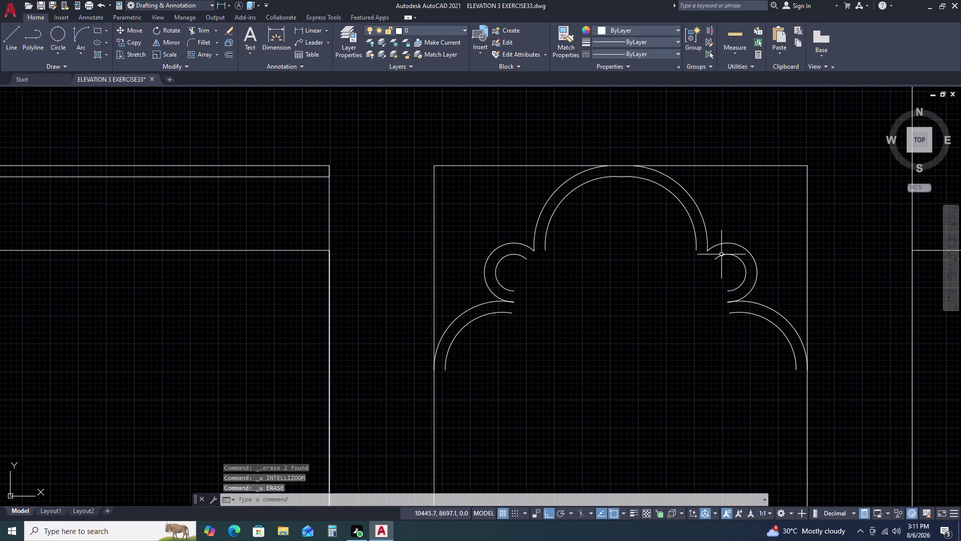
Select the inner cusp and crown arcs and try joining their ends, then cancel.
click(715, 257)
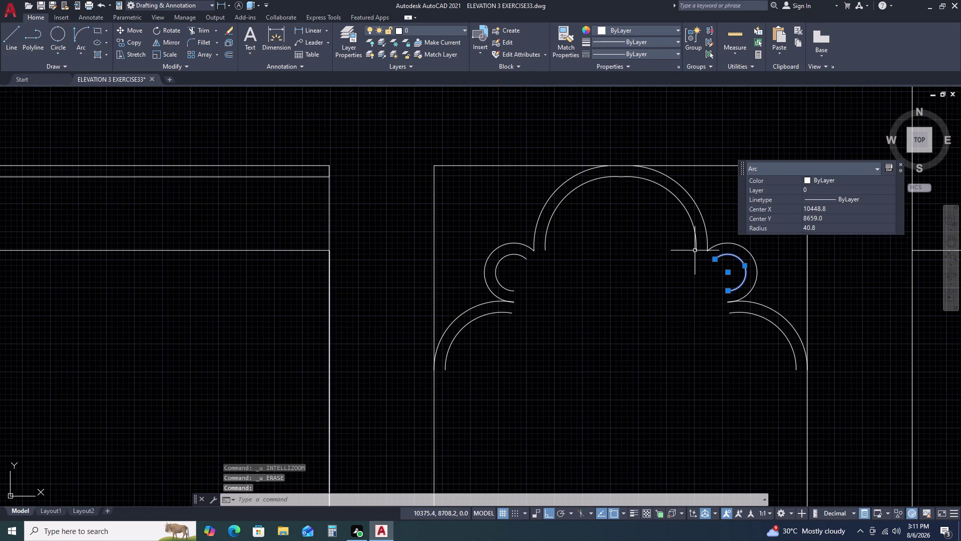
click(695, 250)
double_click(695, 250)
double_click(694, 265)
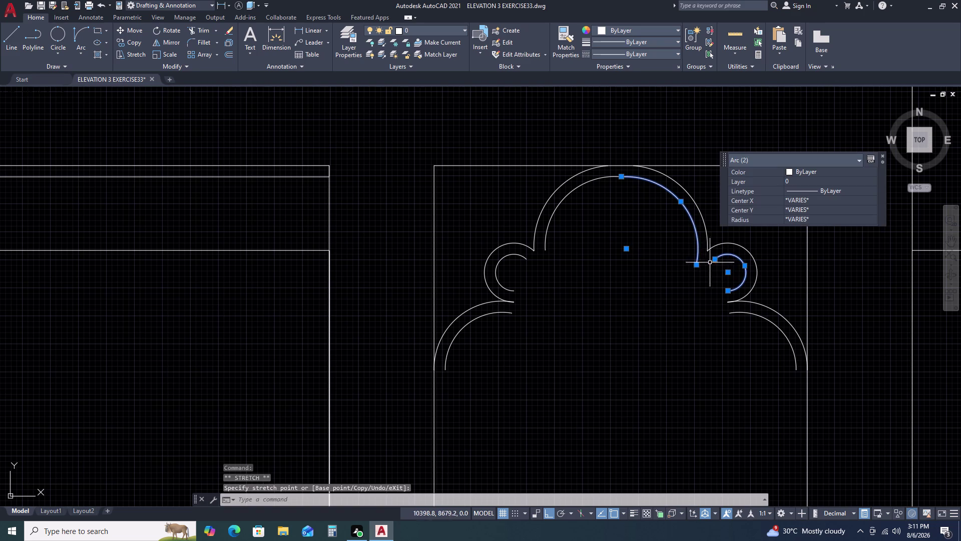
double_click(713, 260)
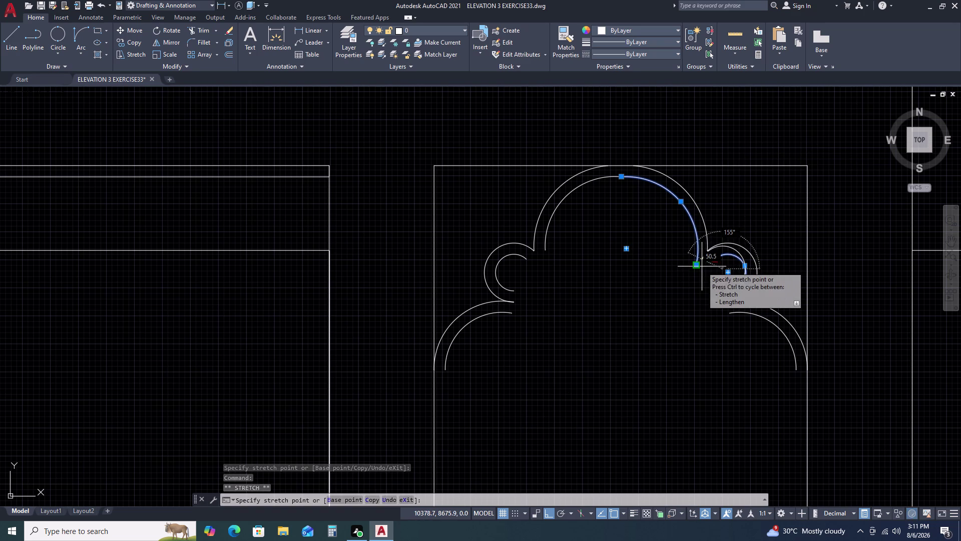
key(Escape)
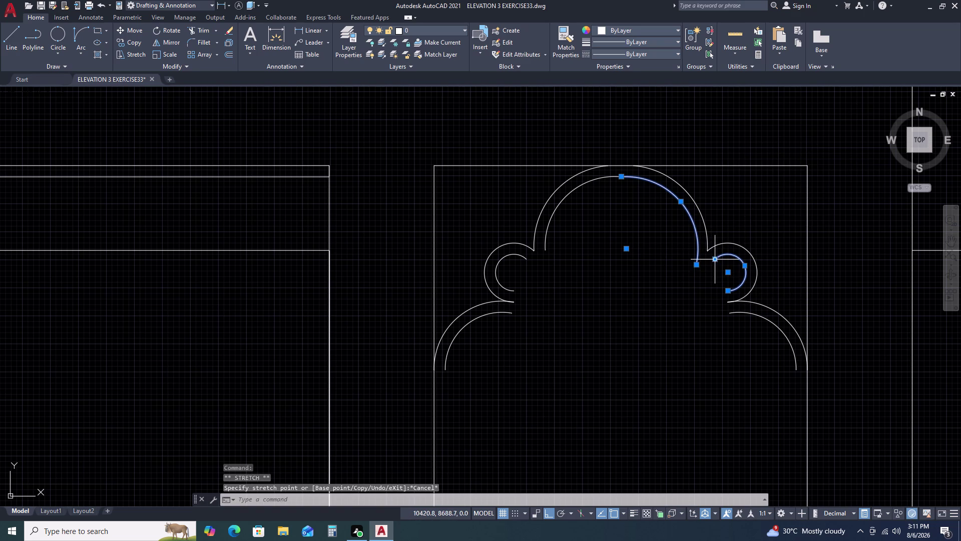
Attempt another grip reshape of the cusp arc, then abandon and undo it.
double_click(715, 259)
click(701, 264)
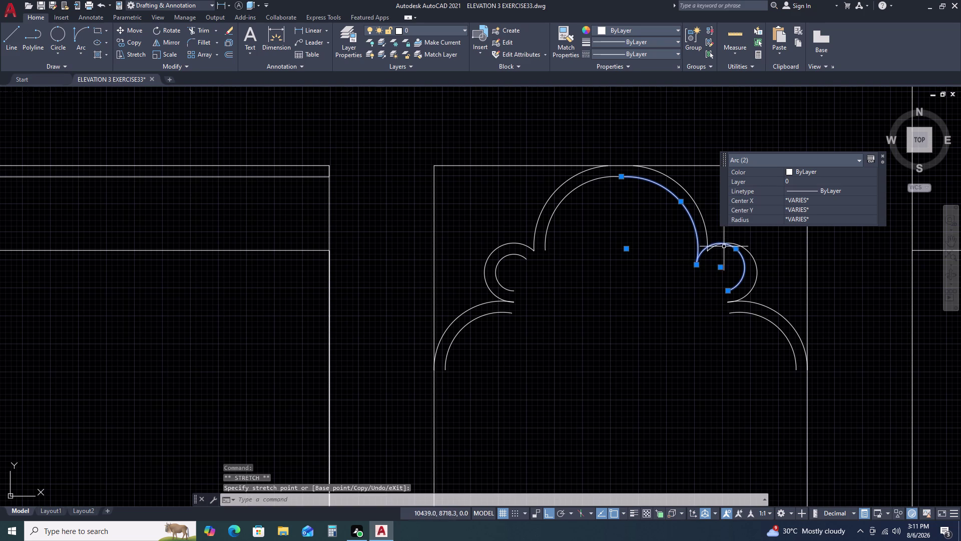
double_click(734, 248)
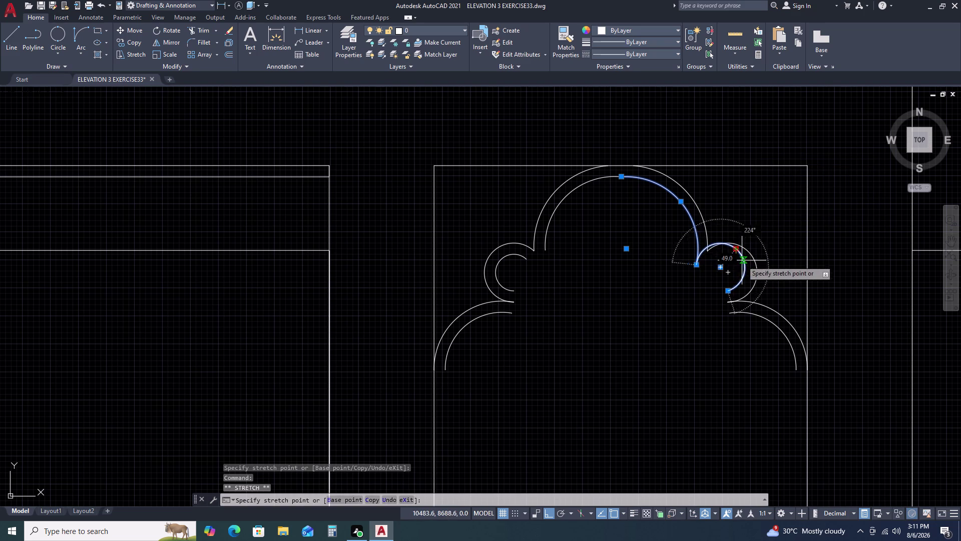
key(Escape)
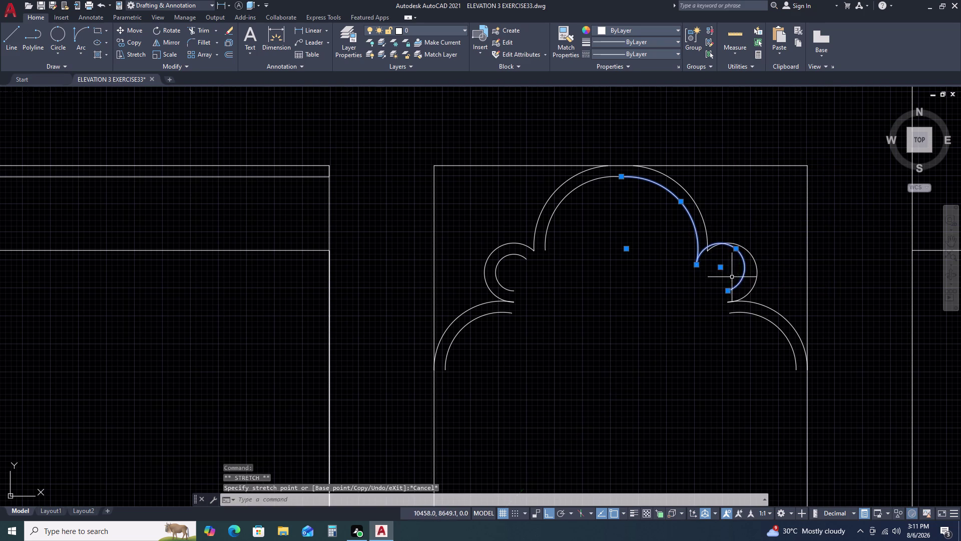
key(Escape)
key(ctrl+z)
key(ctrl+z)
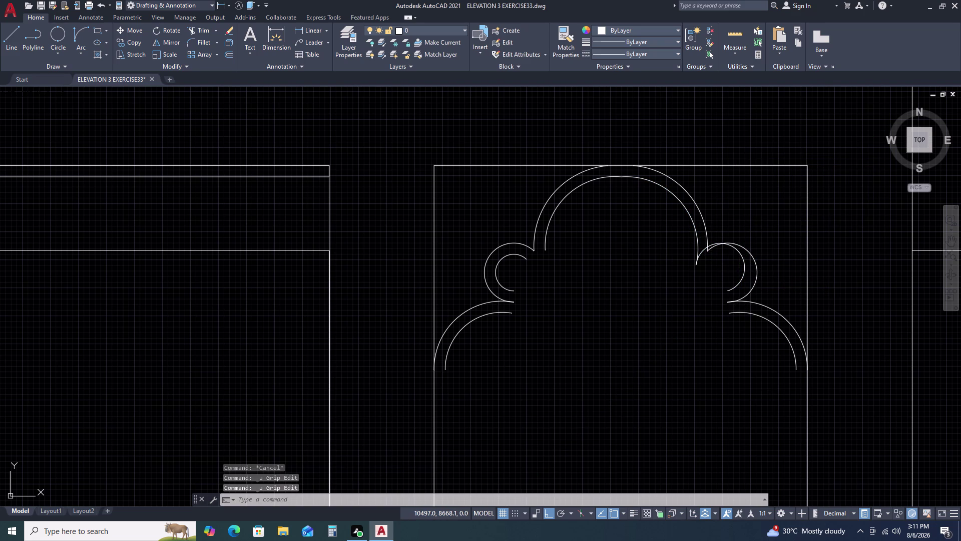
Grip-stretch the right cusp's inner arc to the inner crown arc's end, giving radius 54.3.
double_click(733, 255)
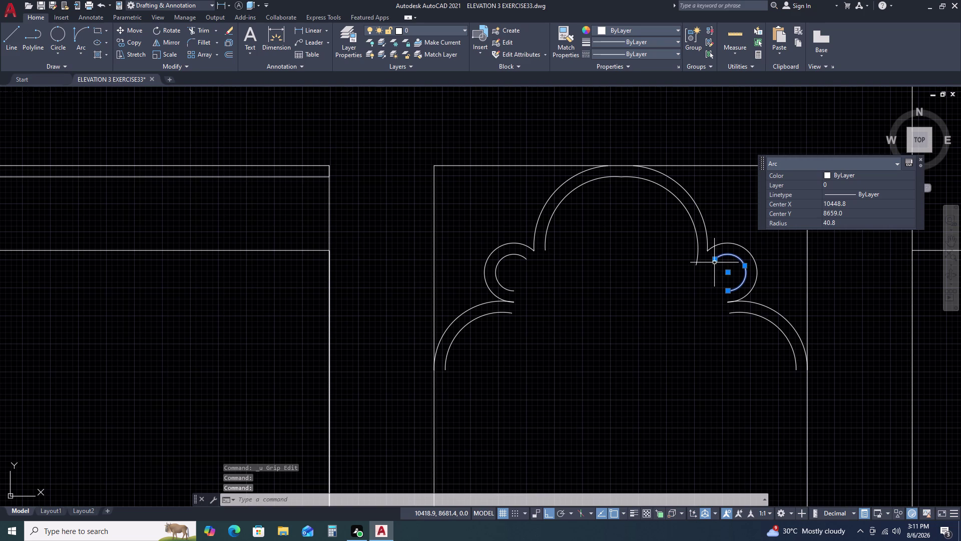
double_click(714, 262)
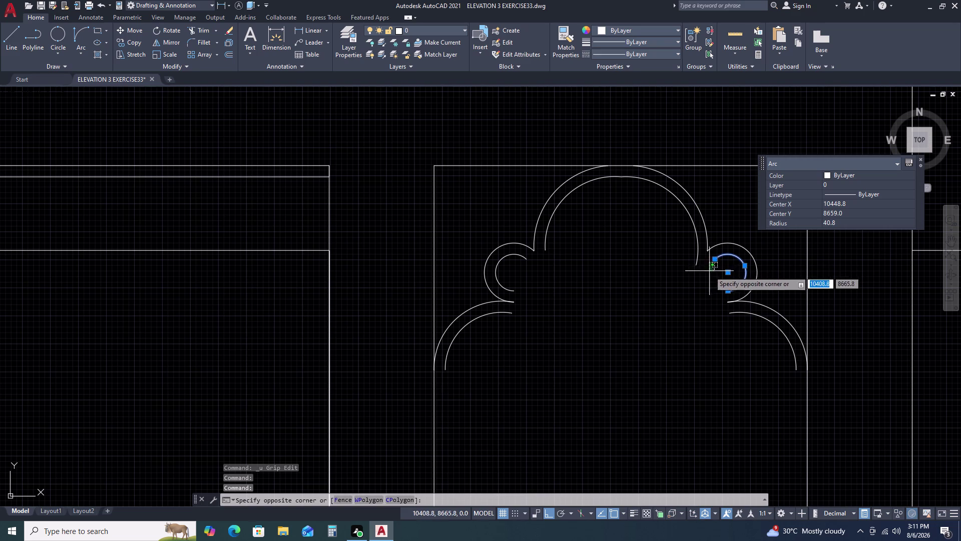
double_click(696, 272)
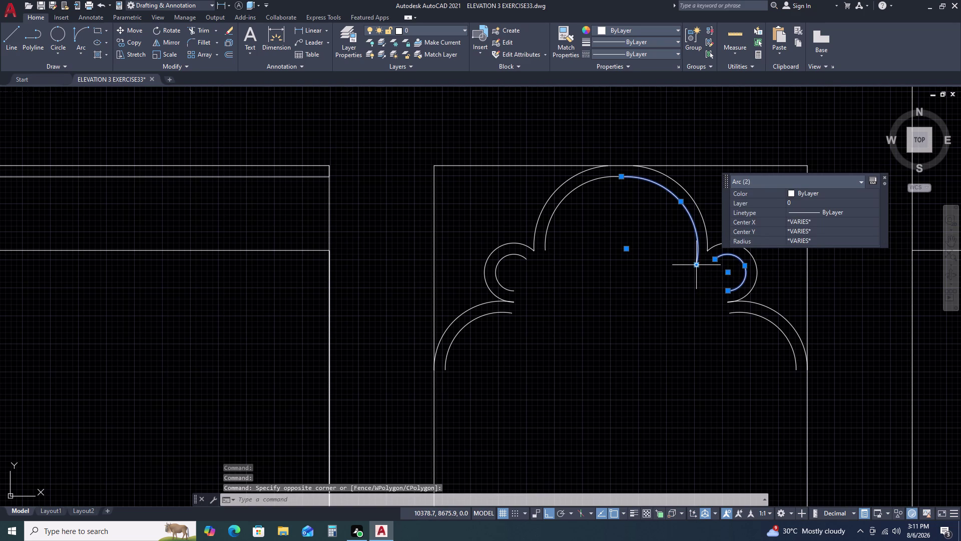
double_click(696, 265)
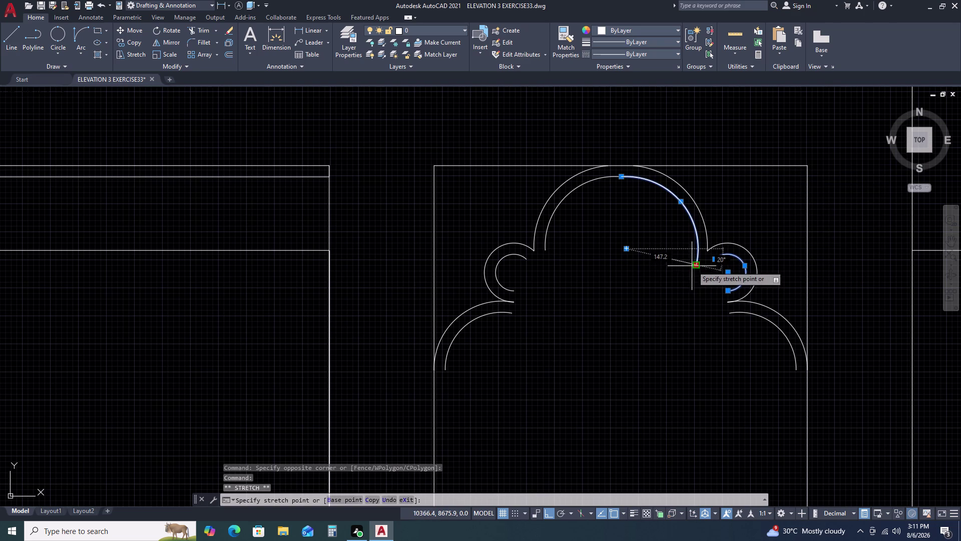
double_click(701, 268)
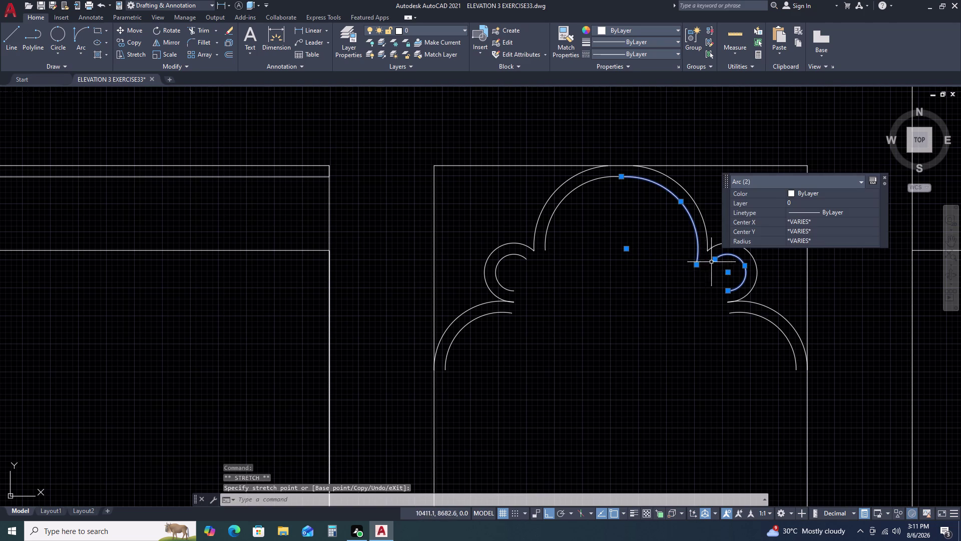
double_click(716, 260)
double_click(701, 266)
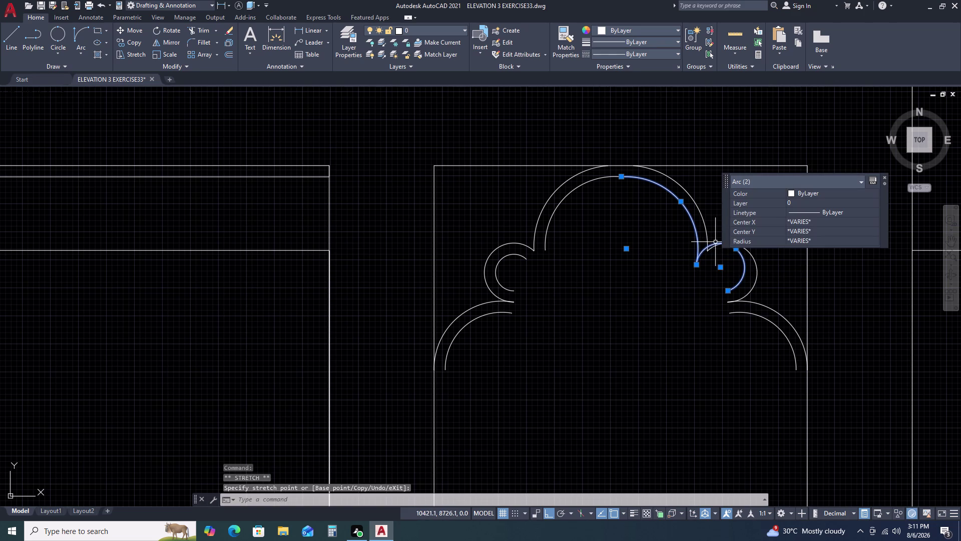
key(Escape)
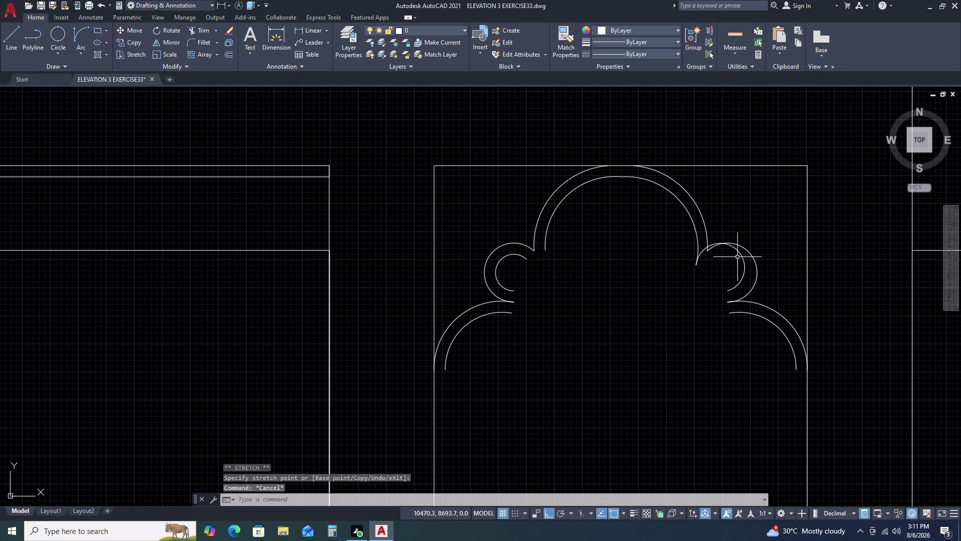
click(741, 255)
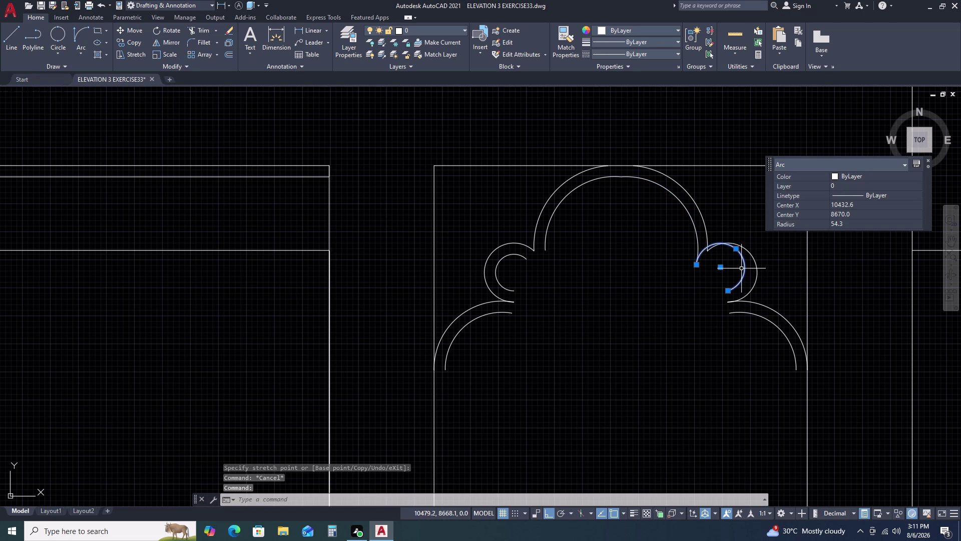
Start rotating the right cusp arc about a pivot, then cancel the rotation.
text(RO)
key(space)
click(739, 270)
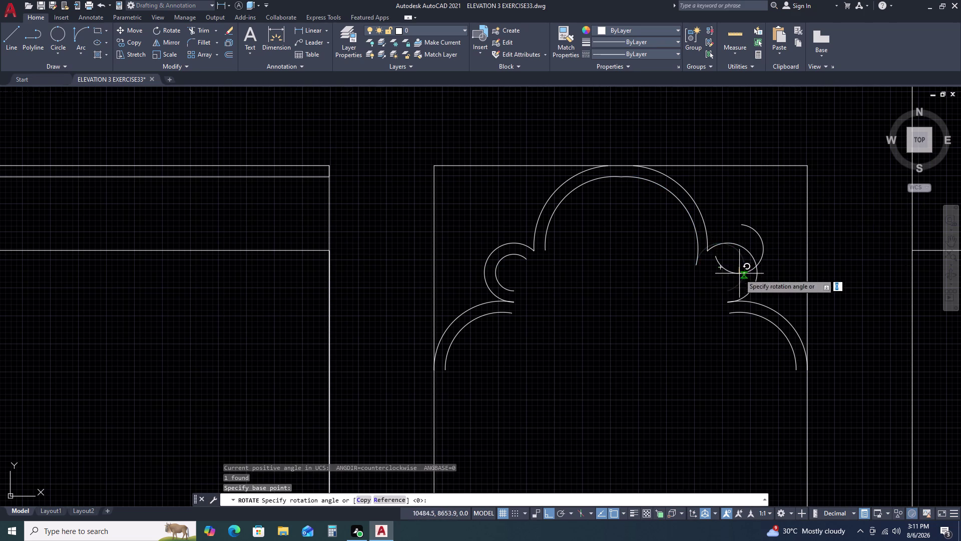
key(Escape)
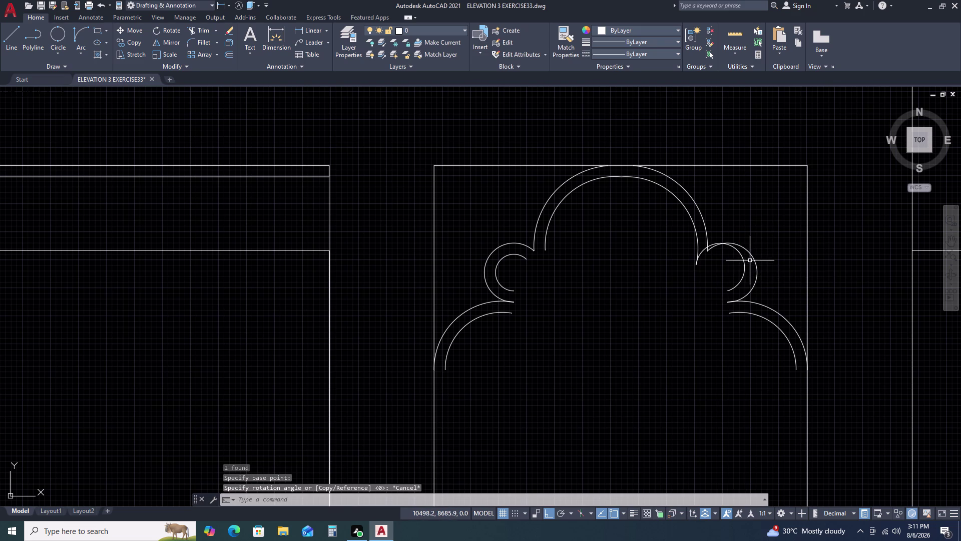
Select the reshaped inner arc of the right cusp.
click(750, 260)
drag(748, 260, 741, 260)
click(729, 261)
click(731, 283)
click(731, 286)
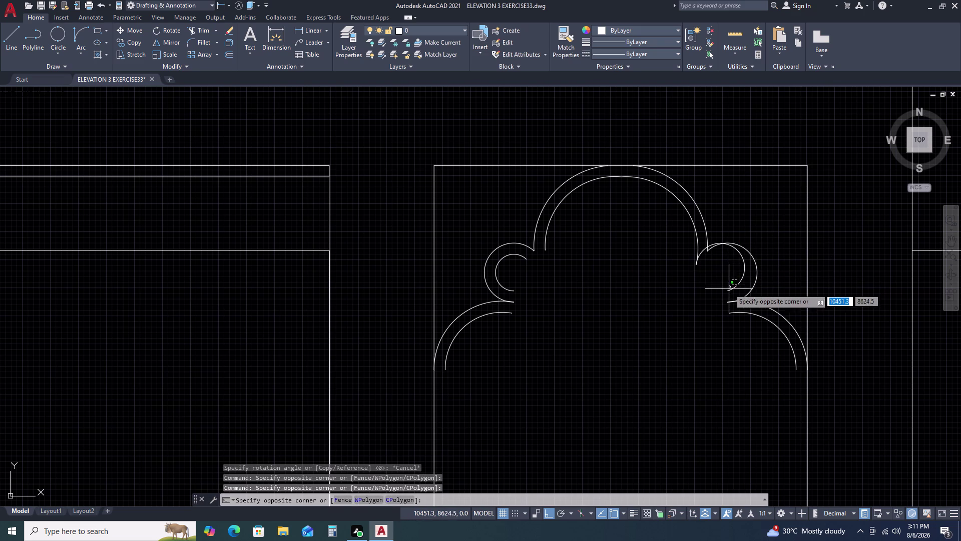
click(729, 292)
Attempt to move the selected arc, then cancel and clear the selection.
text(M)
key(space)
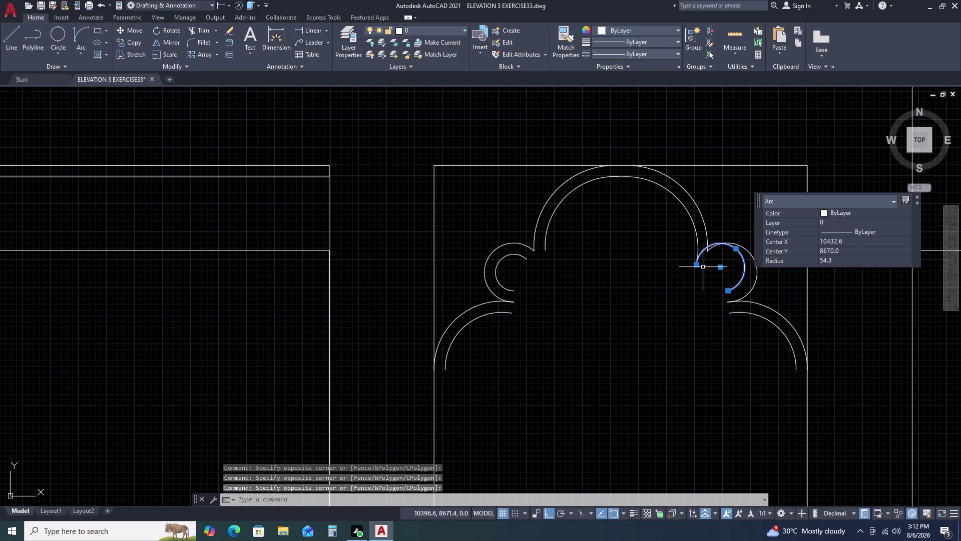
text(M)
key(space)
click(697, 263)
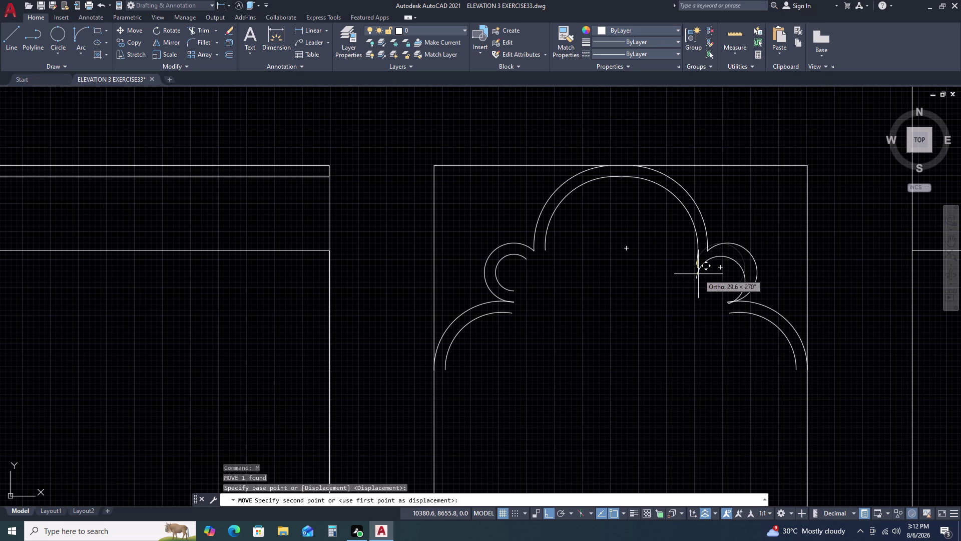
key(Escape)
key(Escape)
Erase the reshaped 54.3-radius inner cusp arc.
triple_click(746, 259)
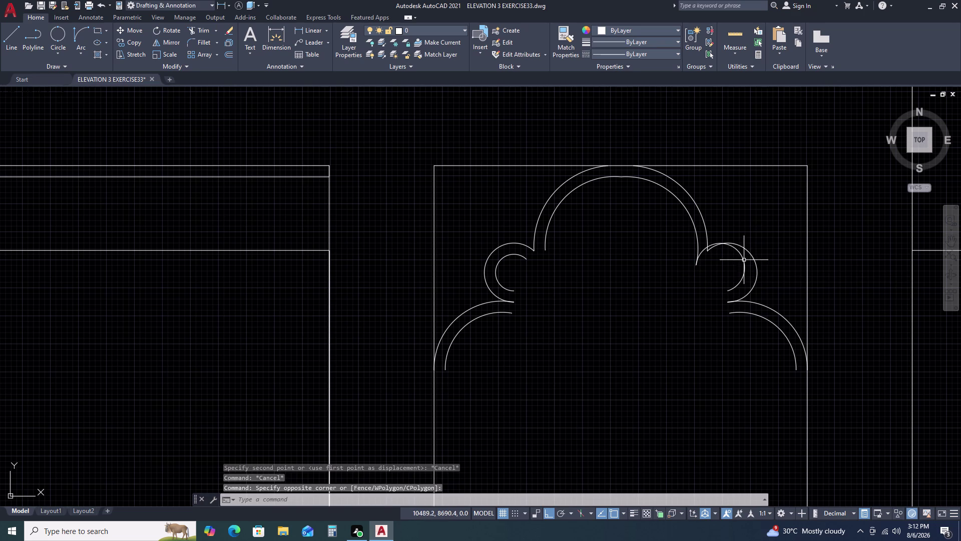
double_click(736, 265)
triple_click(732, 285)
double_click(734, 286)
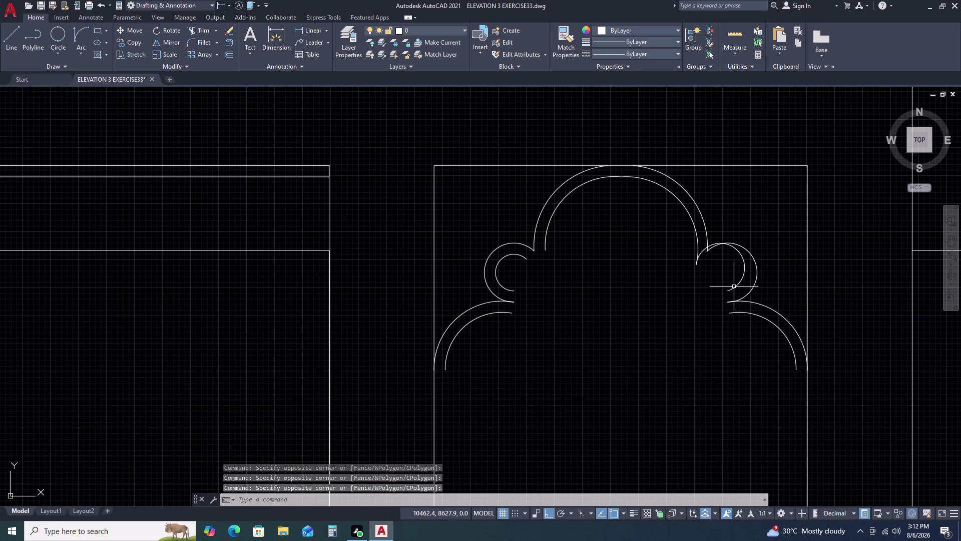
click(733, 289)
key(Delete)
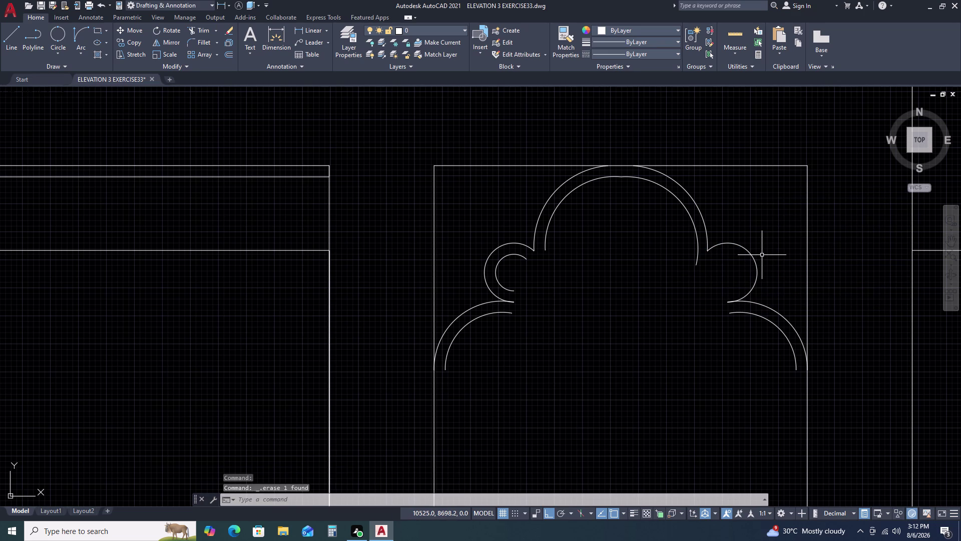
Pick the right cusp's outer arc and start the OFFSET command.
click(762, 255)
click(743, 261)
key(o)
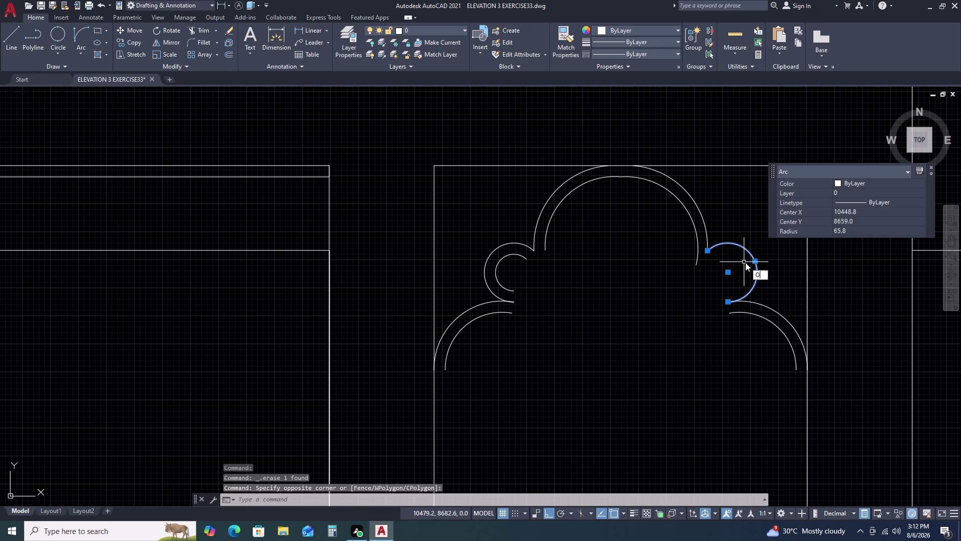
key(space)
Offset the outer cusp arc 25 units inward.
text(25)
key(space)
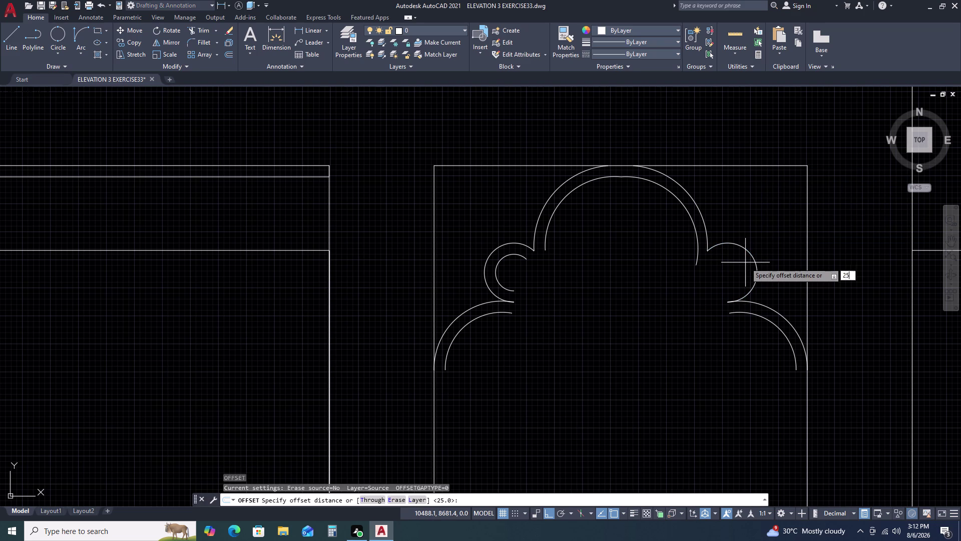
double_click(729, 279)
key(Escape)
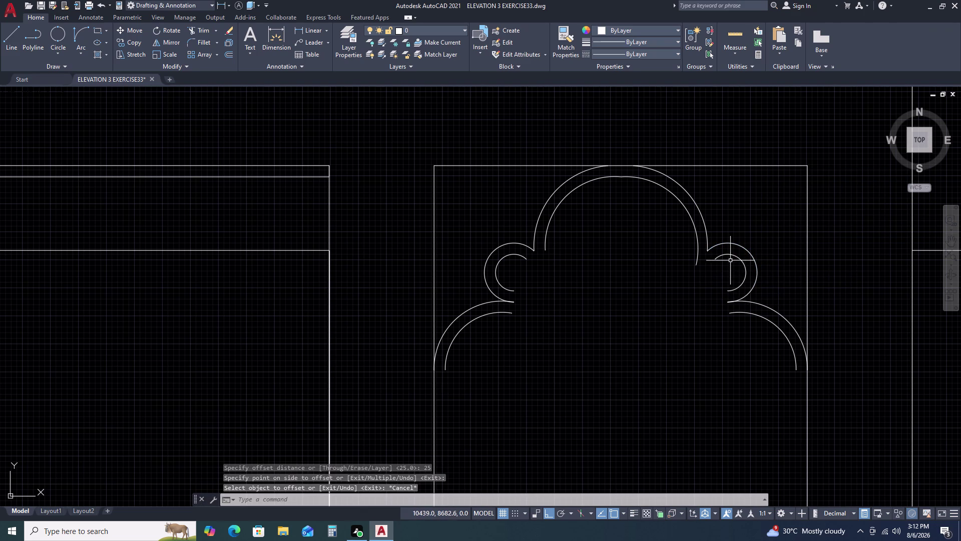
Grab an end grip of the new inner arc, then cancel the stretch.
double_click(721, 256)
double_click(716, 260)
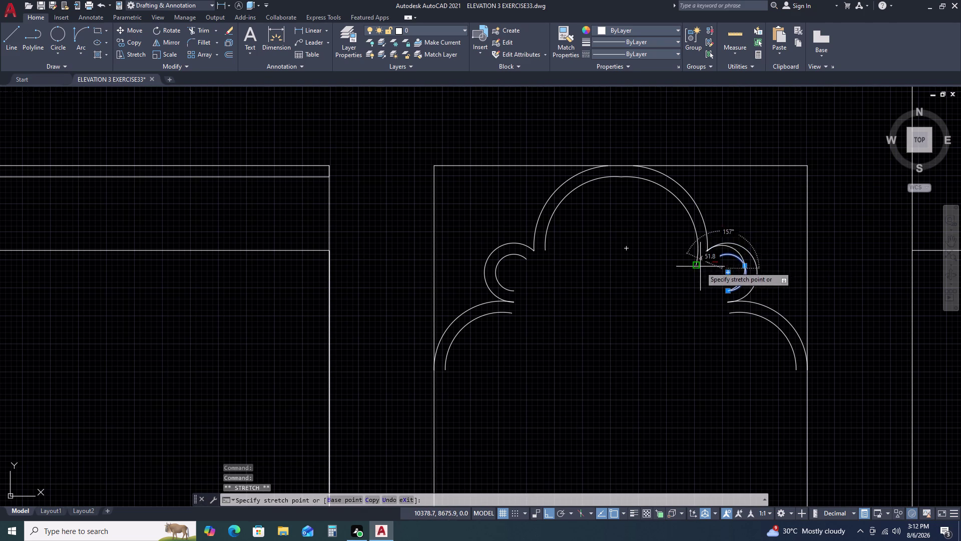
key(Escape)
key(Escape)
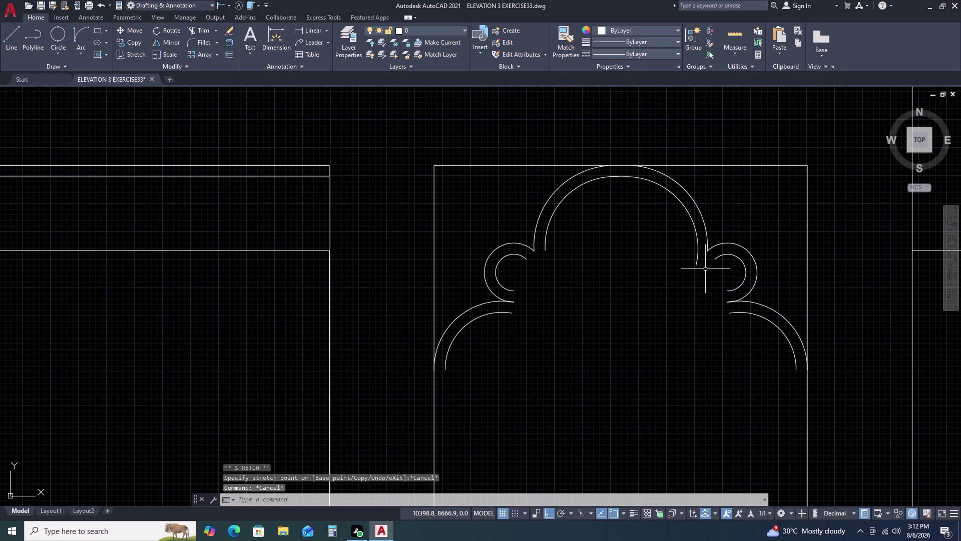
Start ARRAY and cancel it, then begin the ARC command.
text(AR)
key(space)
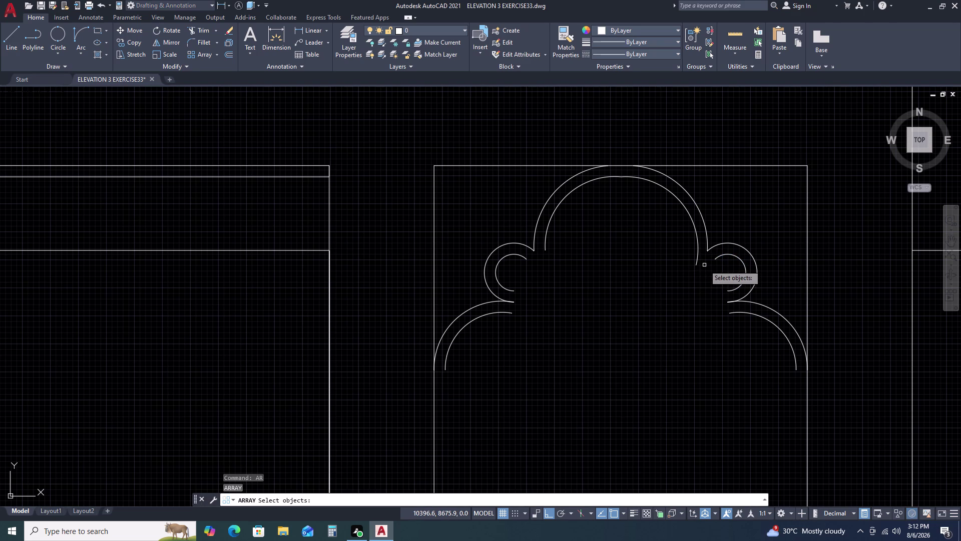
key(Escape)
key(Escape)
key(a)
text(R)
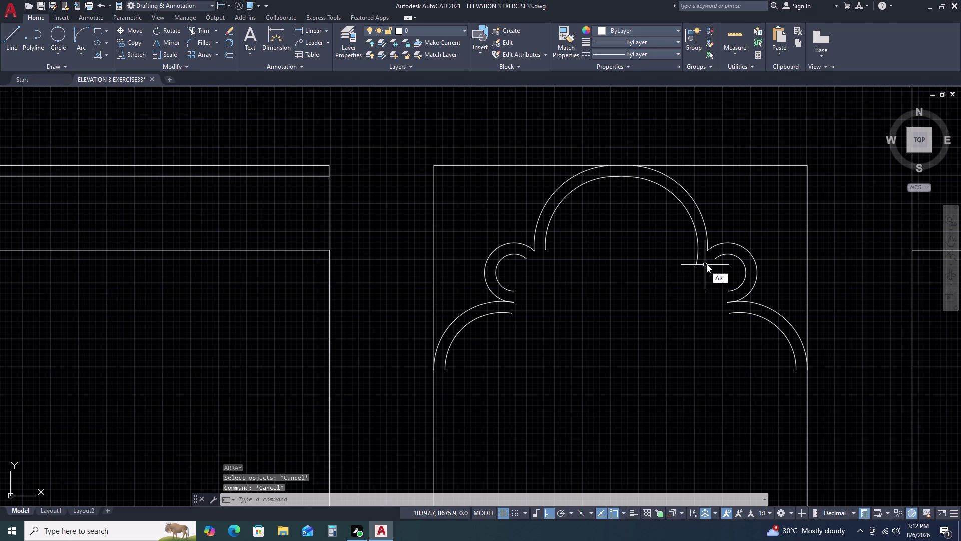
text(C)
key(space)
Draw a three-point arc from the main arch's end, then trim excess large-arc segments.
double_click(717, 258)
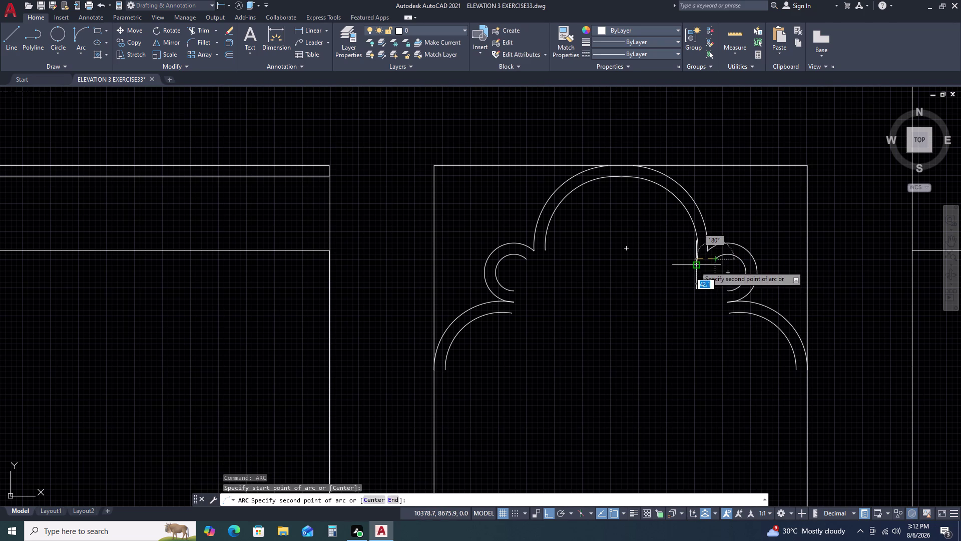
click(695, 266)
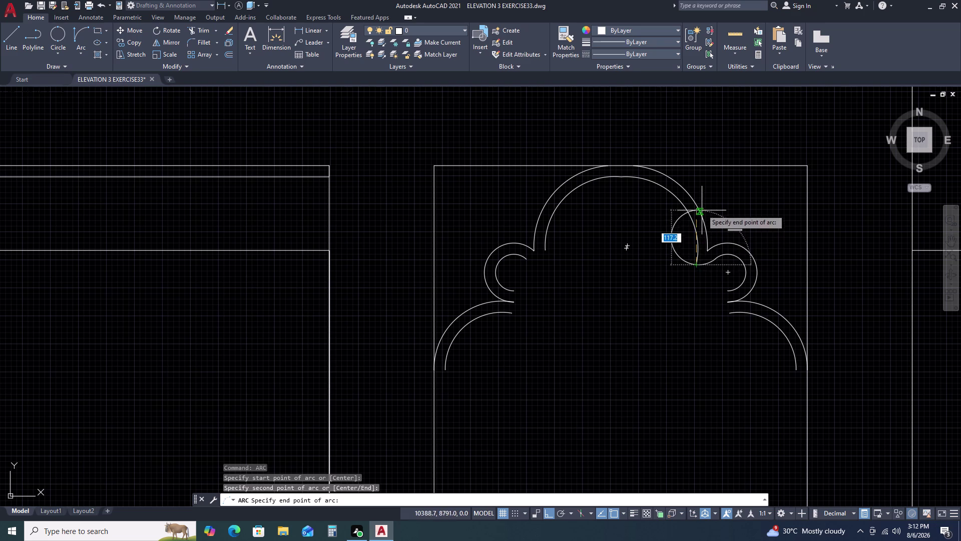
click(733, 247)
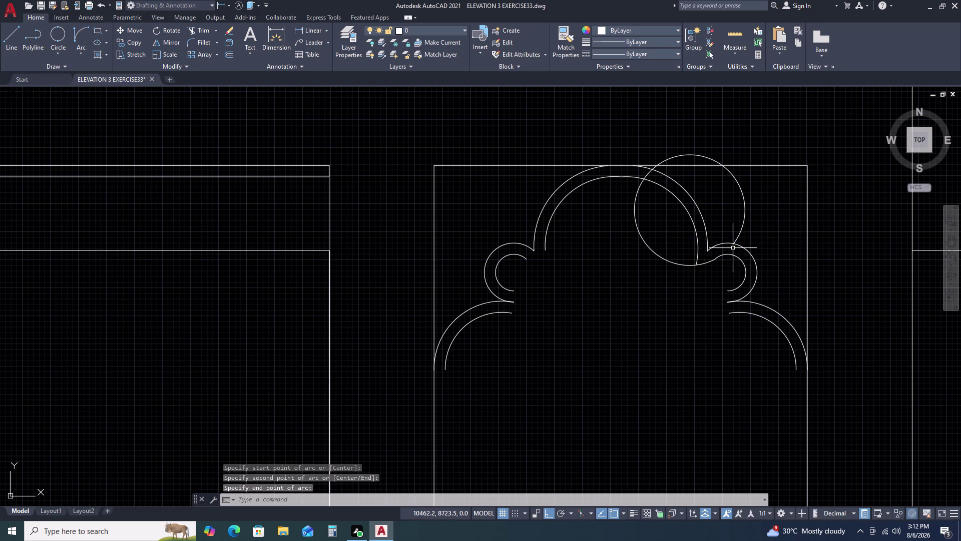
text(TR)
key(space)
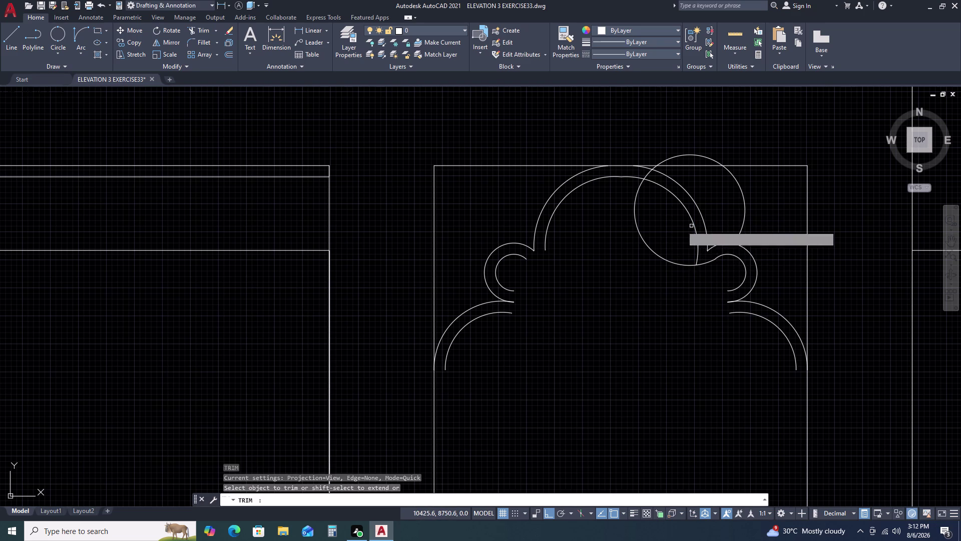
double_click(681, 241)
click(650, 263)
key(Escape)
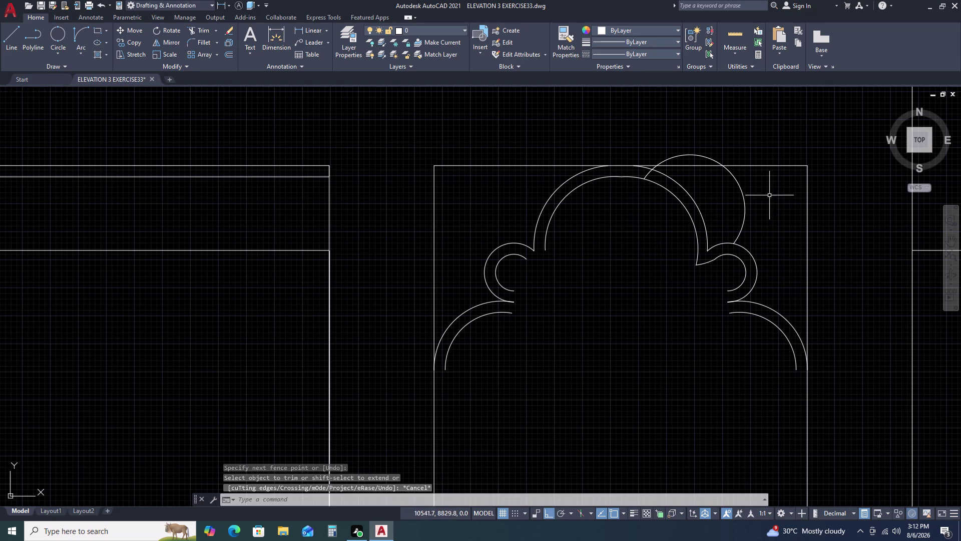
Select the helper circle above the arch and delete it.
click(771, 194)
drag(767, 194, 757, 196)
triple_click(732, 198)
double_click(744, 186)
click(743, 185)
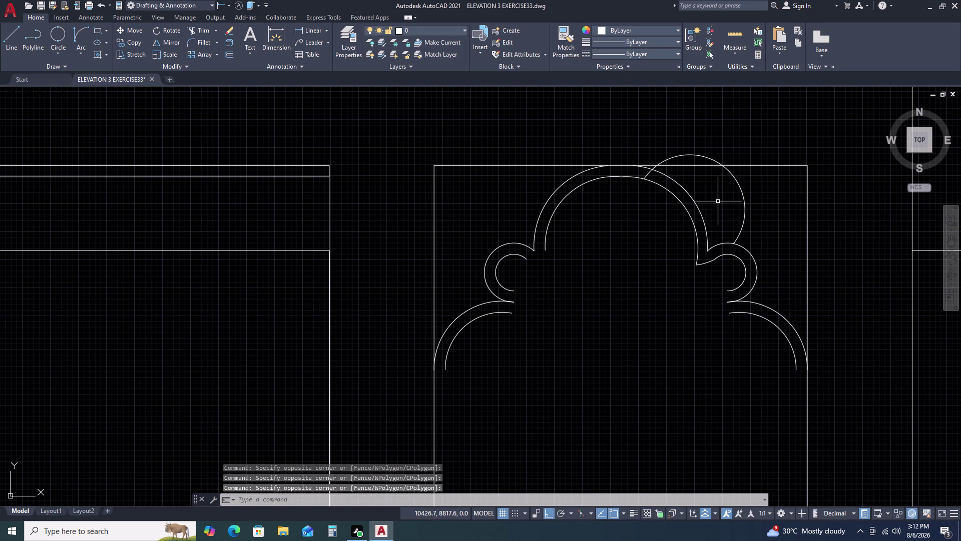
double_click(745, 188)
double_click(746, 186)
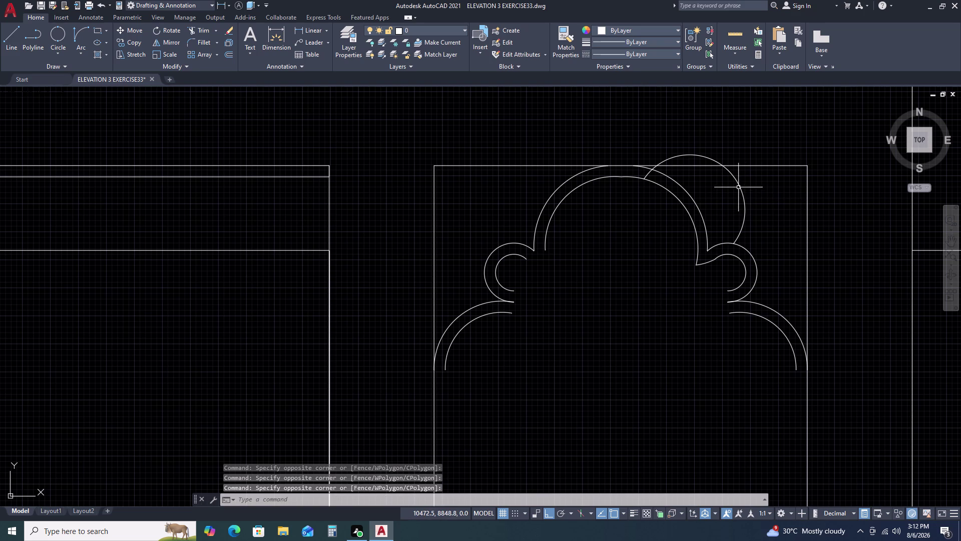
double_click(738, 182)
key(Delete)
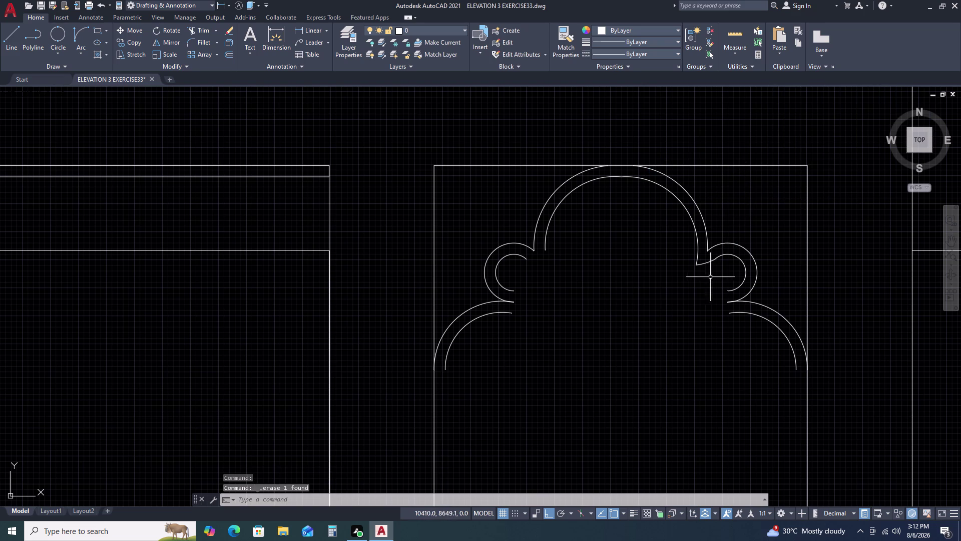
Try reshaping the small right cusp arc by its middle grip, then cancel.
scroll(up, 3)
click(706, 259)
scroll(up, 3)
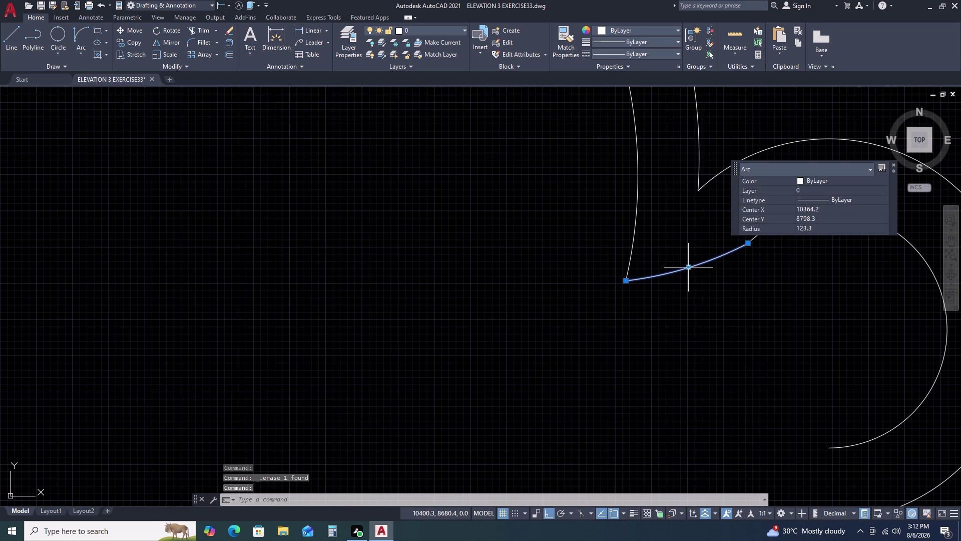
double_click(689, 269)
click(687, 255)
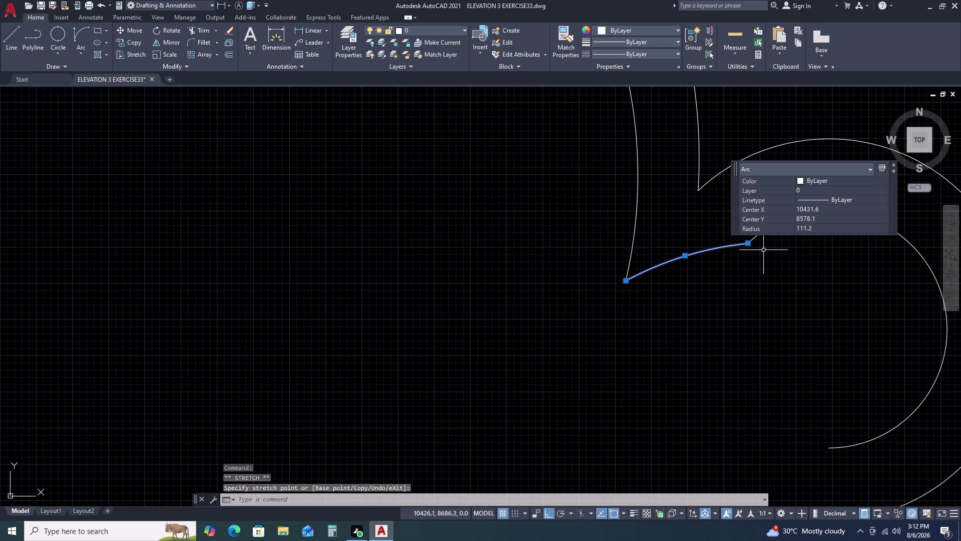
key(Escape)
click(749, 243)
scroll(up, 3)
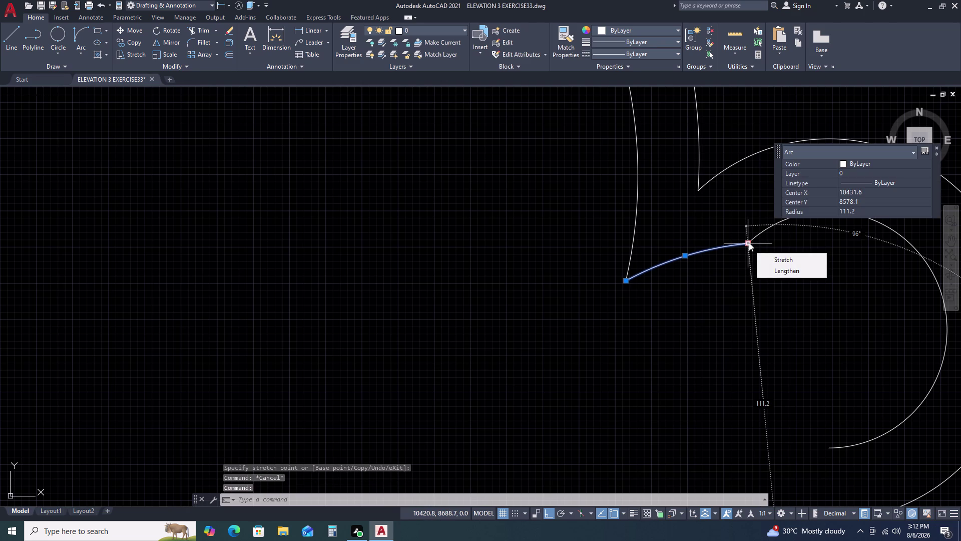
key(Escape)
key(Escape)
key(Escape)
Drag the outer cusp arc's upper end toward the small arc, then cancel.
double_click(765, 232)
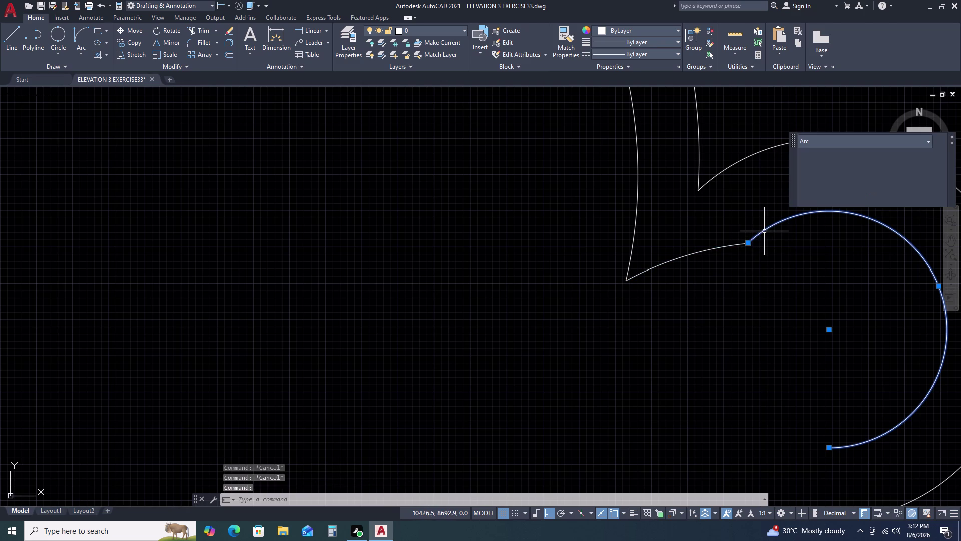
double_click(750, 243)
double_click(734, 244)
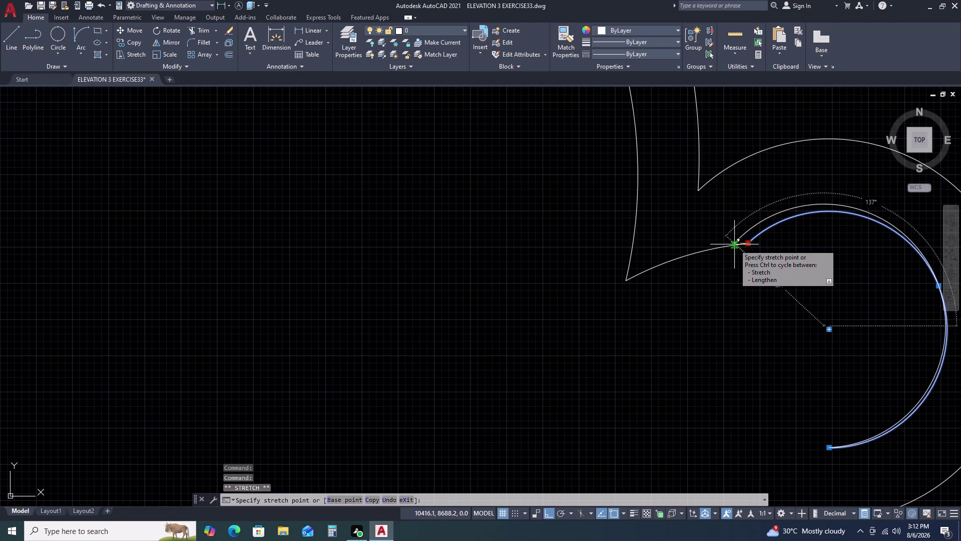
key(Escape)
scroll(down, 3)
scroll(up, 3)
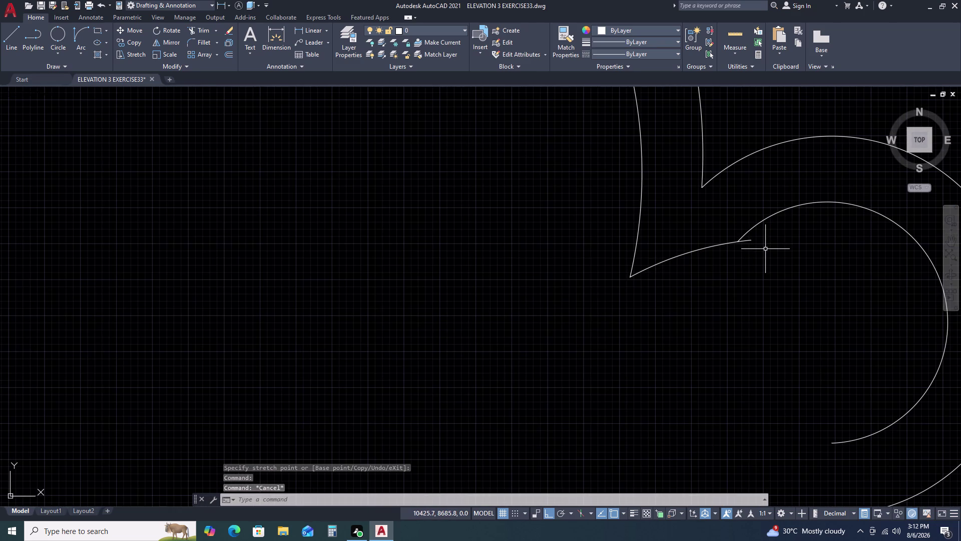
Trim a leftover arc piece at the right cusp with TR.
text(TR)
key(space)
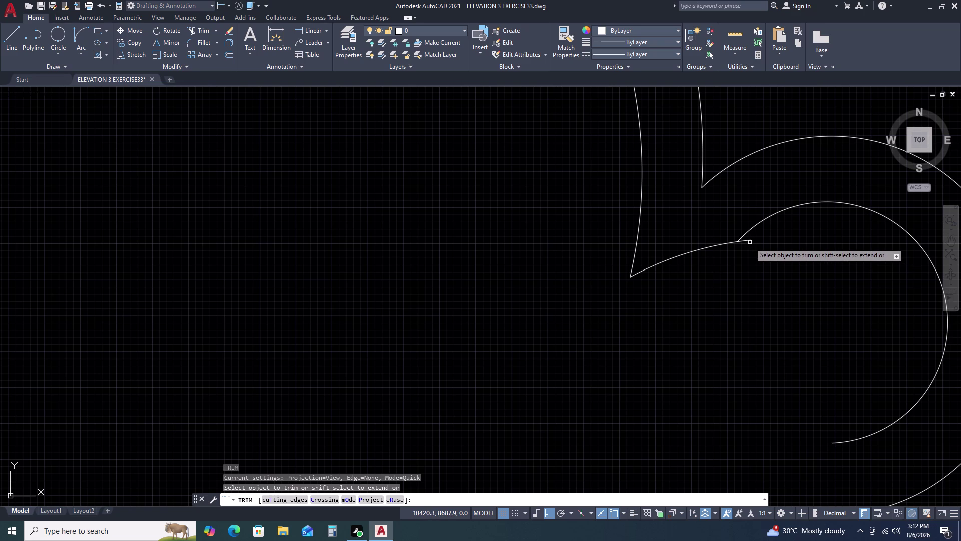
click(747, 241)
key(Escape)
scroll(down, 3)
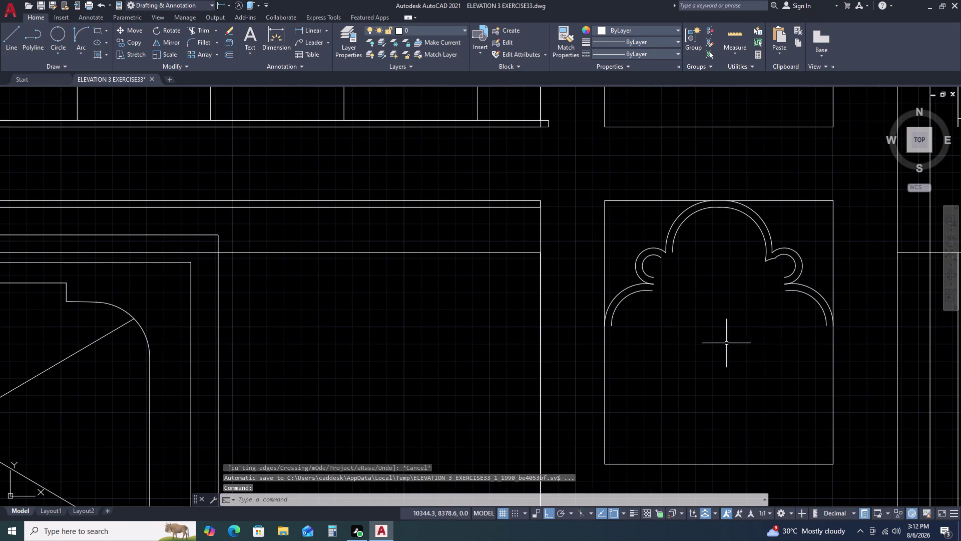
Stretch the small cusp arc's left end onto the main arch.
scroll(up, 3)
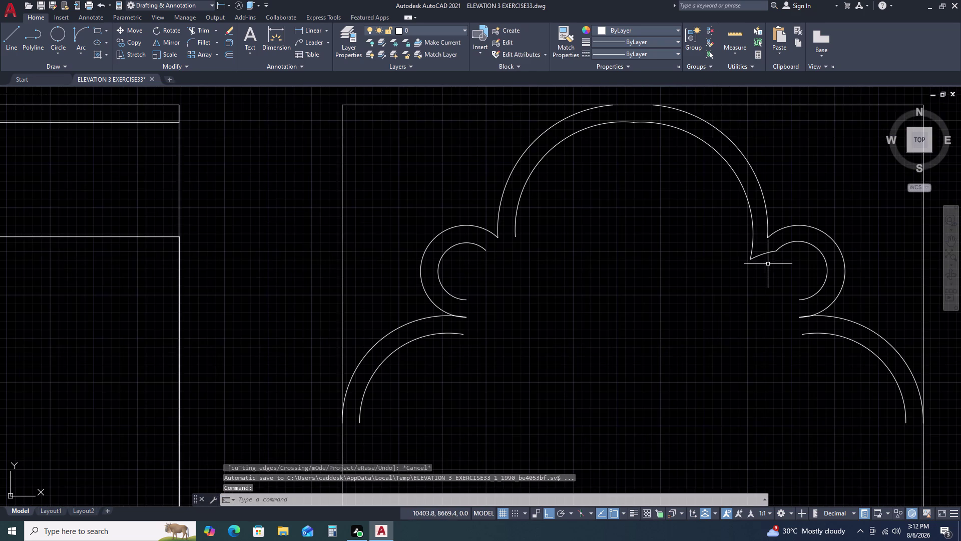
scroll(up, 3)
click(750, 239)
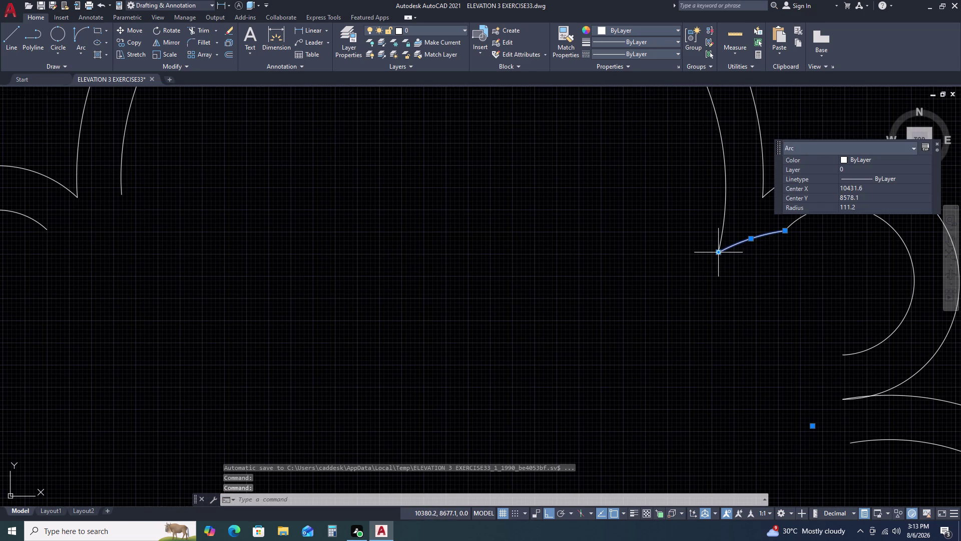
click(720, 252)
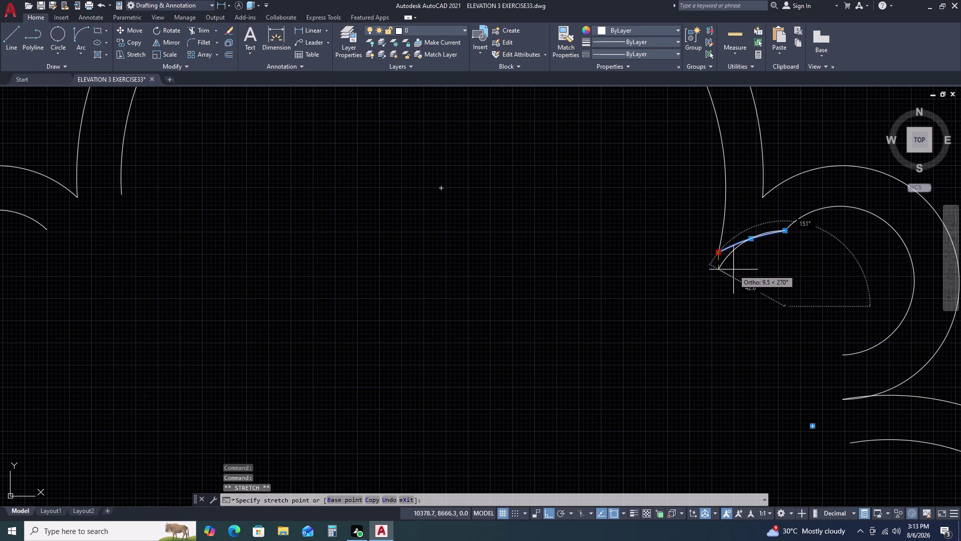
double_click(733, 269)
key(Escape)
Stretch the inner arch arc's lower end onto the cusp arc.
double_click(719, 250)
key(Escape)
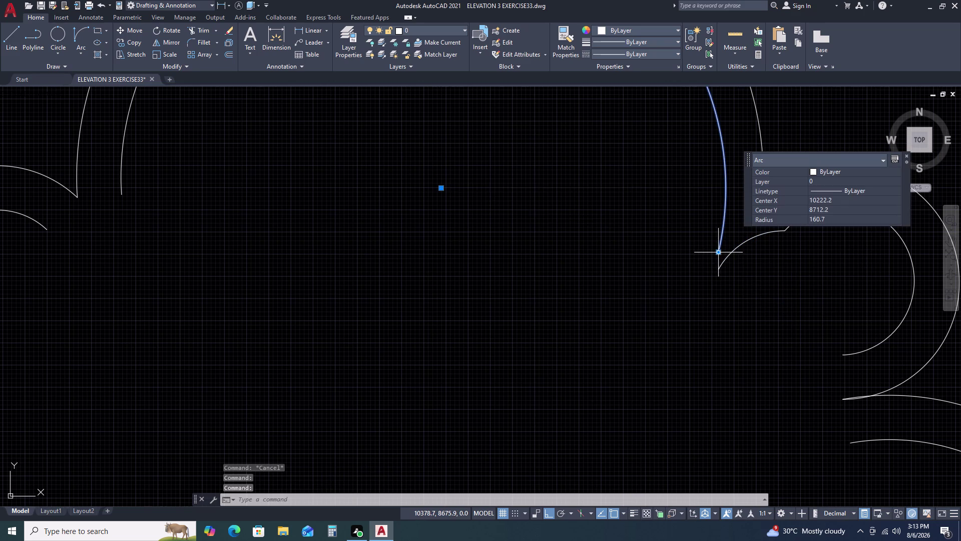
click(719, 254)
double_click(718, 251)
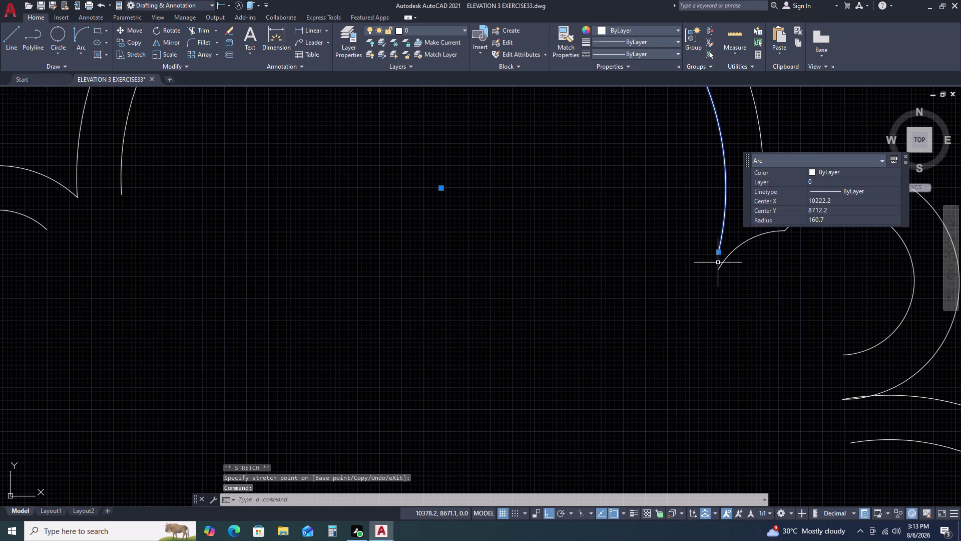
click(718, 253)
click(718, 266)
key(Escape)
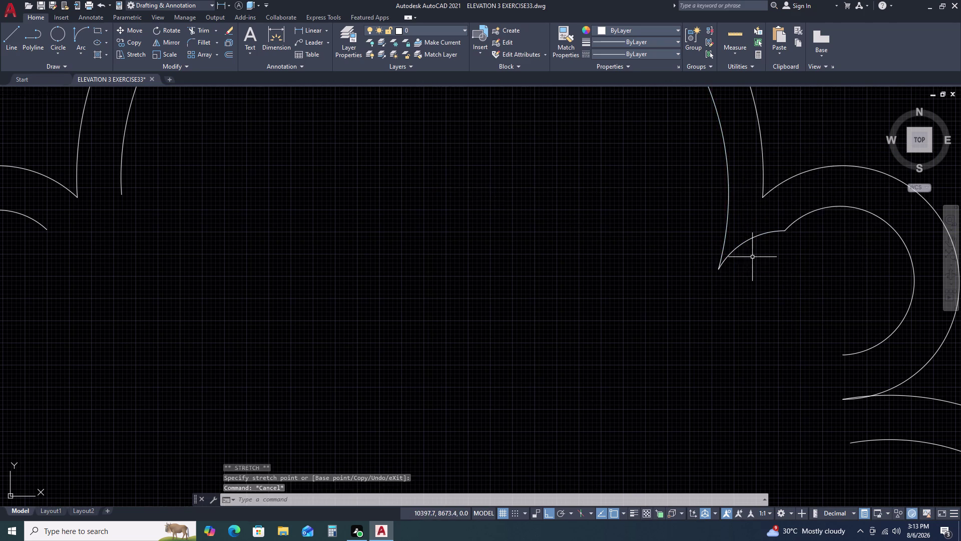
Start the ARC command, then cancel it without drawing.
scroll(down, 3)
scroll(down, 3)
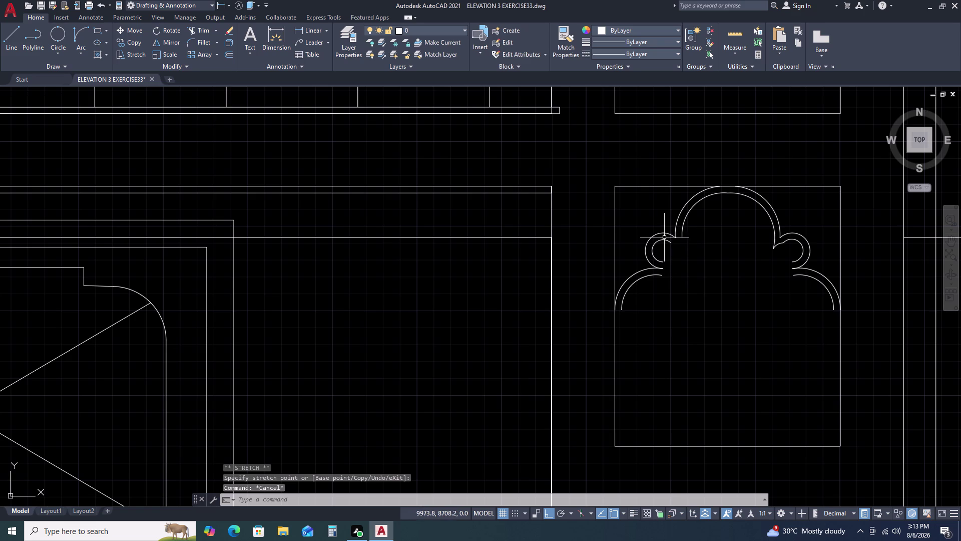
text(A)
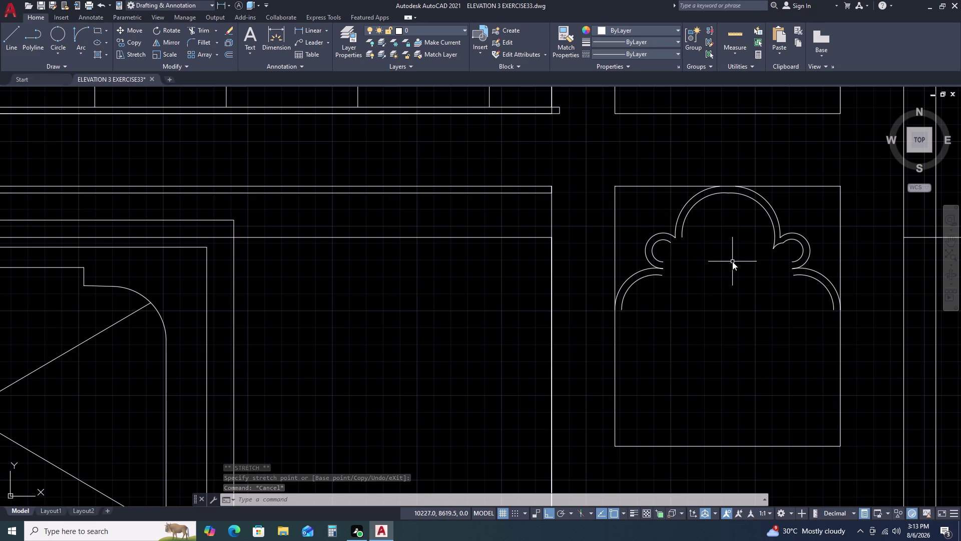
text(RC)
key(space)
scroll(up, 3)
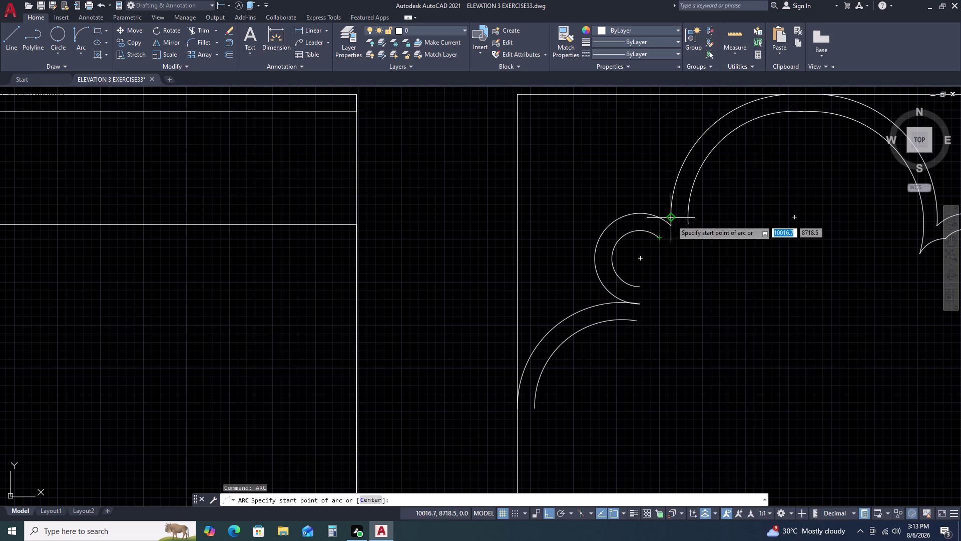
key(Escape)
scroll(down, 3)
scroll(down, 3)
scroll(up, 3)
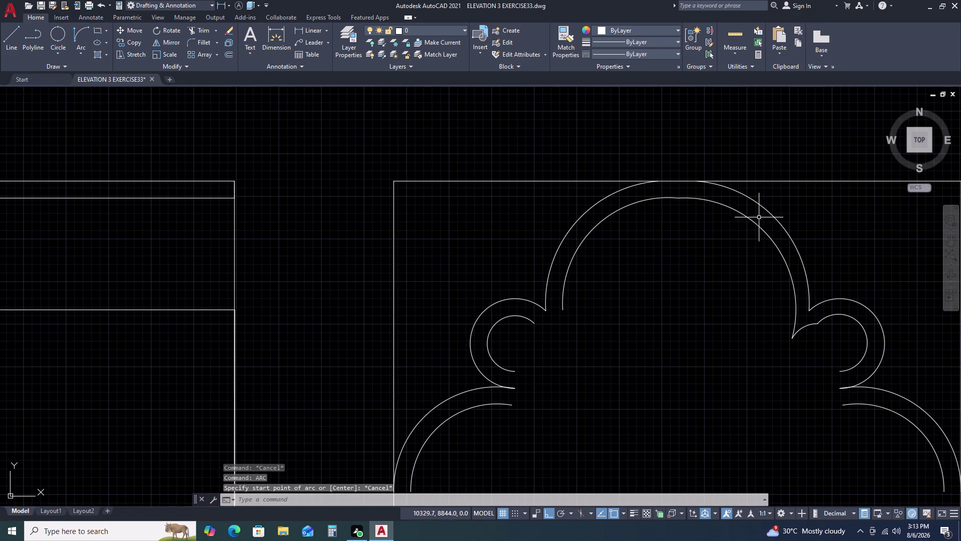
Delete the inner arch's left half and its right-side inner arcs.
triple_click(761, 216)
double_click(612, 211)
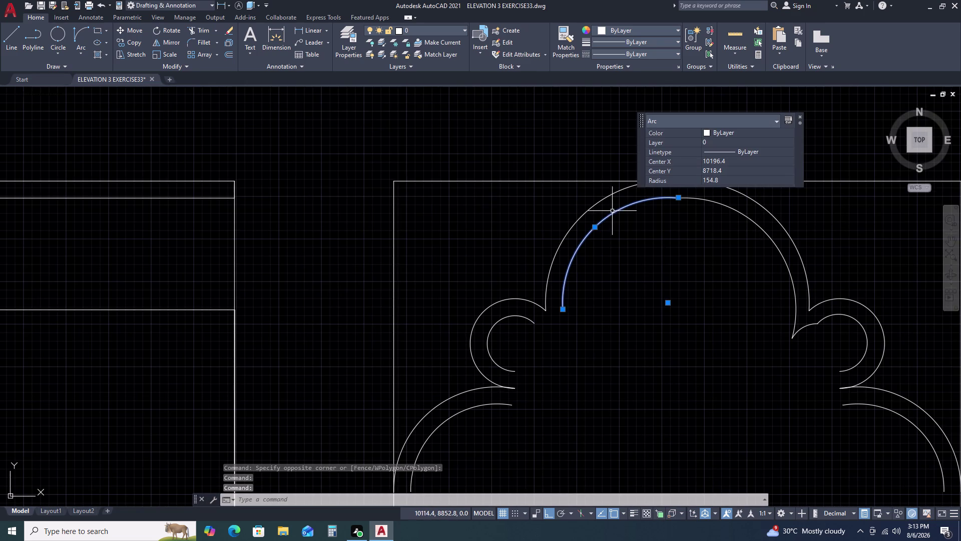
key(Delete)
click(732, 198)
double_click(711, 209)
key(Delete)
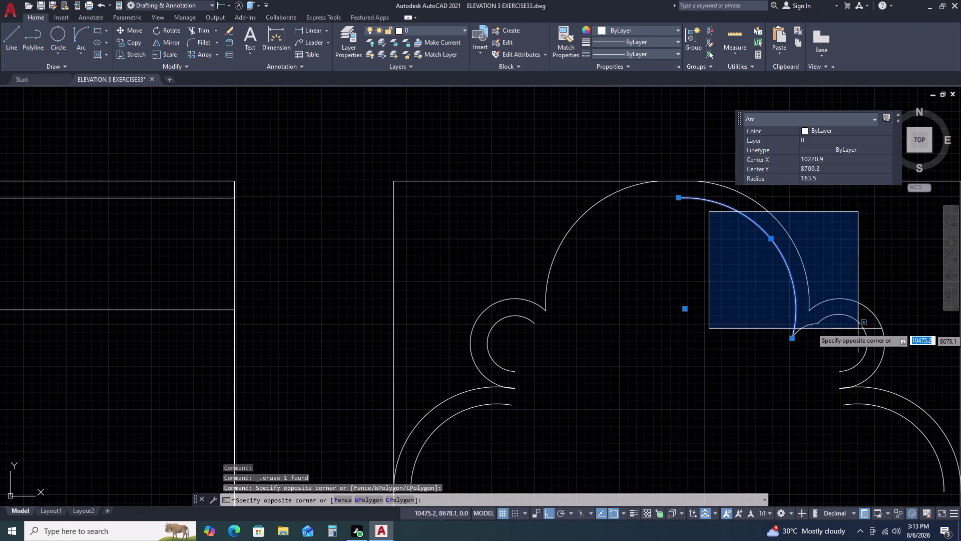
click(869, 382)
key(Delete)
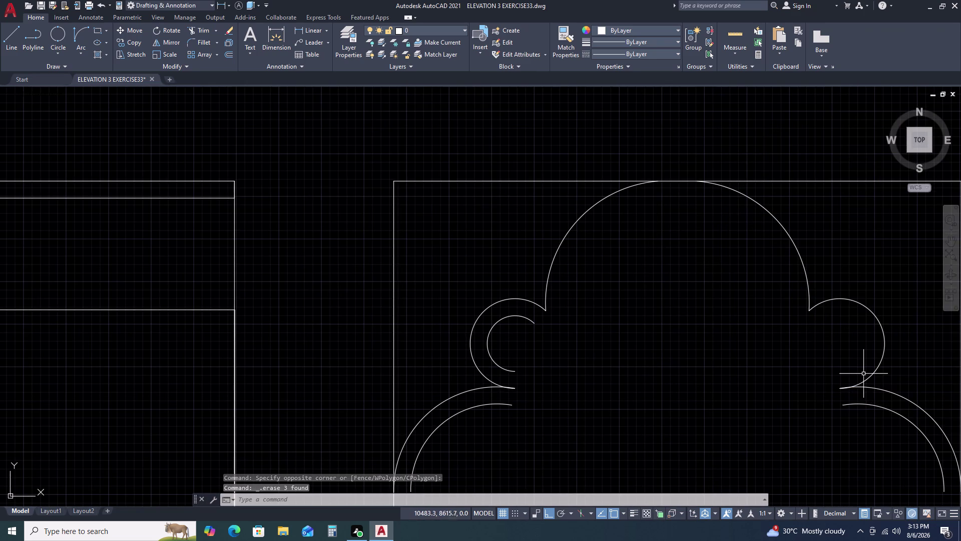
Delete the left cusp's inner arc and the neighbouring inner arcs.
double_click(870, 404)
key(Delete)
double_click(516, 311)
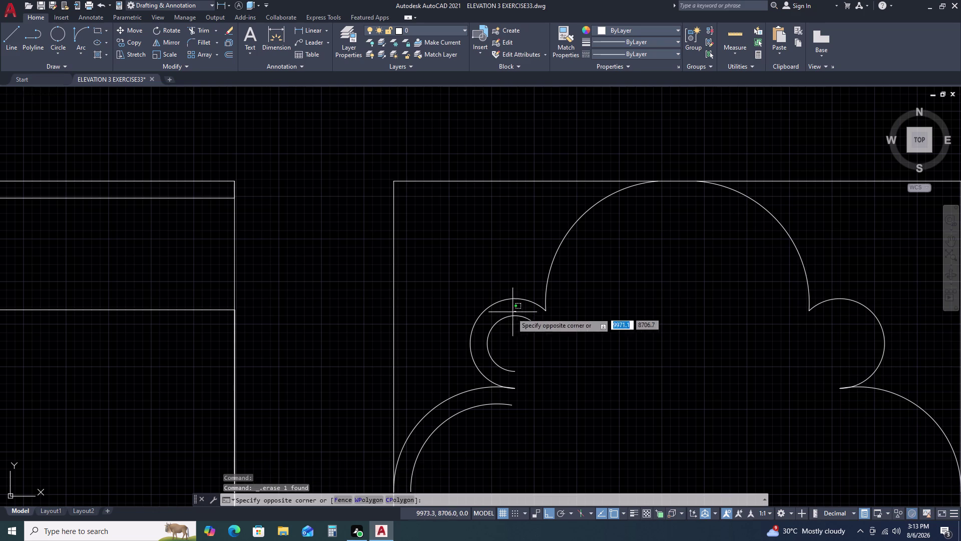
double_click(497, 328)
key(Delete)
Delete the lower-left inner arc, viewing the whole niche panel.
click(497, 399)
double_click(481, 421)
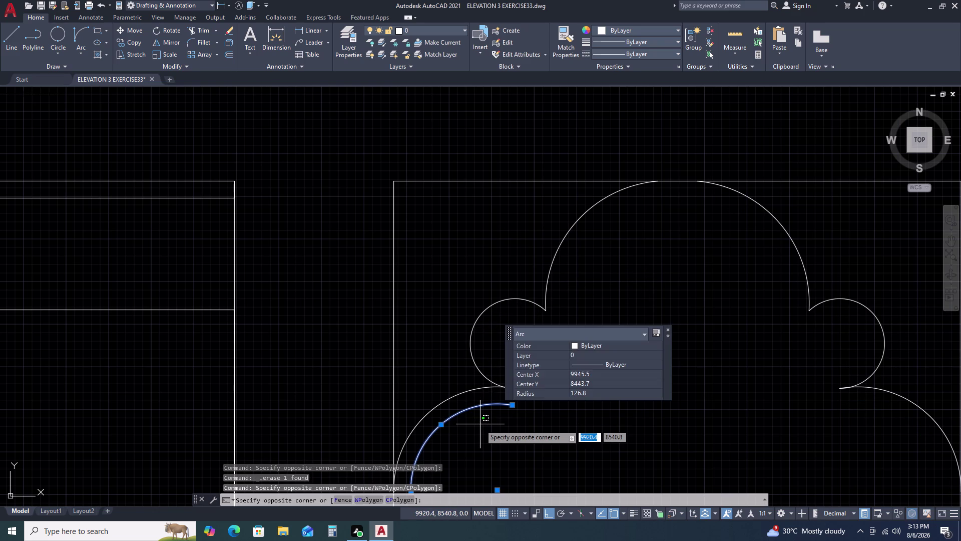
key(Delete)
key(Delete)
key(Delete)
key(Delete)
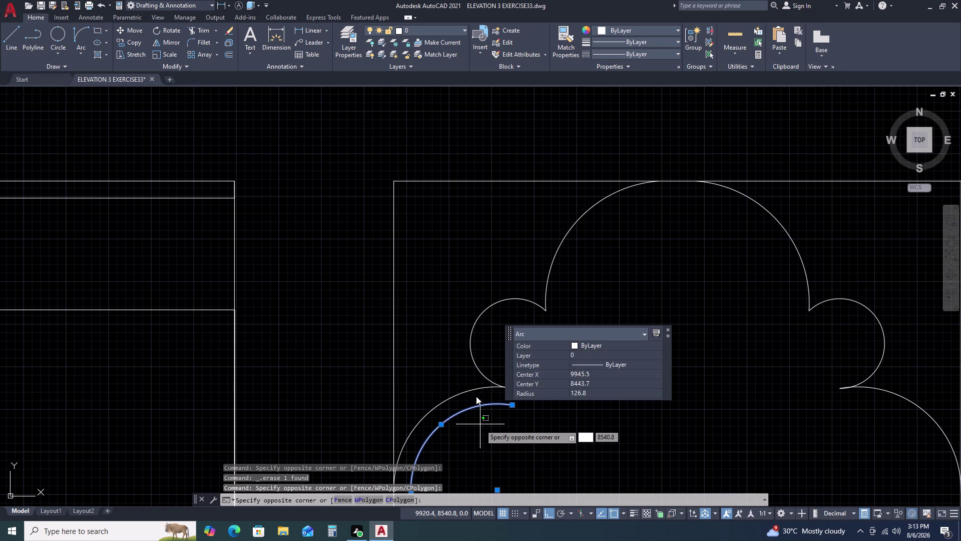
key(Escape)
key(Delete)
scroll(down, 3)
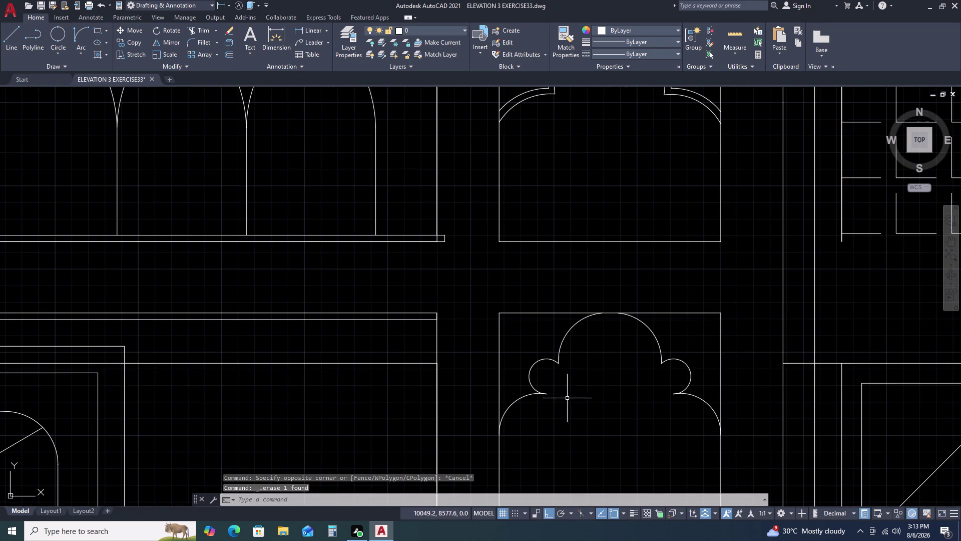
middle_drag(636, 402, 626, 342)
middle_click(630, 313)
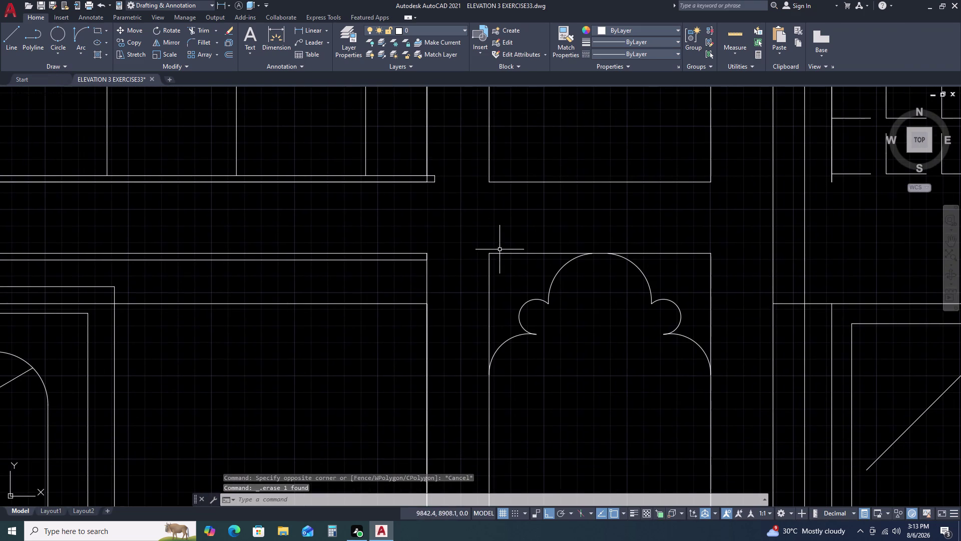
Join the cusped arch's separate arcs into polylines with J (JOIN).
drag(466, 232, 470, 240)
click(743, 432)
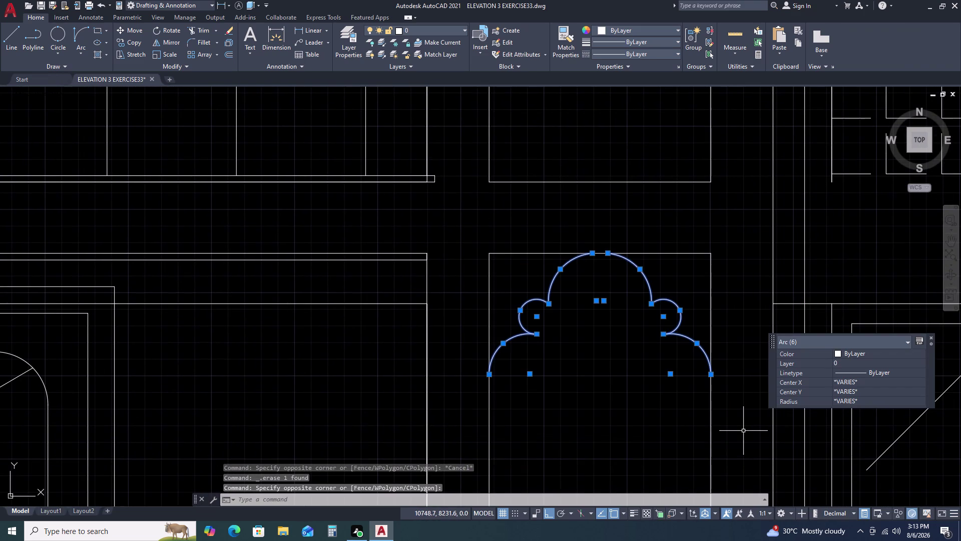
text(J)
key(space)
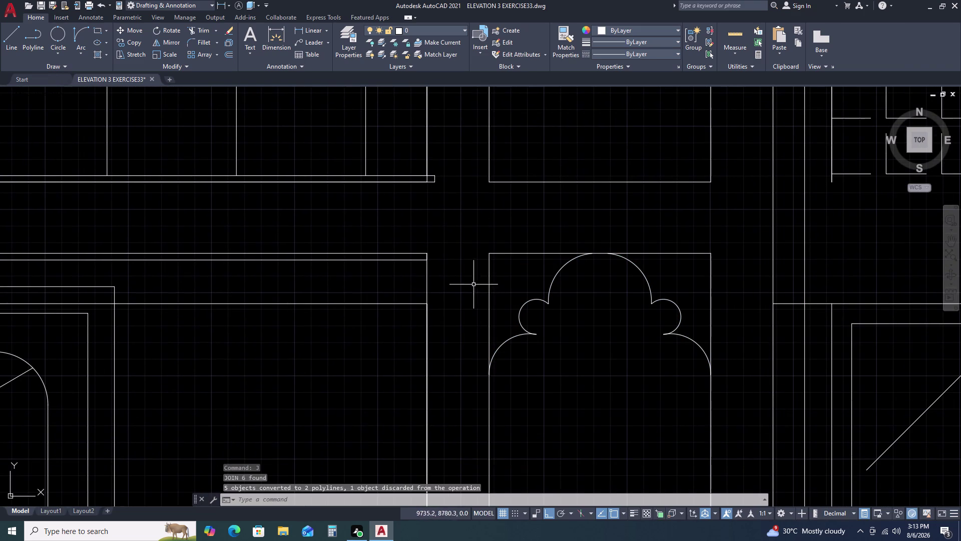
drag(459, 209, 470, 230)
click(724, 412)
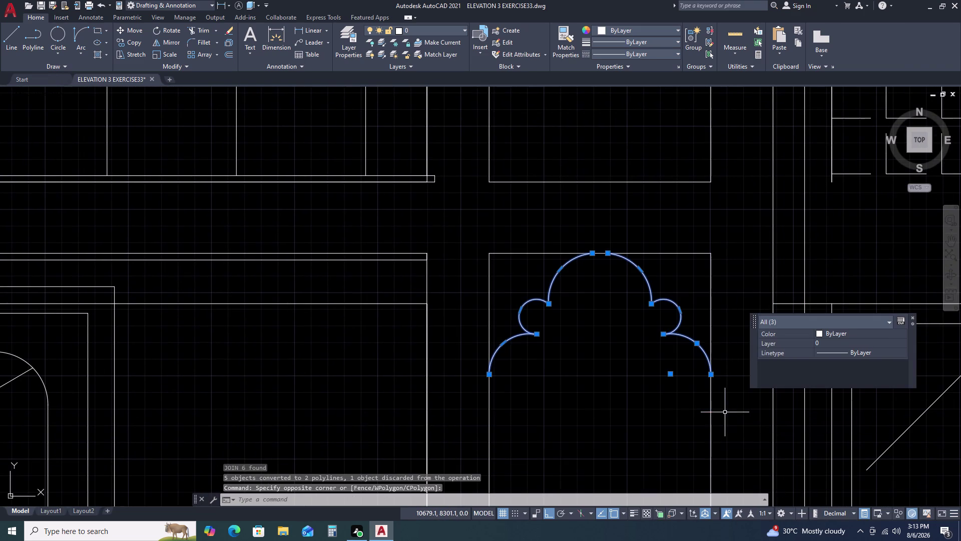
Offset three right-side and top arch arcs 25 units outward.
text(O)
key(space)
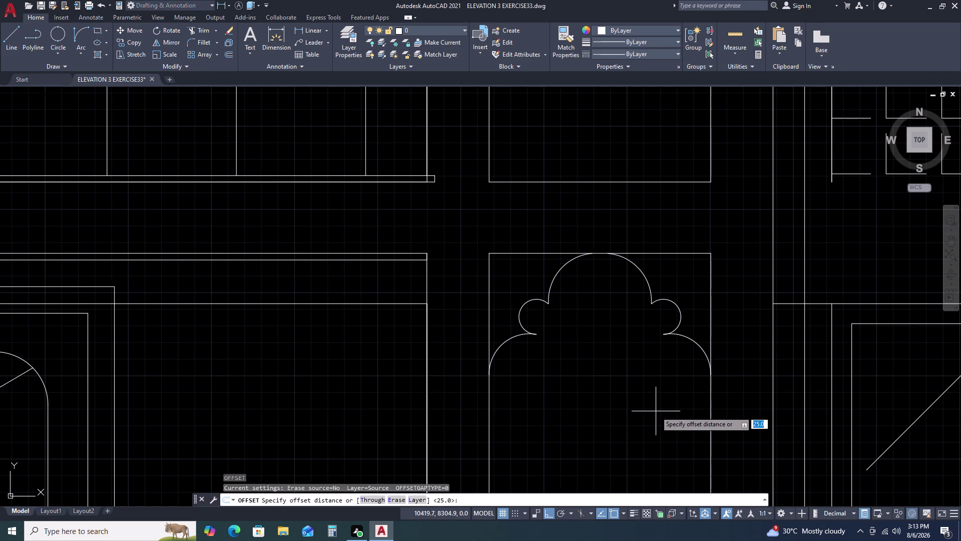
text(2)
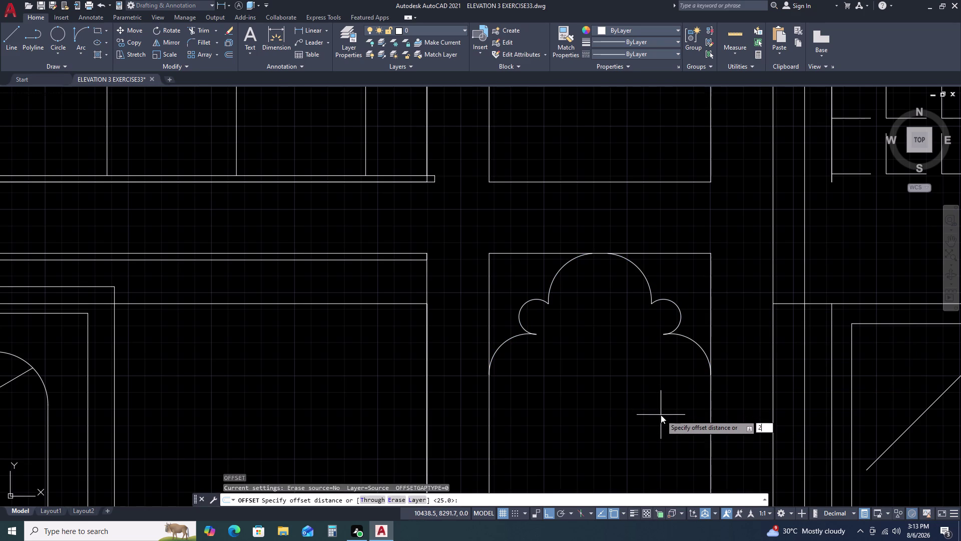
text(5)
key(space)
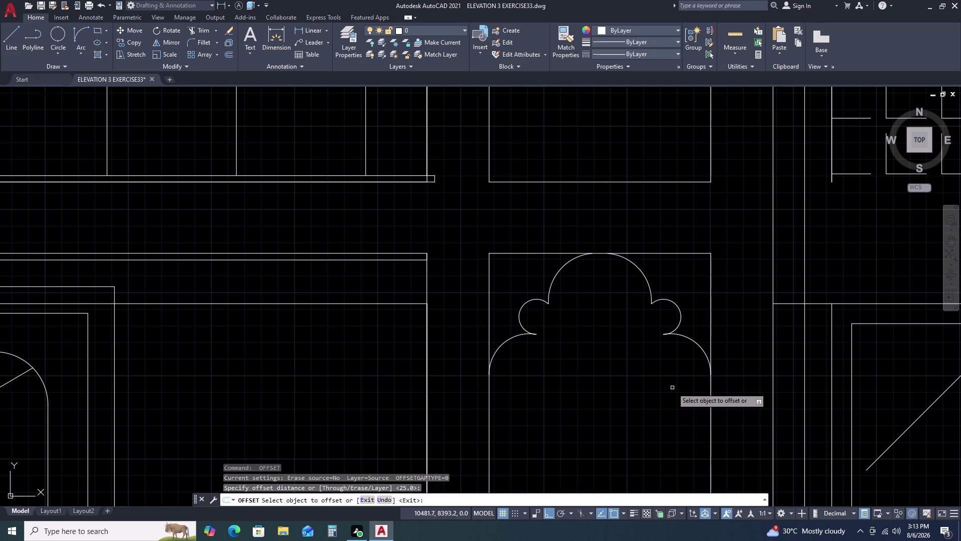
click(679, 335)
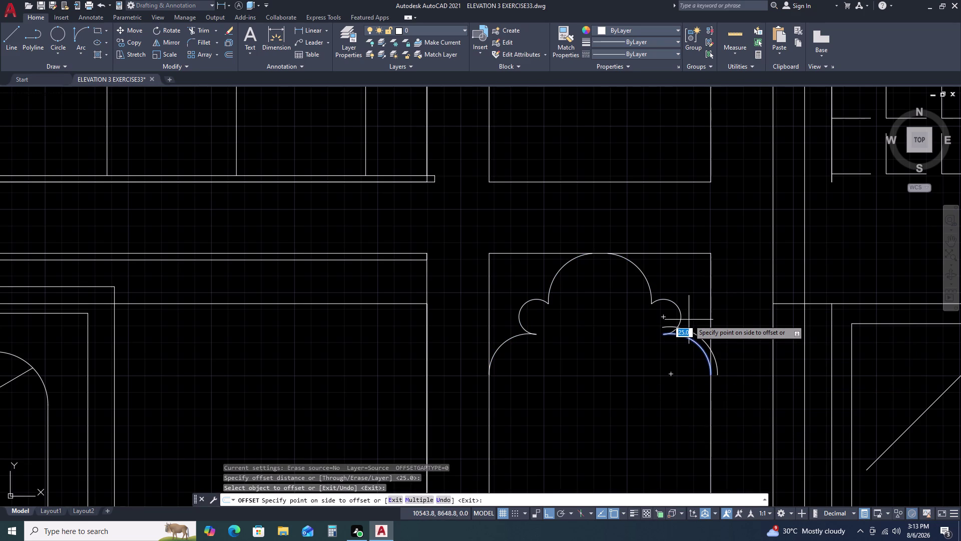
click(689, 319)
click(681, 312)
click(687, 299)
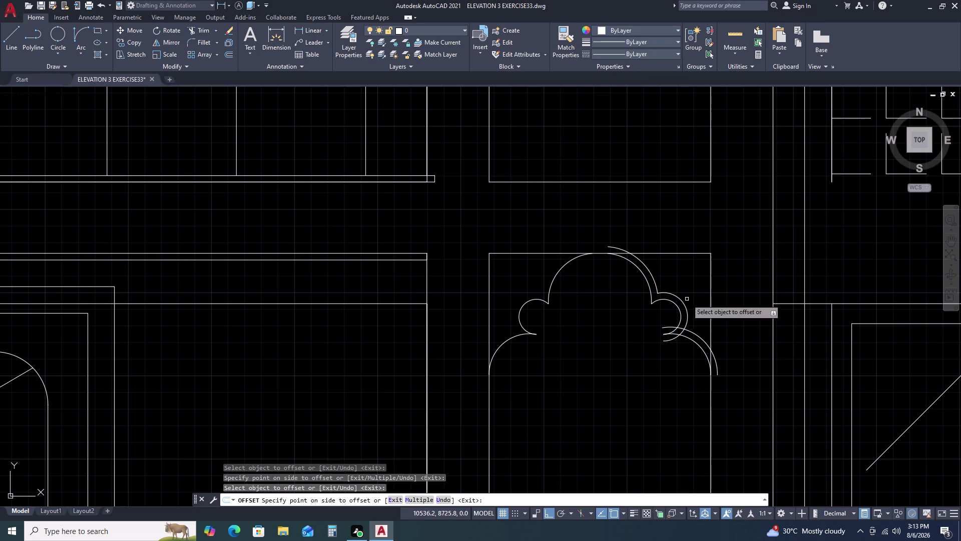
drag(558, 265, 555, 260)
click(542, 237)
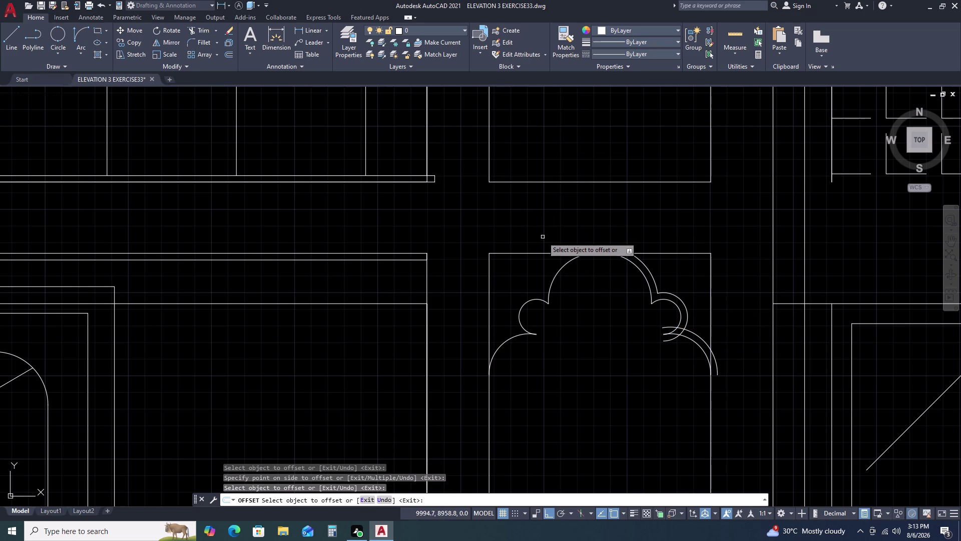